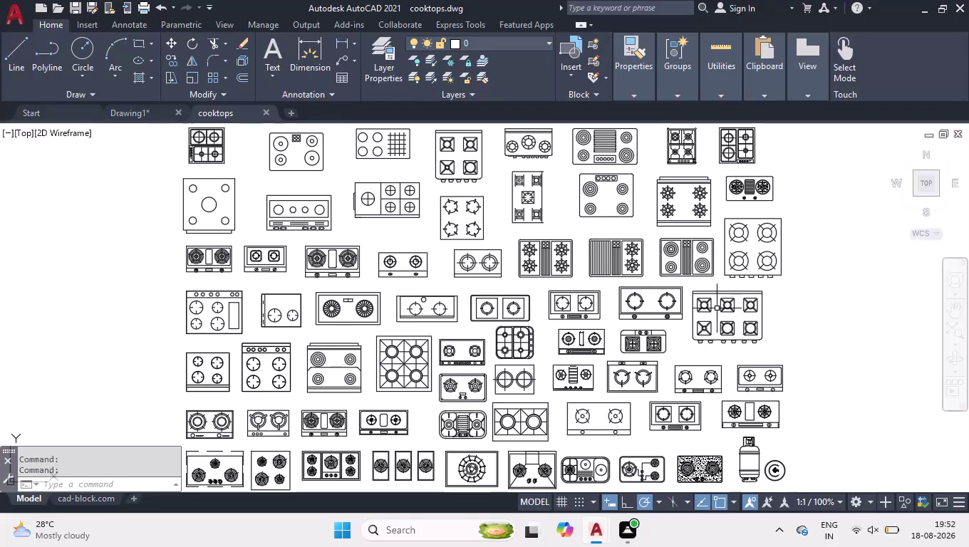
Copy the central-grill cooktop from cooktops.dwg and paste it into the Drawing1 kitchen plan.
scroll(down, 3)
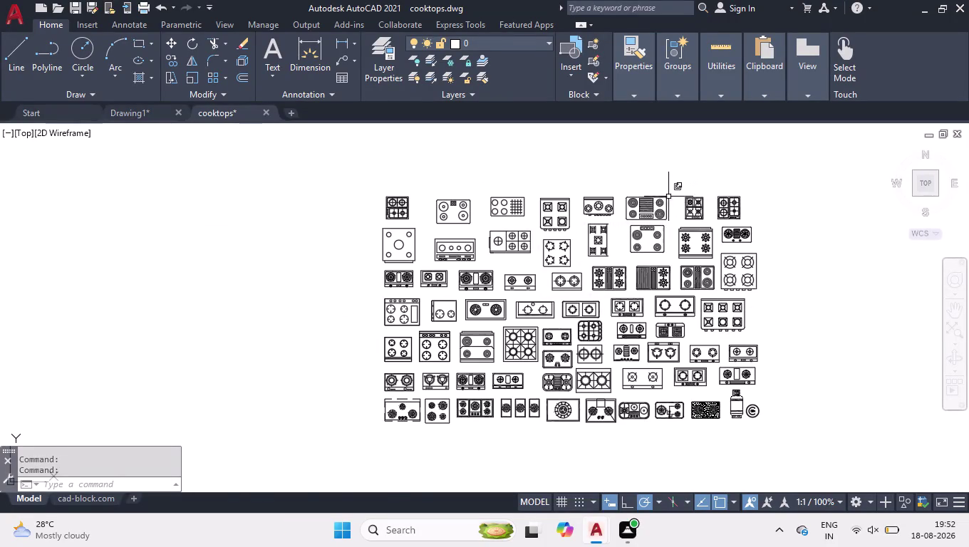
scroll(up, 3)
scroll(up, 3)
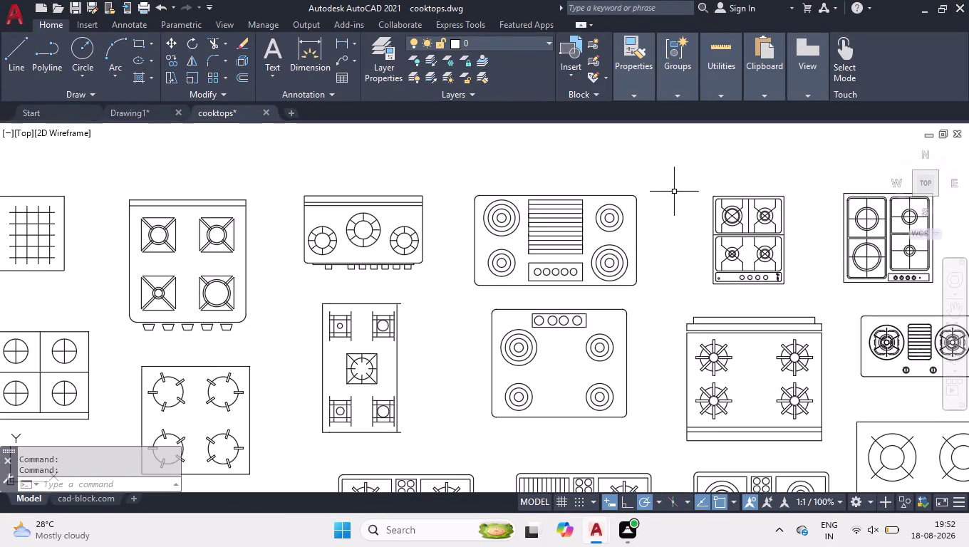
click(671, 179)
click(462, 290)
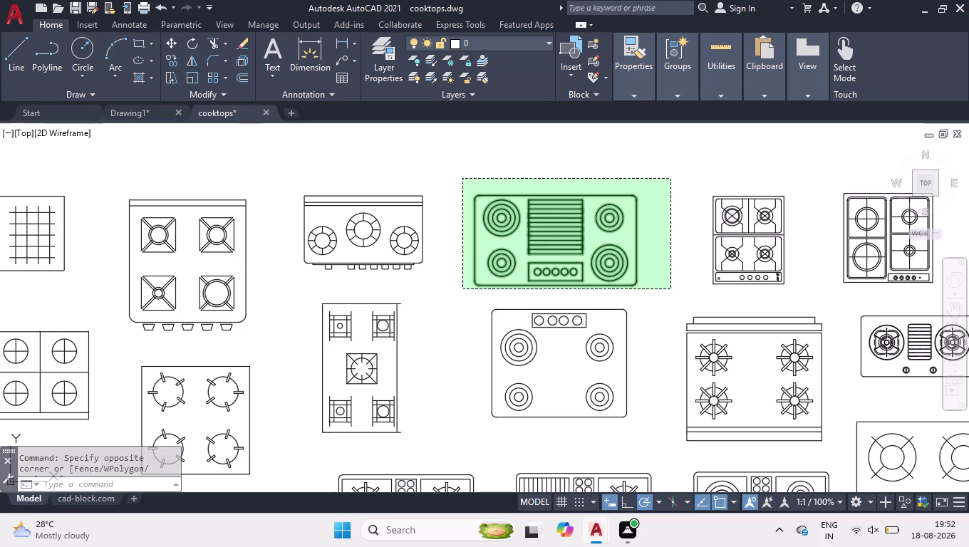
key(ctrl+c)
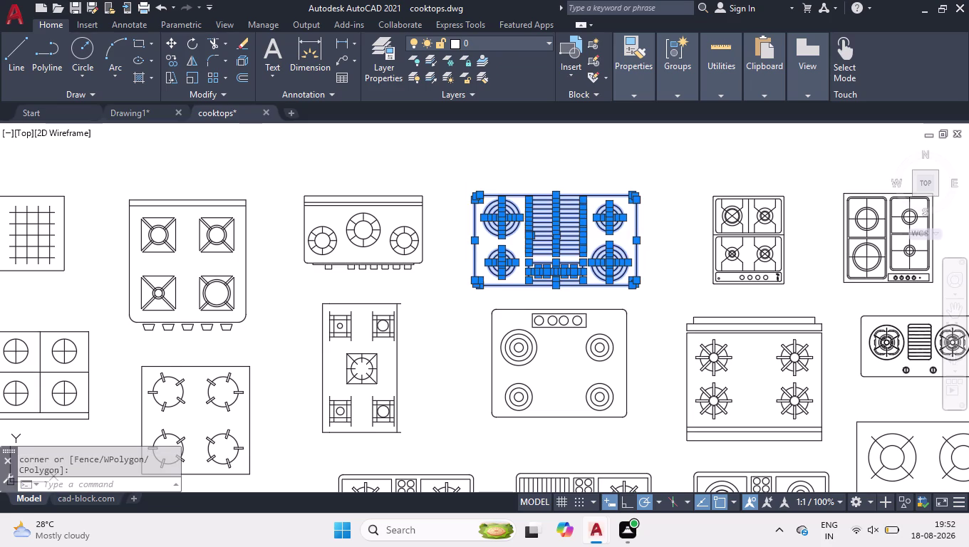
click(144, 114)
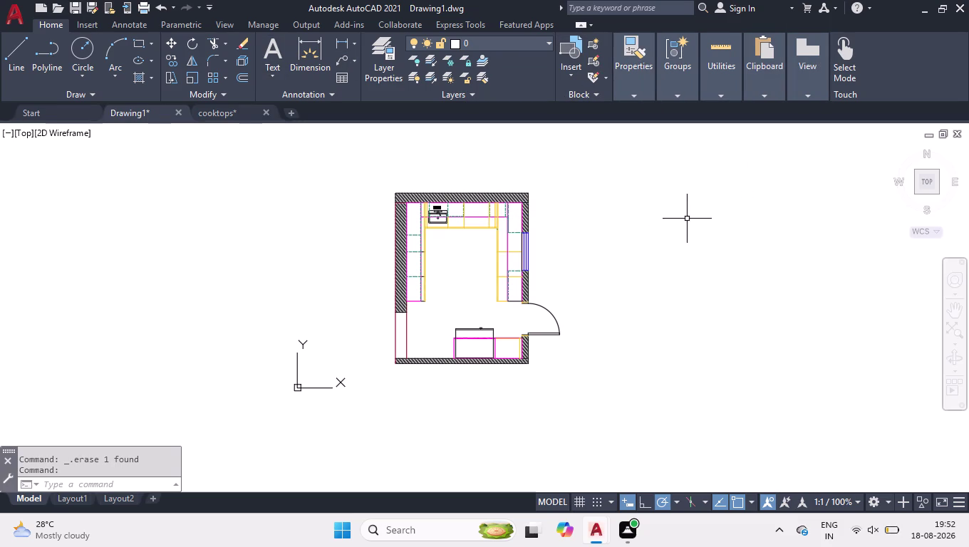
key(ctrl+v)
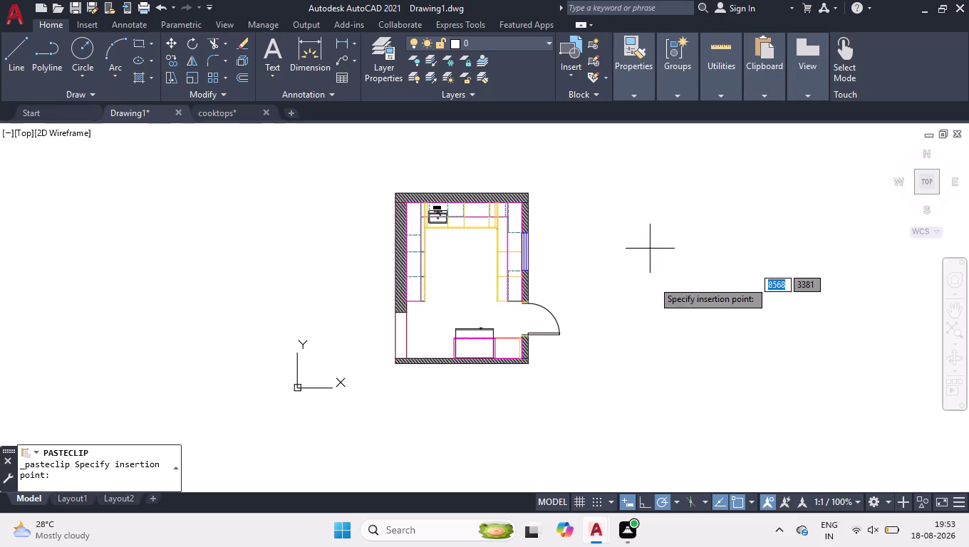
Place the pasted grill cooktop beside the plan and combine its lines into a group.
click(653, 290)
scroll(up, 3)
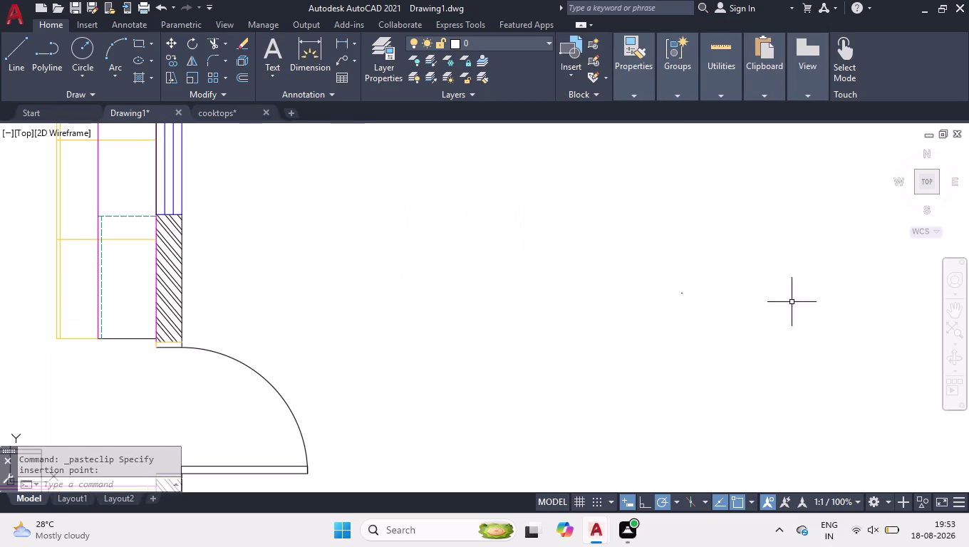
scroll(up, 3)
scroll(up, 3)
scroll(up, 3)
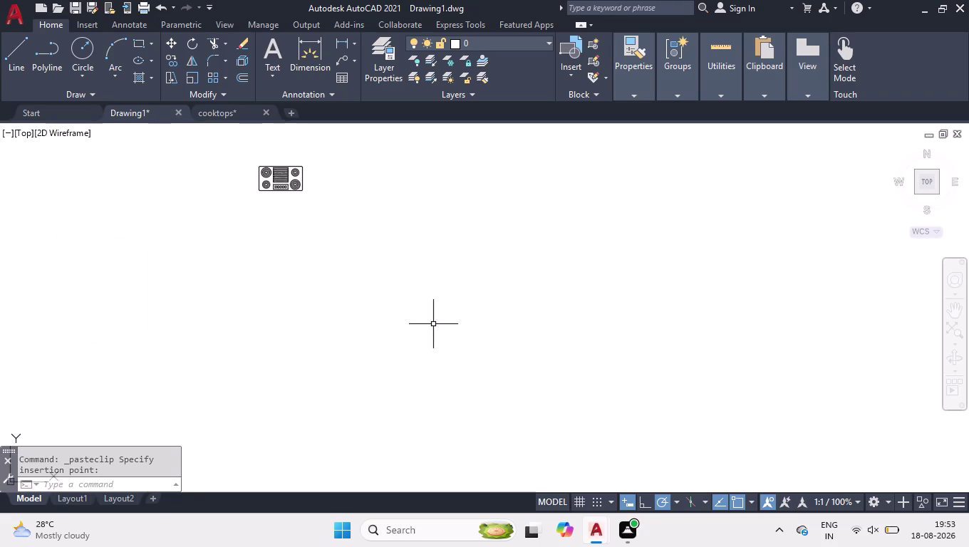
scroll(up, 3)
click(643, 174)
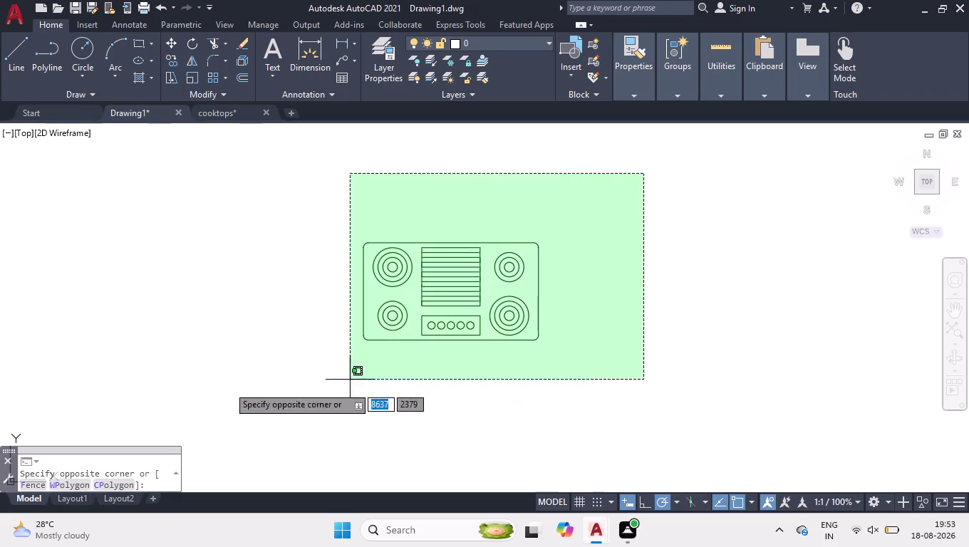
click(202, 386)
text(gr)
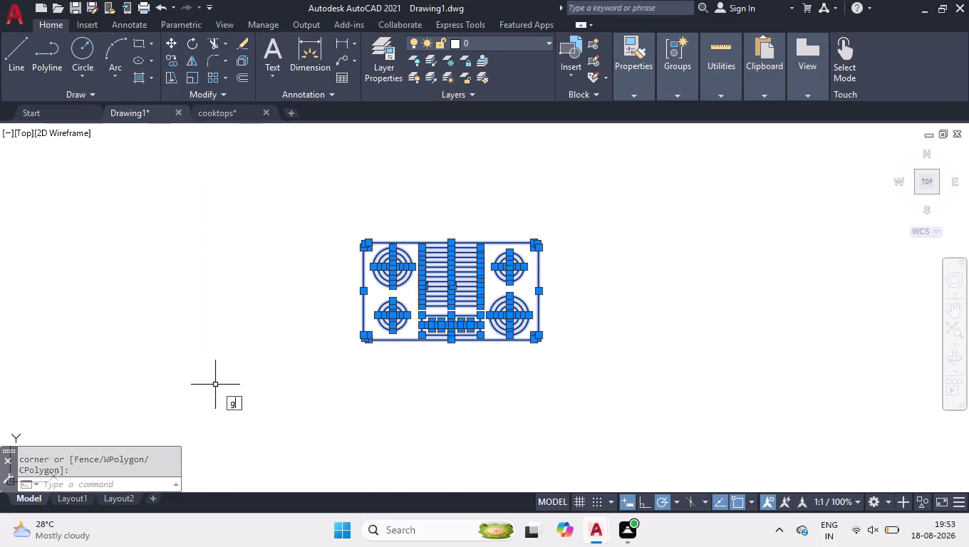
text(oup)
key(Return)
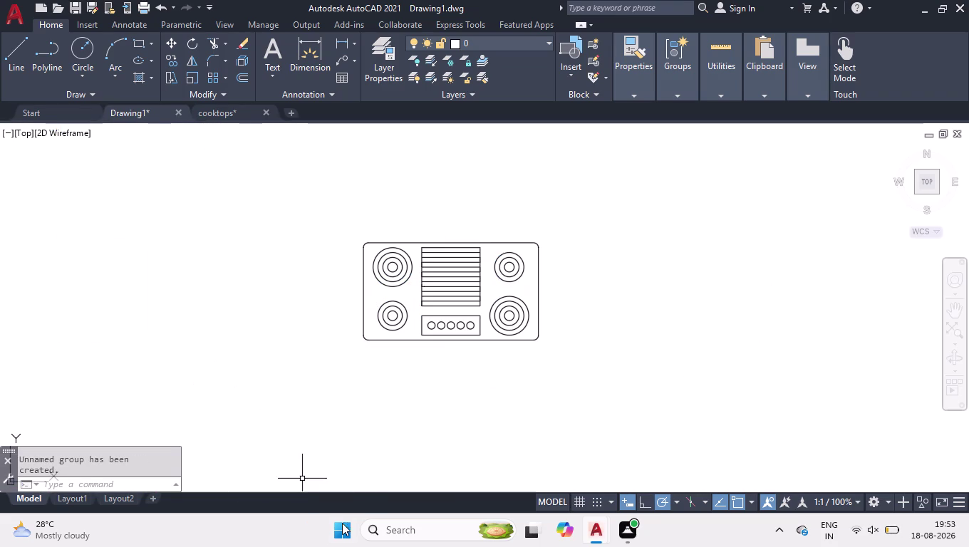
Scale the grouped cooktop up from a picked base point.
click(769, 261)
click(74, 421)
text(s)
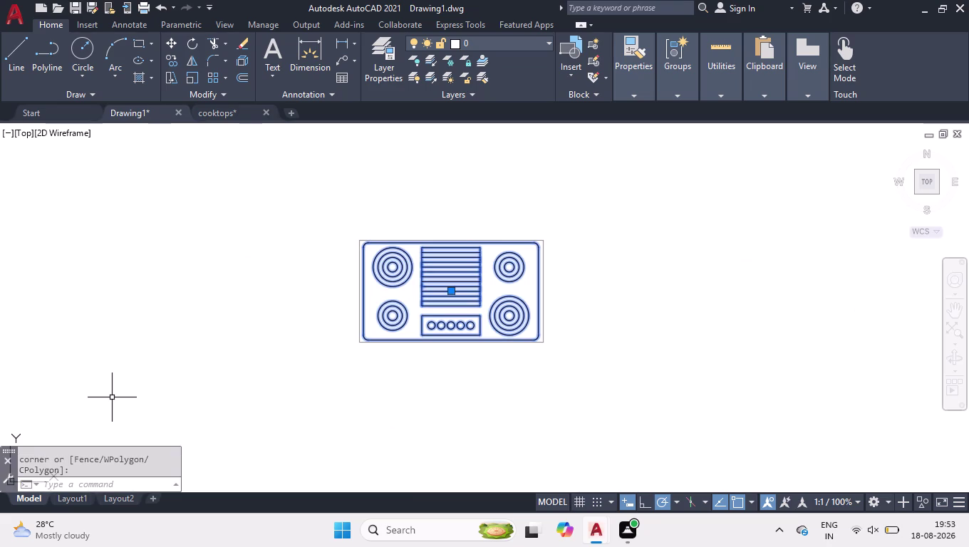
text(cal)
key(Return)
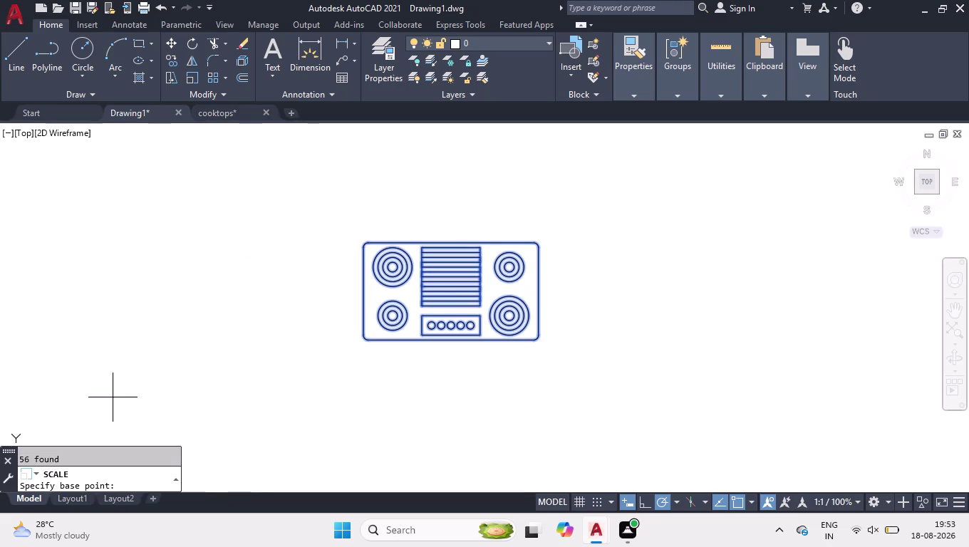
click(452, 281)
scroll(down, 3)
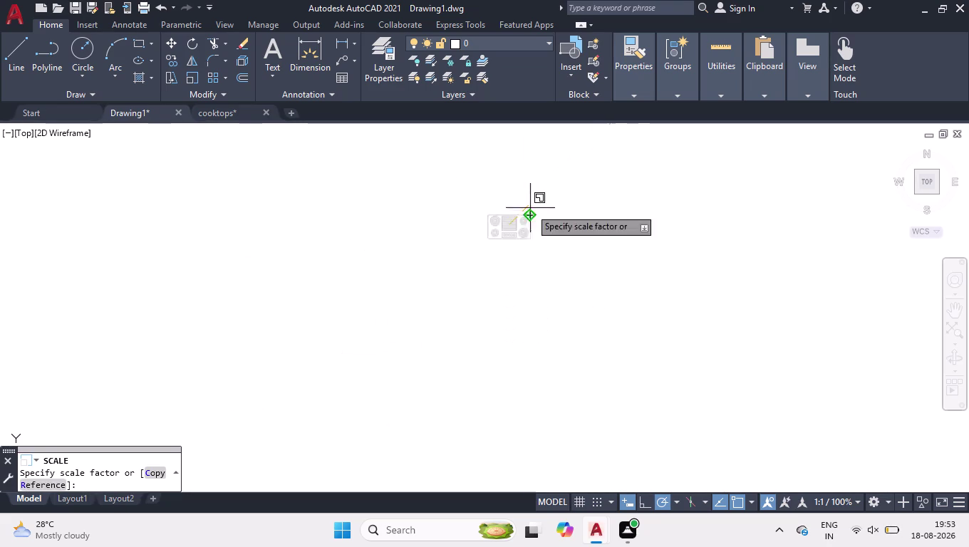
scroll(down, 3)
scroll(down, 3)
scroll(down, 3)
scroll(down, 3)
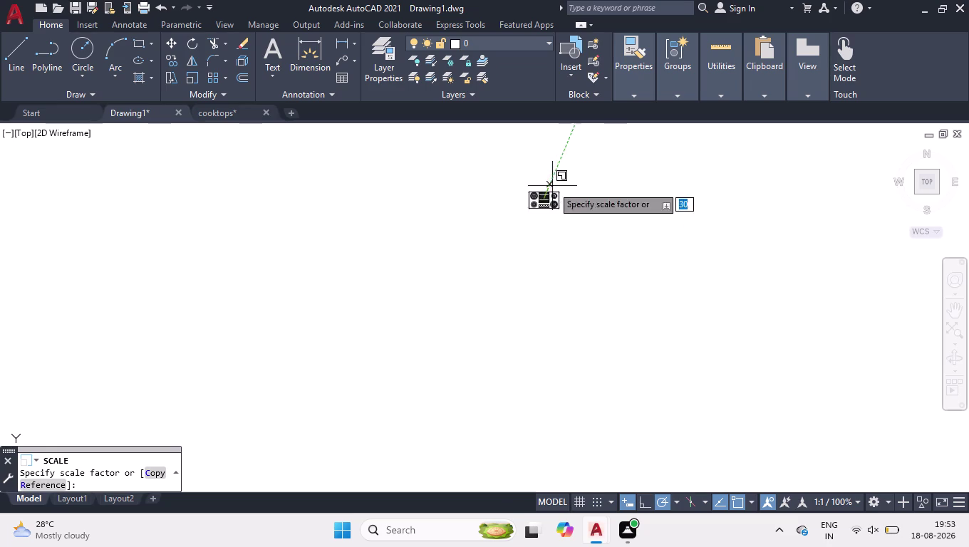
scroll(down, 3)
scroll(down, 3)
scroll(down, 3)
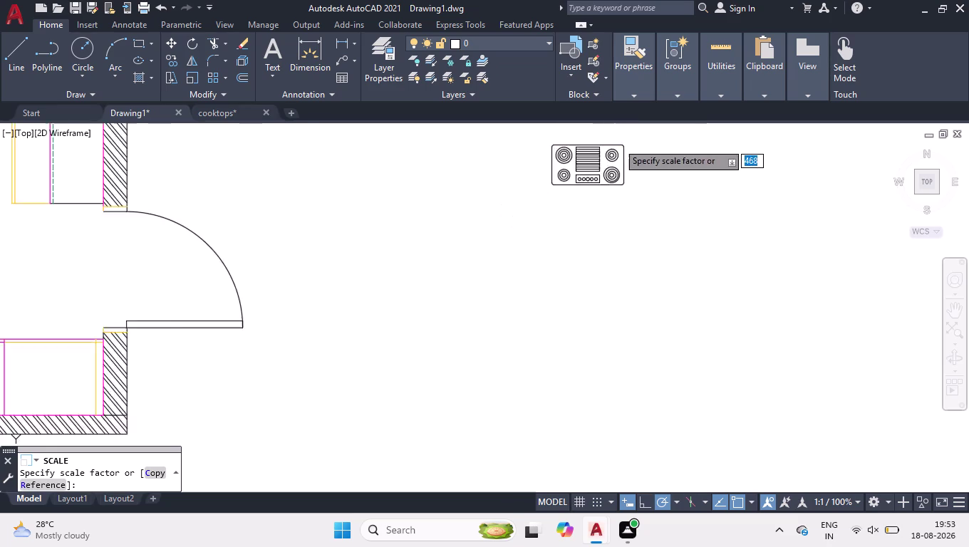
scroll(down, 3)
scroll(down, 3)
scroll(down, 3)
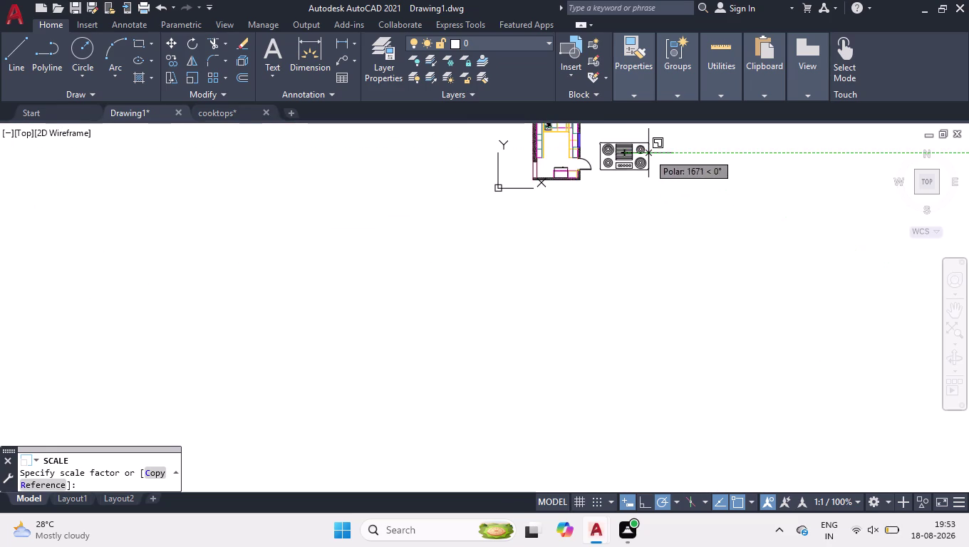
scroll(up, 3)
scroll(up, 3)
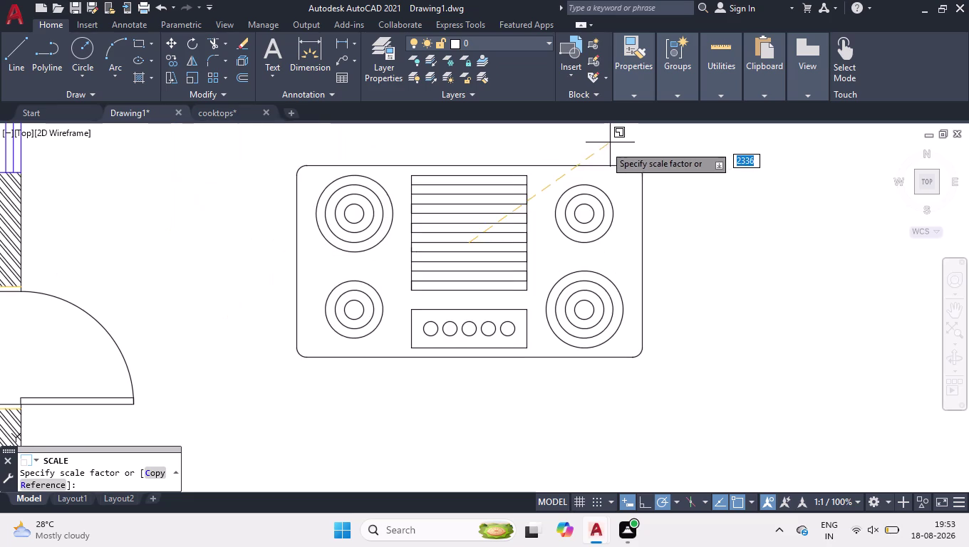
click(553, 177)
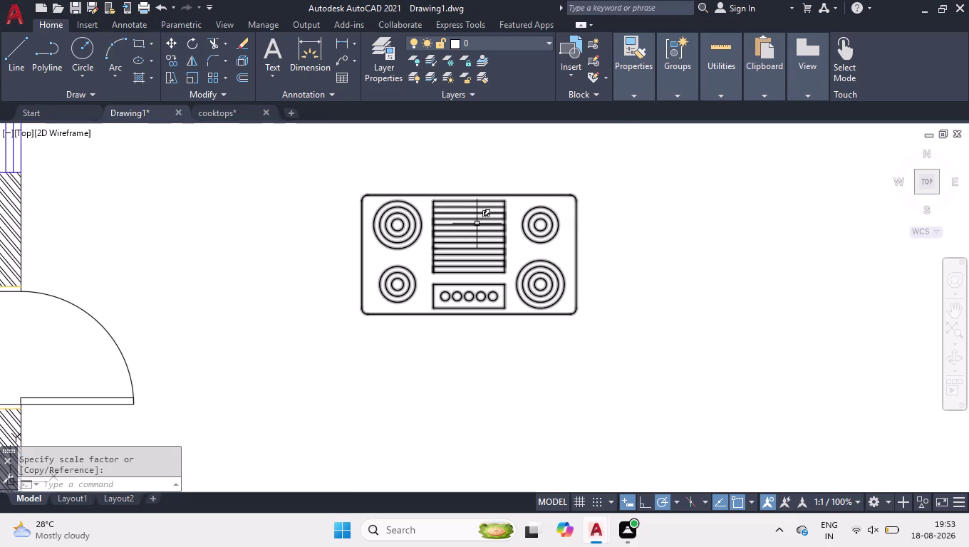
Pick up the enlarged cooktop by its centre grip to move it toward the plan.
click(475, 225)
click(470, 258)
click(468, 253)
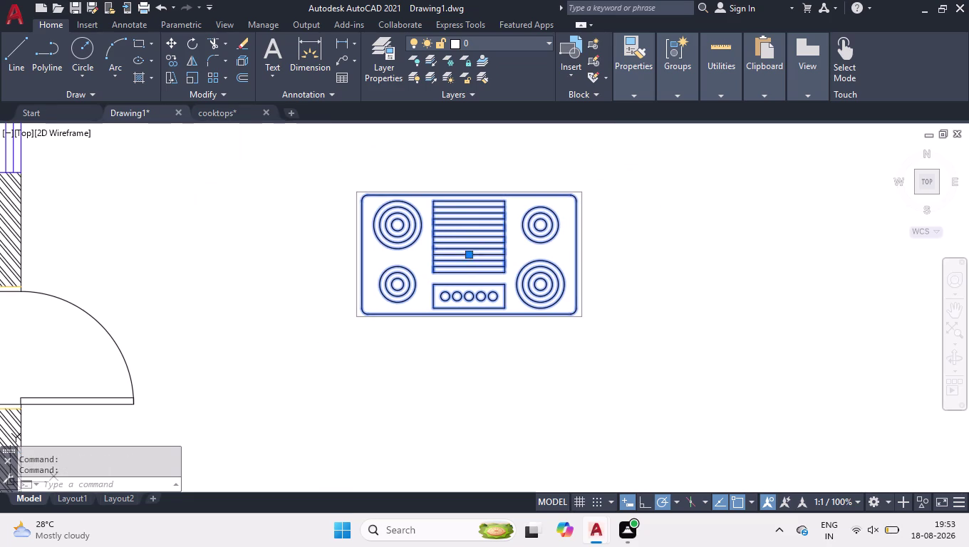
scroll(down, 3)
Move the cooktop next to the plan and scale it down to fit the counter.
scroll(down, 3)
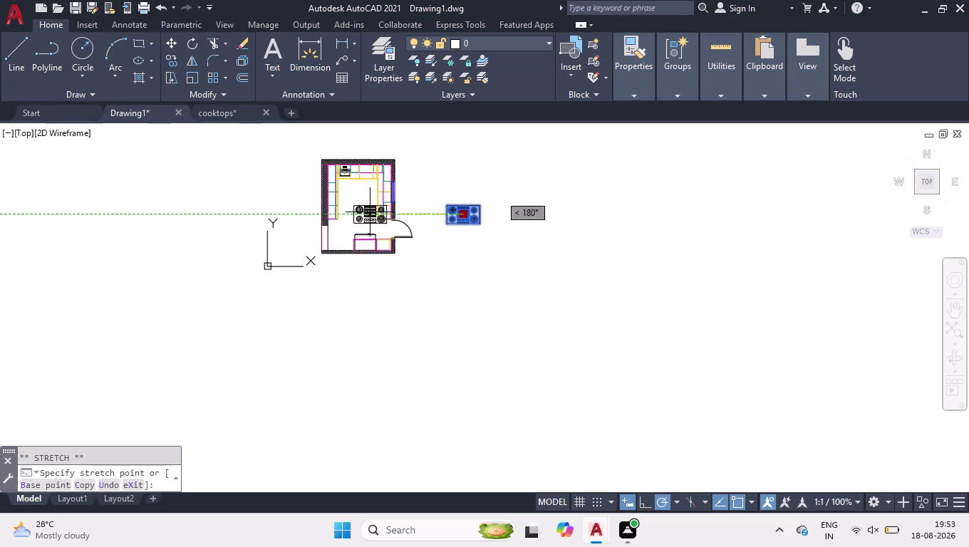
scroll(up, 3)
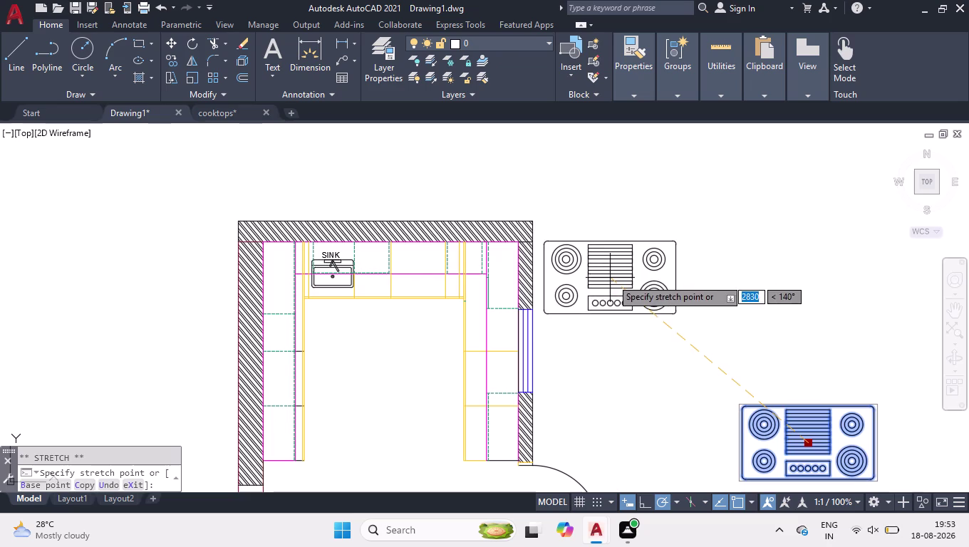
drag(616, 277, 623, 279)
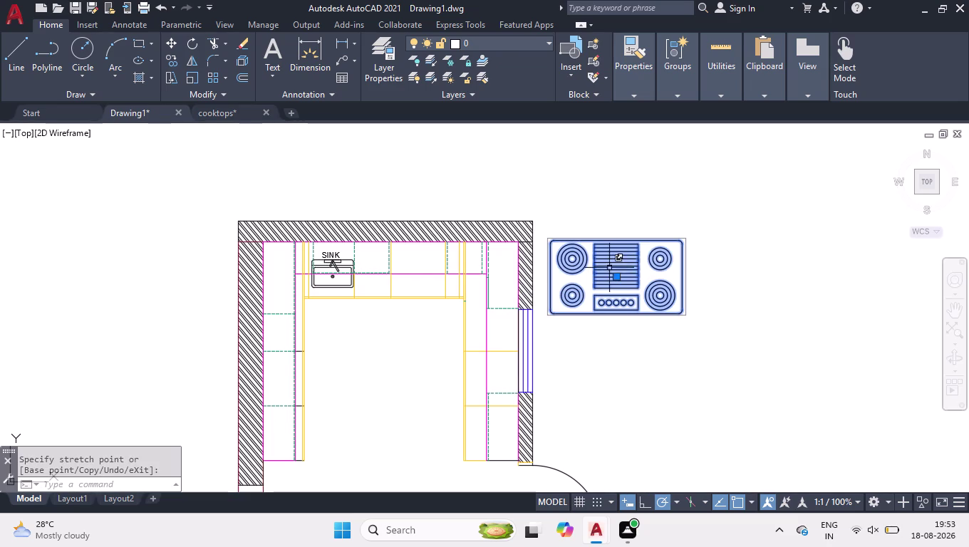
key(s)
text(cal)
key(Return)
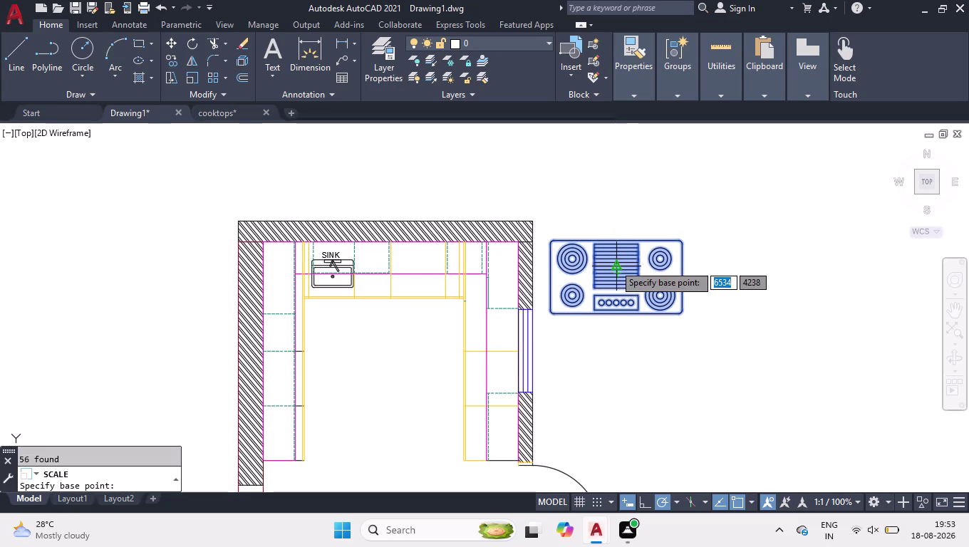
click(614, 264)
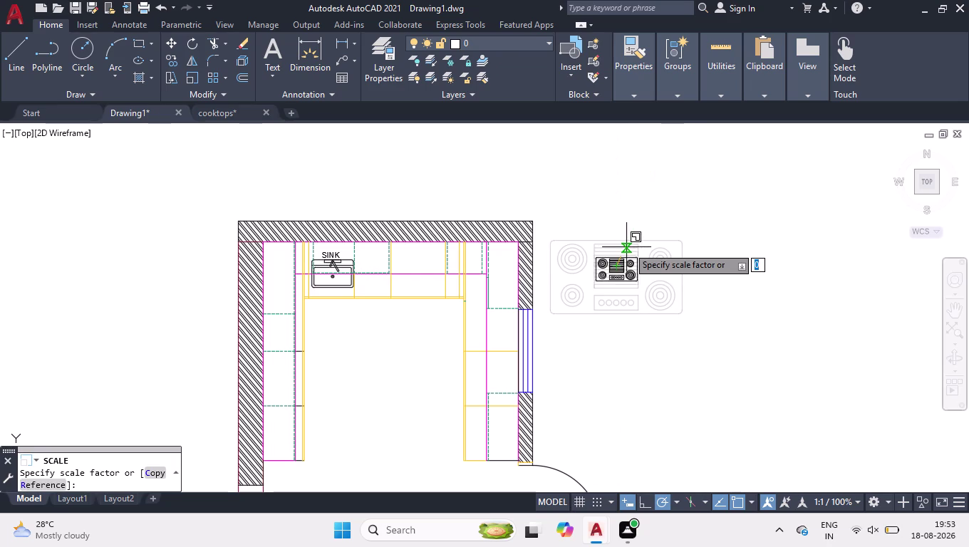
click(627, 247)
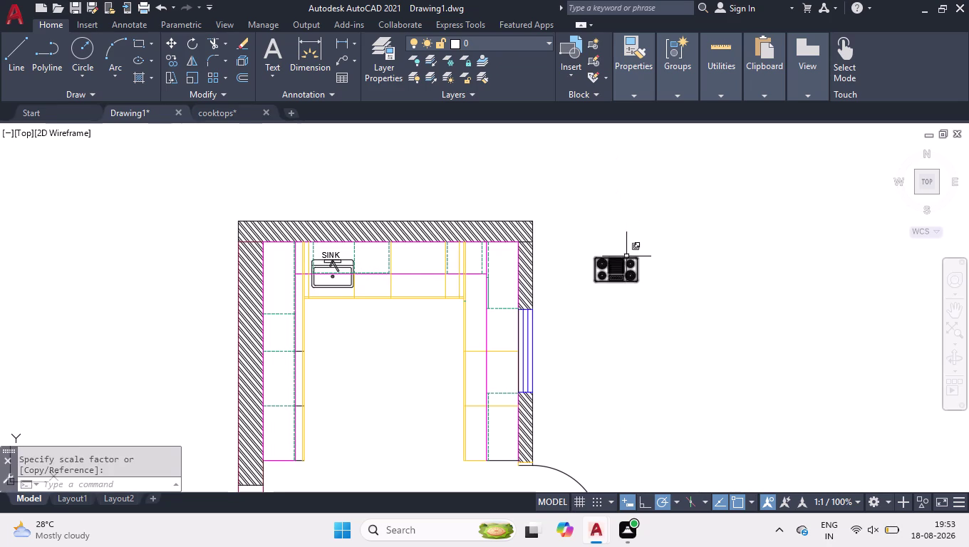
Set the cooktop on the top counter right of the sink and ungroup it.
click(623, 263)
click(618, 270)
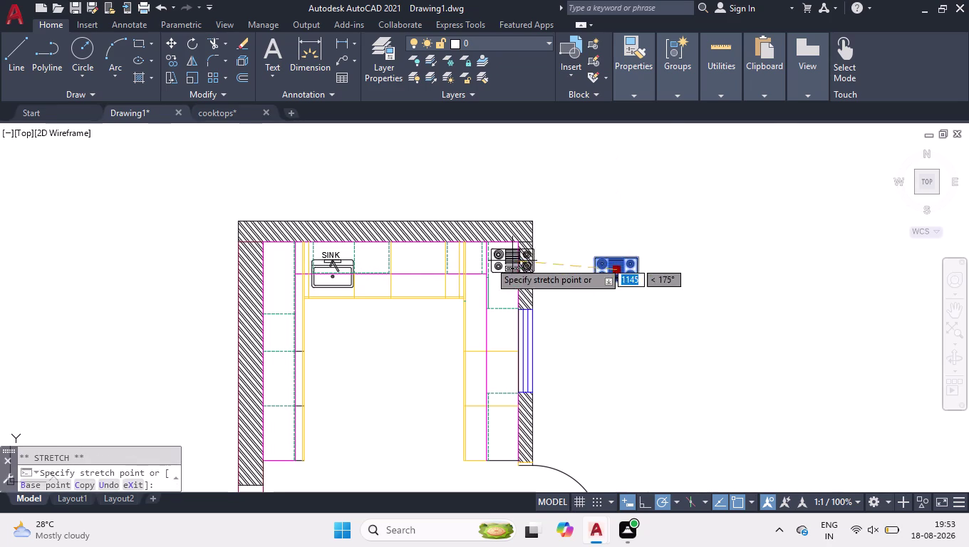
scroll(up, 3)
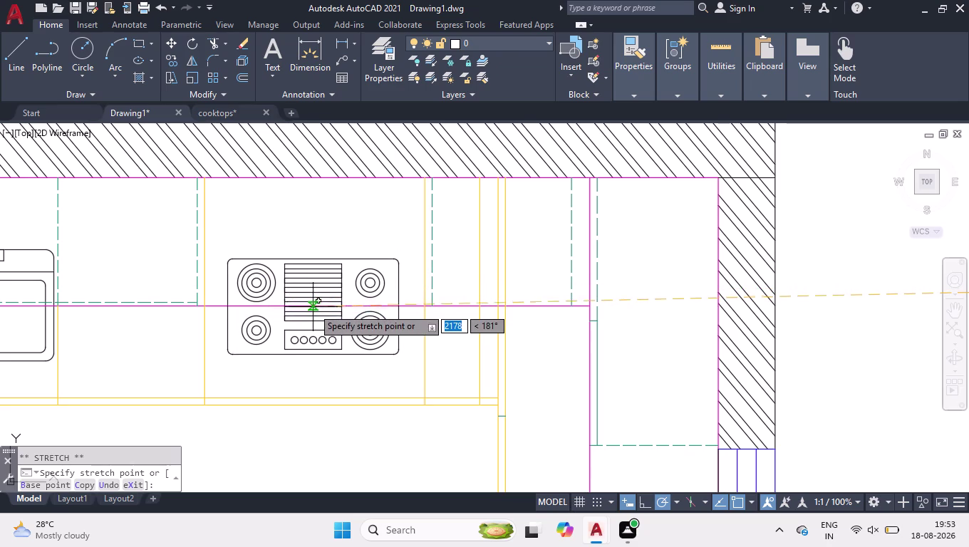
click(318, 311)
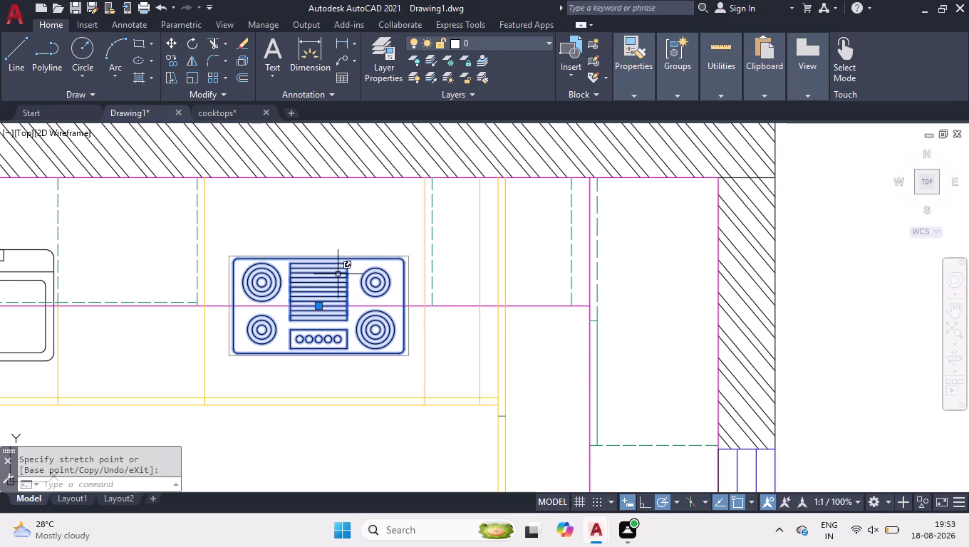
text(ungr)
key(Return)
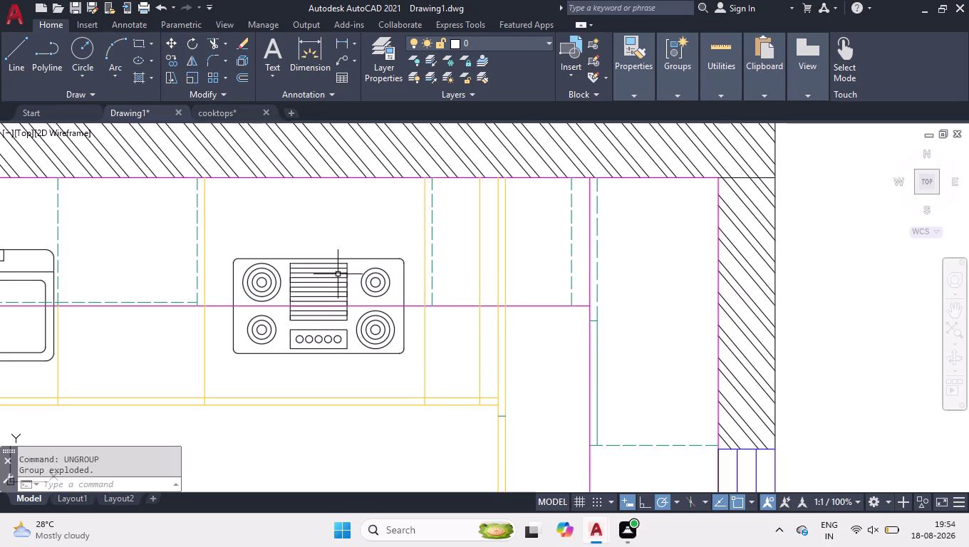
Window-select every piece of the cooktop and combine them with GROUP.
click(413, 230)
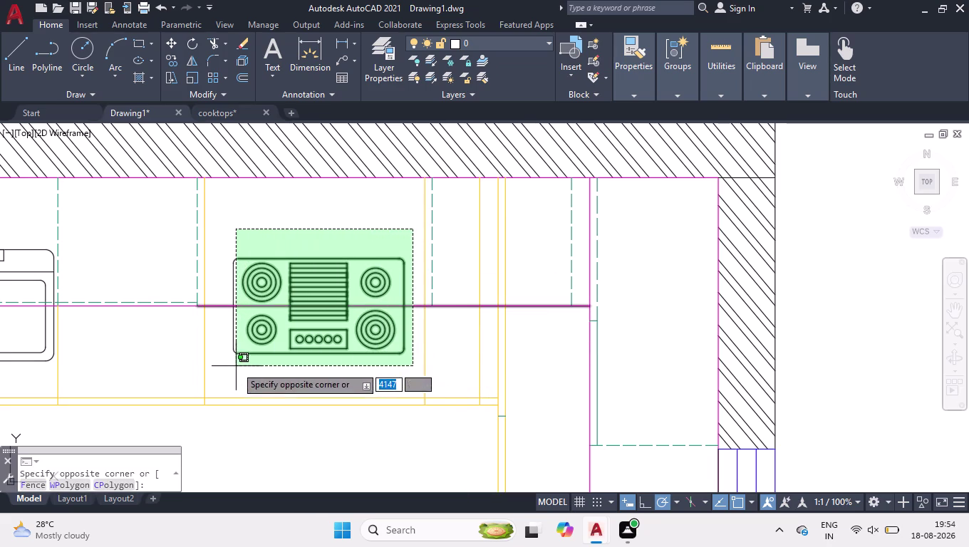
click(226, 364)
click(530, 297)
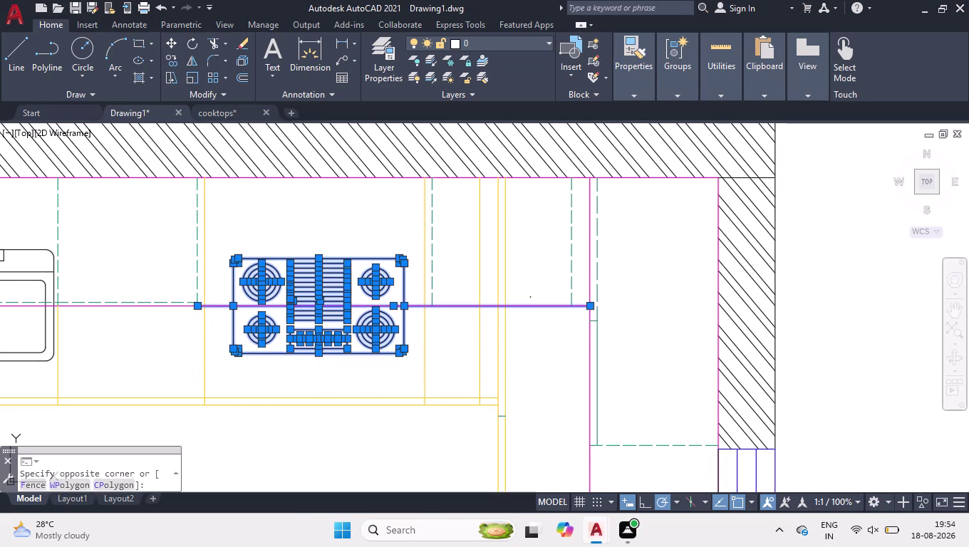
click(517, 323)
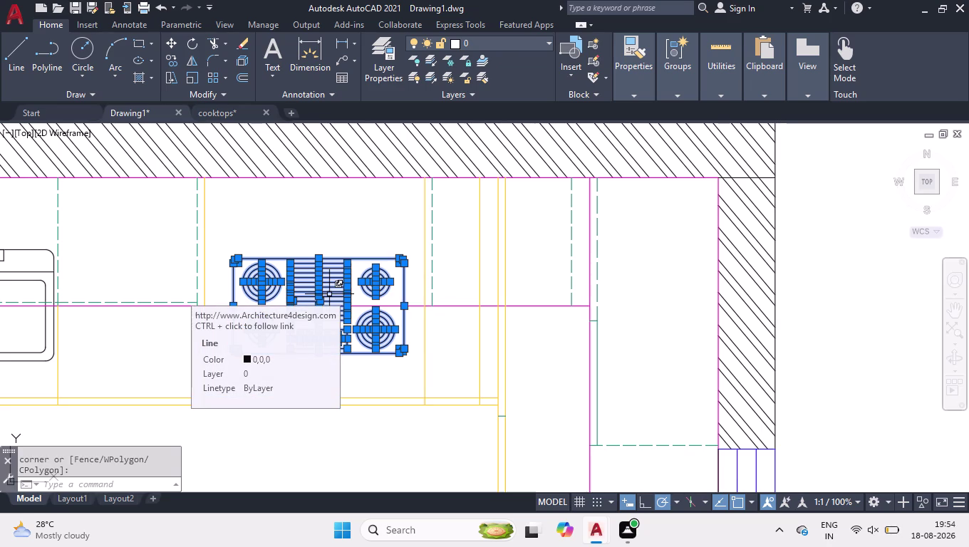
text(group)
key(Return)
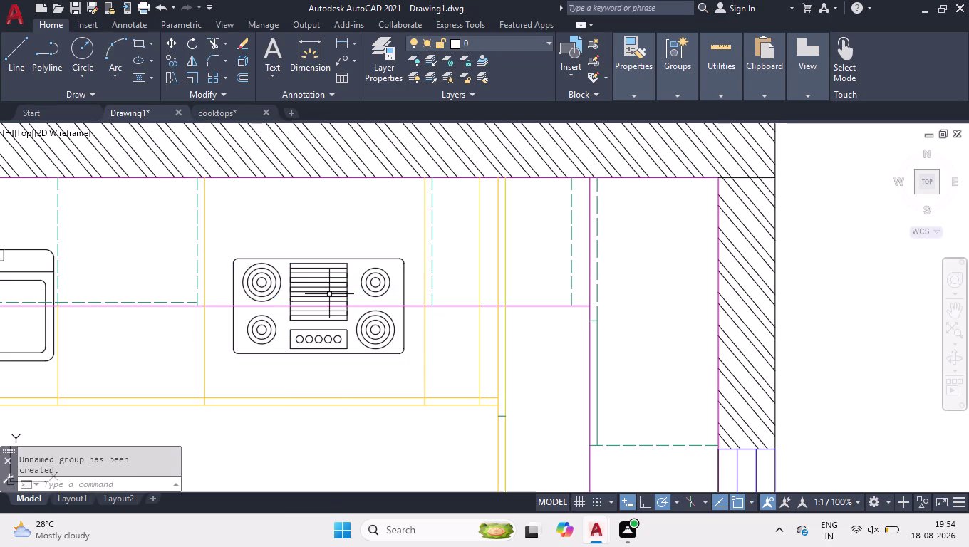
Grip the grouped cooktop by its centre and drop it back in its spot.
click(307, 269)
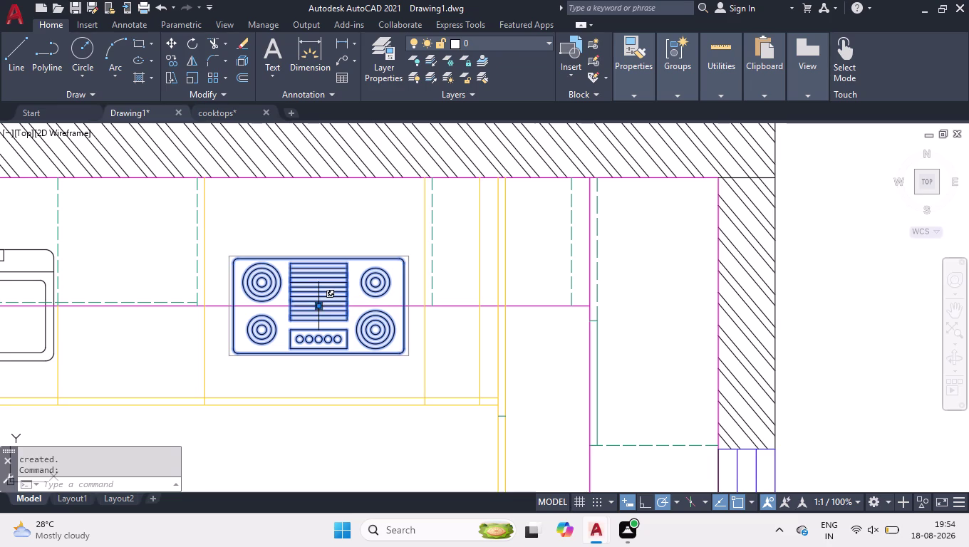
click(320, 308)
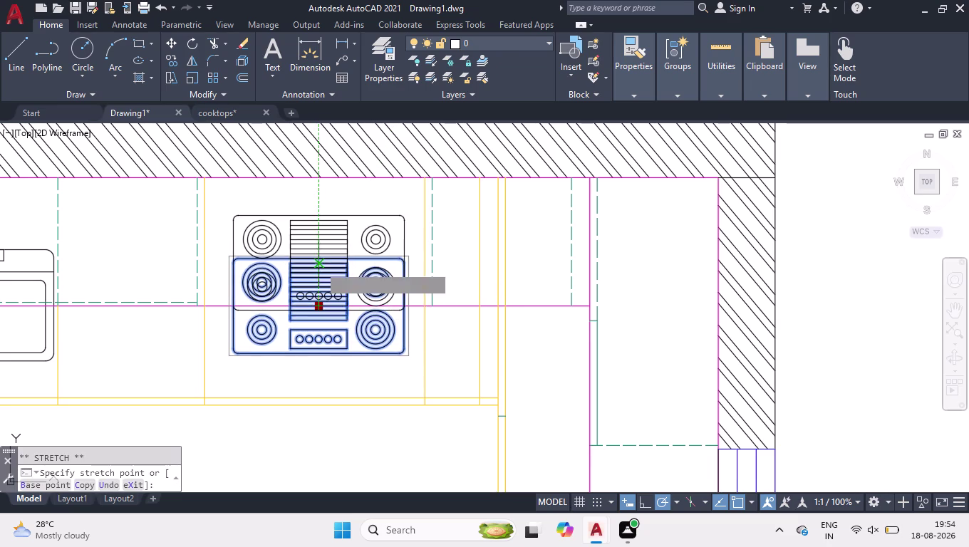
click(323, 303)
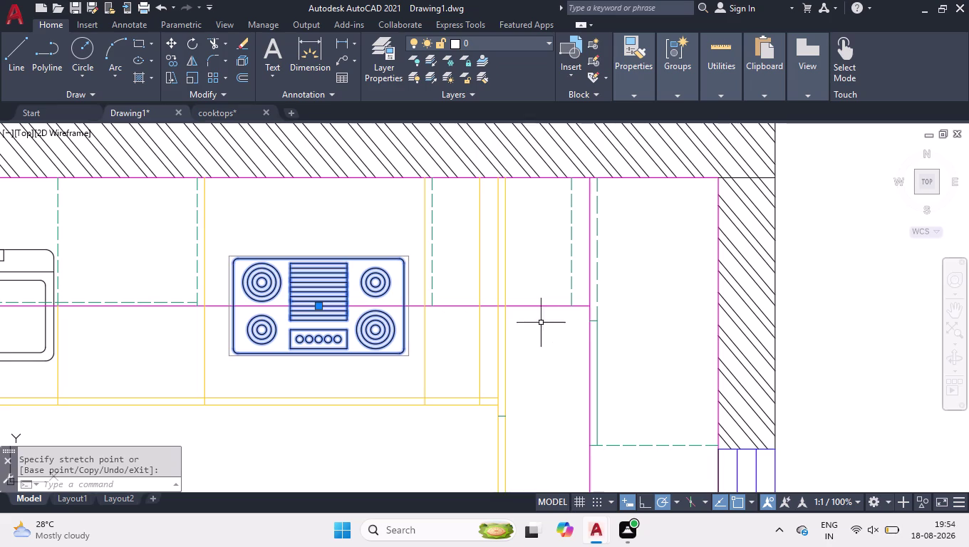
scroll(down, 3)
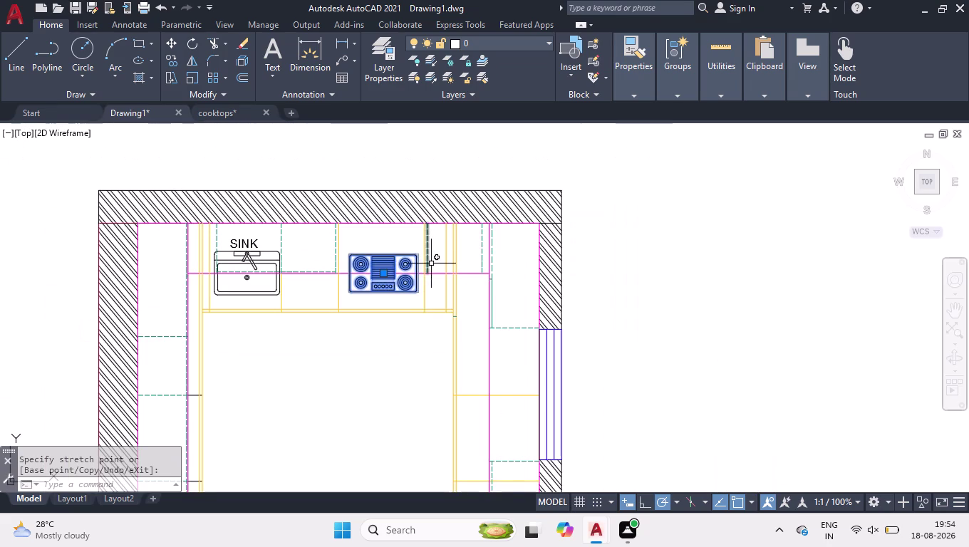
Start EXTEND, cancel it, and pan down to the kitchen floor area.
key(e)
key(x)
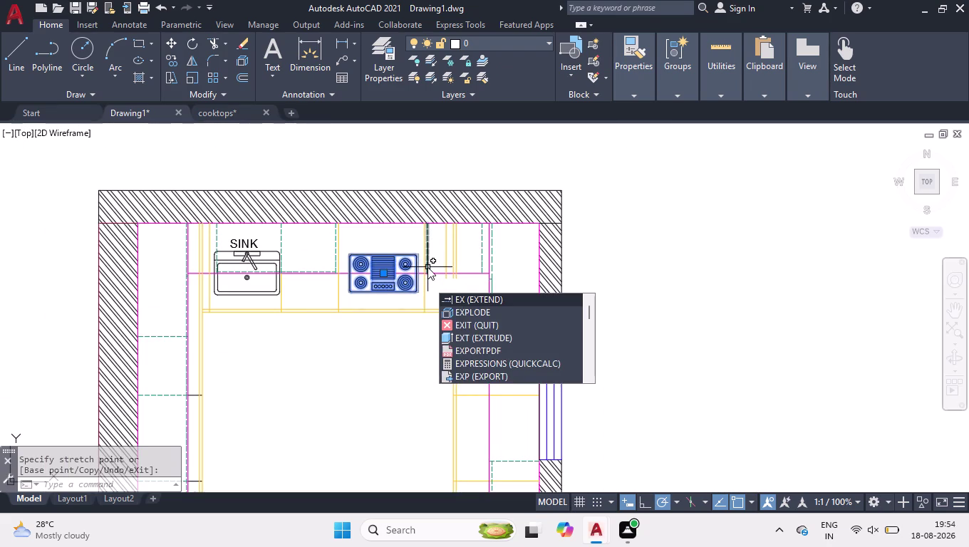
key(Return)
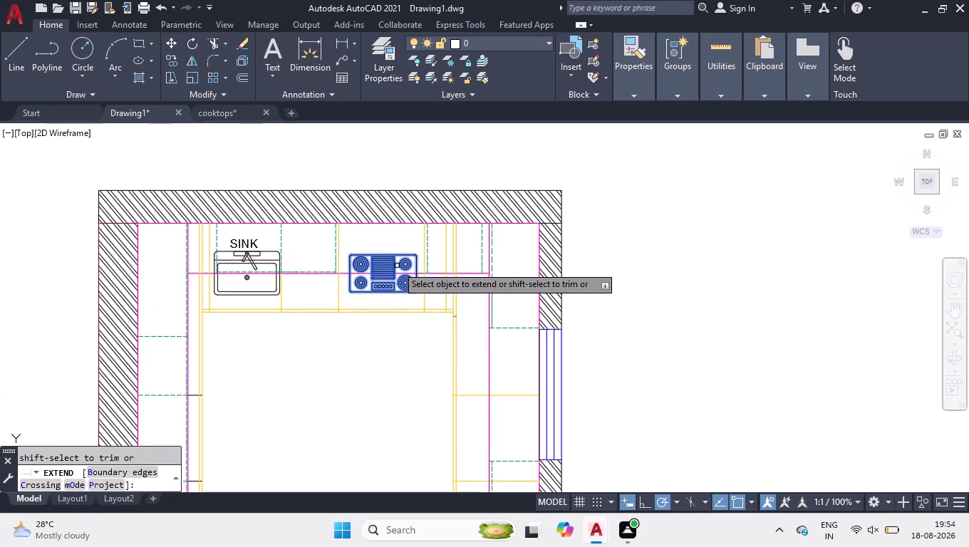
key(space)
key(space)
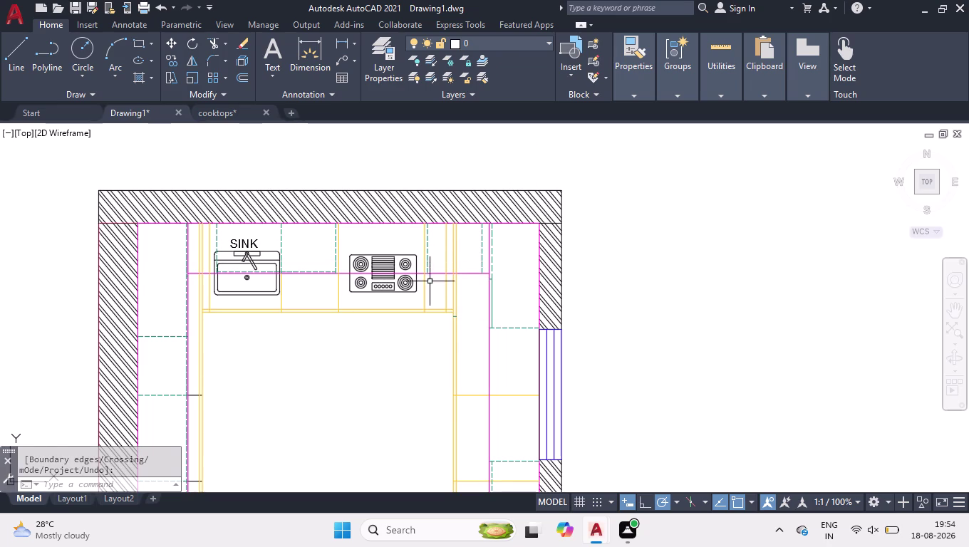
scroll(down, 3)
scroll(down, 3)
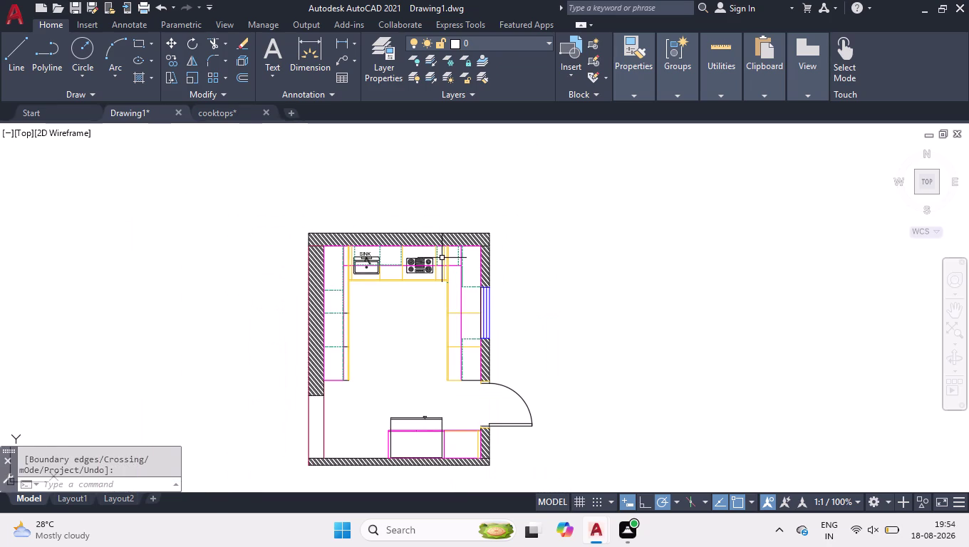
scroll(up, 3)
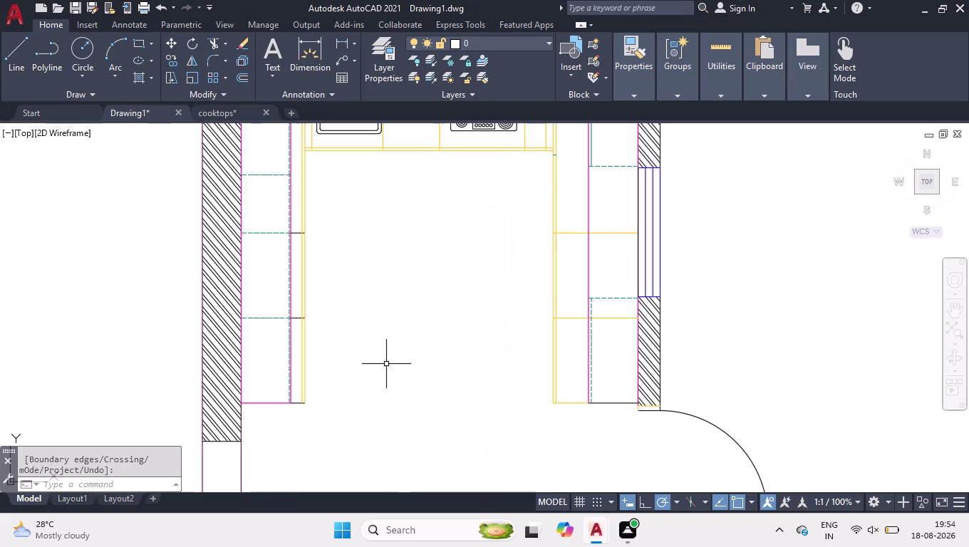
Draw a small circle in the open floor area between the counters.
key(c)
key(Return)
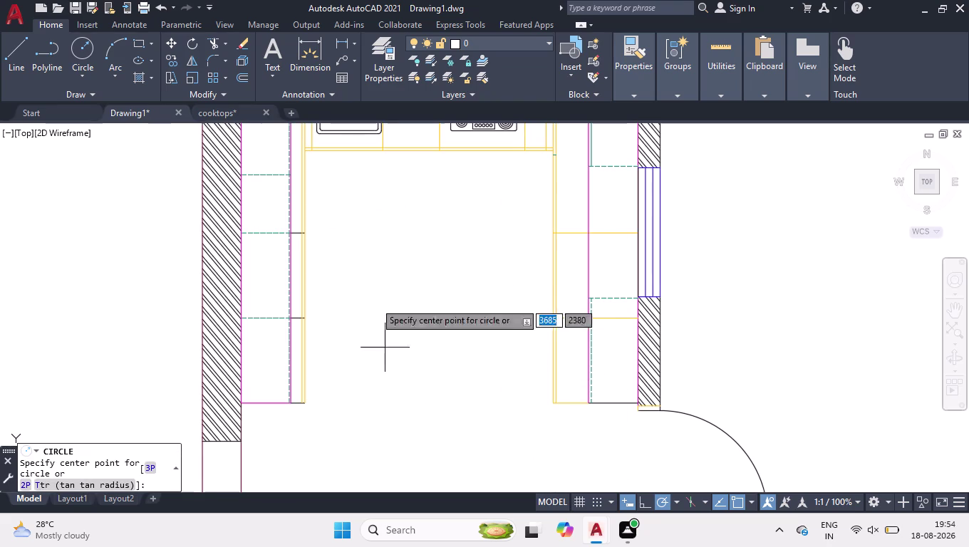
click(423, 256)
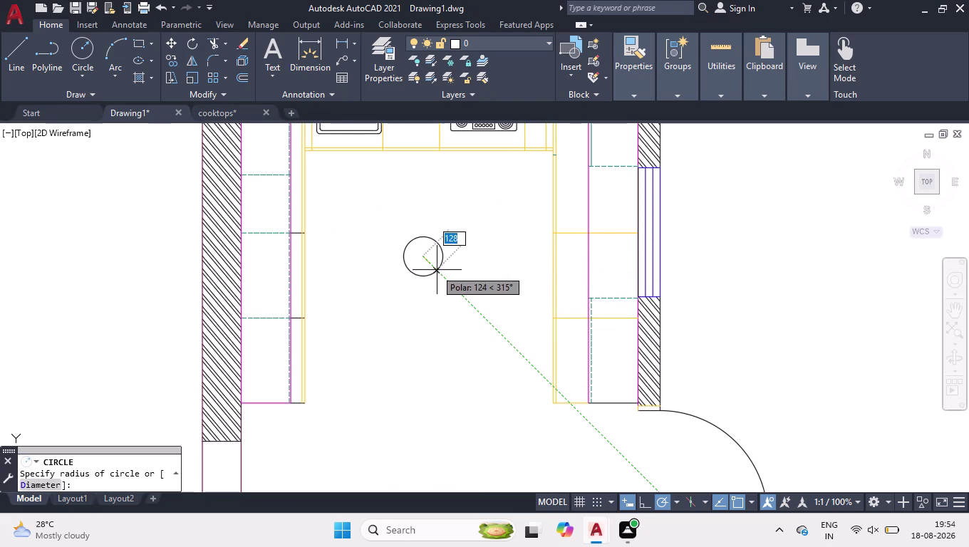
click(436, 268)
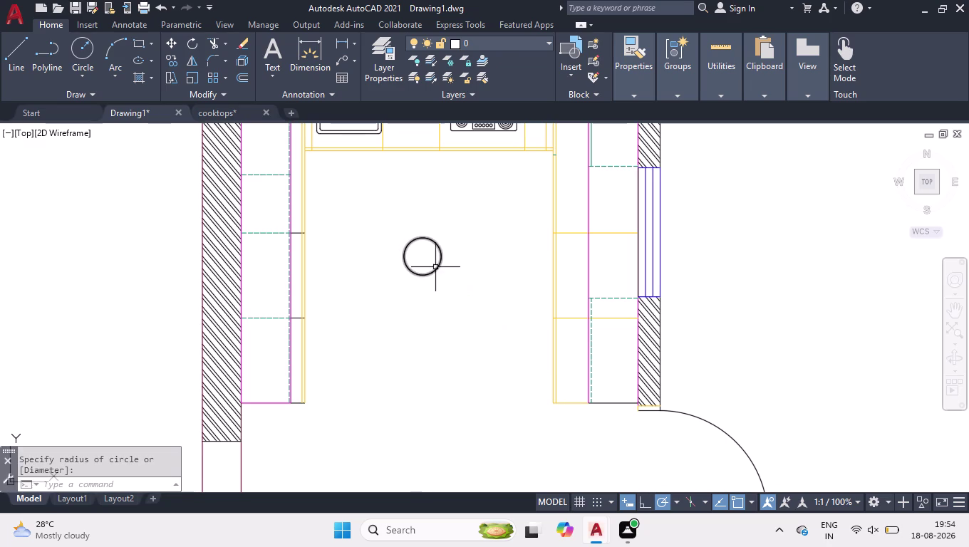
text(pl)
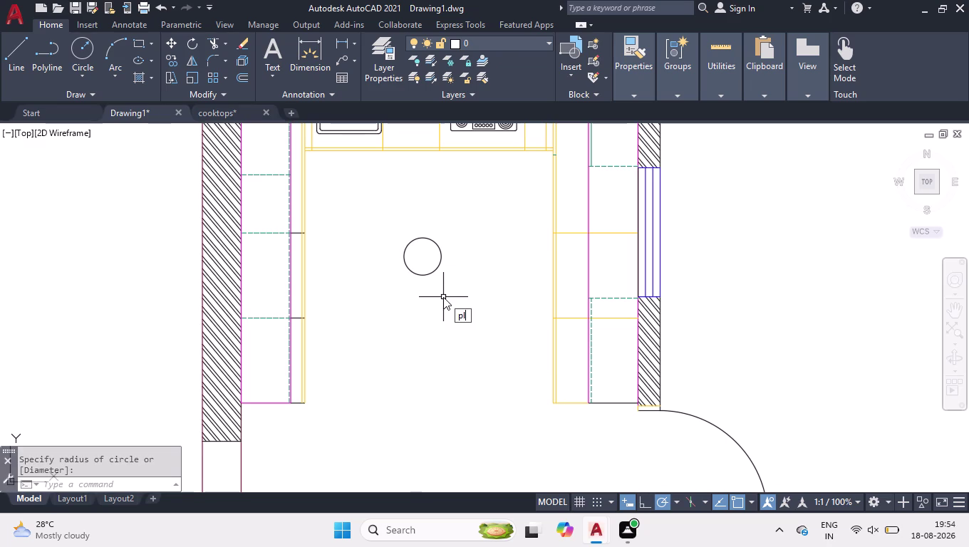
key(BackSpace)
Draw a 4-sided polygon centred on the floor circle and circumscribed about it.
key(o)
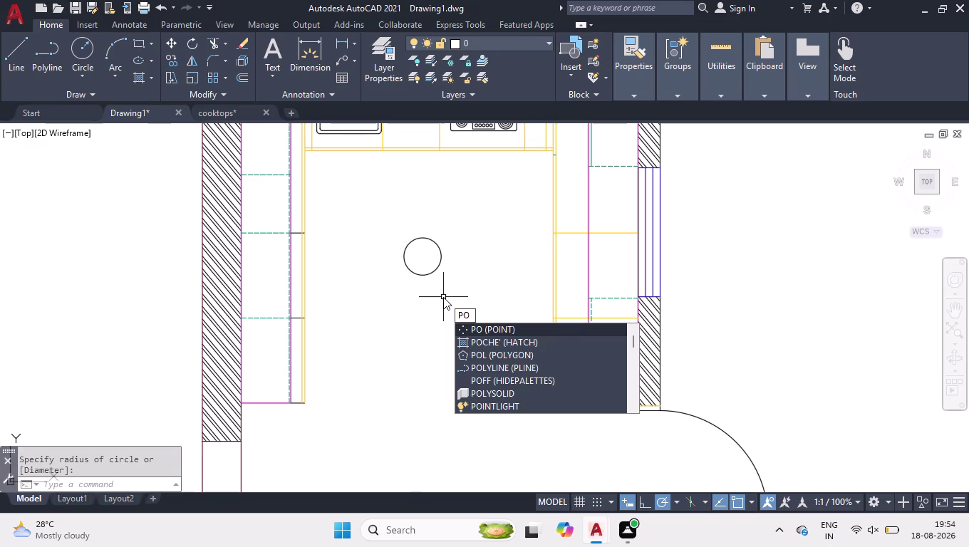
key(semicolon)
key(BackSpace)
key(l)
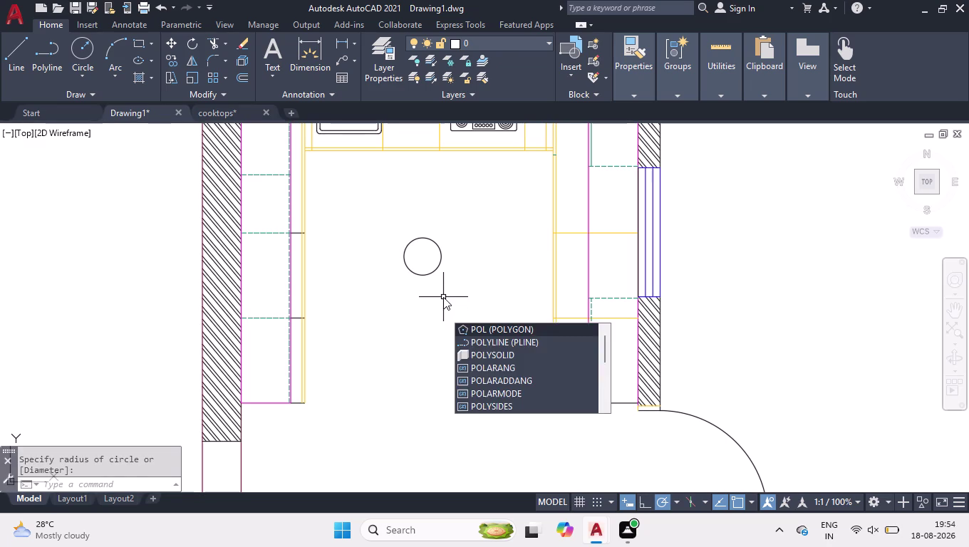
key(Return)
key(4)
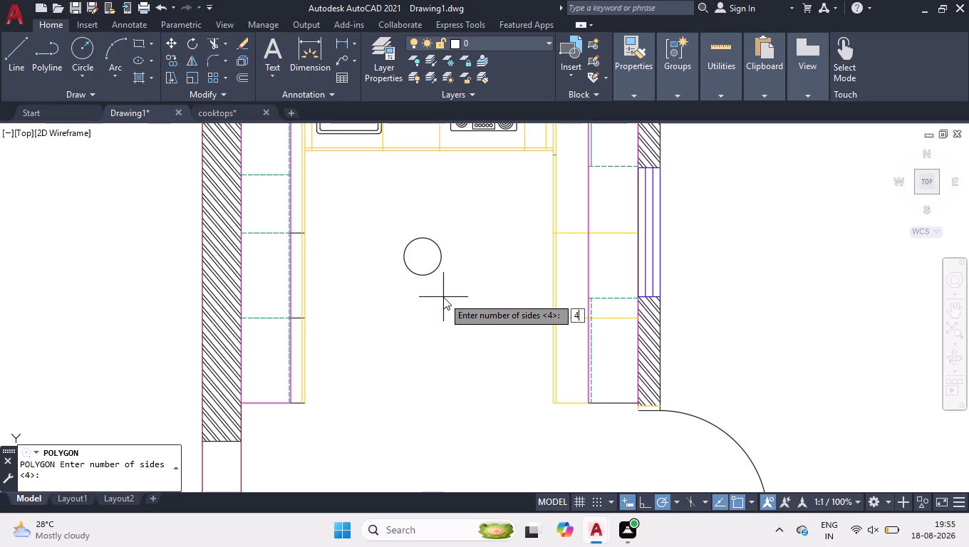
key(Return)
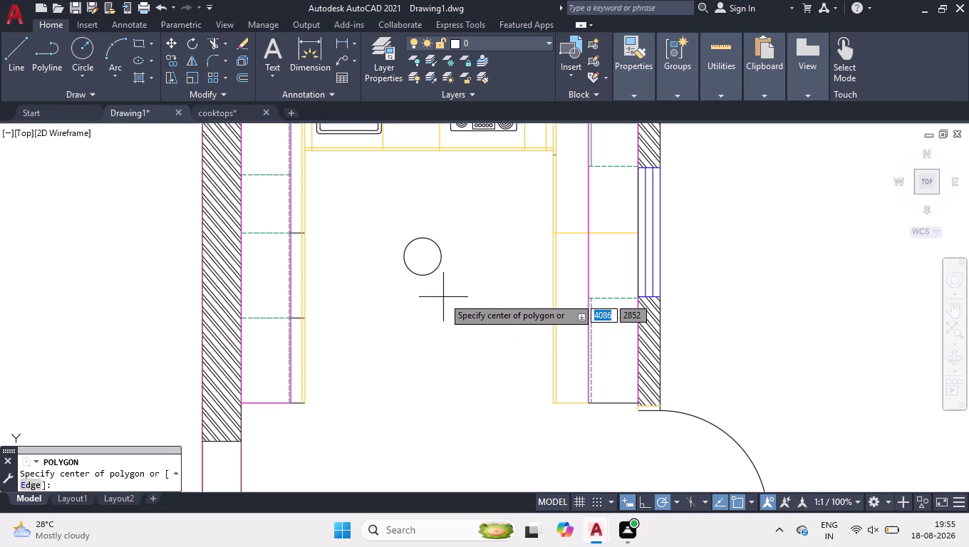
click(426, 259)
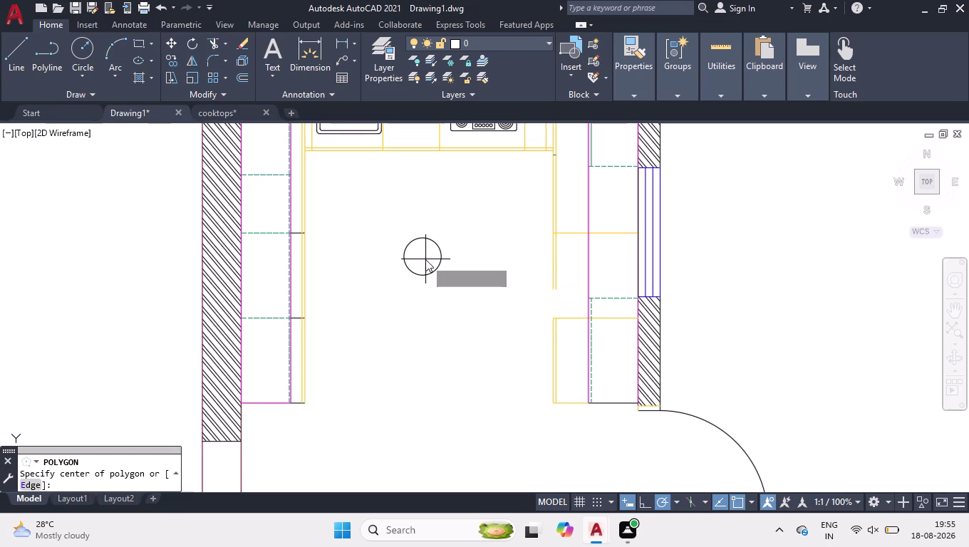
click(468, 310)
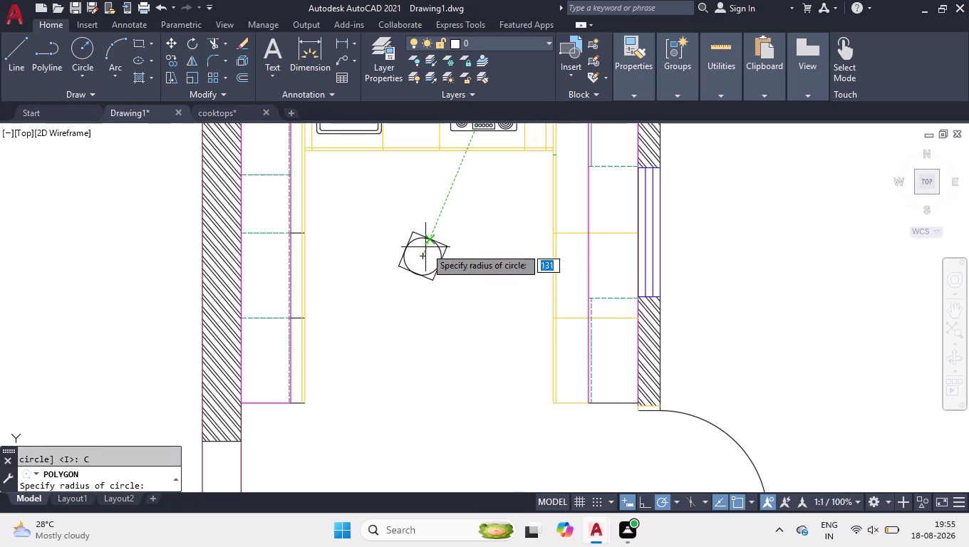
scroll(up, 3)
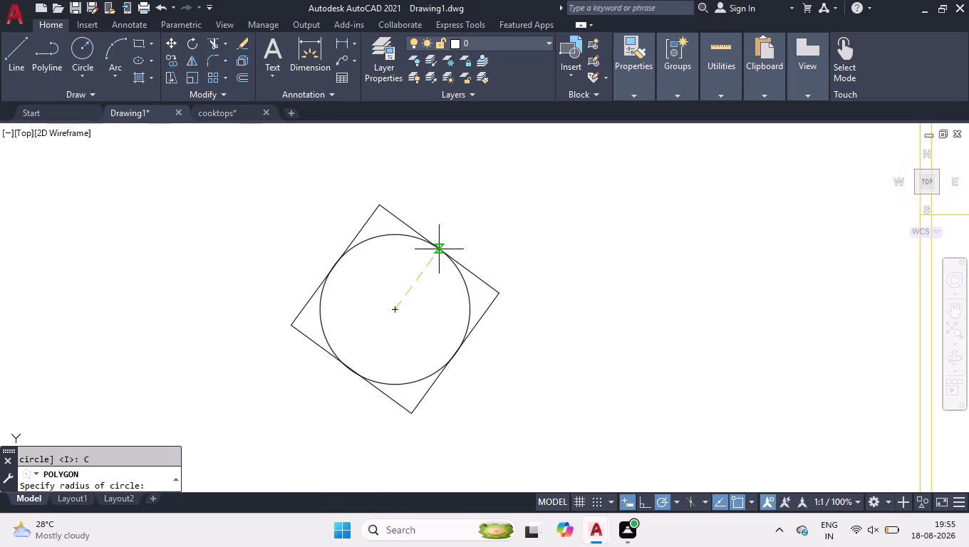
click(439, 249)
scroll(up, 3)
scroll(up, 3)
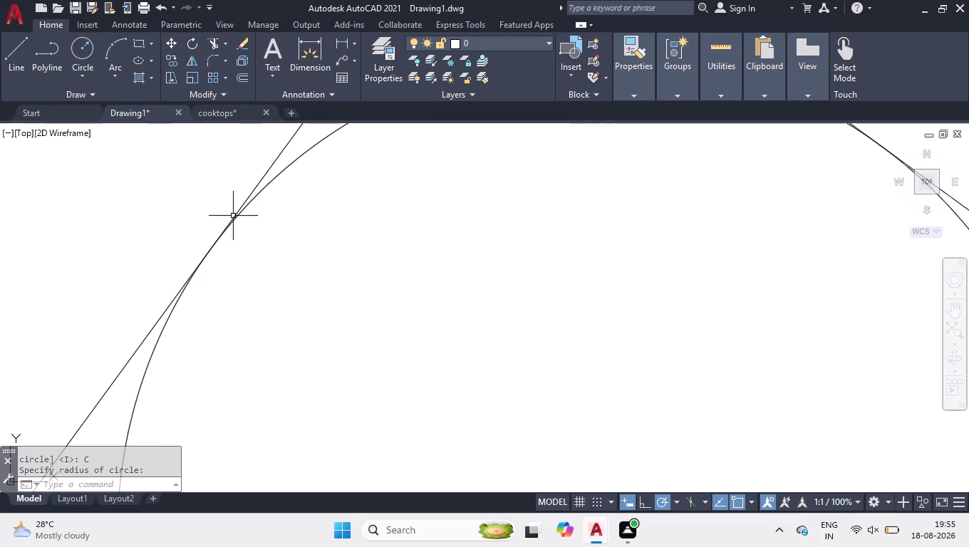
scroll(up, 3)
scroll(up, 3)
scroll(up, 3)
scroll(down, 3)
scroll(down, 3)
scroll(up, 3)
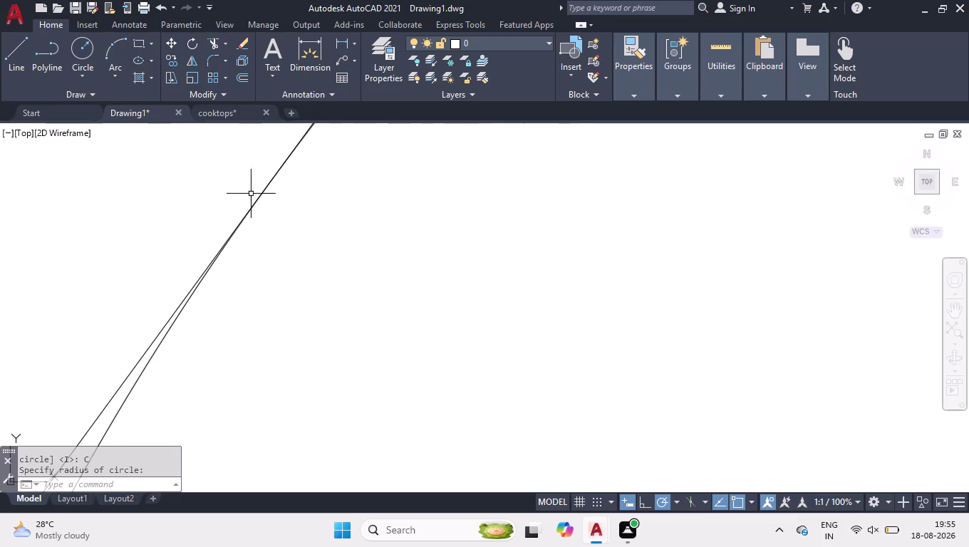
scroll(down, 3)
scroll(down, 3)
scroll(up, 3)
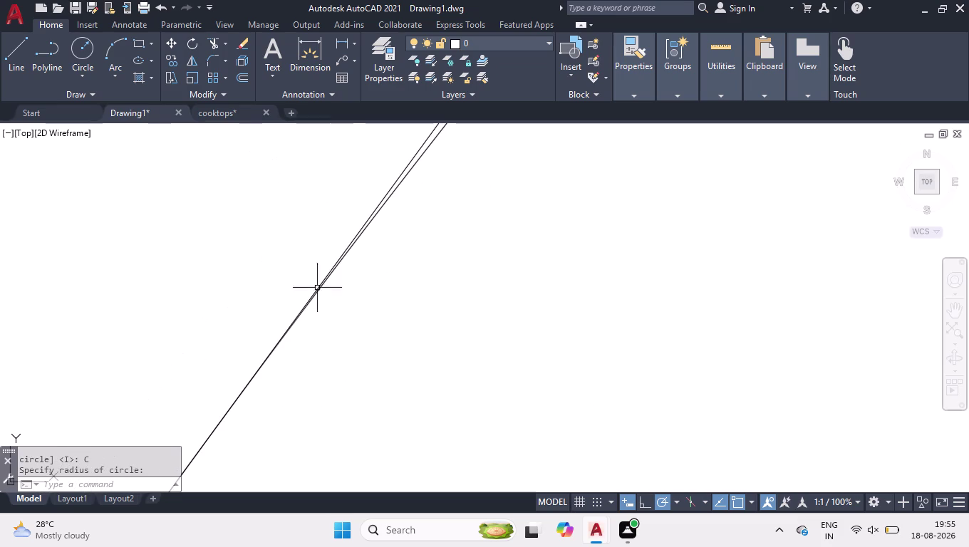
scroll(up, 3)
scroll(down, 3)
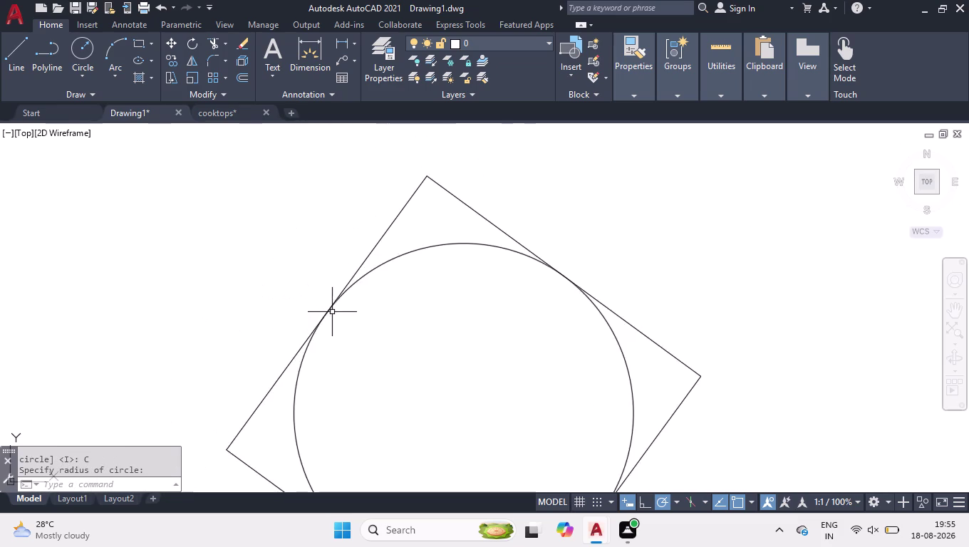
scroll(down, 3)
scroll(up, 3)
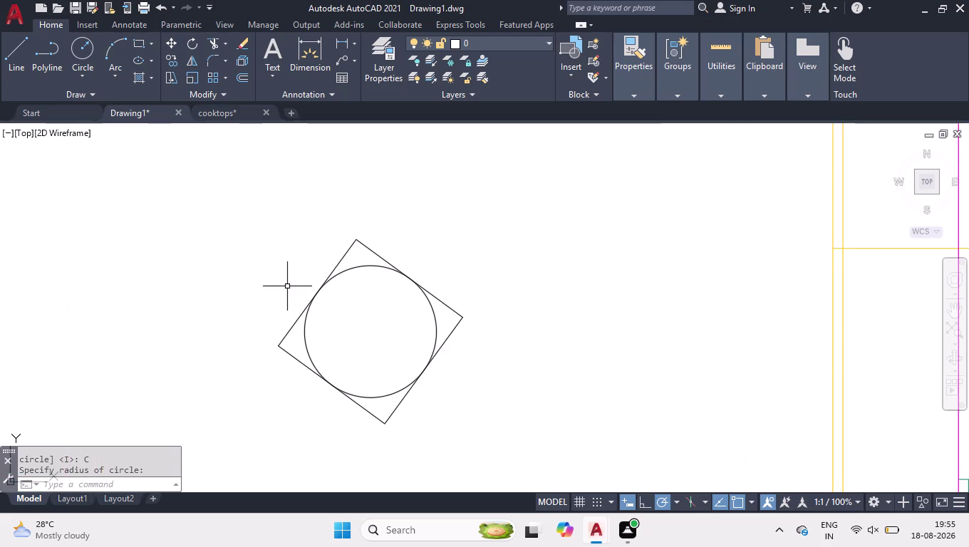
Add a radius dimension with DRA, then delete it.
text(dra)
key(Return)
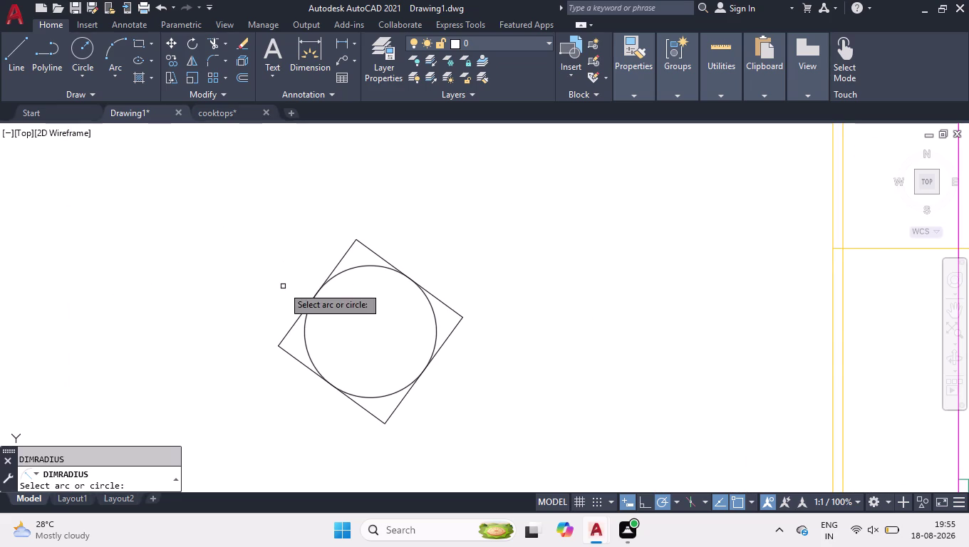
click(434, 310)
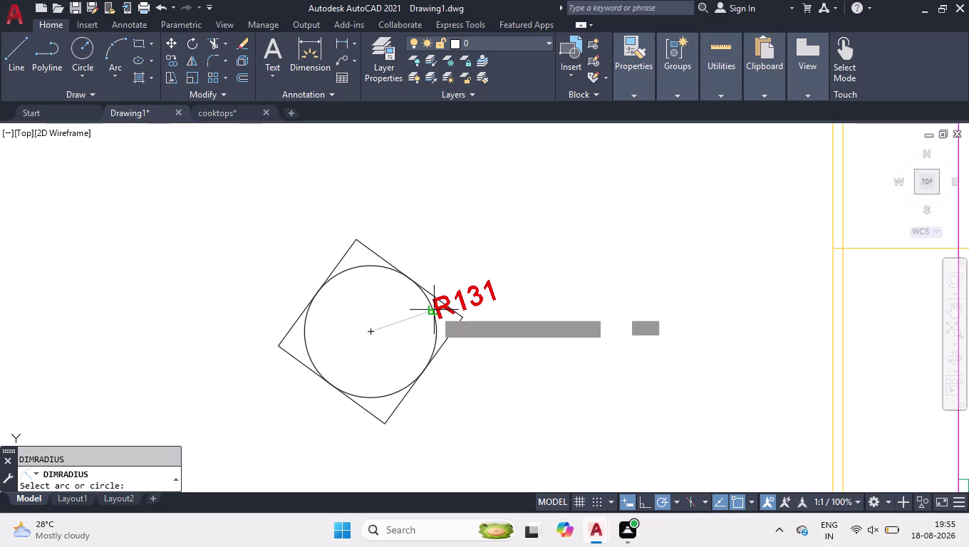
click(475, 379)
scroll(up, 3)
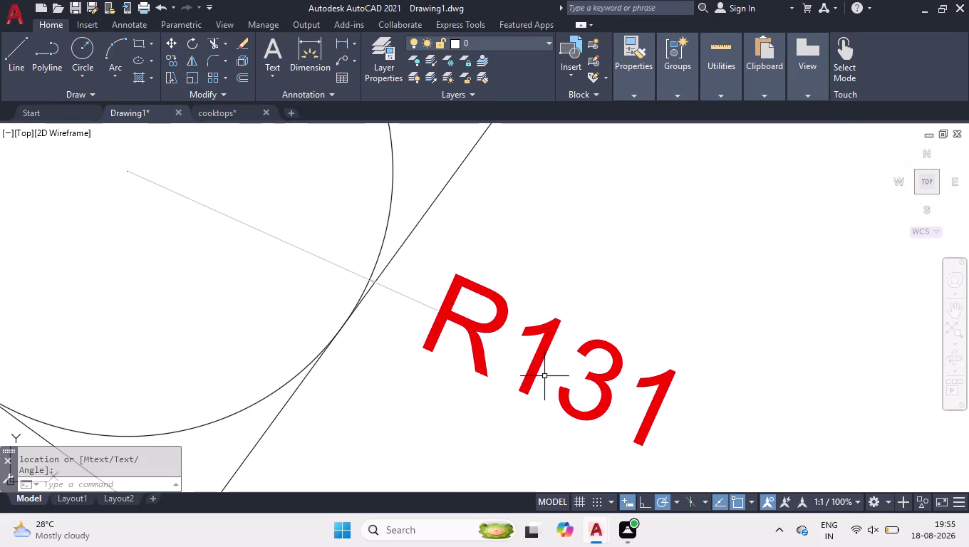
click(534, 354)
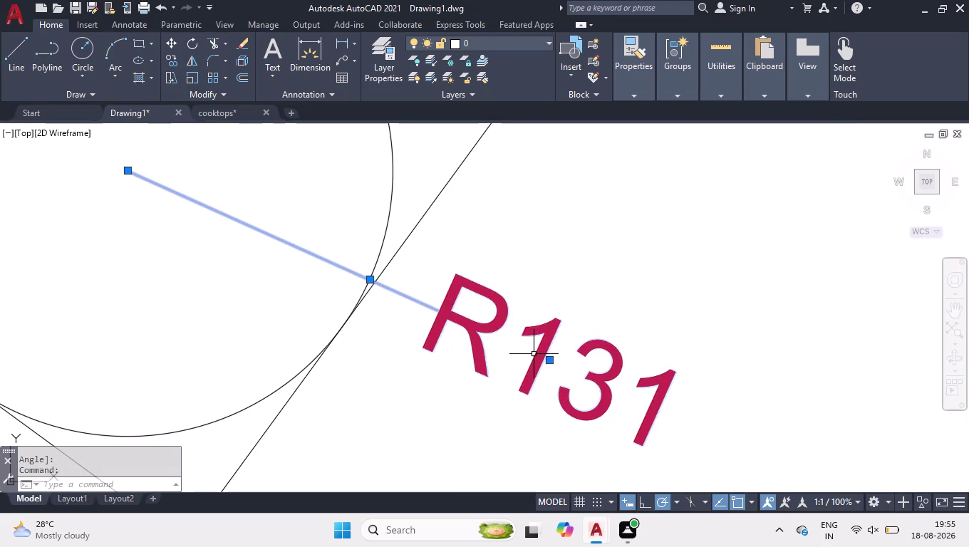
key(Delete)
scroll(down, 3)
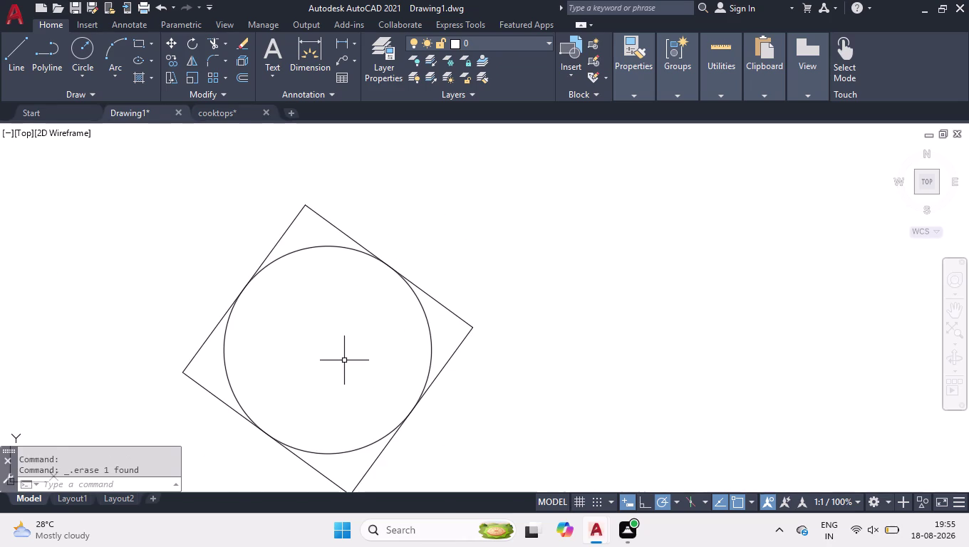
key(d)
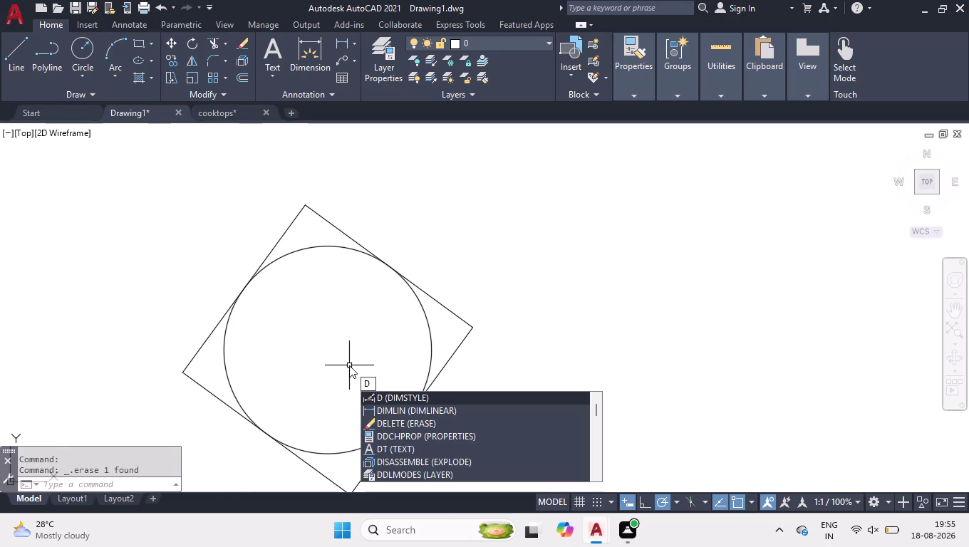
key(BackSpace)
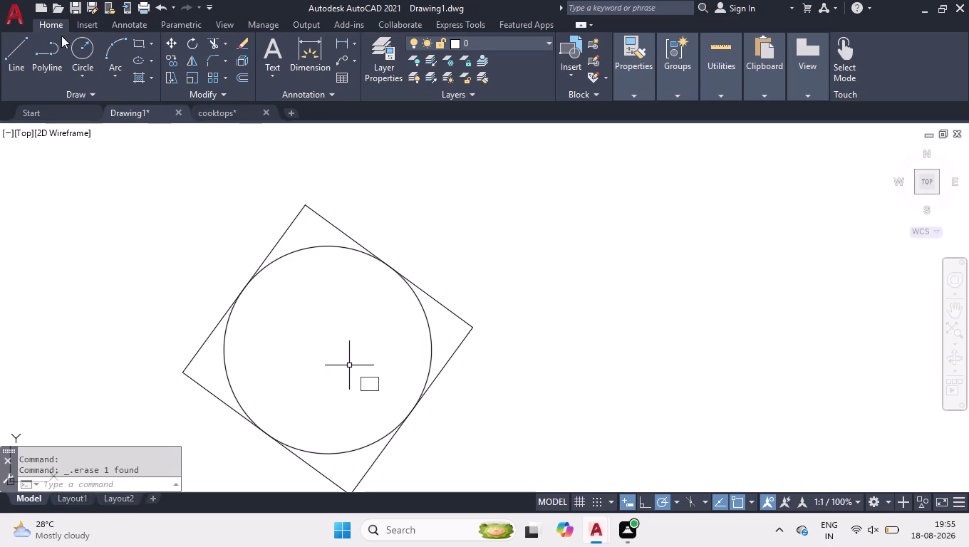
Dimension the circle's diameter as Ø263 using the Annotate dimension dropdown.
click(354, 41)
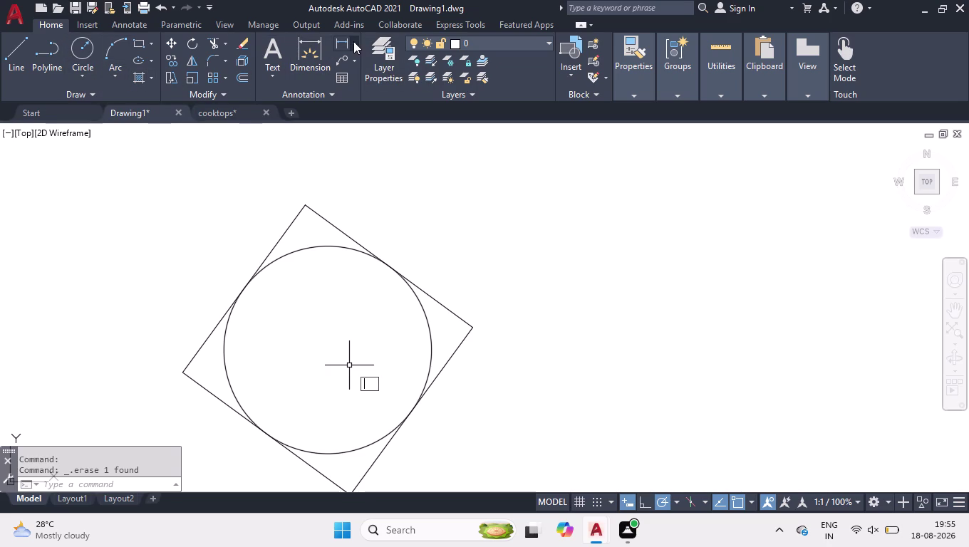
click(356, 45)
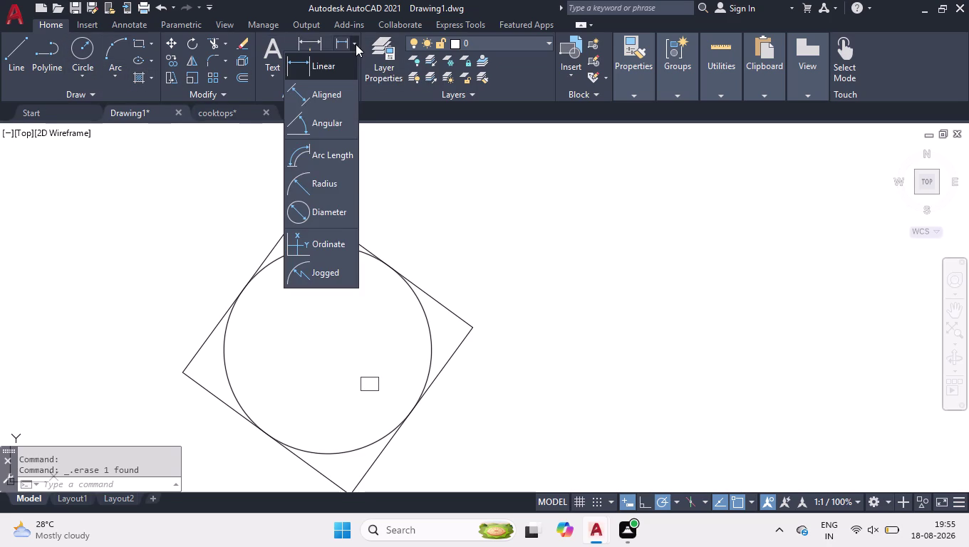
click(317, 206)
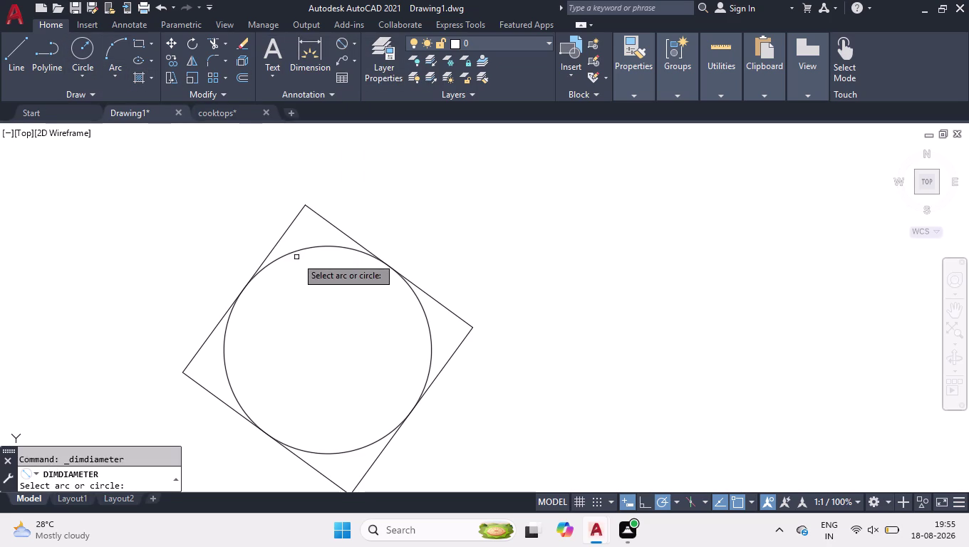
click(300, 250)
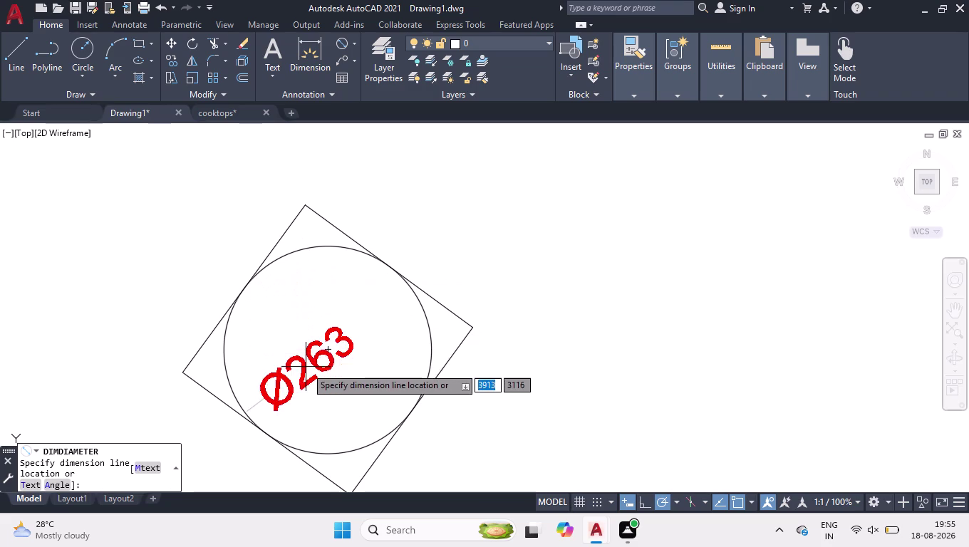
click(315, 353)
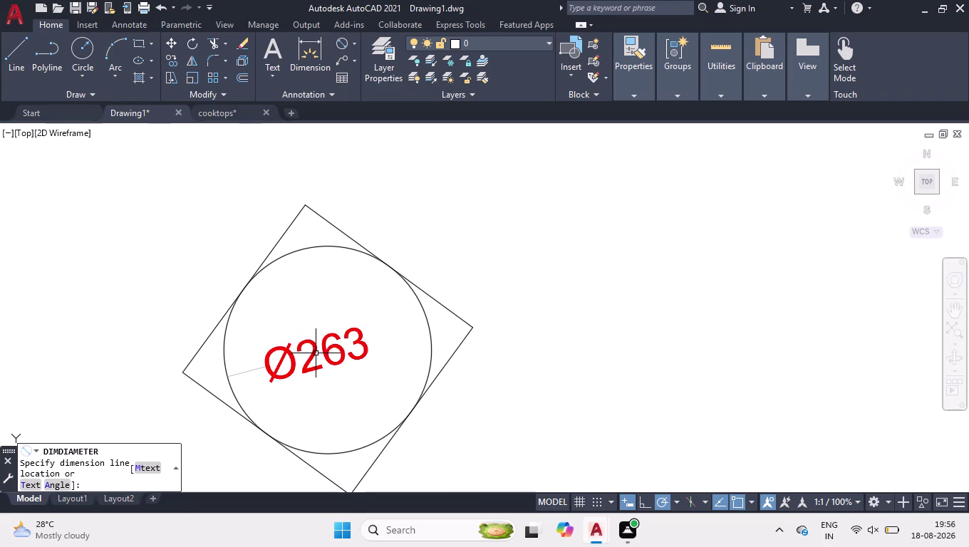
Add the R131 radius dimension outside the circle's upper-left edge.
click(354, 48)
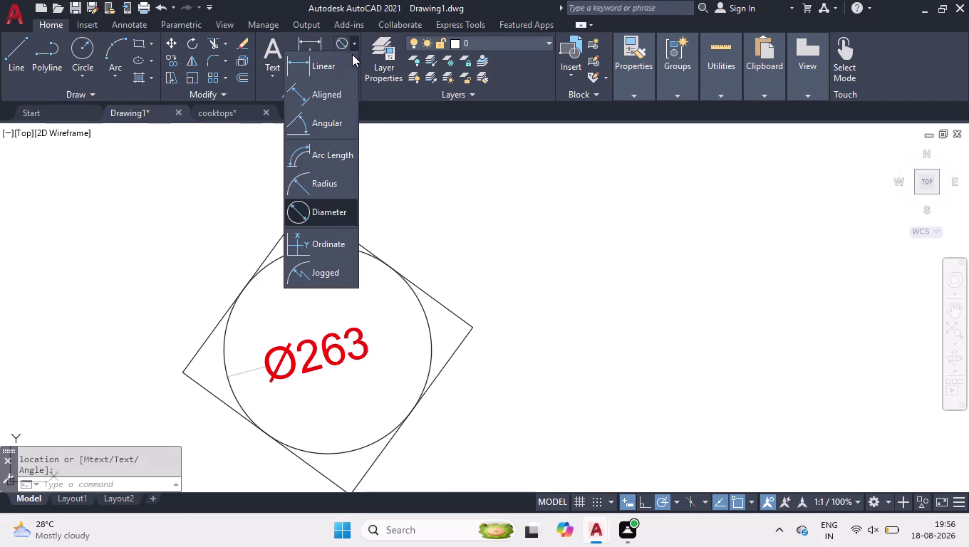
click(336, 180)
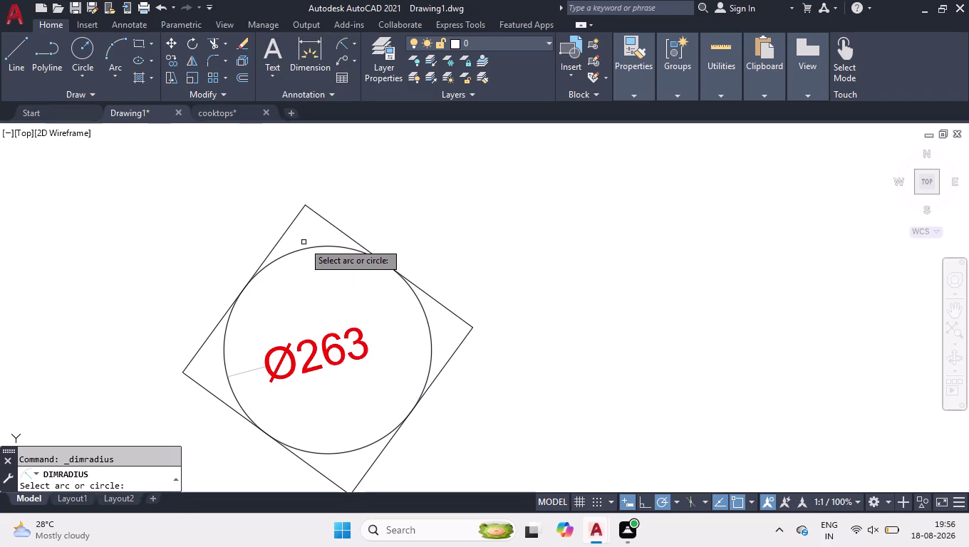
click(300, 250)
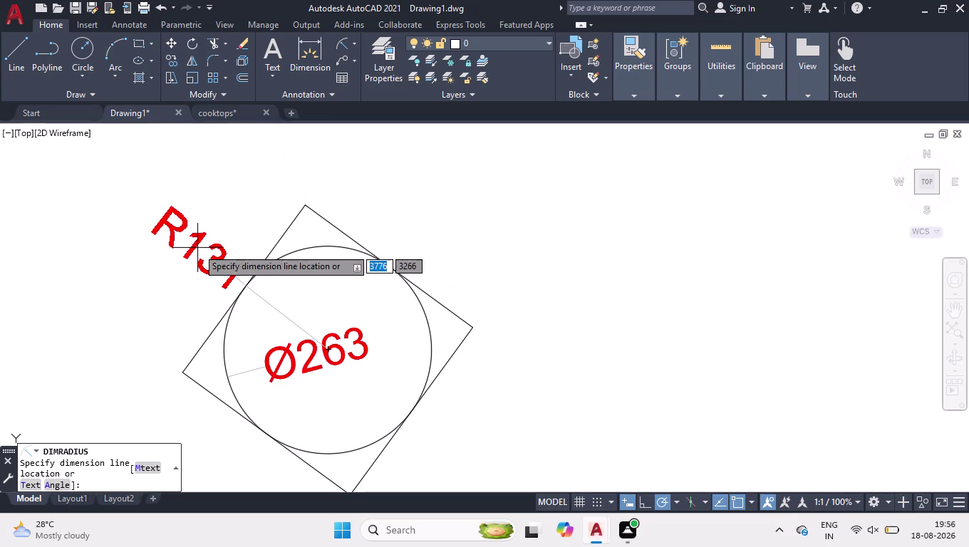
click(179, 243)
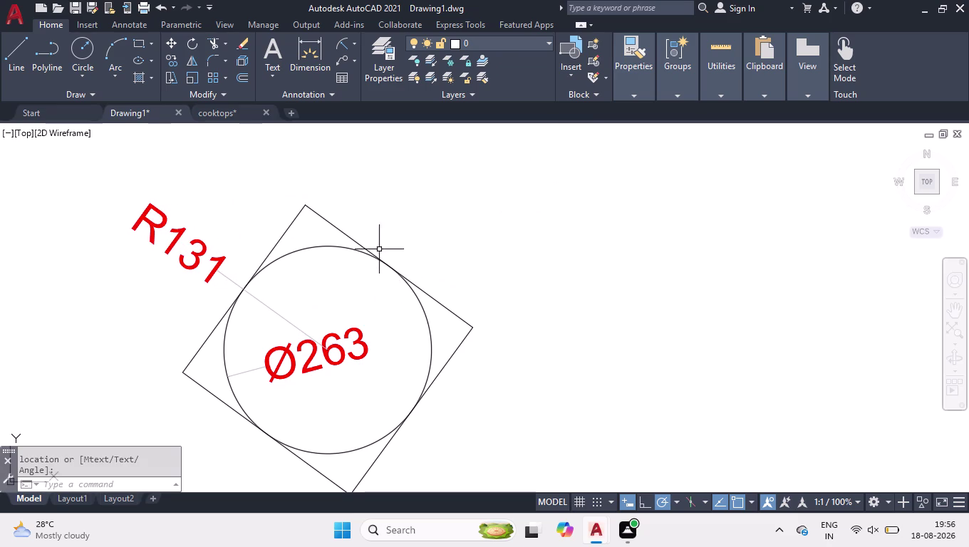
scroll(down, 3)
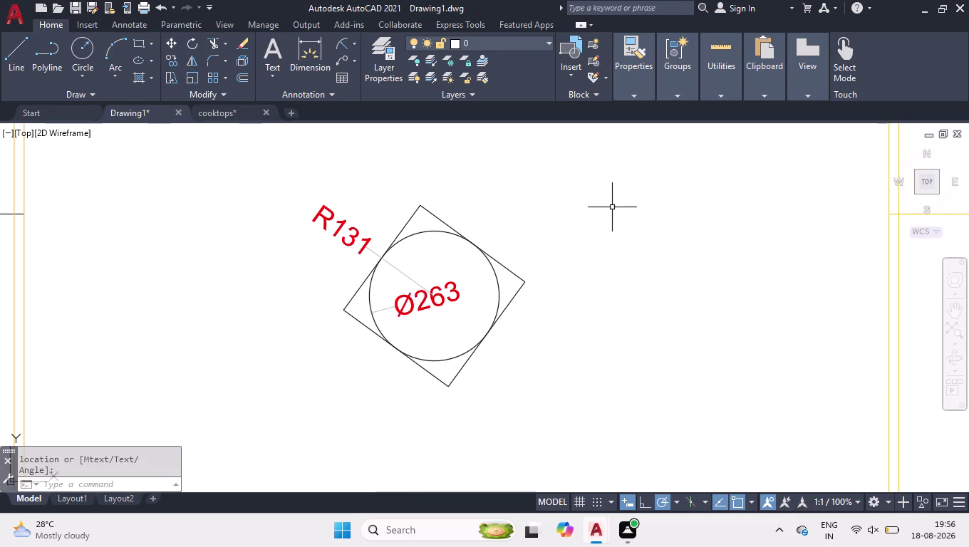
Draw a trial circle of radius 131 to the right of the tilted square.
key(c)
key(Return)
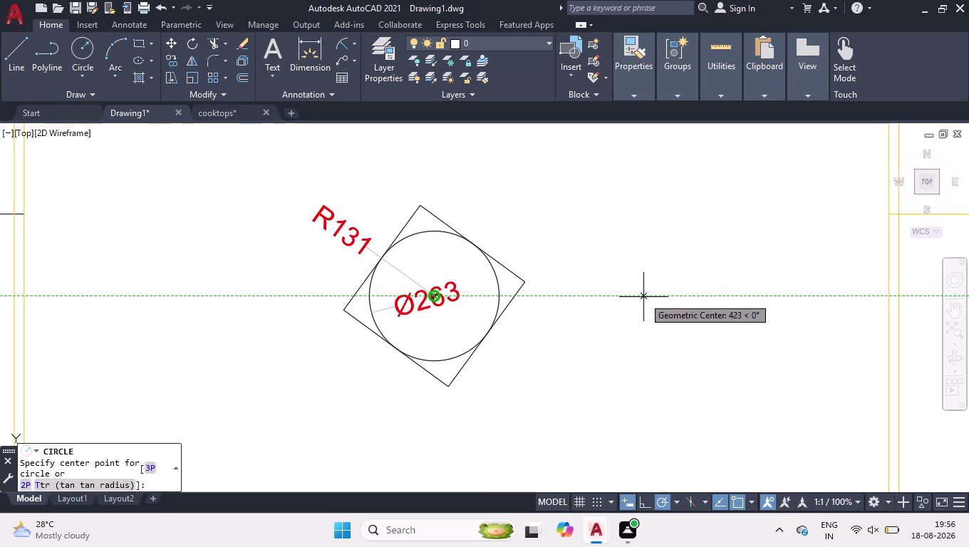
click(646, 297)
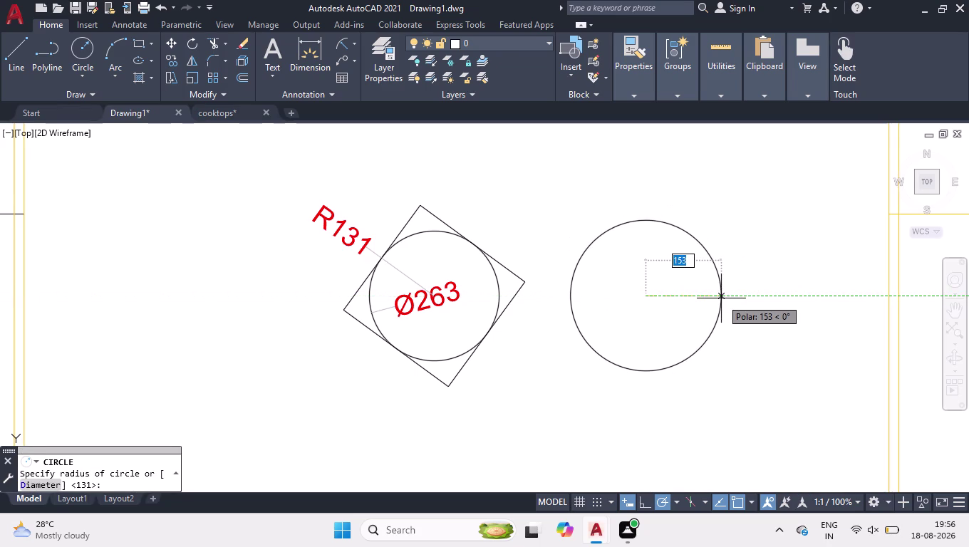
key(1)
text(31)
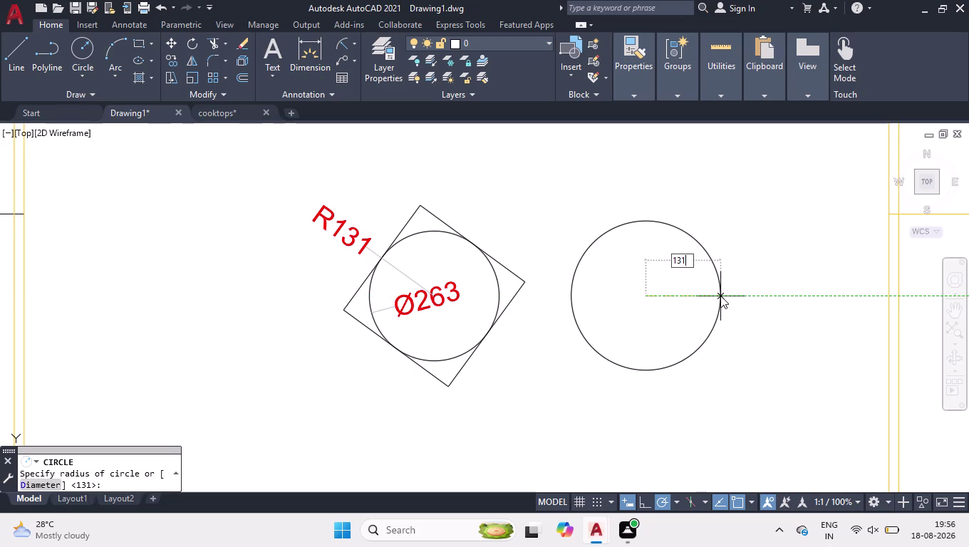
key(Return)
click(723, 256)
Crossing-select the trial circle plus the Ø263 and R131 dimensions and delete them.
click(627, 362)
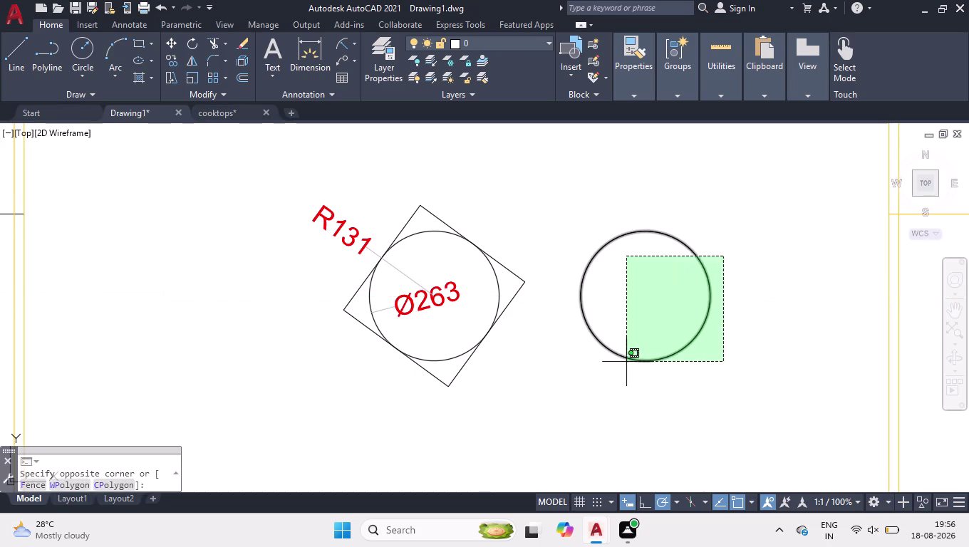
click(432, 300)
click(364, 231)
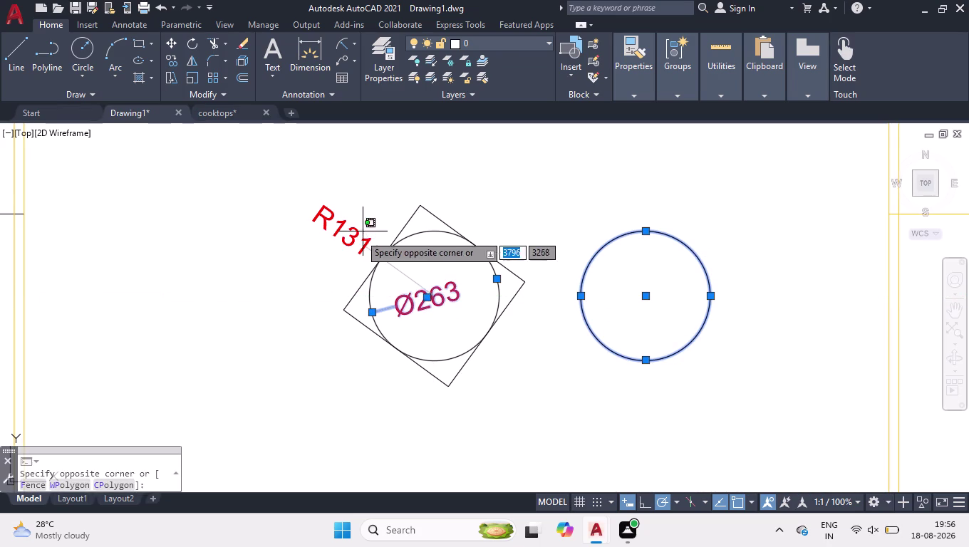
click(353, 241)
key(Delete)
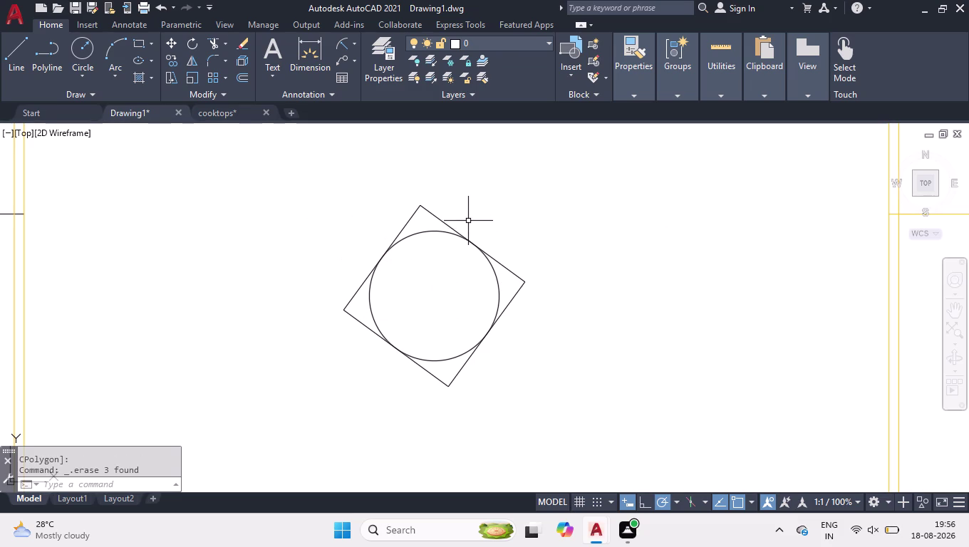
text(pol)
key(Return)
key(Return)
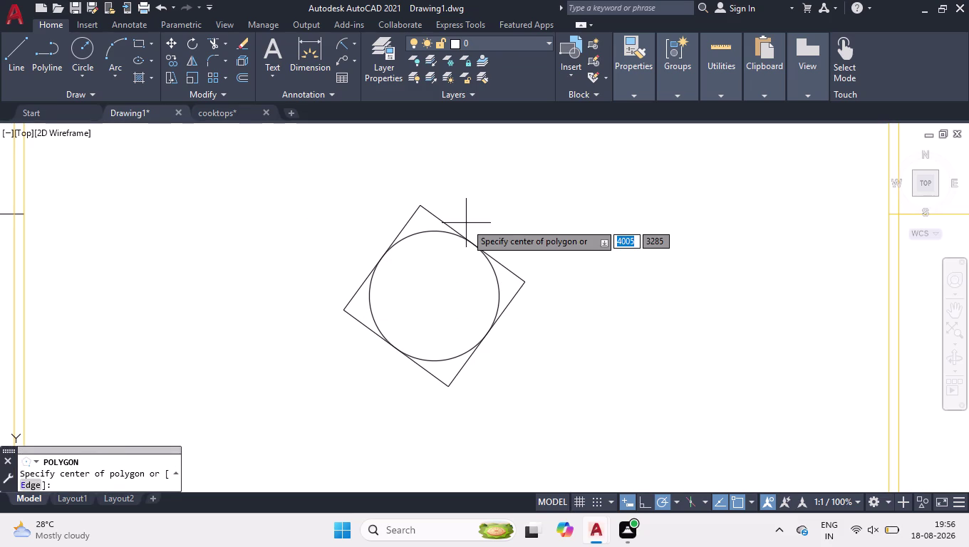
Draw a four-sided circumscribed polygon of radius 132 centred on the circle's centre.
click(430, 298)
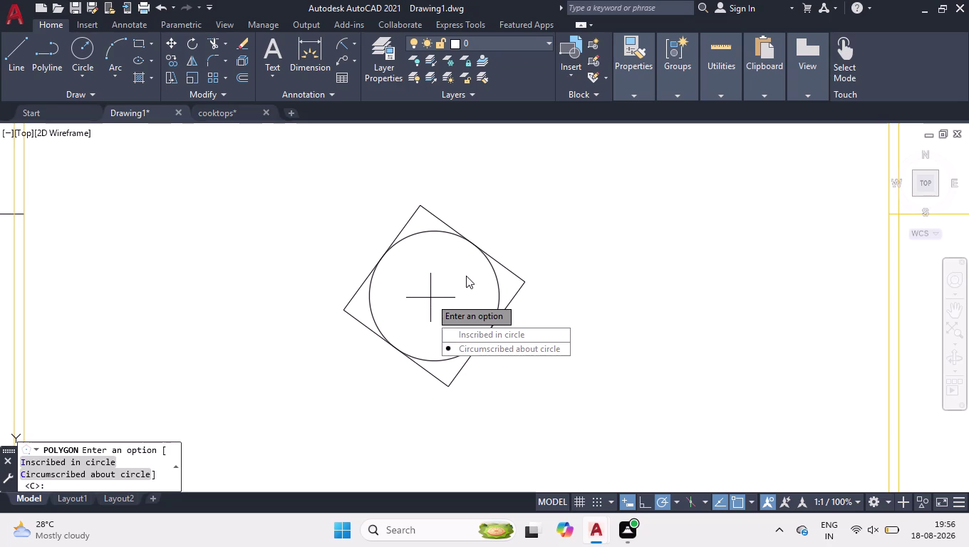
key(Return)
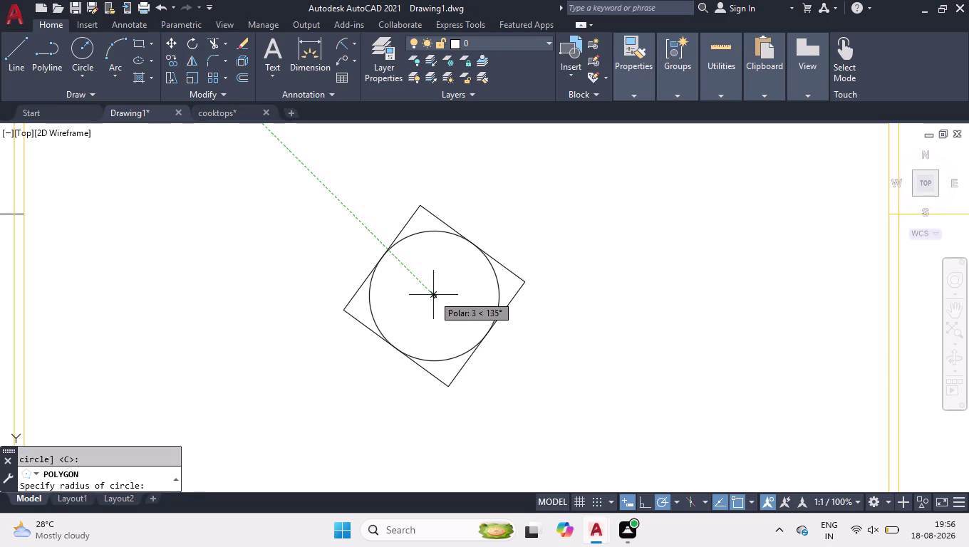
text(132)
key(Return)
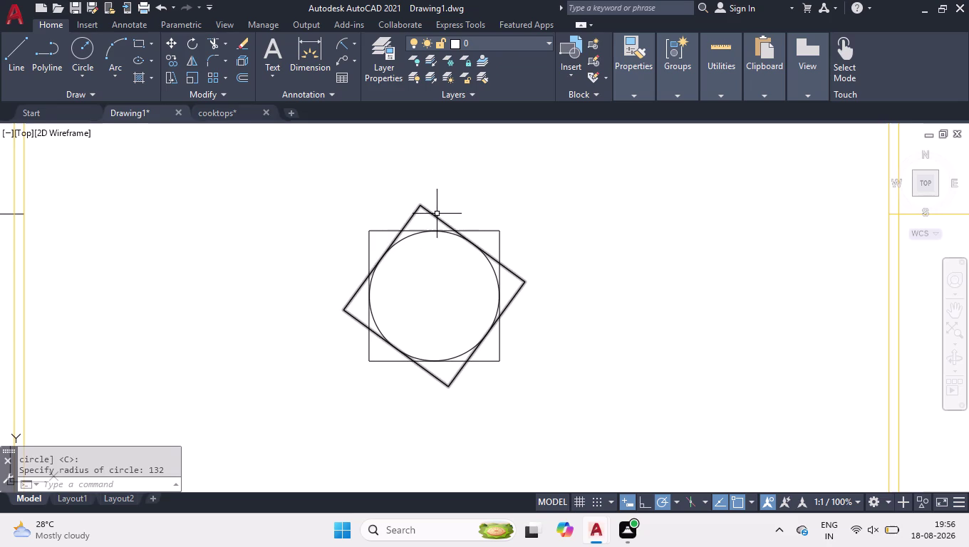
text(dli)
key(Return)
click(368, 230)
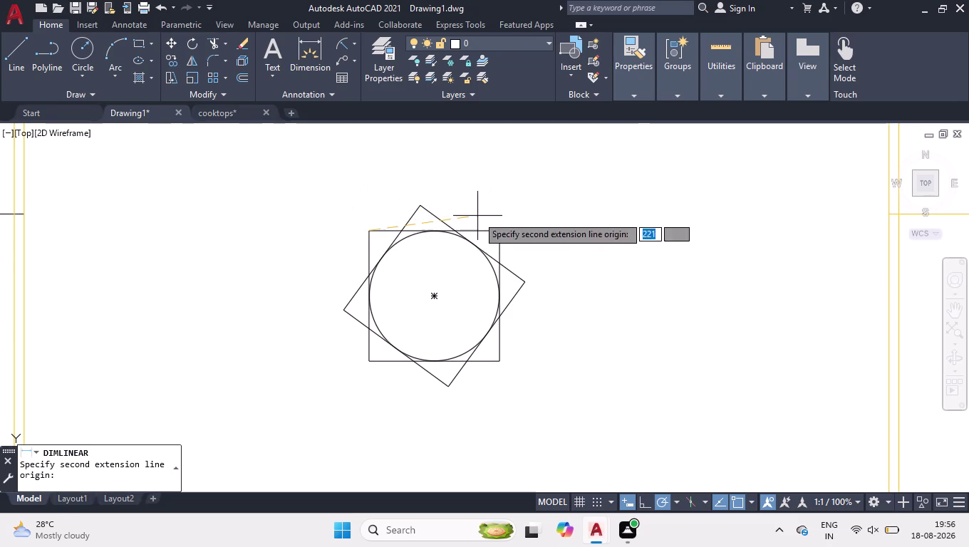
click(497, 233)
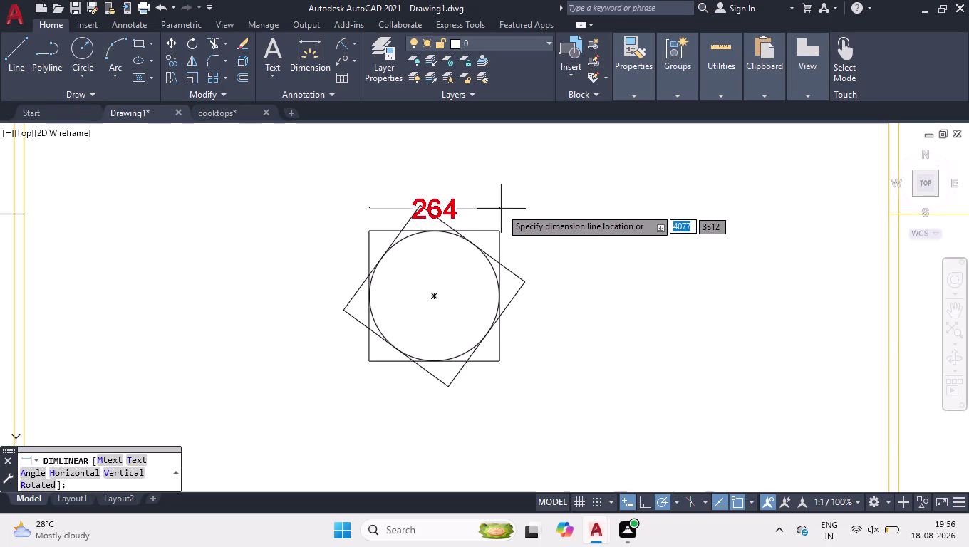
click(504, 174)
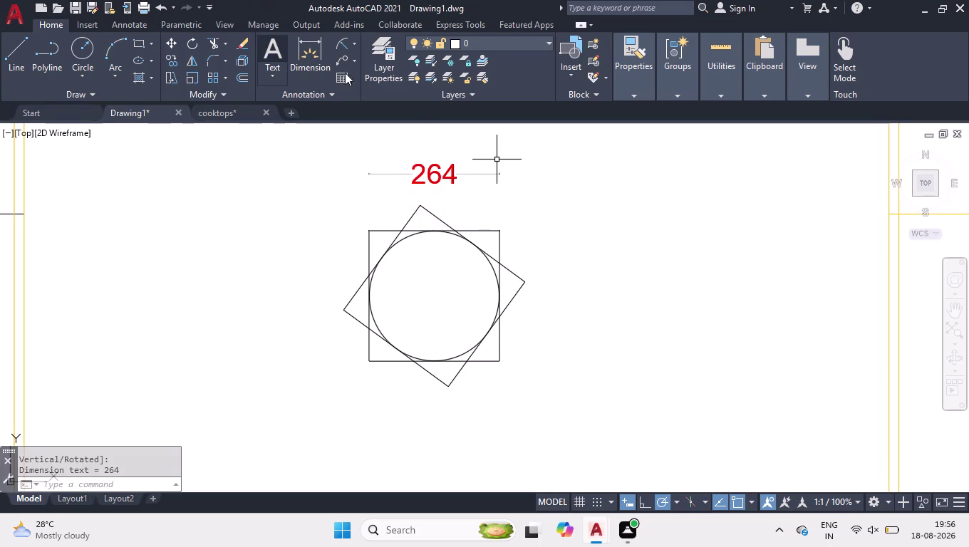
key(space)
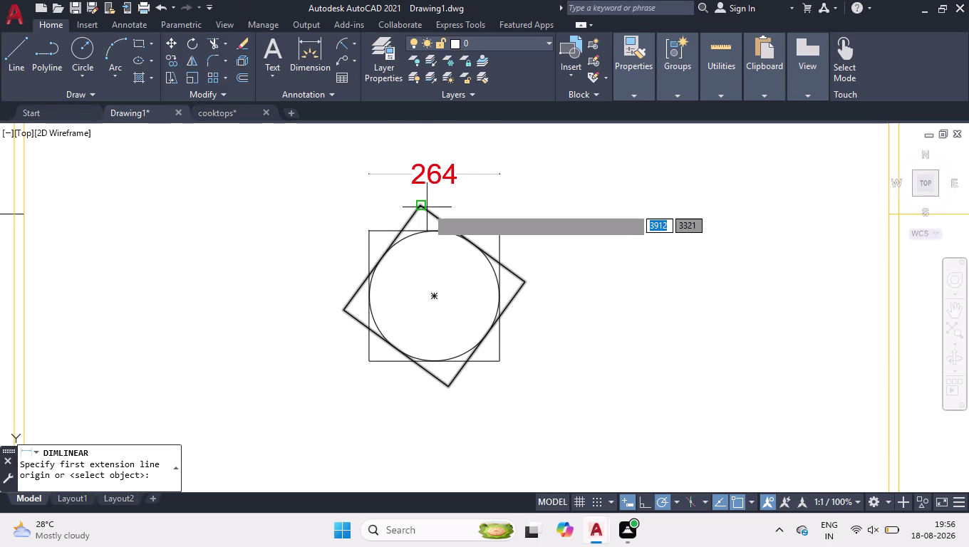
click(353, 44)
click(334, 92)
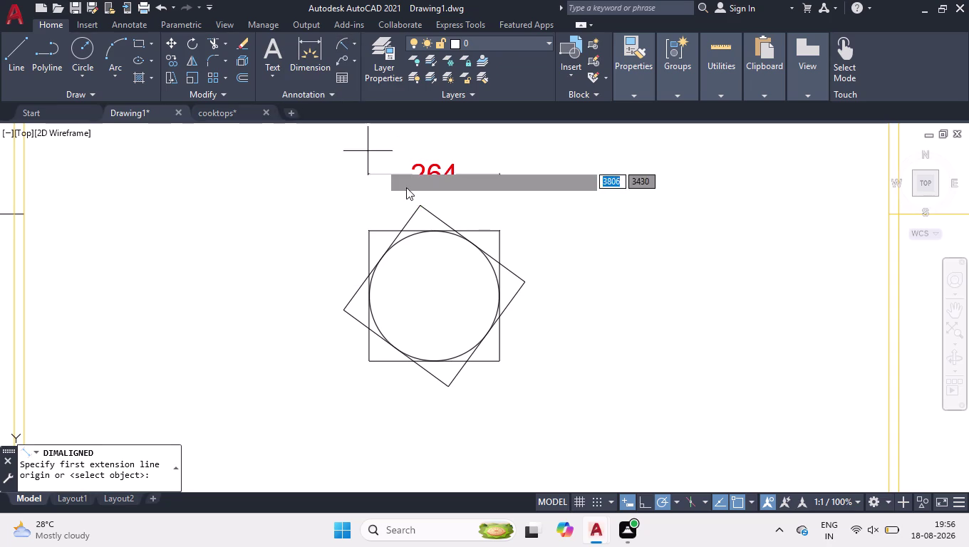
click(419, 202)
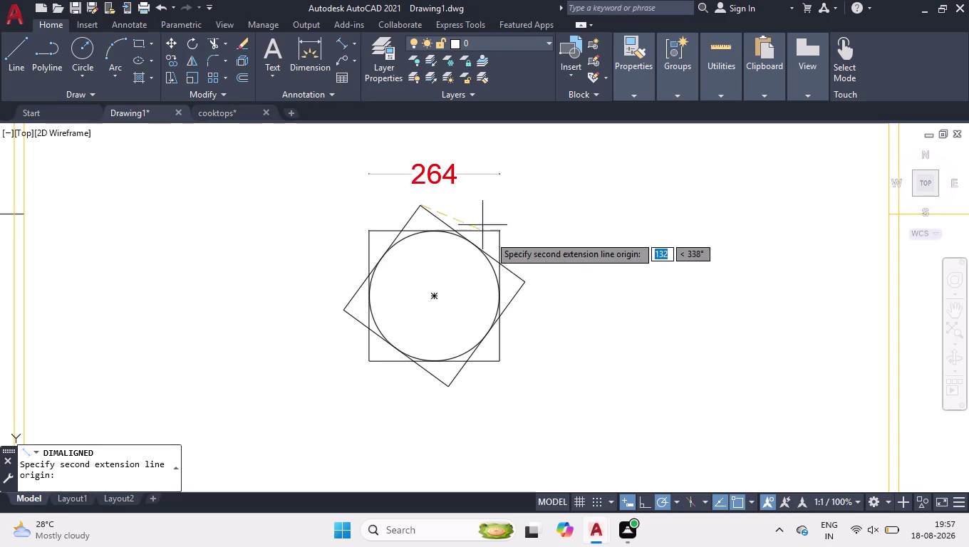
click(523, 284)
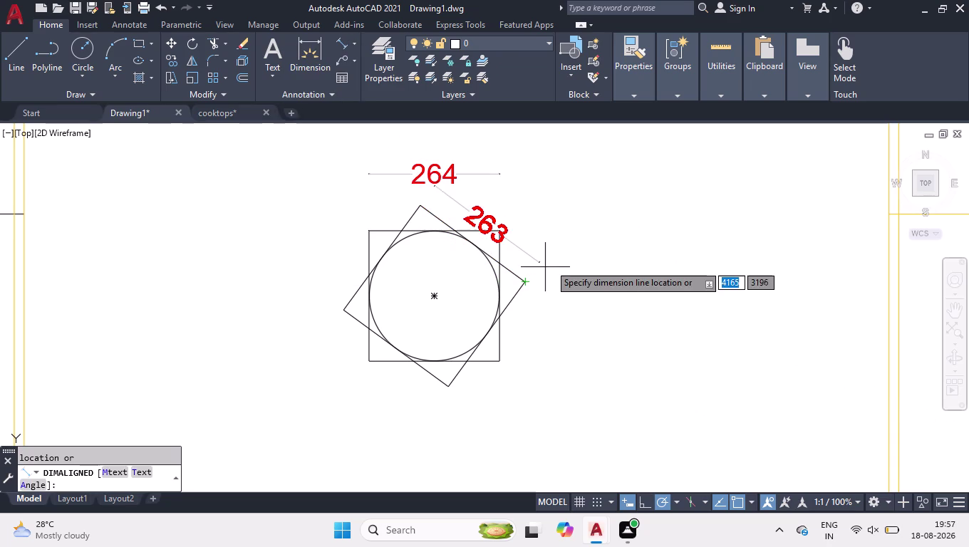
click(549, 264)
click(528, 165)
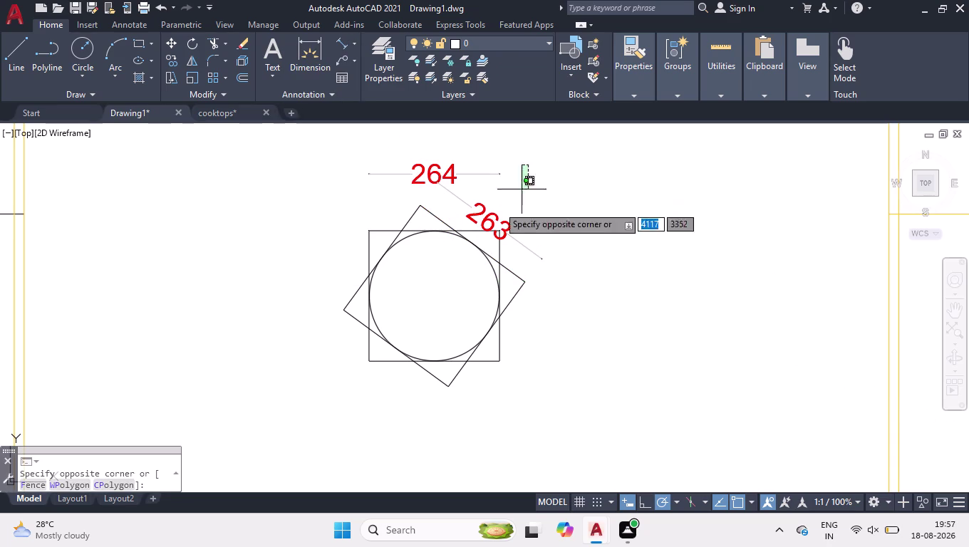
click(440, 202)
key(Delete)
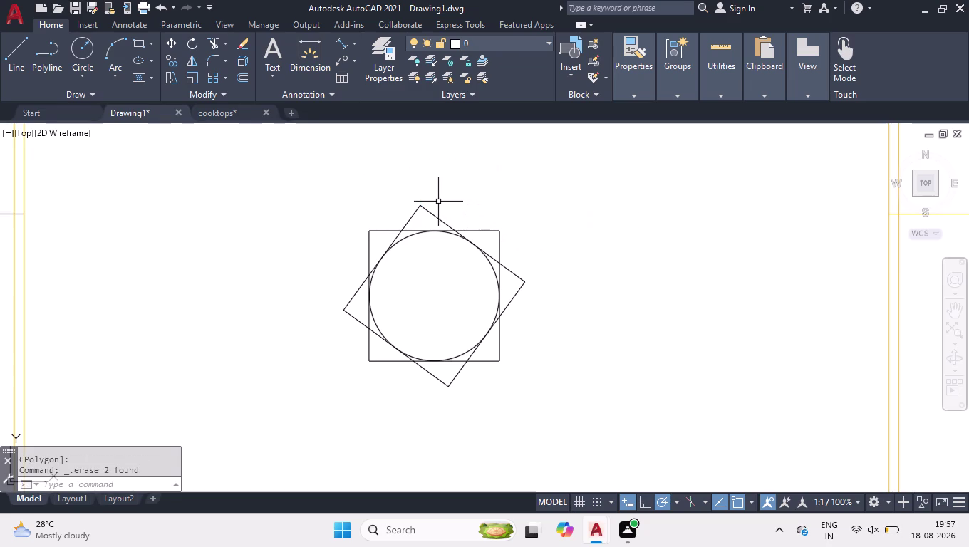
click(483, 231)
key(Delete)
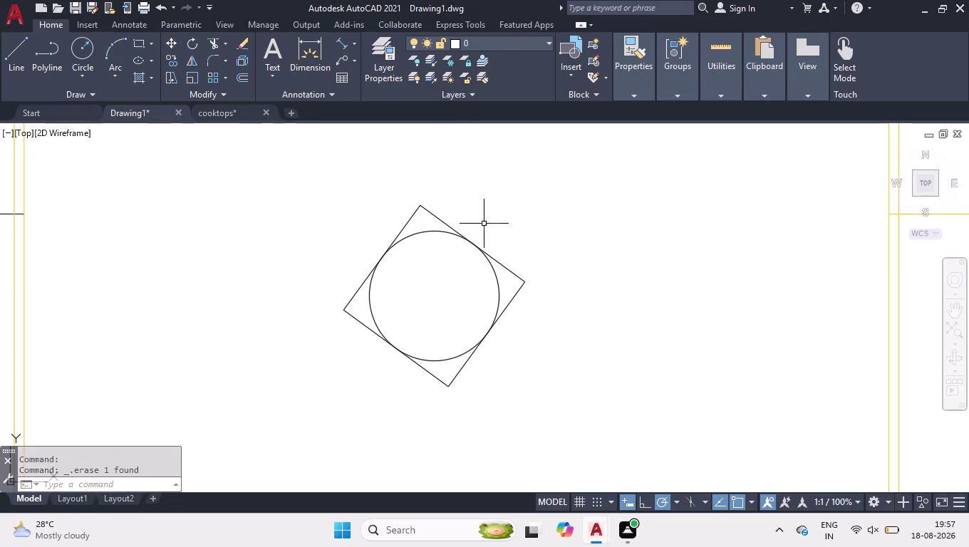
Solid-hatch the top, right, bottom and left gaps between circle and tilted square.
click(132, 77)
click(141, 62)
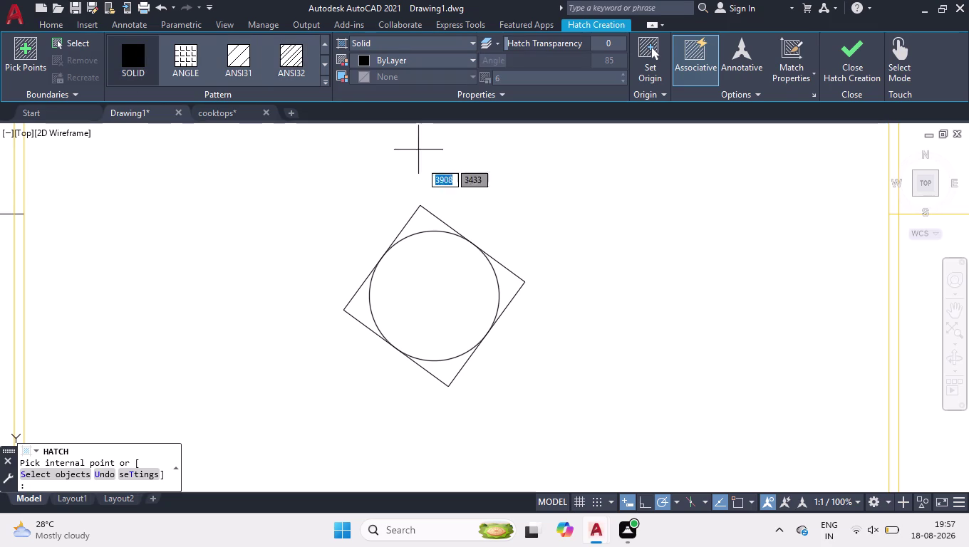
click(422, 223)
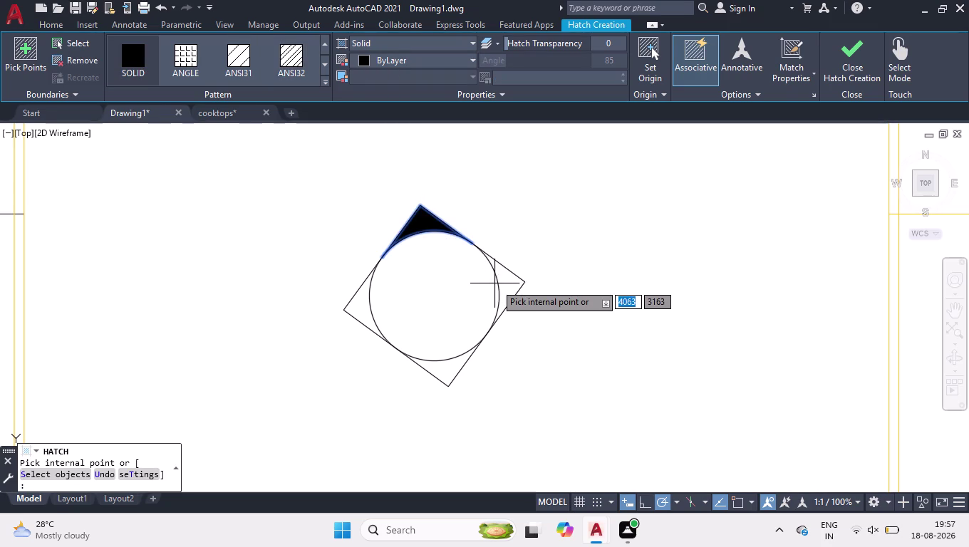
click(503, 283)
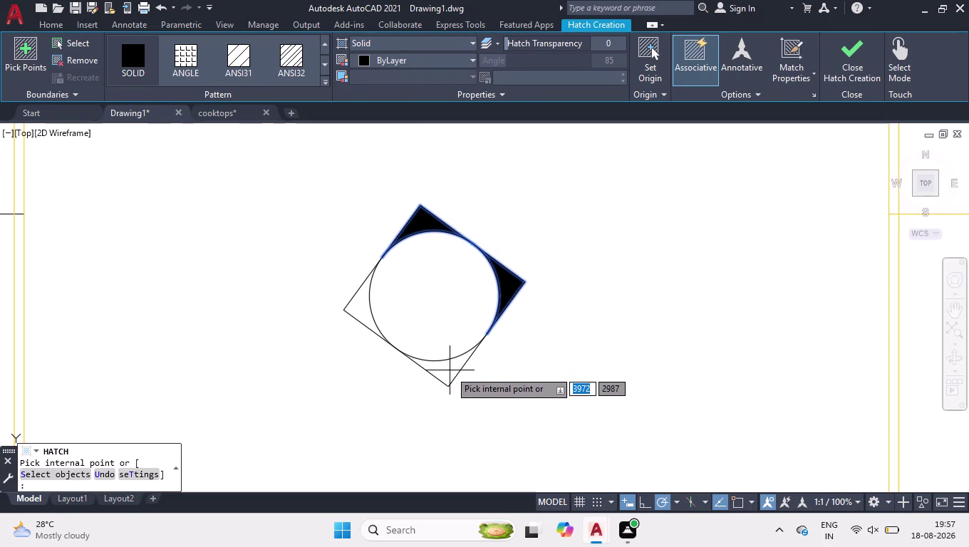
click(449, 371)
click(360, 309)
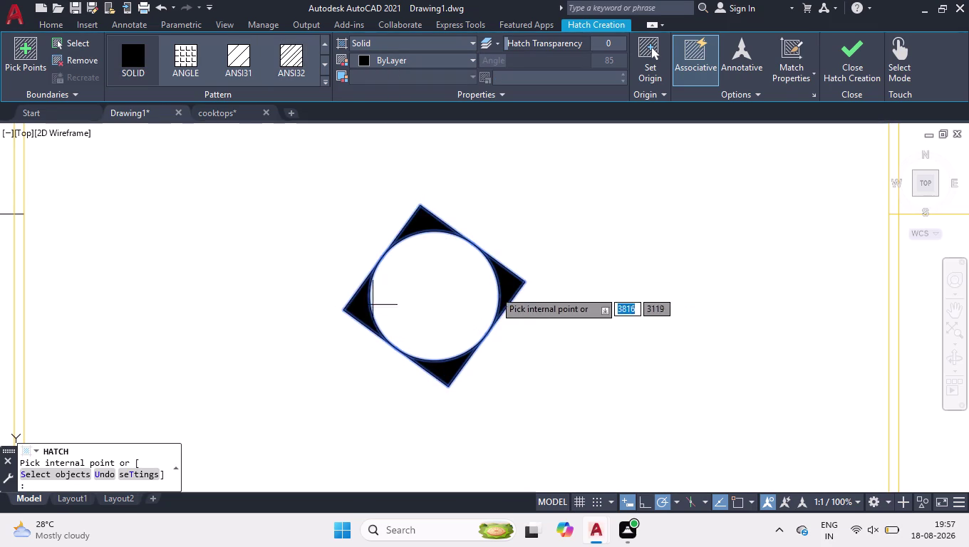
key(Return)
Select a black corner fill and start rotating it about the top corner, then abandon.
scroll(down, 3)
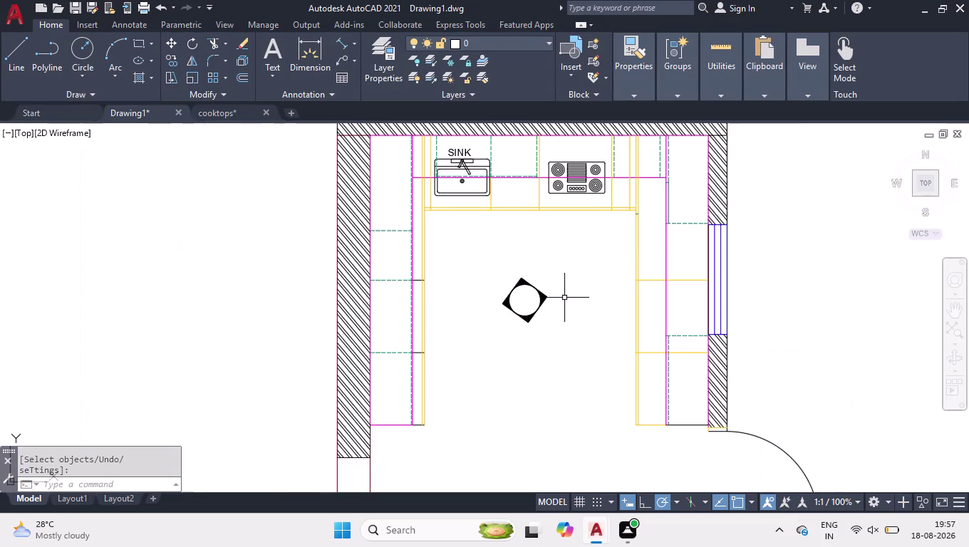
scroll(down, 3)
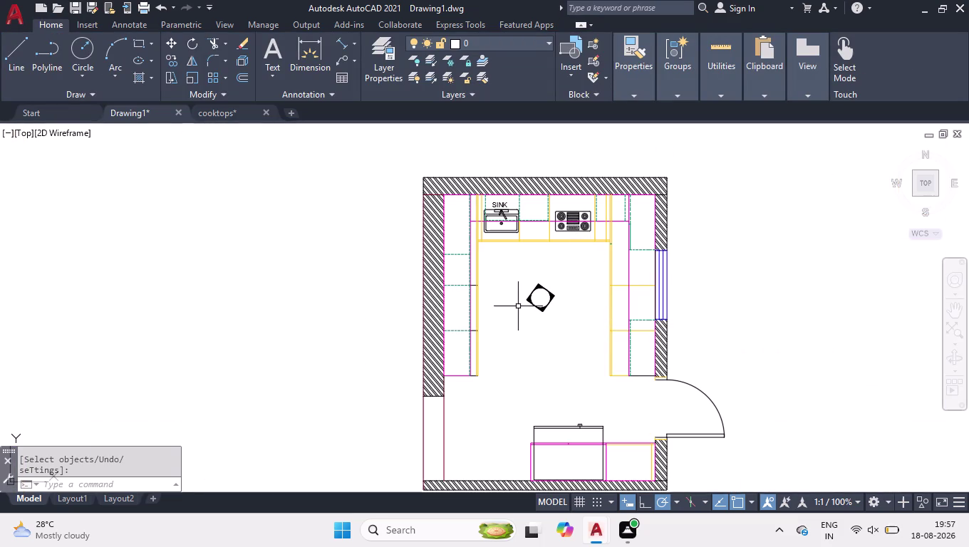
scroll(up, 3)
scroll(up, 3)
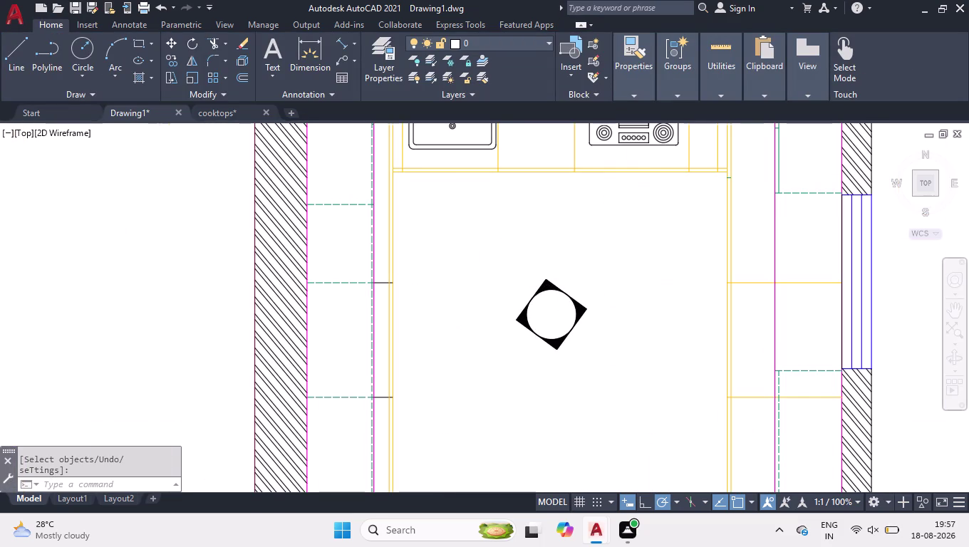
scroll(up, 3)
click(576, 279)
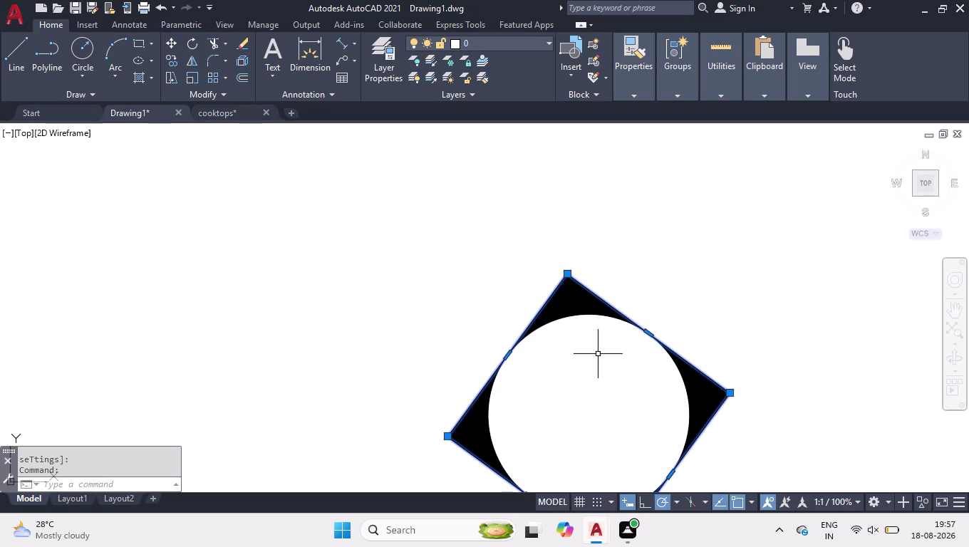
text(ro)
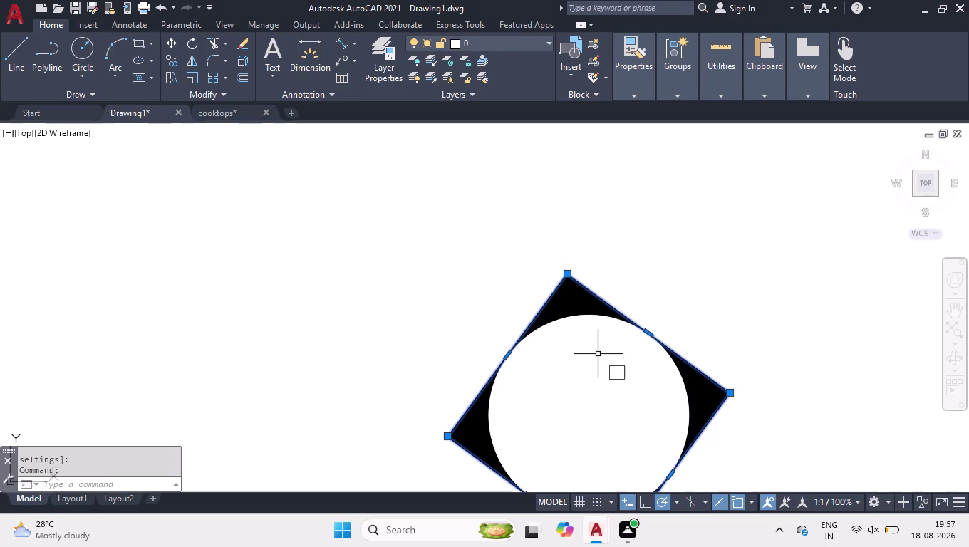
key(Return)
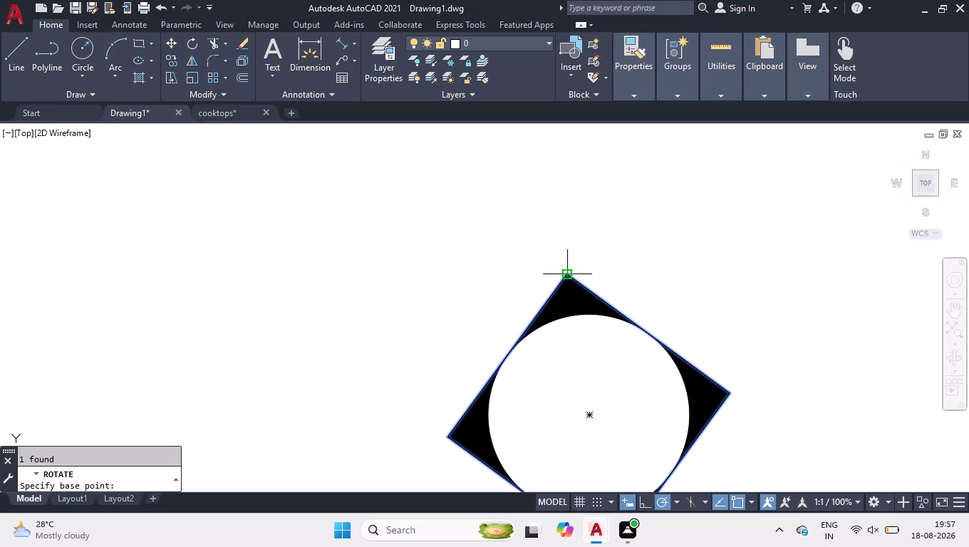
click(569, 270)
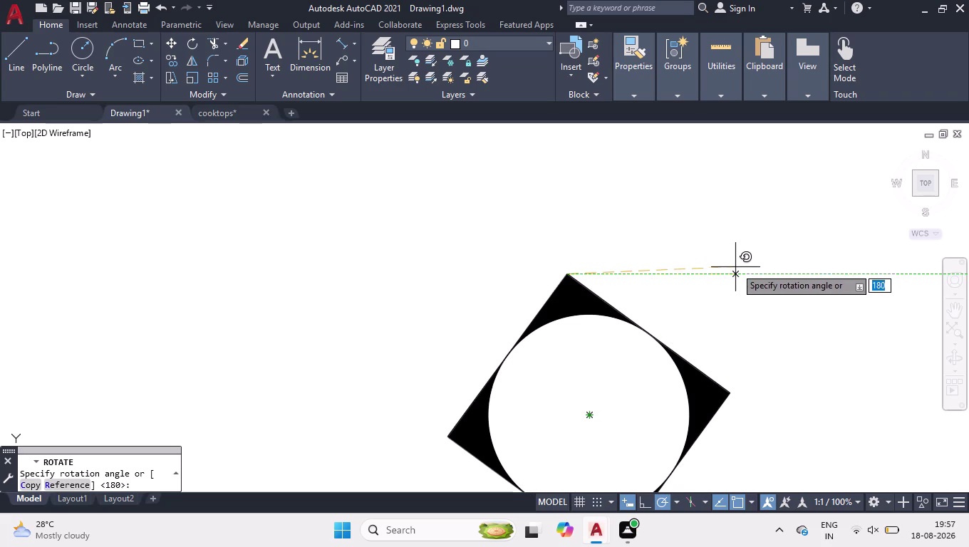
click(732, 273)
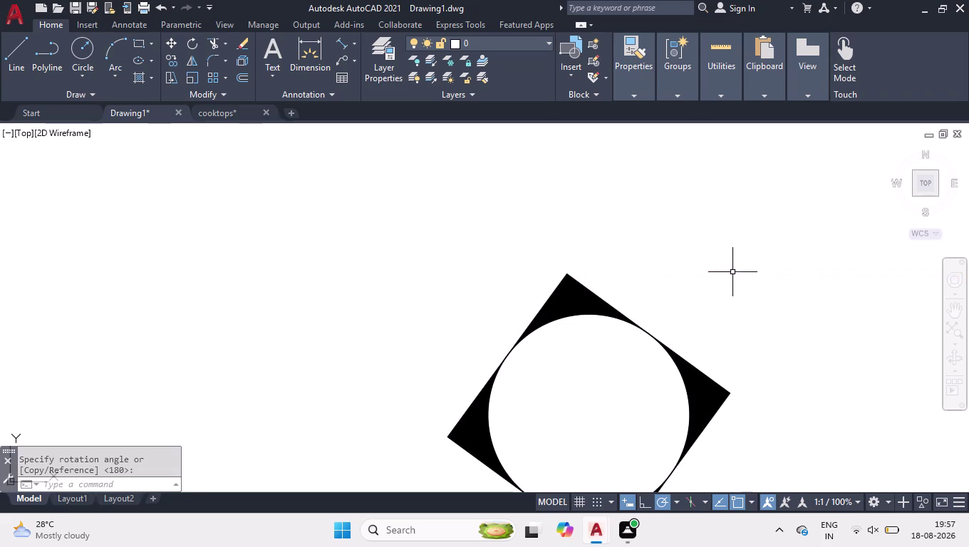
Window-select the circle, tilted square and black fills, and delete them.
scroll(down, 3)
scroll(down, 3)
click(771, 268)
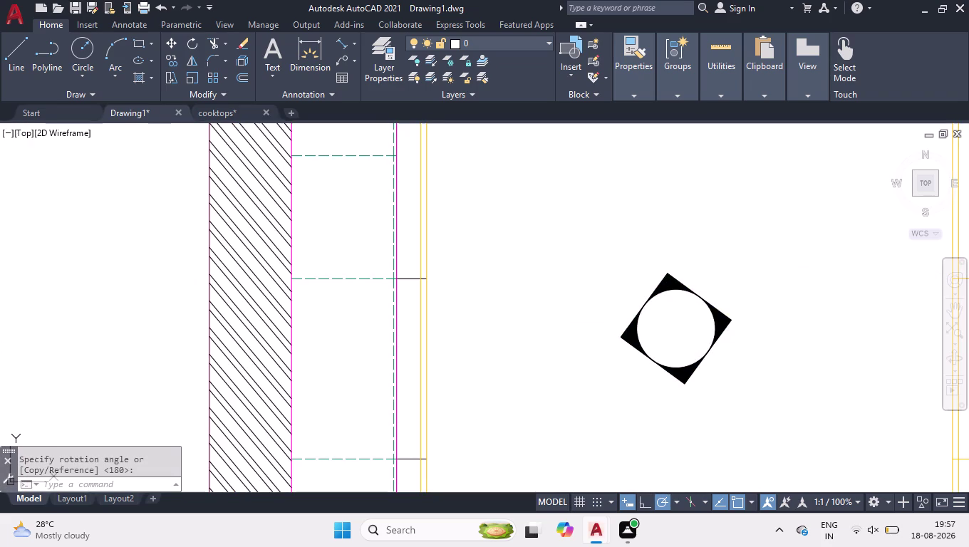
click(610, 371)
key(BackSpace)
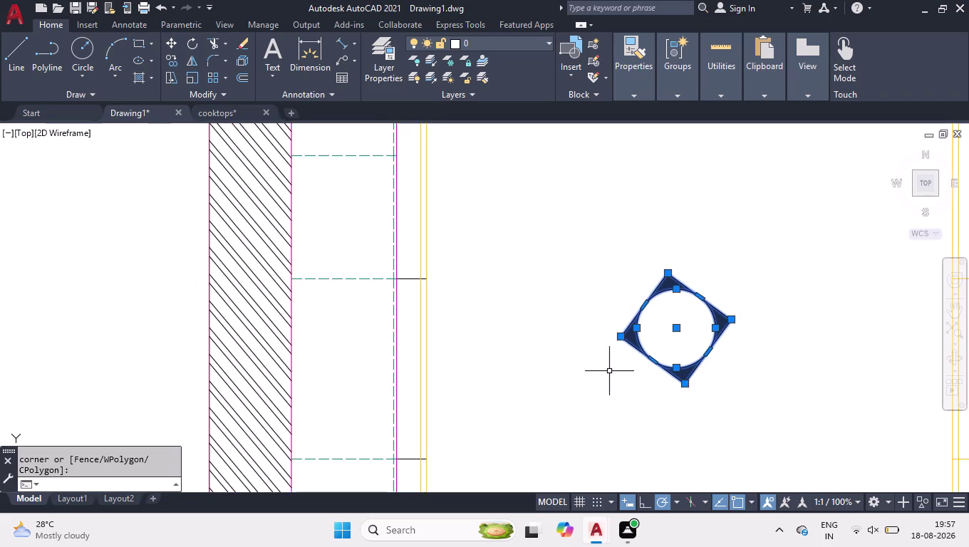
key(Delete)
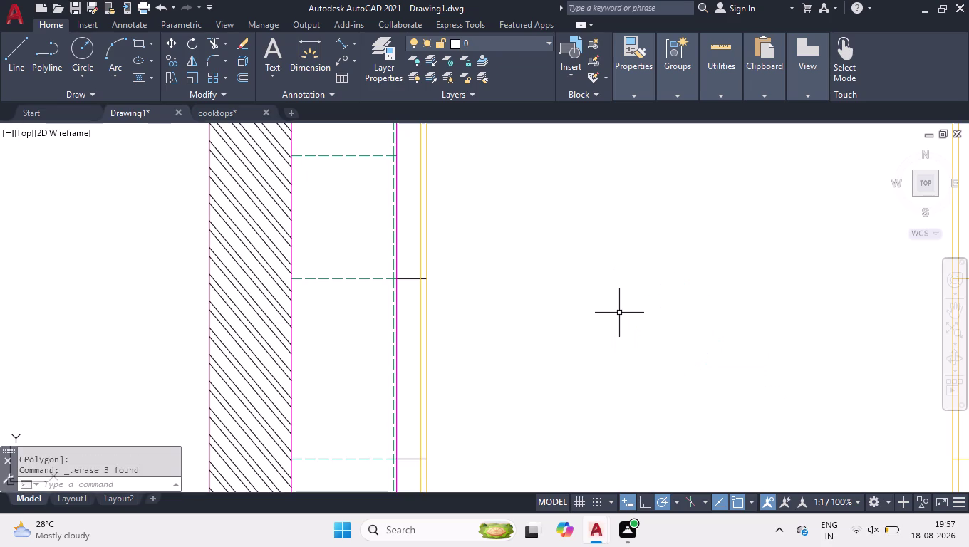
Draw a radius-131 circle centred in the open kitchen floor area.
key(c)
key(Return)
scroll(down, 3)
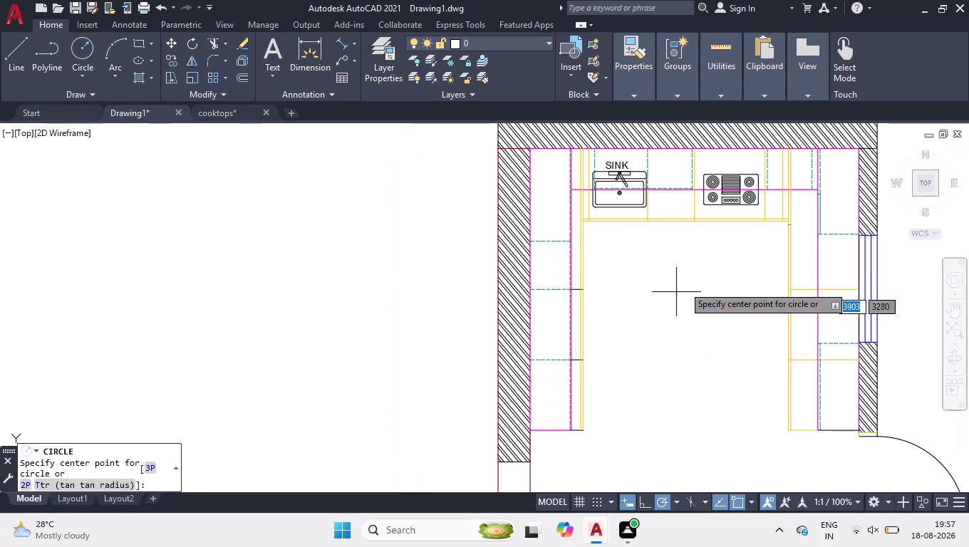
click(683, 305)
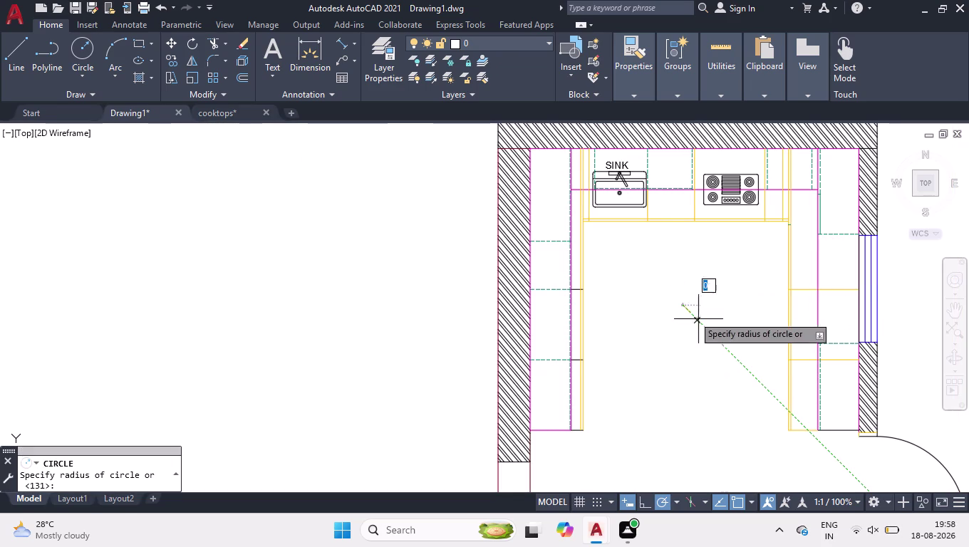
text(131)
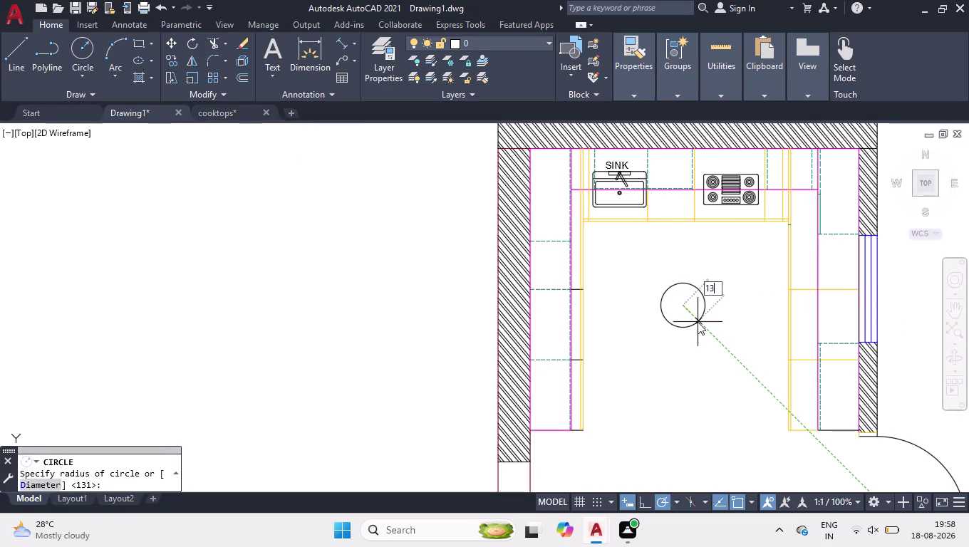
key(Return)
scroll(up, 3)
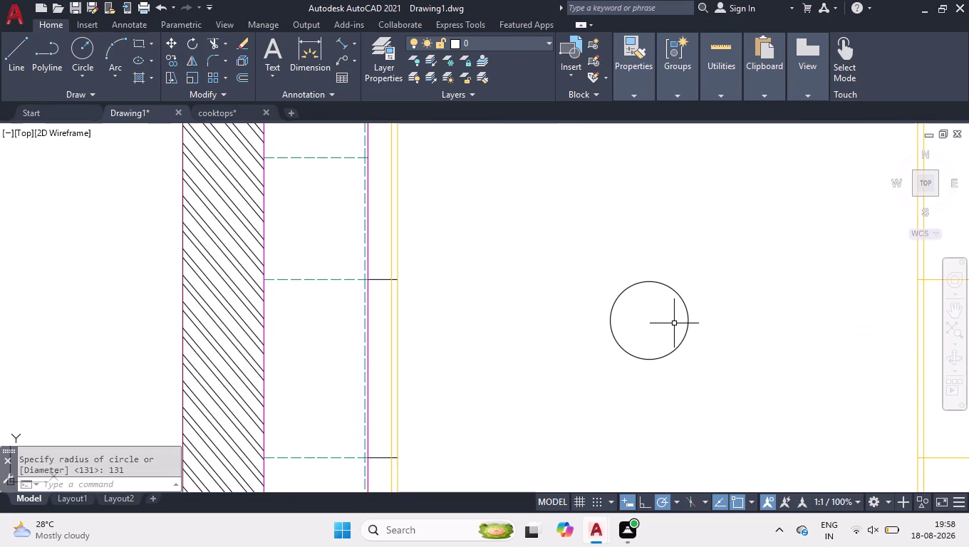
Start a line and cancel it without drawing anything.
key(l)
key(Return)
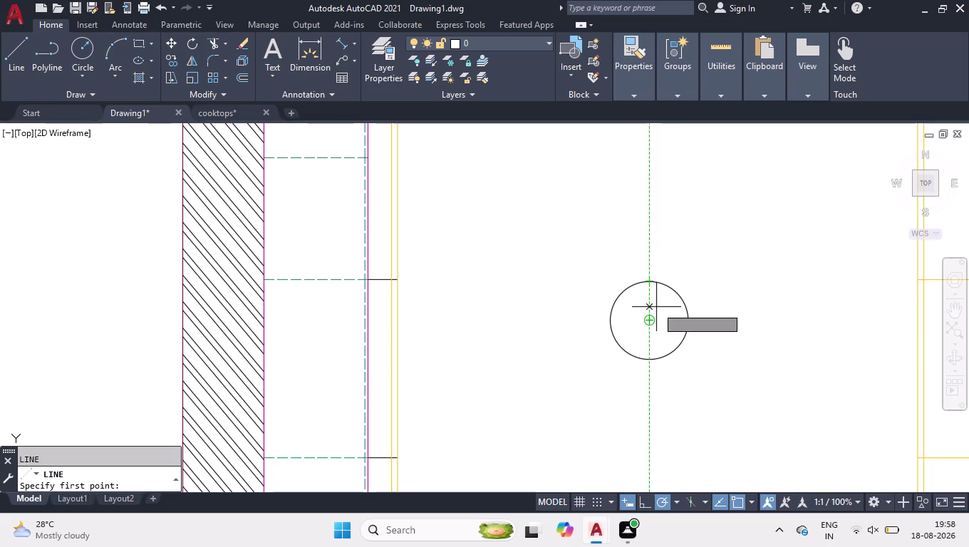
key(space)
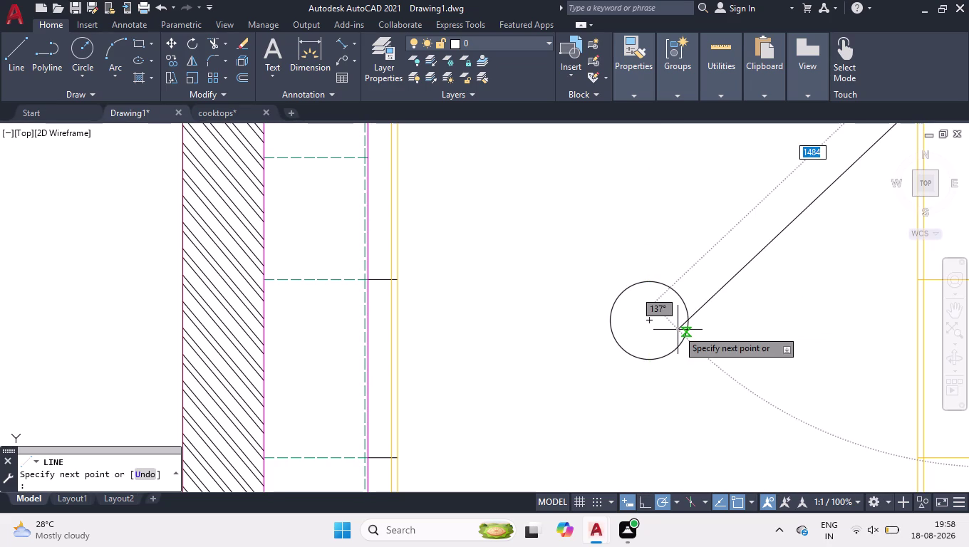
key(space)
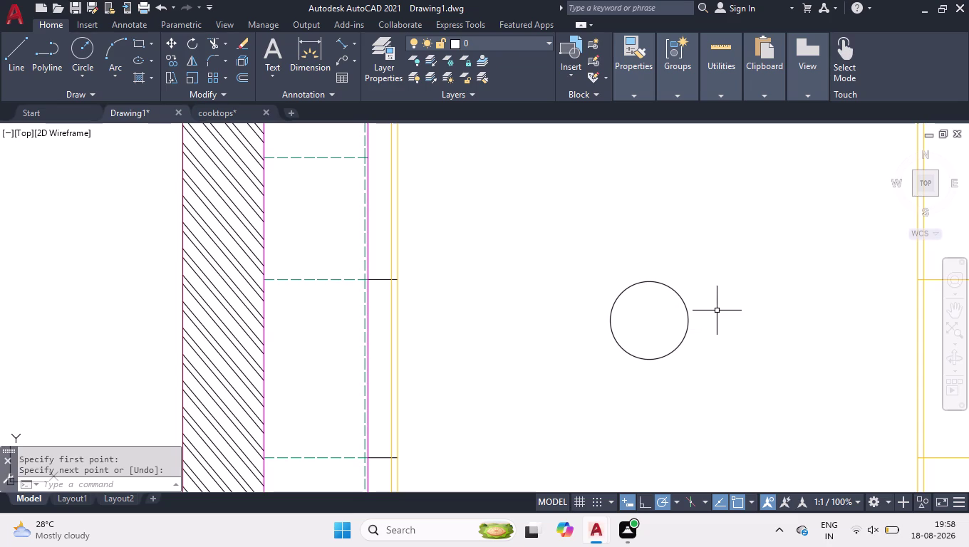
Draw a four-sided circumscribed polygon from typed values, which comes out oversized.
text(pol)
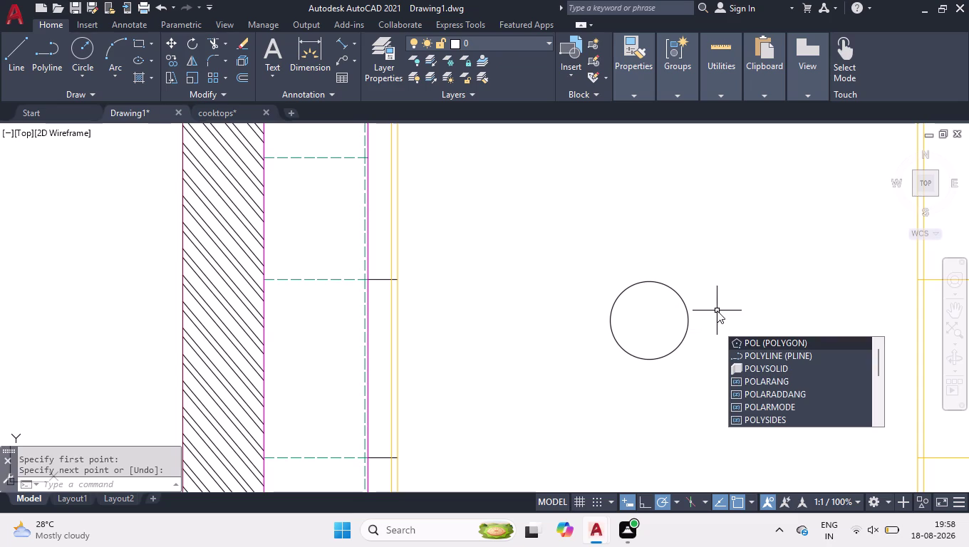
key(Return)
key(Return)
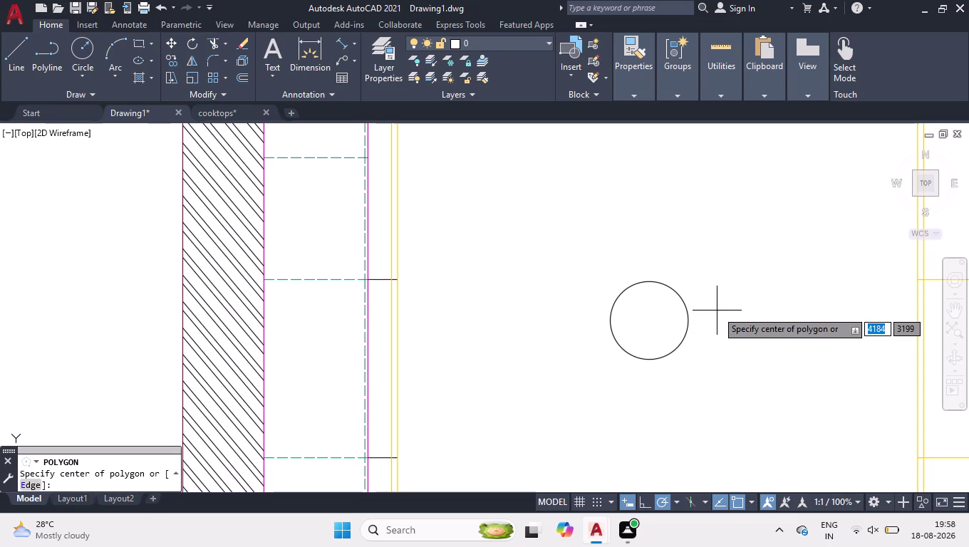
key(1)
key(BackSpace)
key(2)
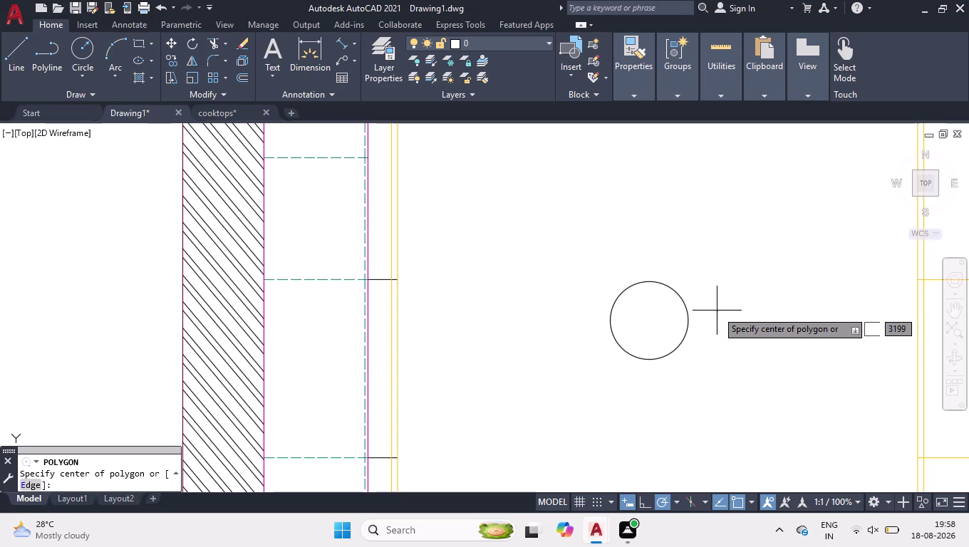
text(63)
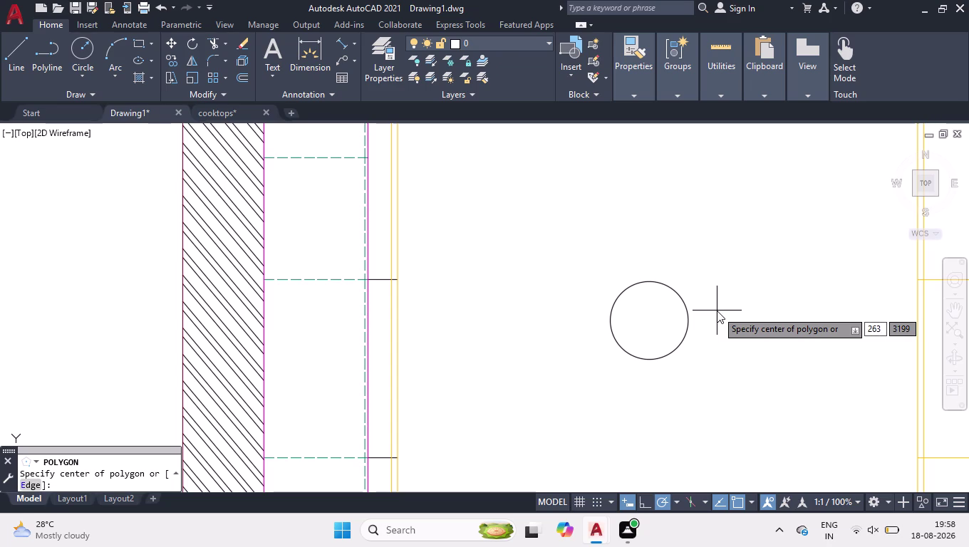
key(BackSpace)
key(4)
key(Return)
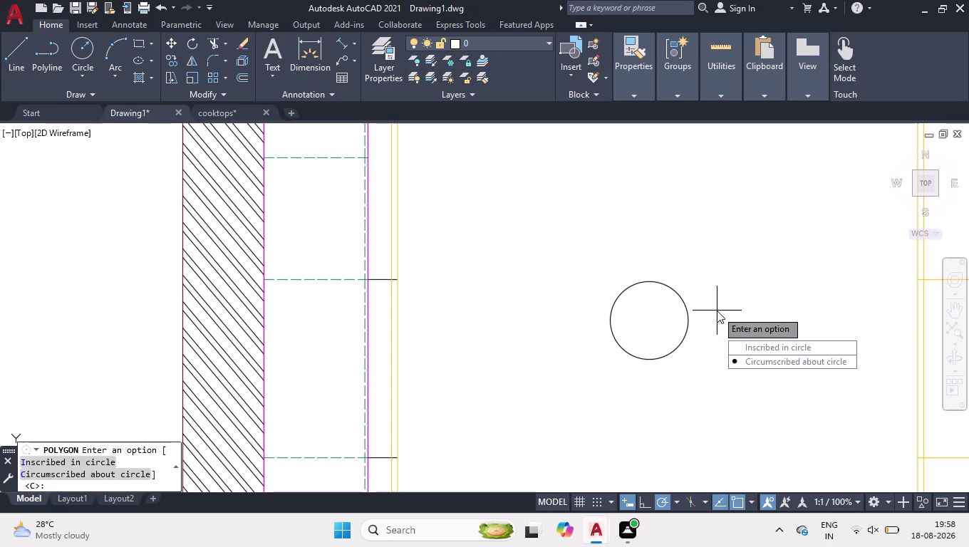
key(Return)
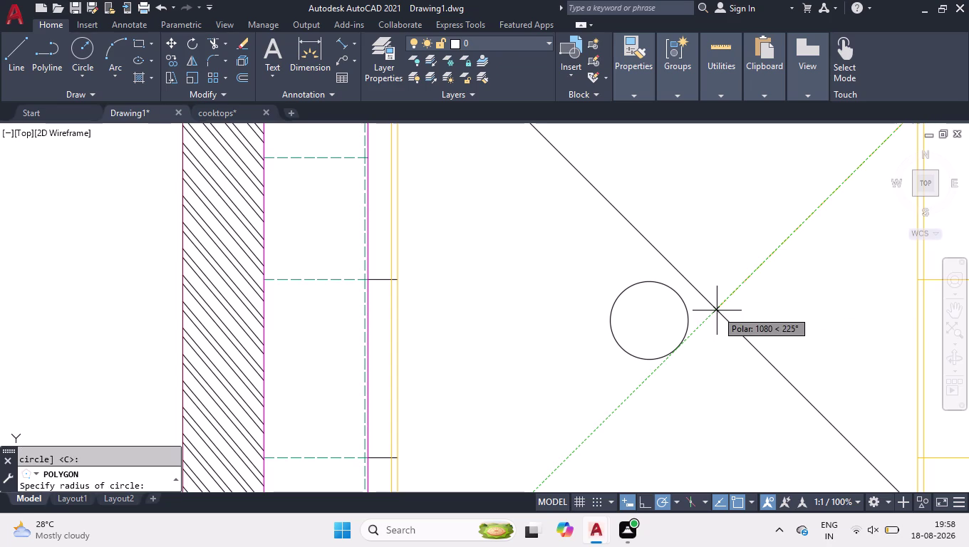
scroll(down, 3)
scroll(down, 3)
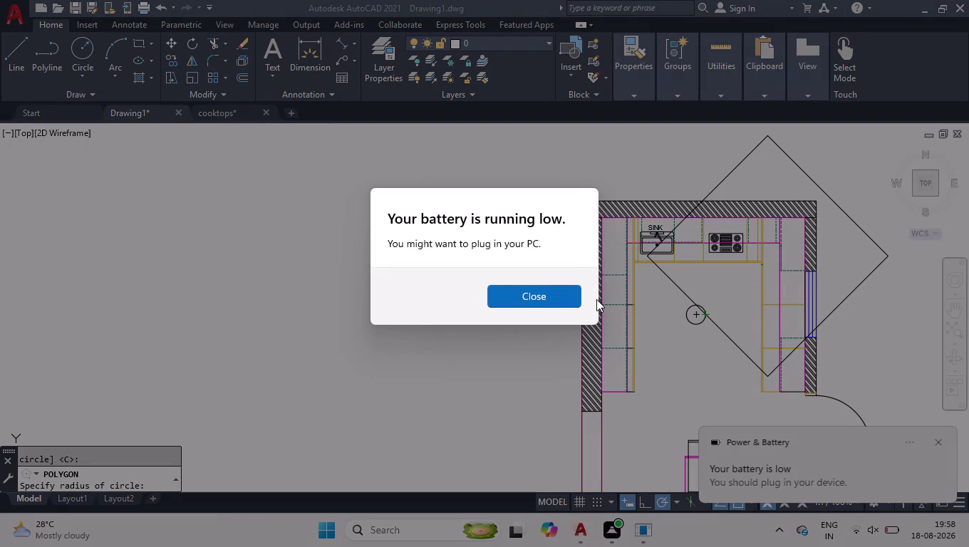
right_click(597, 299)
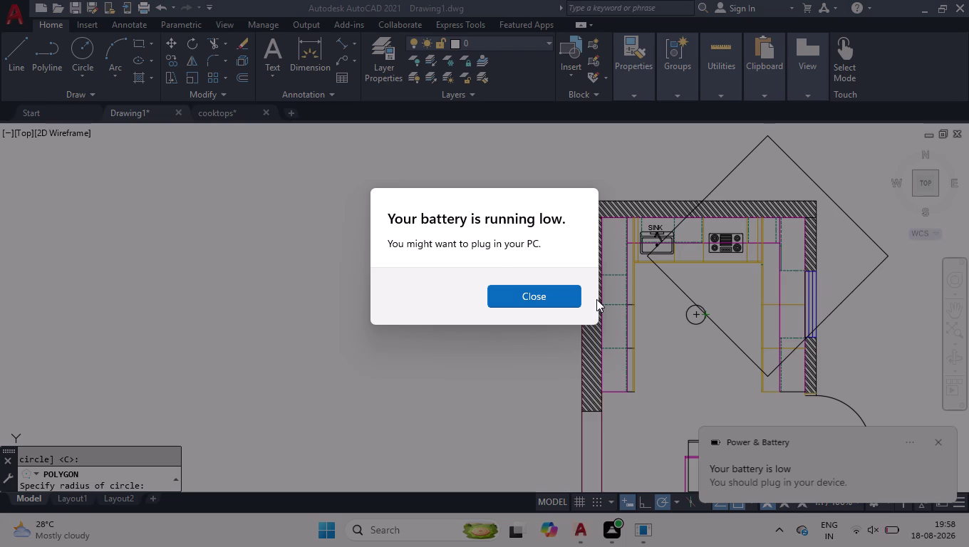
drag(596, 299, 603, 319)
drag(603, 319, 608, 335)
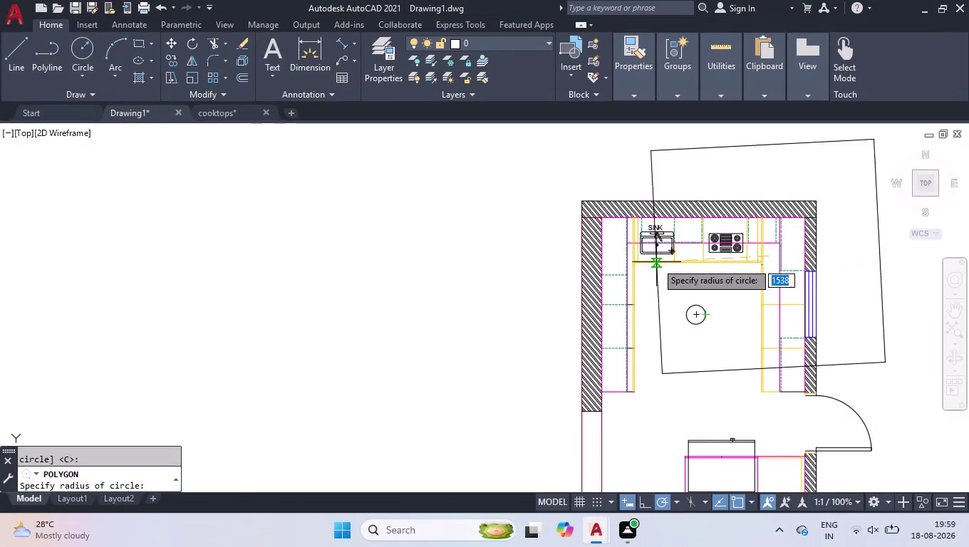
key(space)
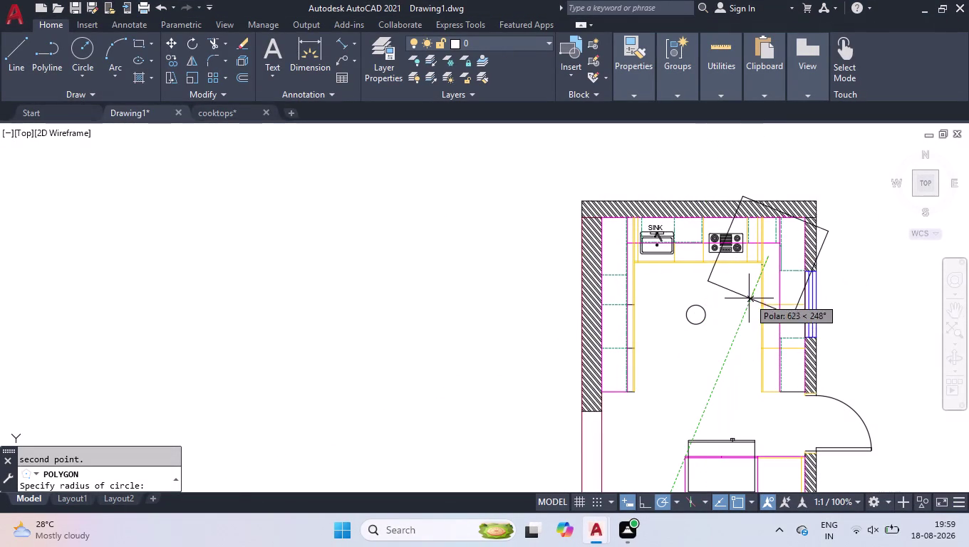
key(space)
key(space)
click(873, 269)
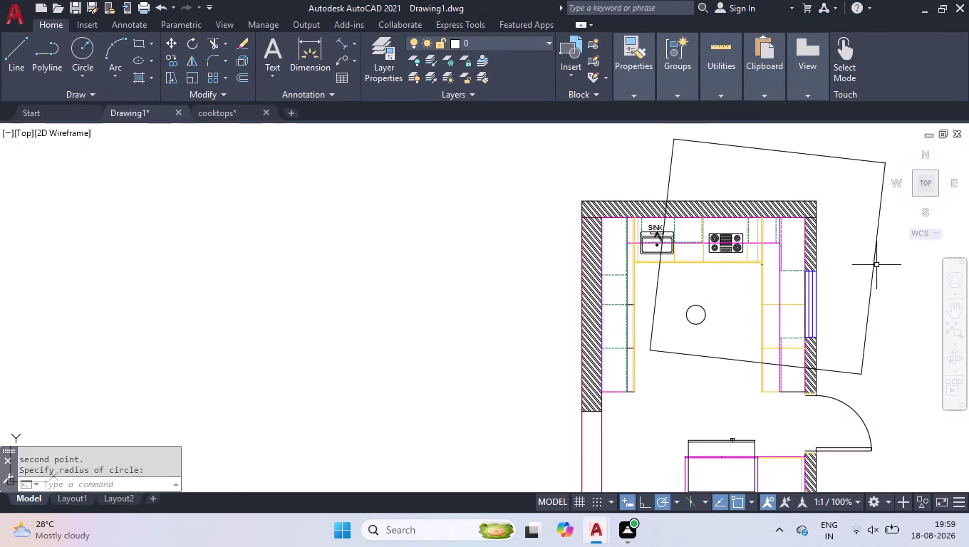
Delete the oversized tilted square and zoom back in on the circle.
click(876, 264)
key(Delete)
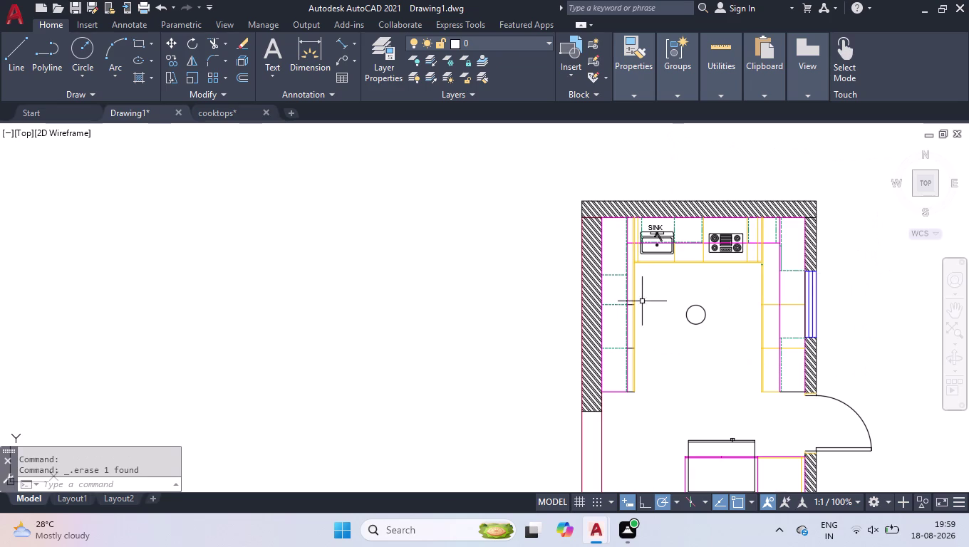
scroll(up, 3)
scroll(up, 3)
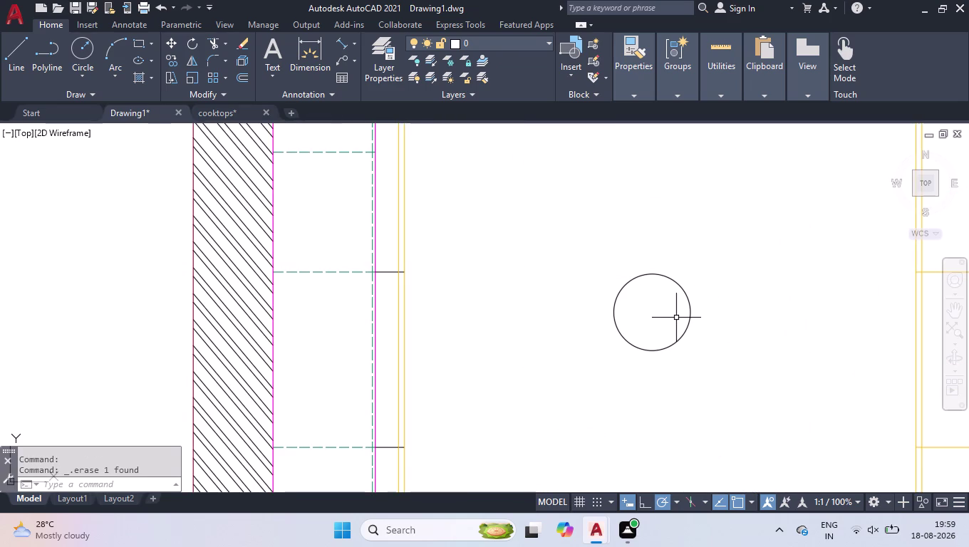
Draw a four-sided circumscribed square of radius 131 centred on the circle.
text(pol)
key(Return)
key(Return)
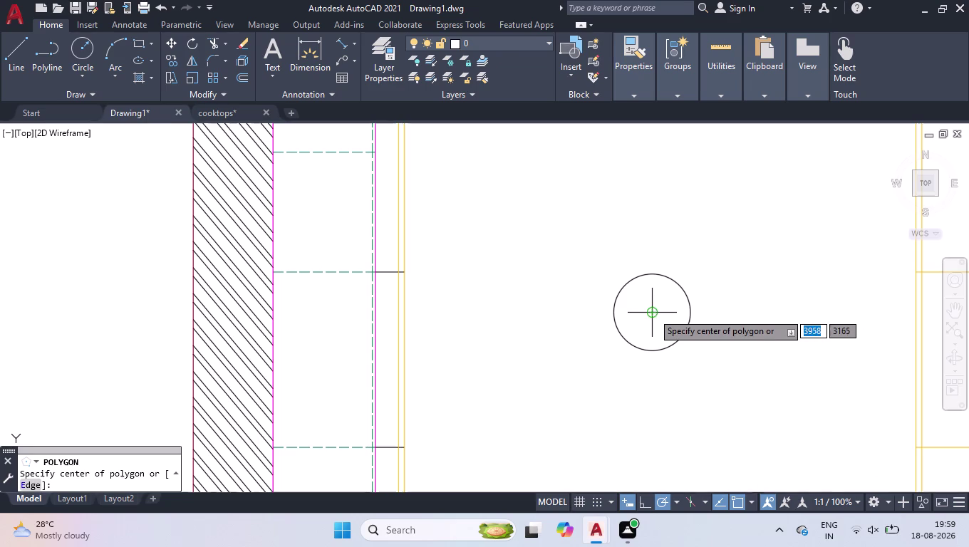
click(654, 312)
drag(701, 367, 653, 312)
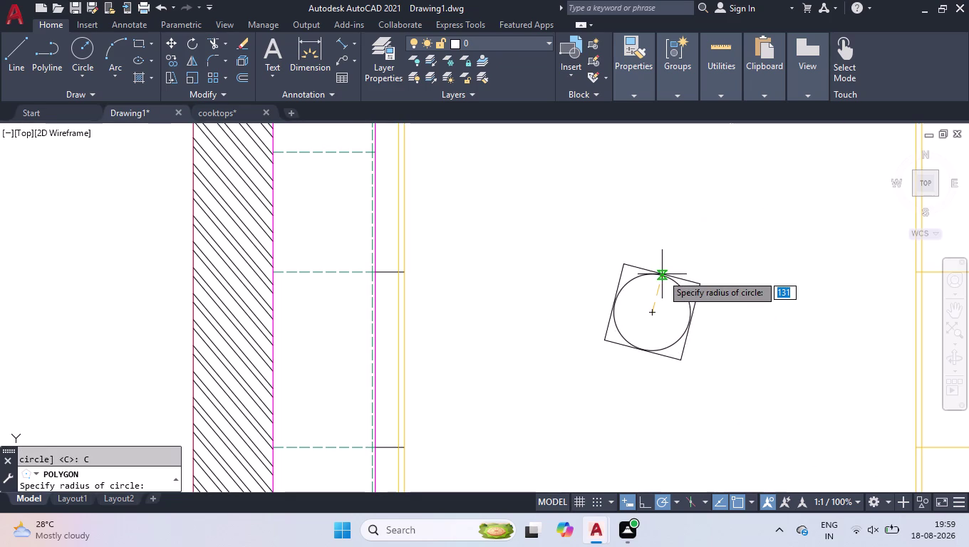
text(13)
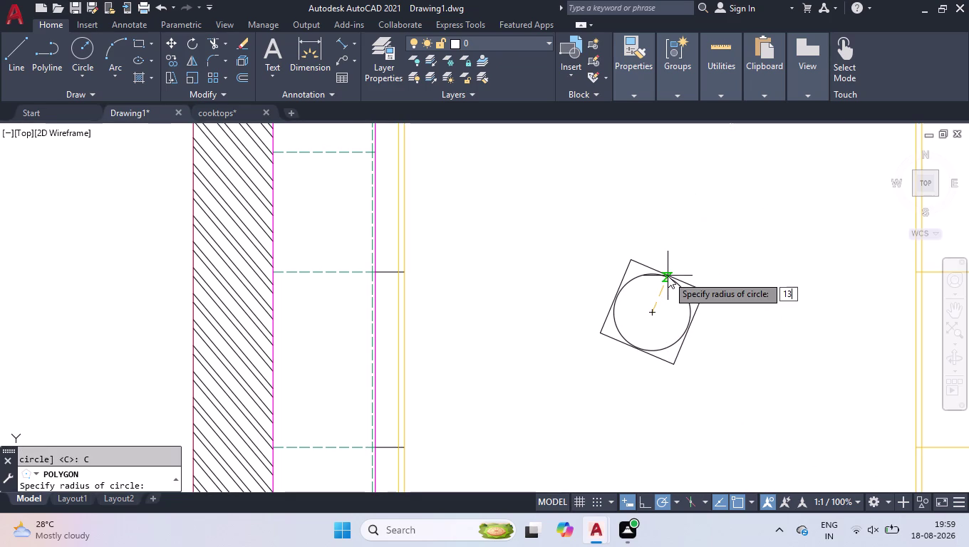
text(1)
key(Return)
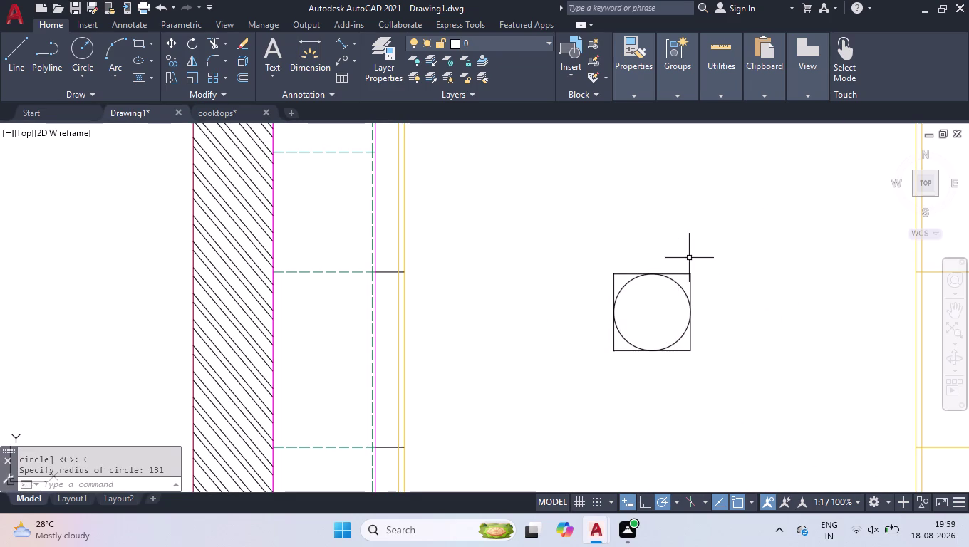
Rotate the square 45° about the circle's centre to form a diamond.
click(692, 257)
click(687, 283)
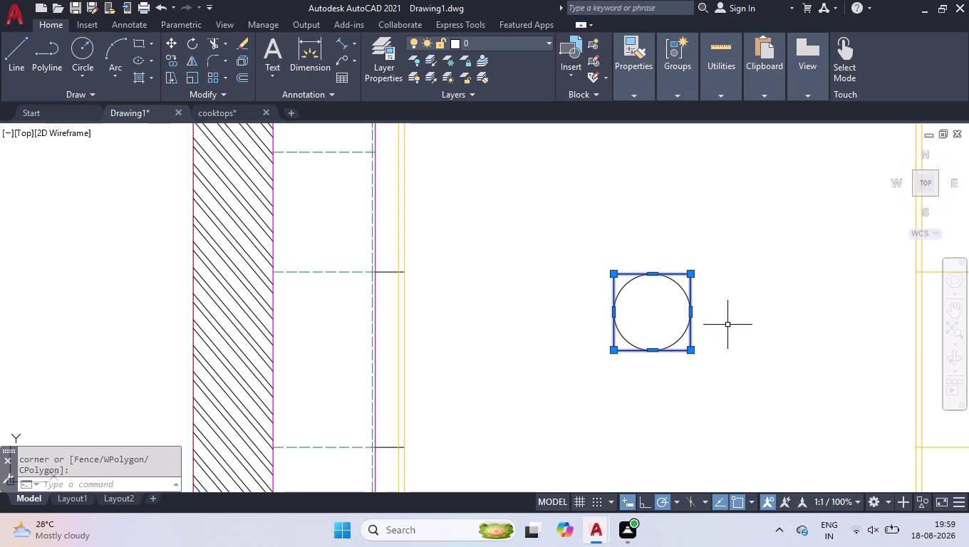
text(ro)
key(Return)
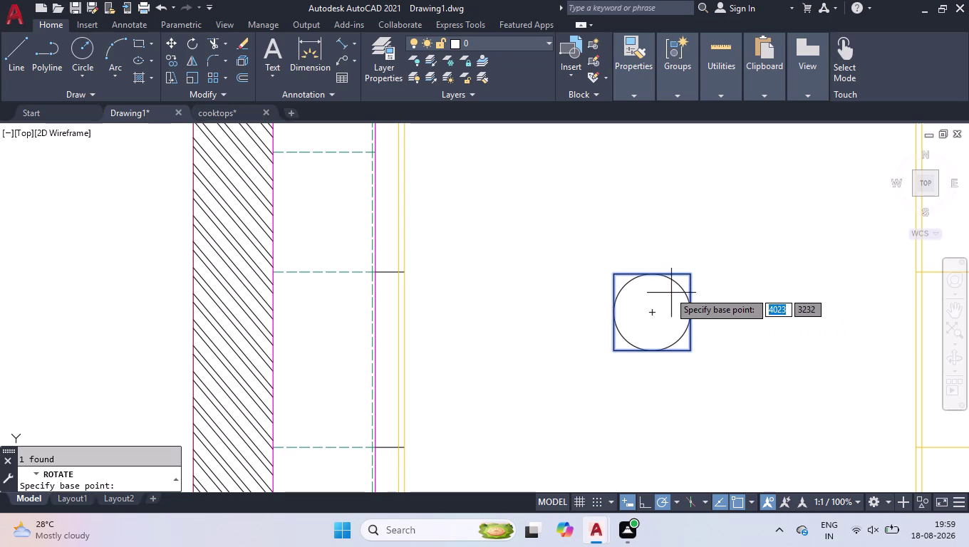
click(612, 273)
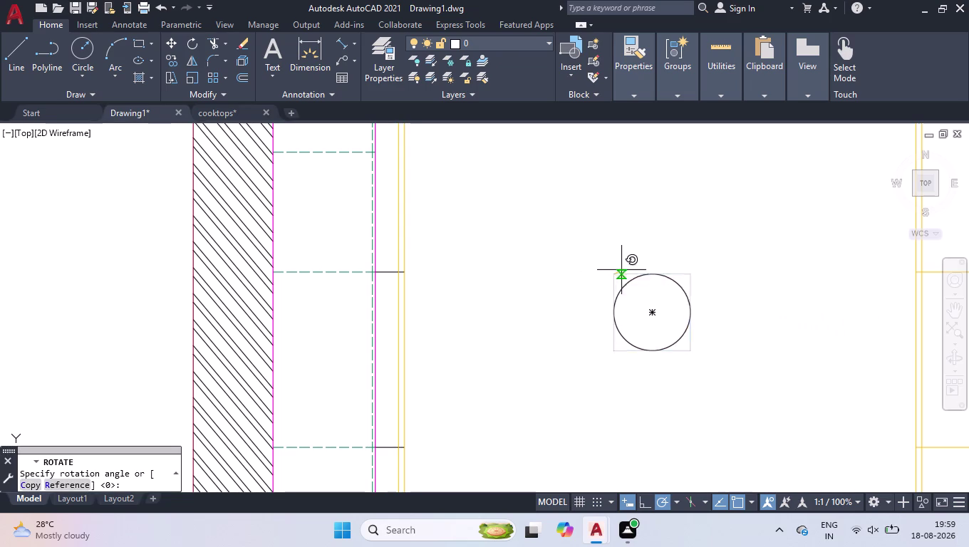
key(space)
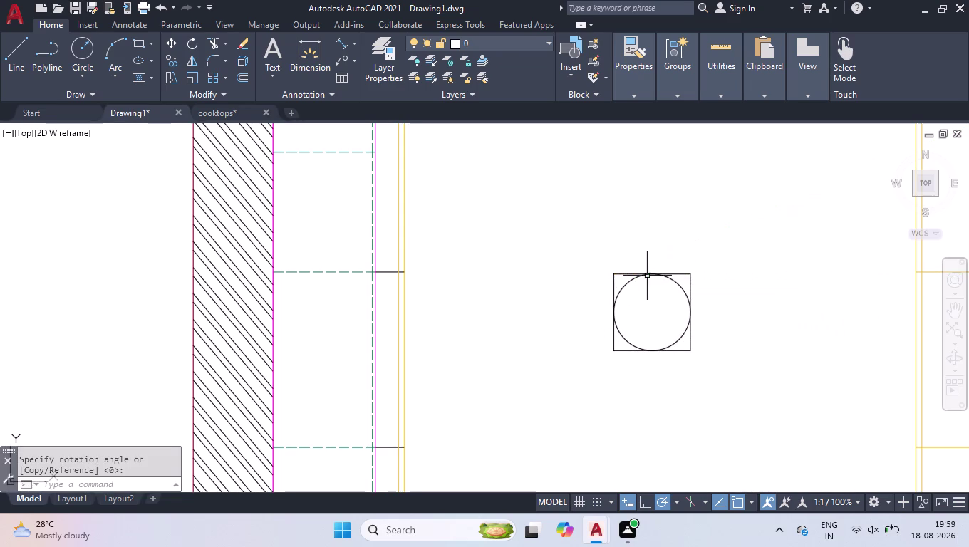
key(space)
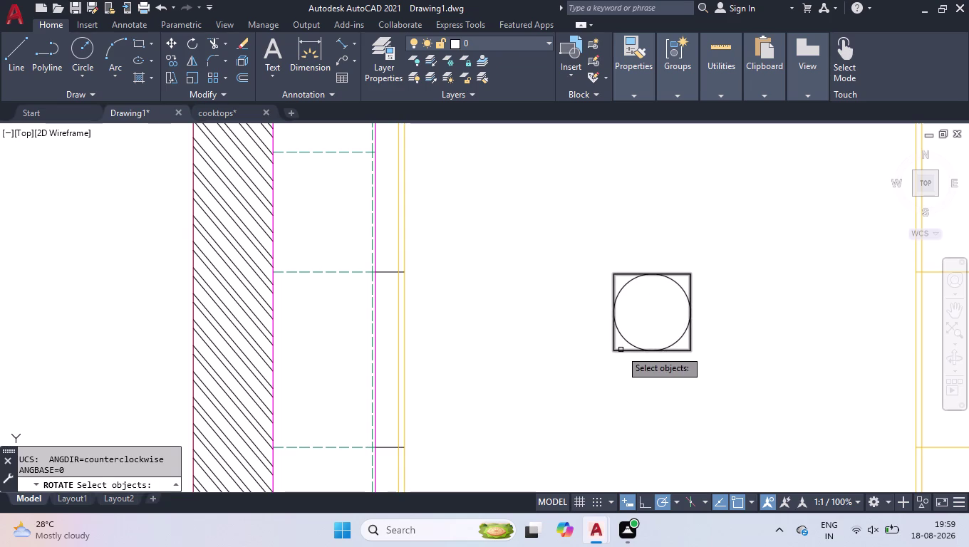
click(621, 350)
key(space)
click(651, 312)
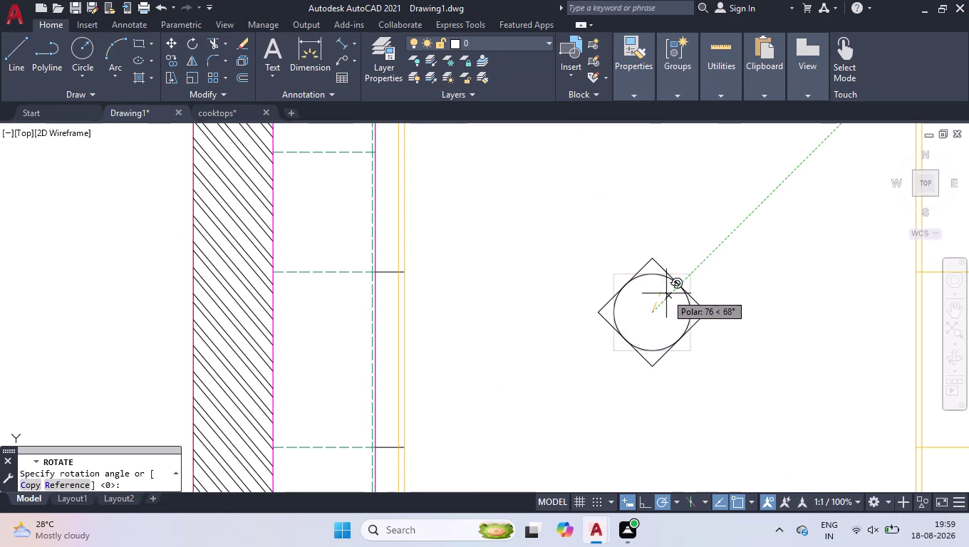
click(704, 254)
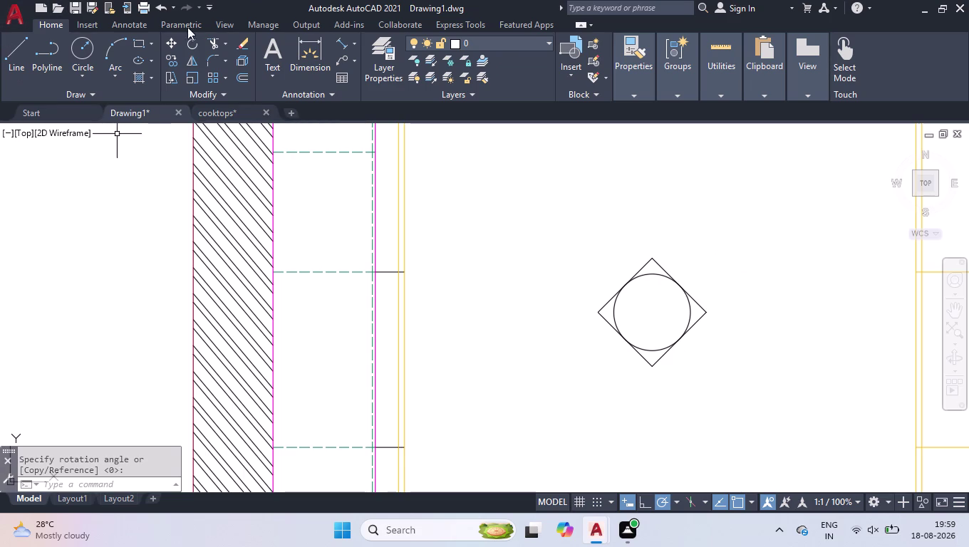
click(132, 76)
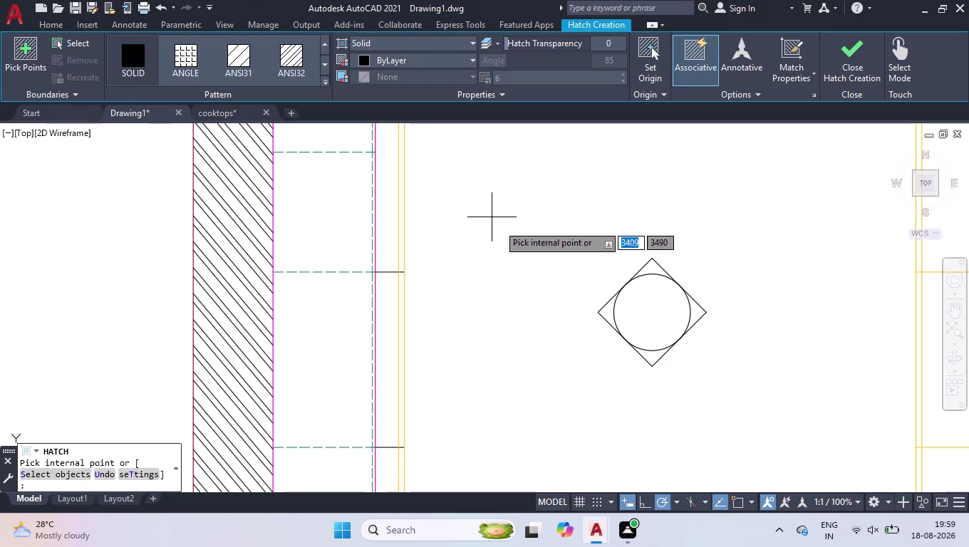
Solid-fill the top, left, bottom and right gaps between the diamond and circle.
click(651, 268)
click(608, 309)
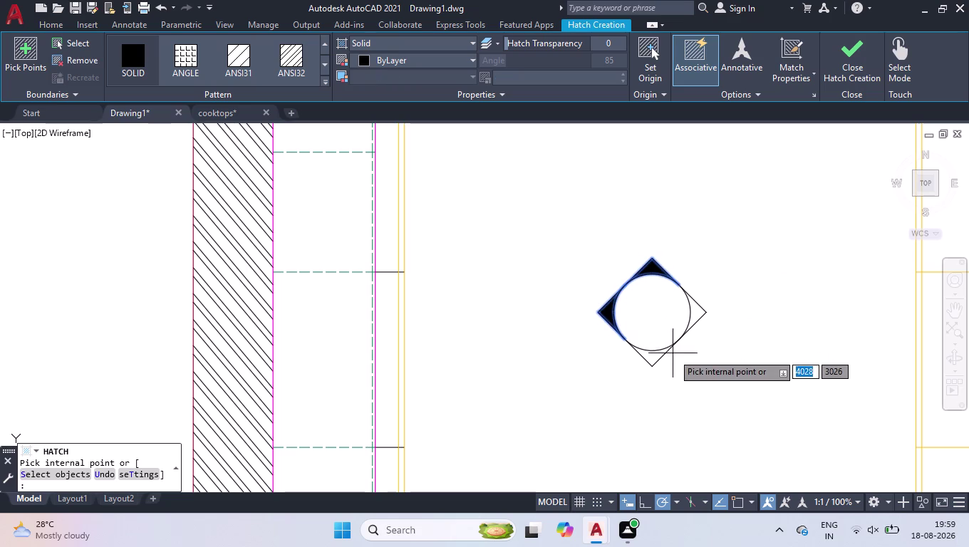
click(651, 355)
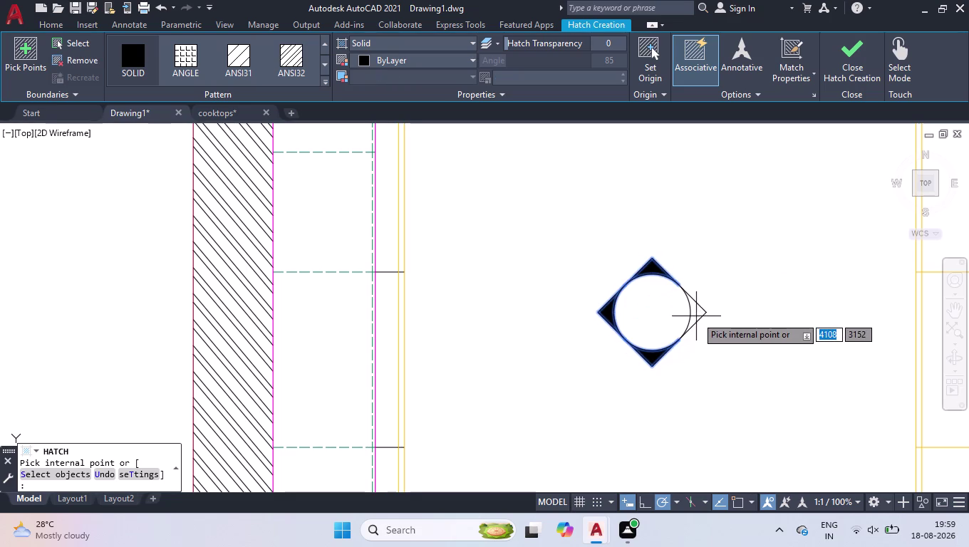
click(696, 316)
key(Return)
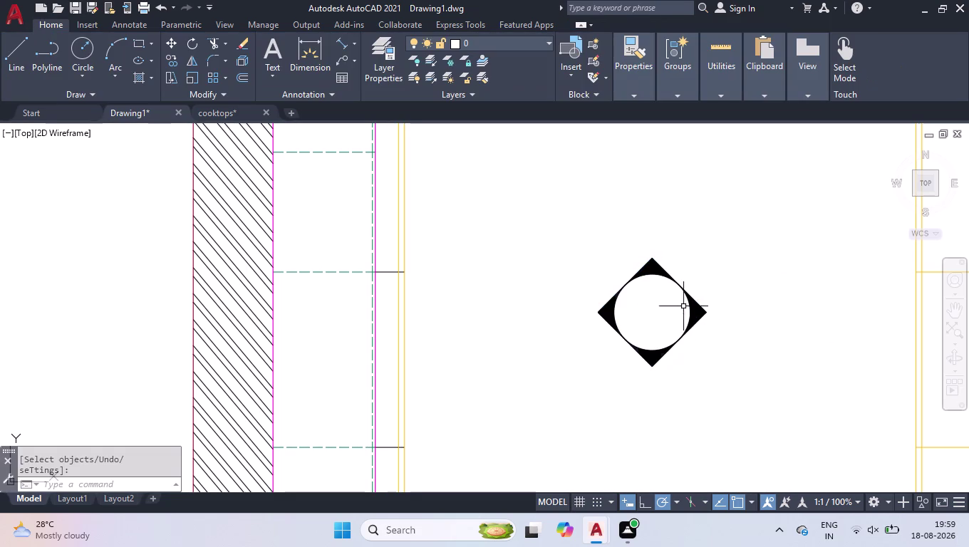
Zoom out to the kitchen and show Properties for the SINK label (Standard, height 60).
scroll(down, 3)
scroll(up, 3)
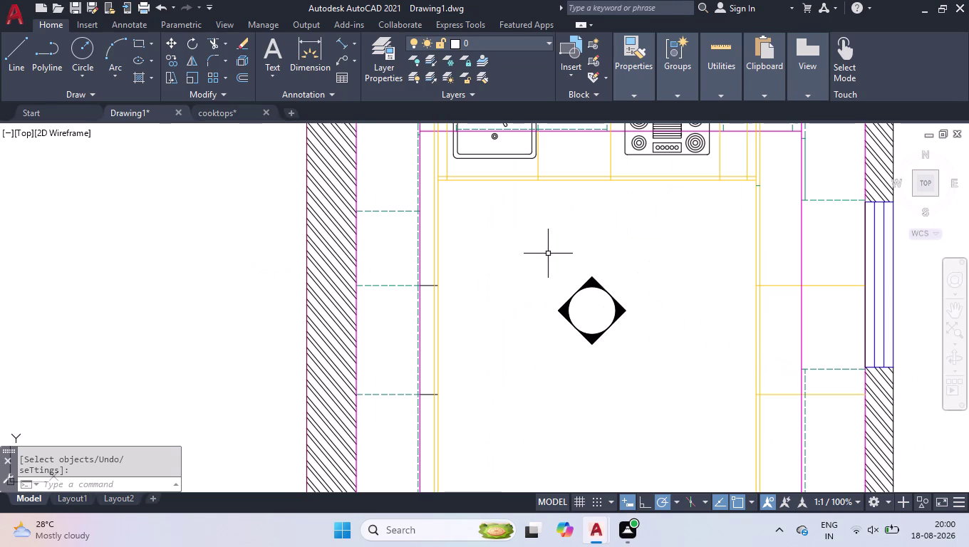
scroll(up, 3)
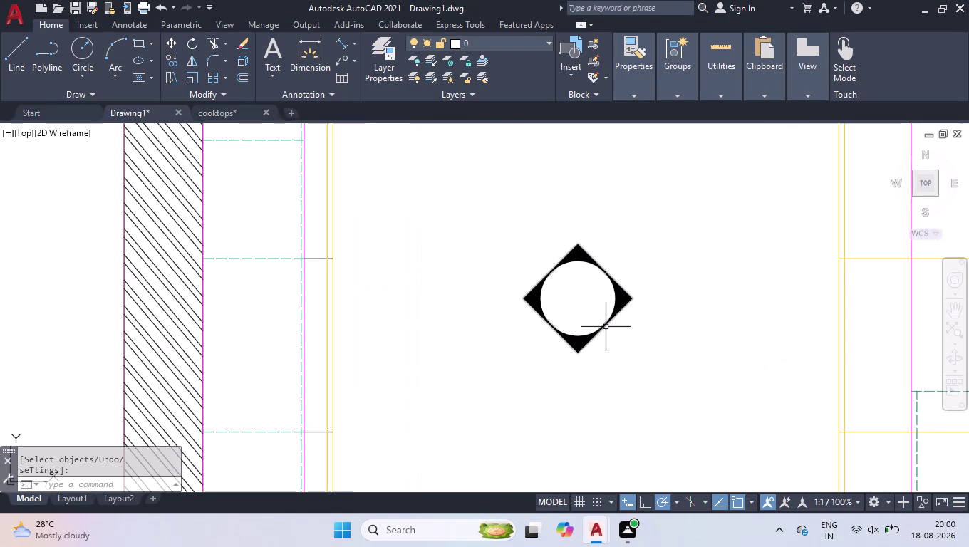
scroll(down, 3)
scroll(down, 3)
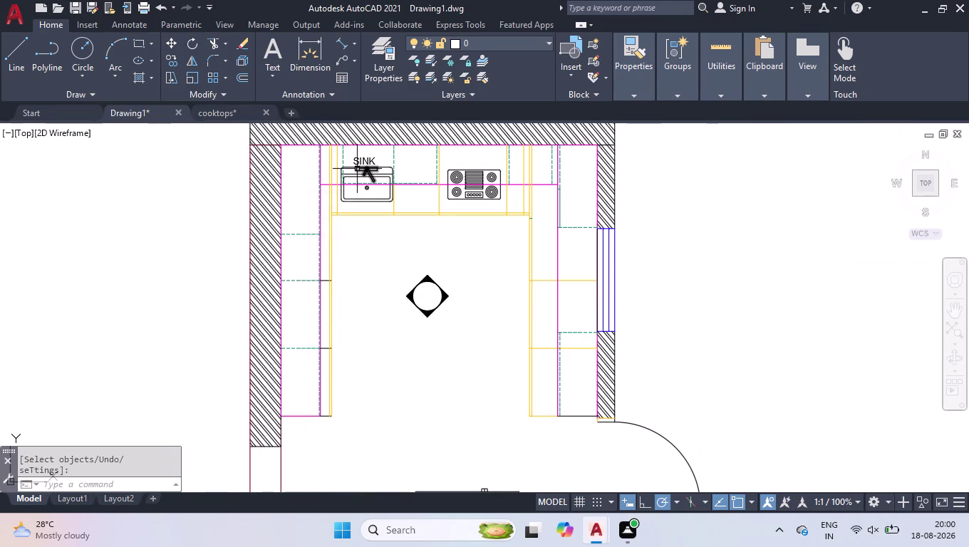
scroll(down, 3)
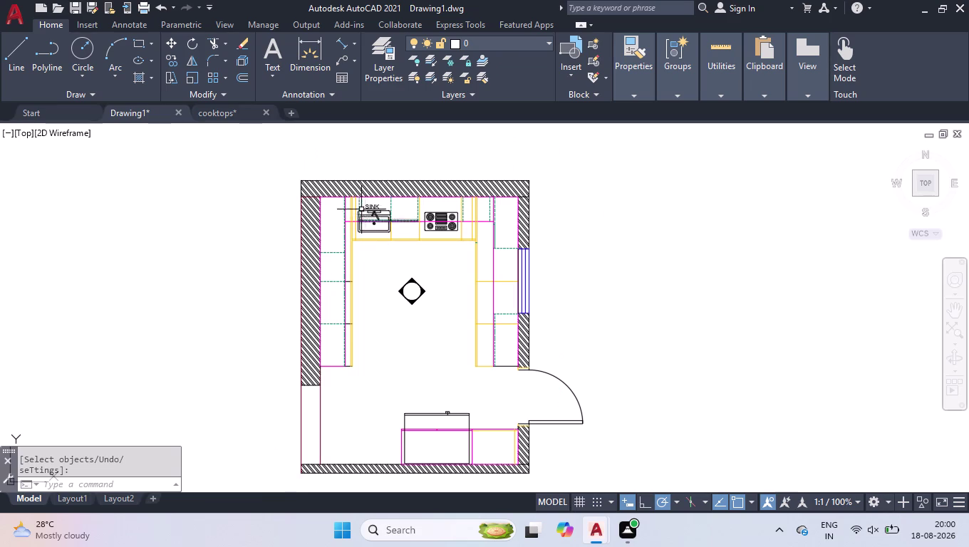
scroll(up, 3)
click(372, 205)
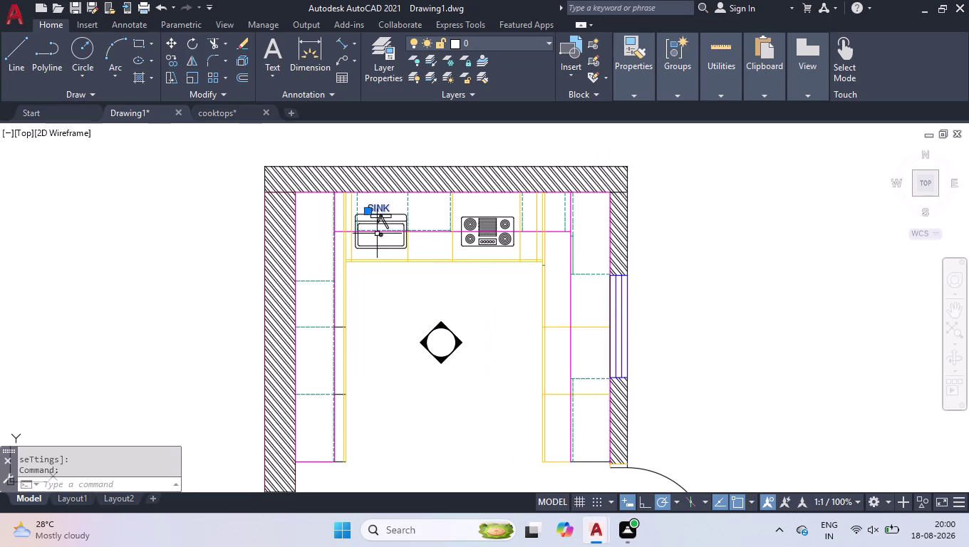
key(ctrl+1)
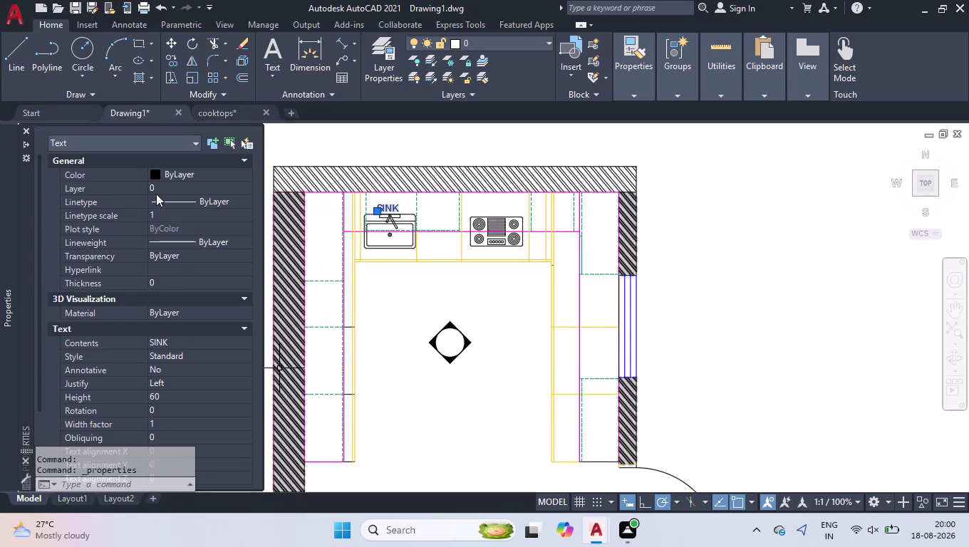
Change the SINK label's text height to 50 and close the Properties palette.
click(187, 393)
text(5)
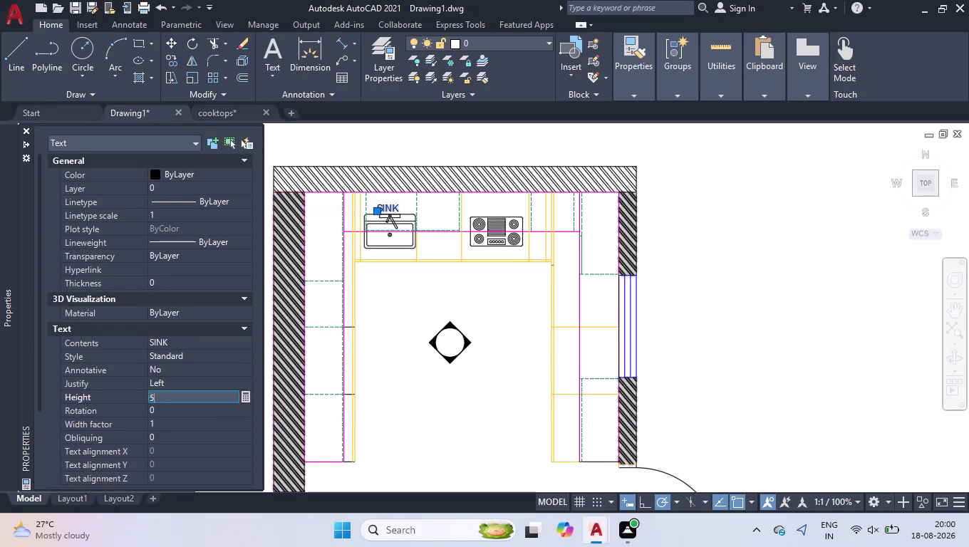
text(0)
key(Return)
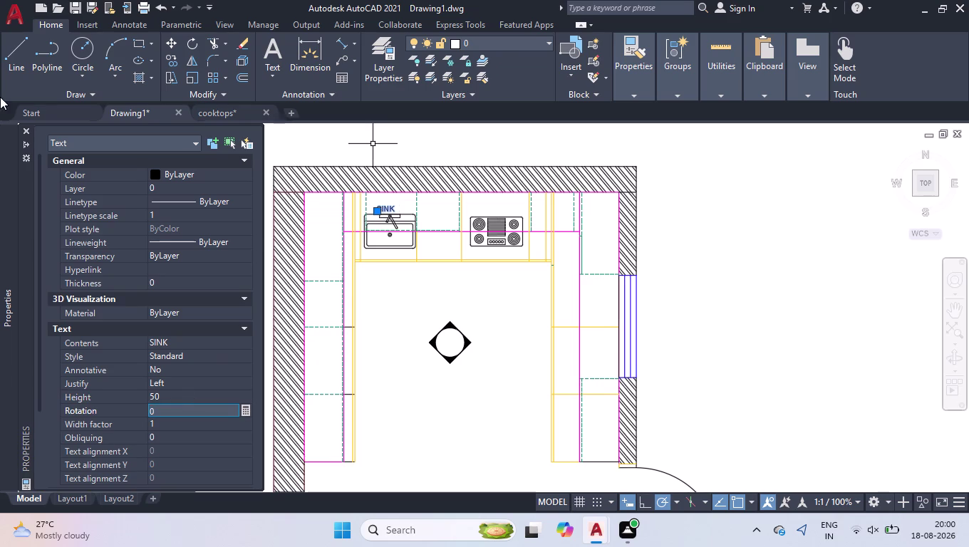
click(29, 133)
text(co)
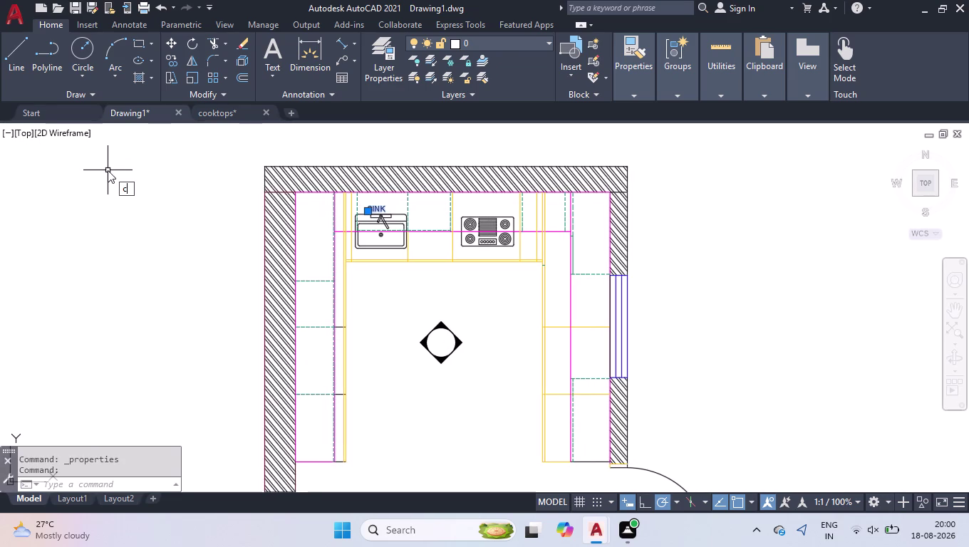
key(Return)
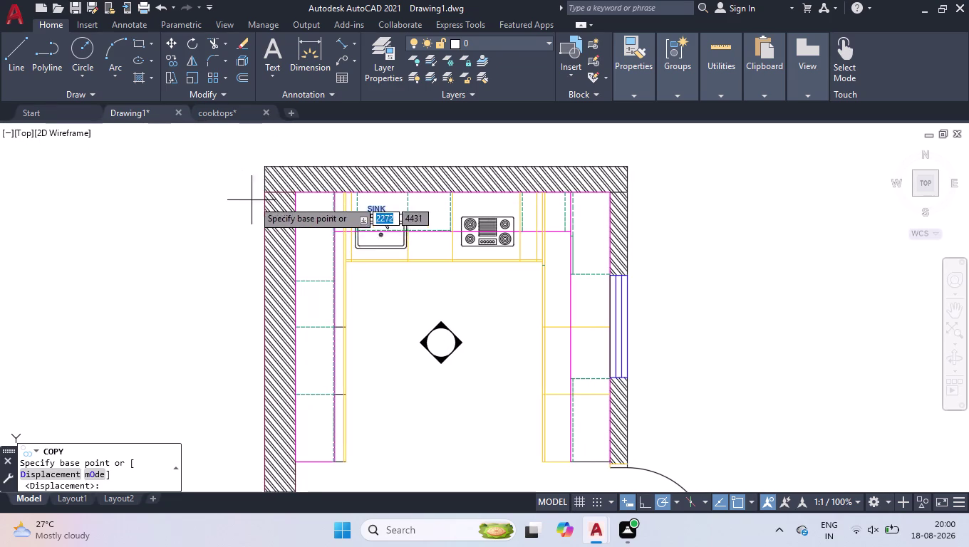
Copy the SINK label to three spots below the counter and one above the cooktop.
click(369, 209)
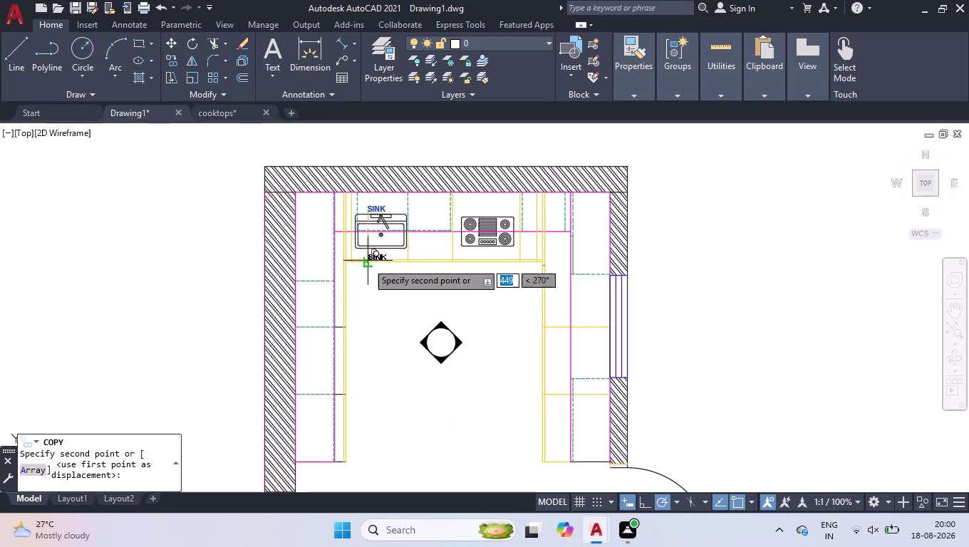
click(365, 278)
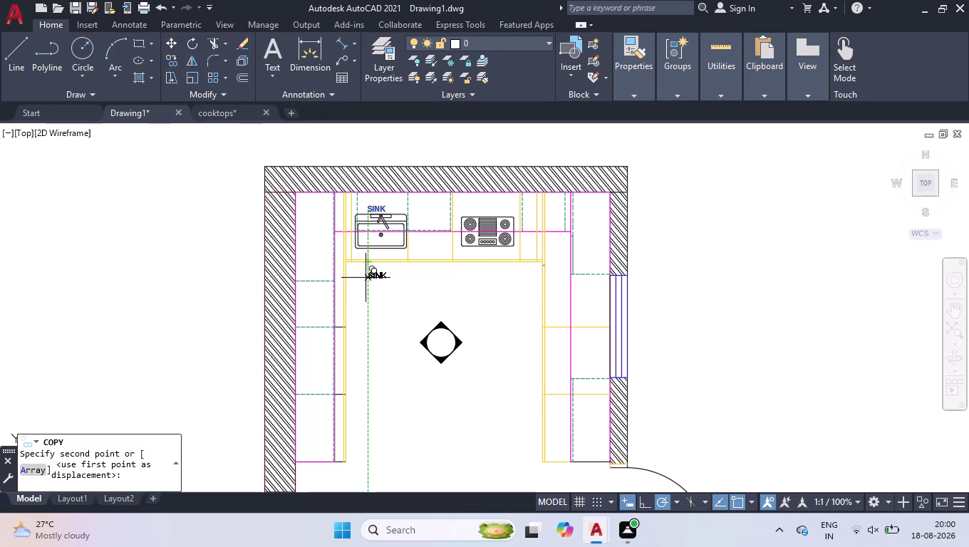
click(419, 278)
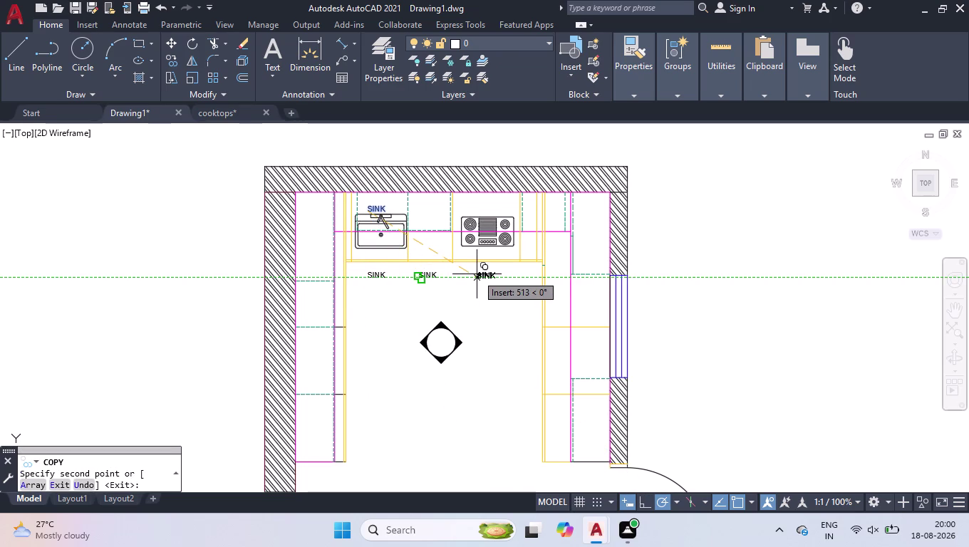
click(476, 275)
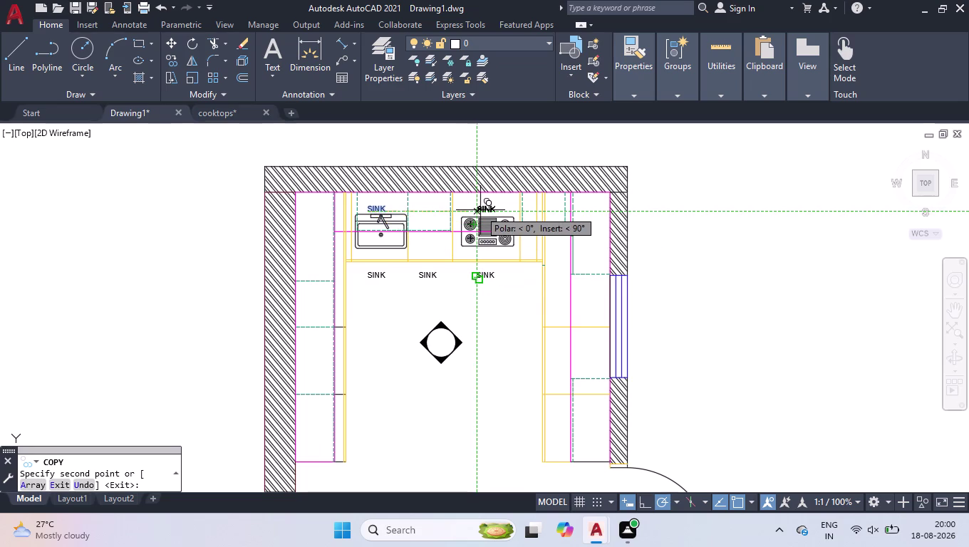
click(481, 210)
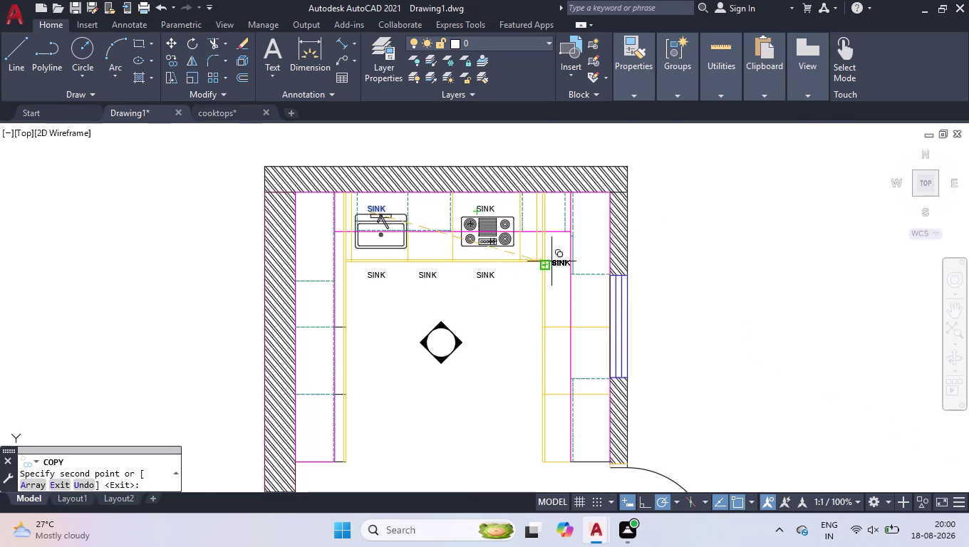
scroll(up, 3)
scroll(up, 3)
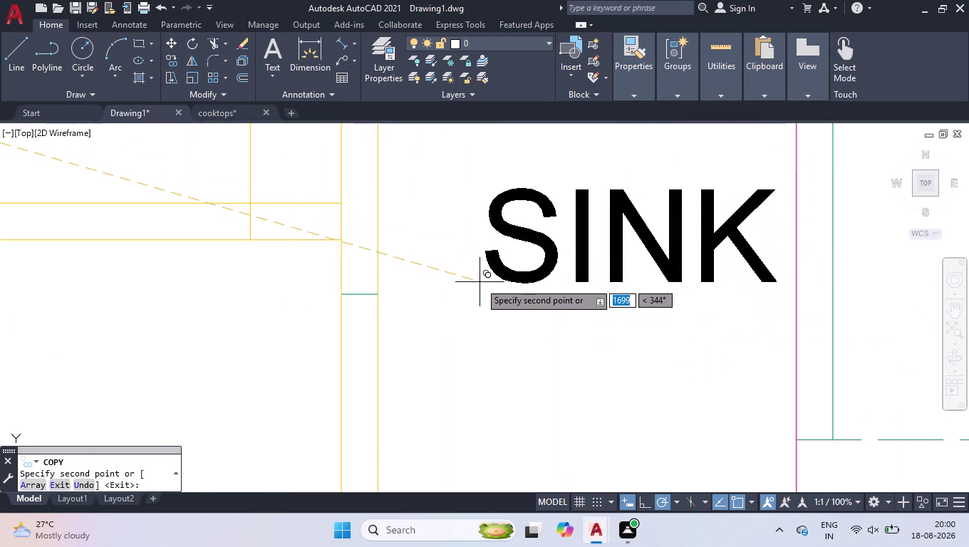
Place more SINK label copies along the right-hand cabinets and end the copy.
click(480, 282)
scroll(down, 3)
scroll(down, 3)
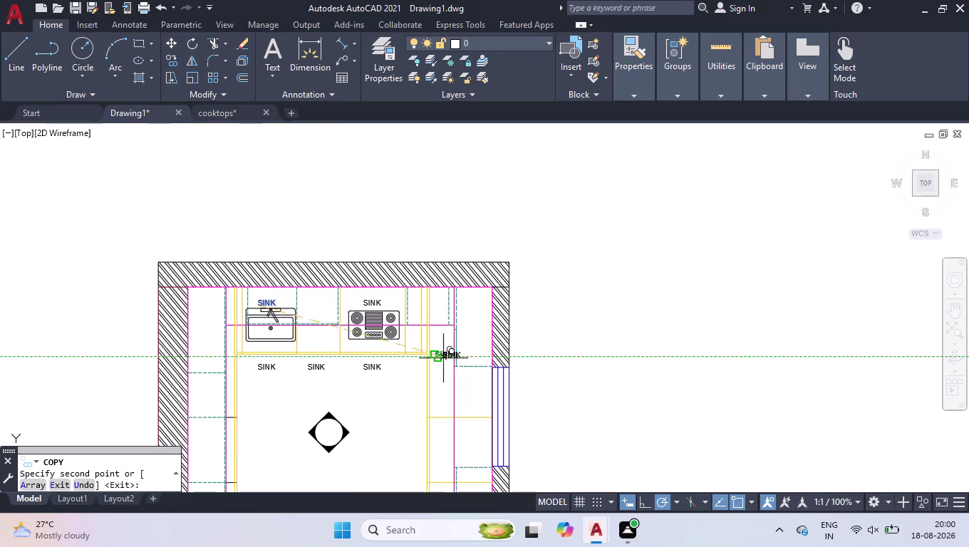
scroll(up, 3)
click(417, 343)
scroll(down, 3)
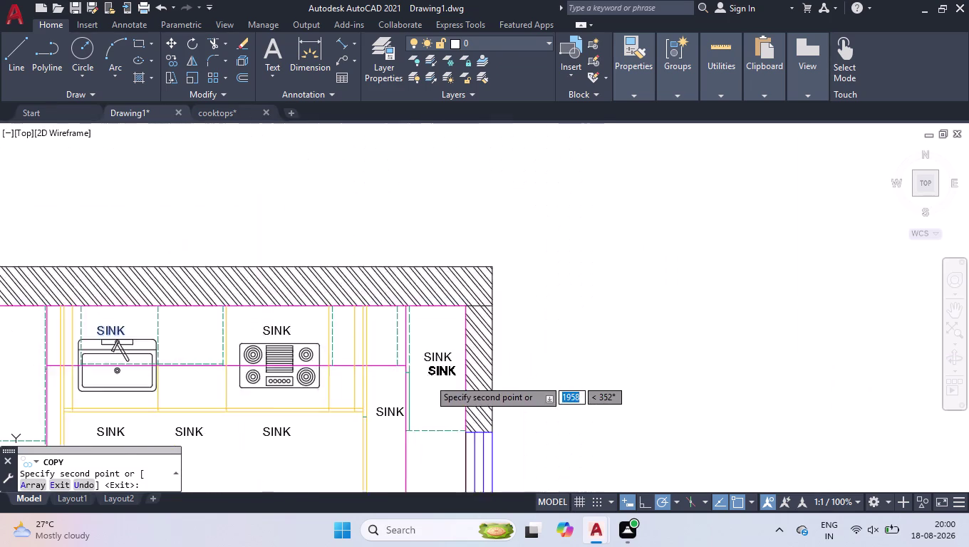
scroll(down, 3)
scroll(up, 3)
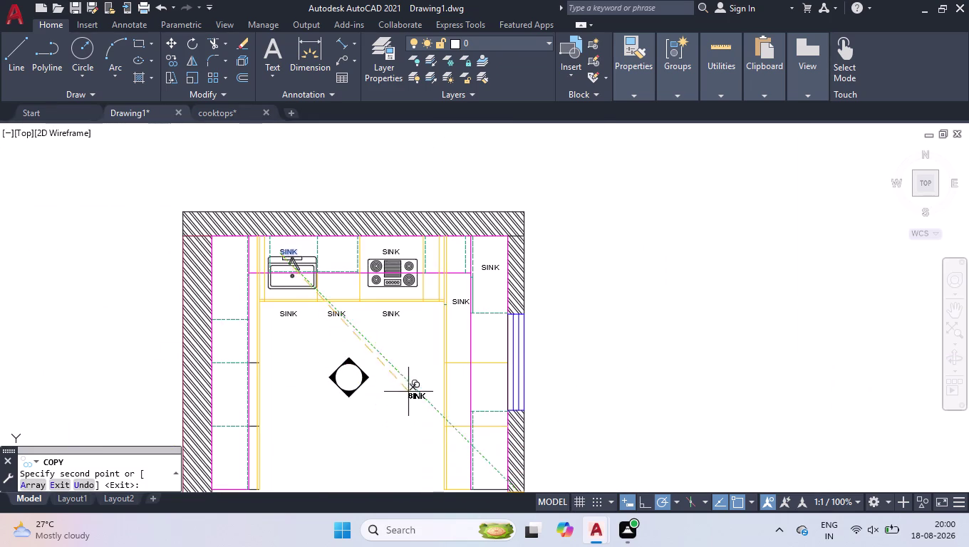
scroll(up, 3)
click(443, 354)
scroll(down, 3)
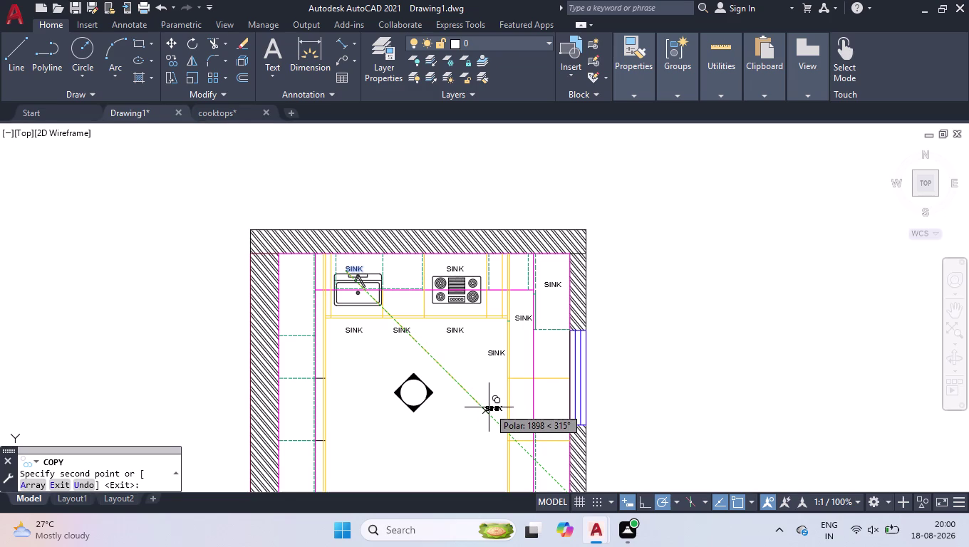
click(489, 408)
scroll(down, 3)
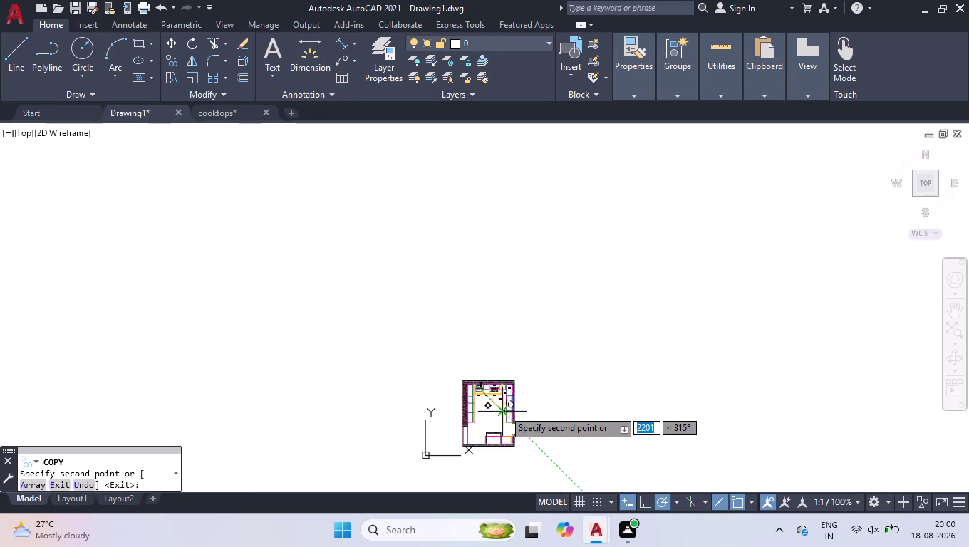
key(Return)
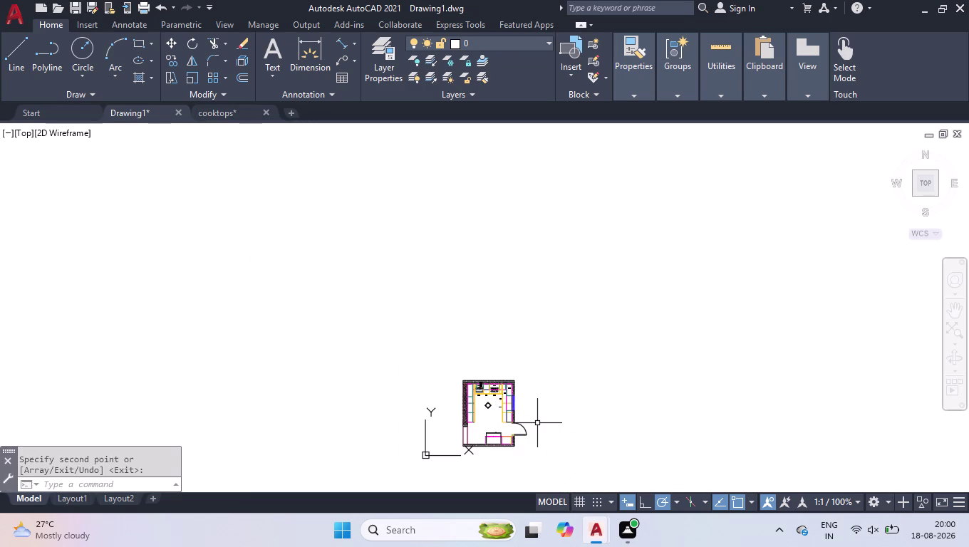
scroll(up, 3)
scroll(up, 3)
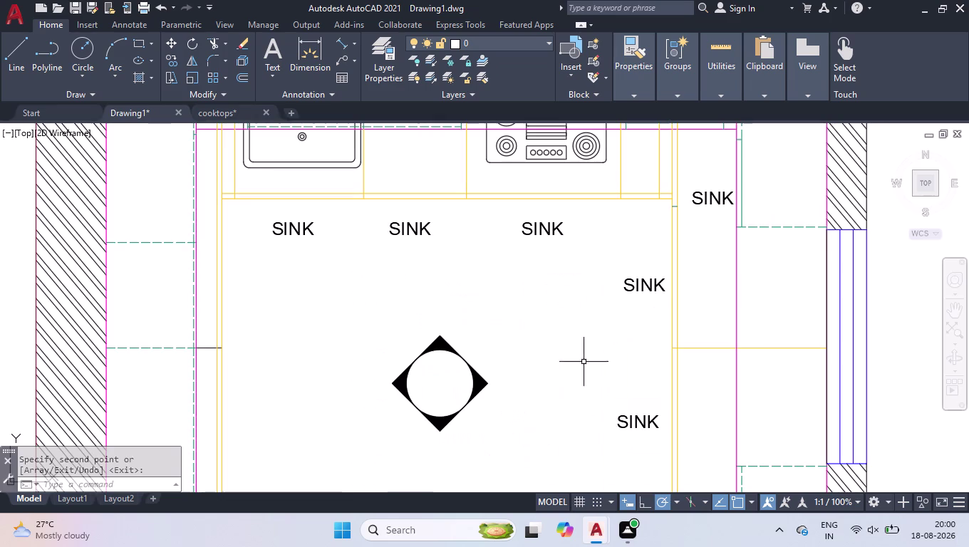
scroll(down, 3)
Copy another SINK label with CO and place a copy below the diamond symbol.
text(co)
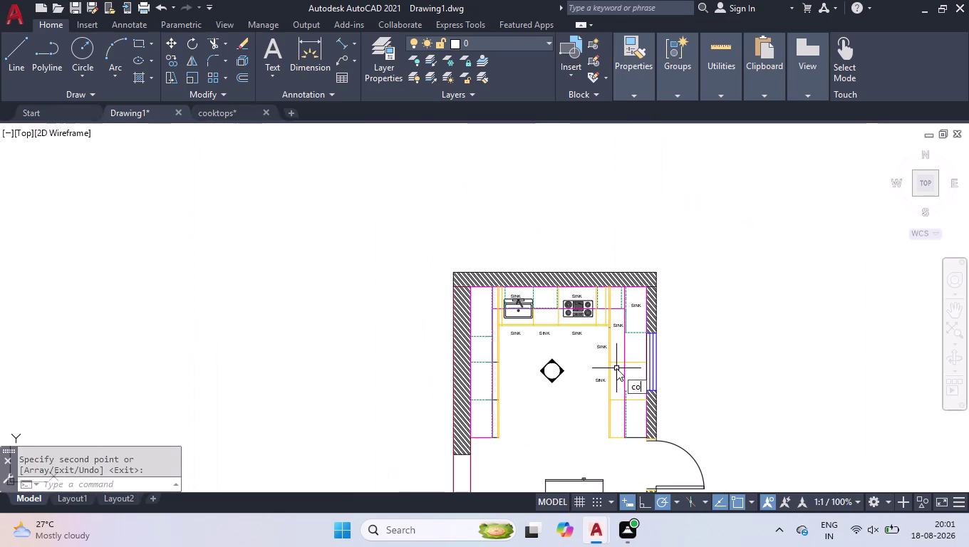
key(Return)
click(598, 378)
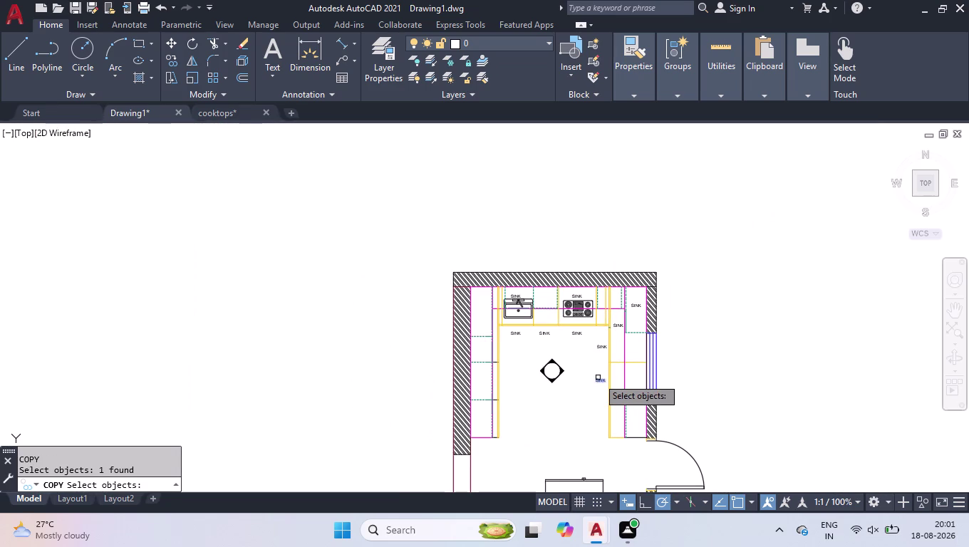
key(Return)
click(599, 383)
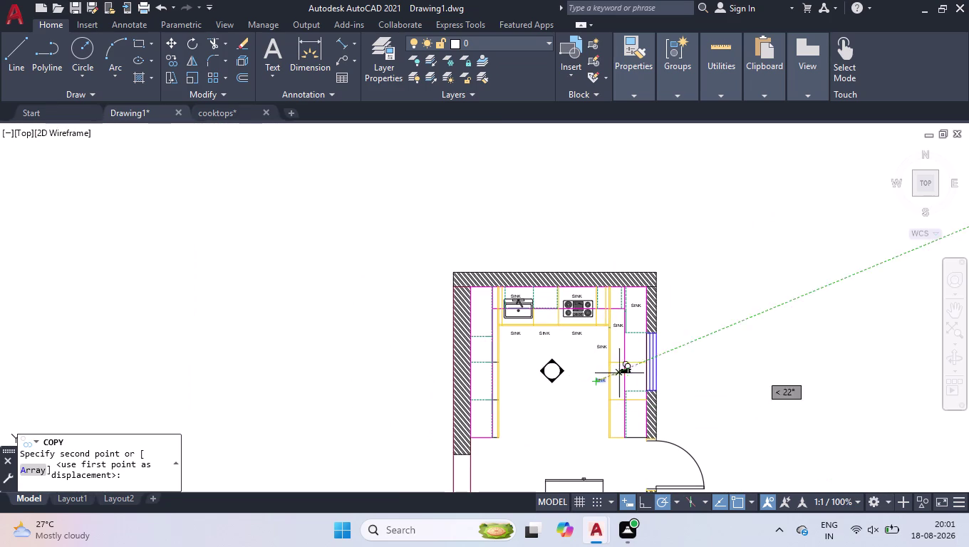
scroll(up, 3)
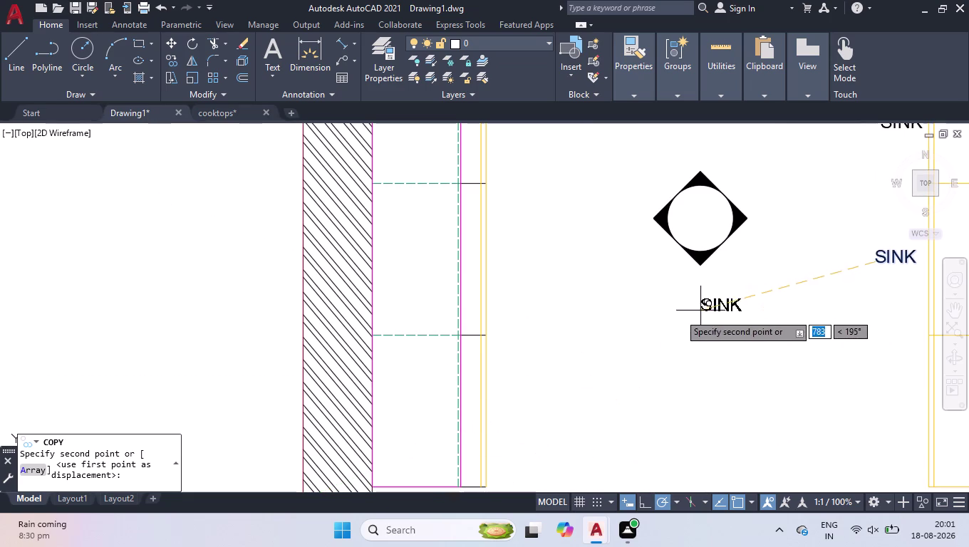
click(674, 313)
scroll(down, 3)
scroll(down, 3)
scroll(up, 3)
scroll(up, 3)
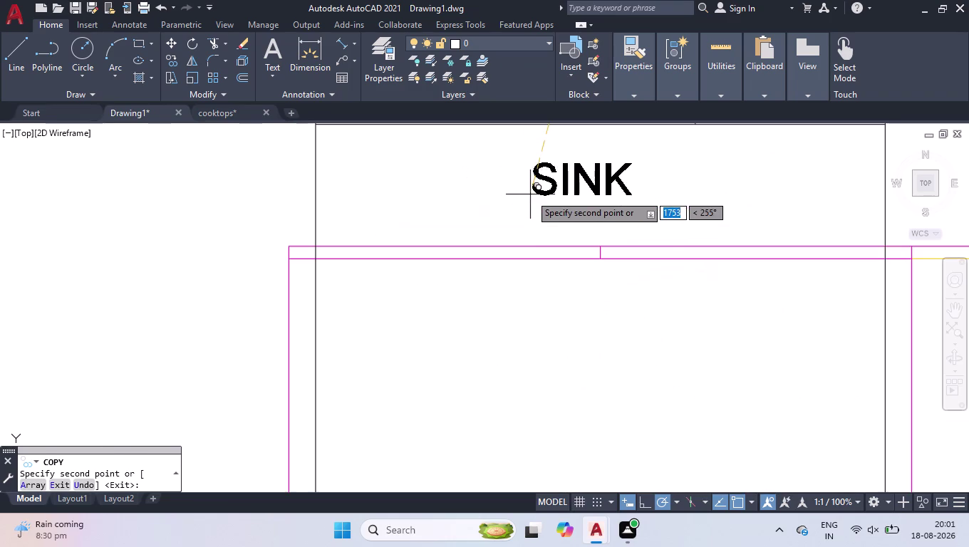
Drop SINK copies in the lower, bottom and lower-right cabinets, then finish copying.
click(528, 199)
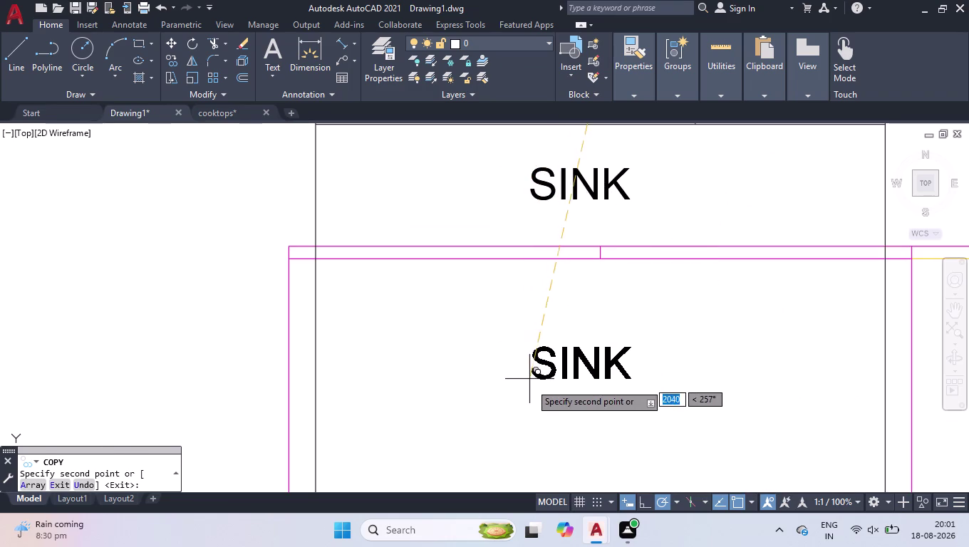
click(541, 452)
scroll(down, 3)
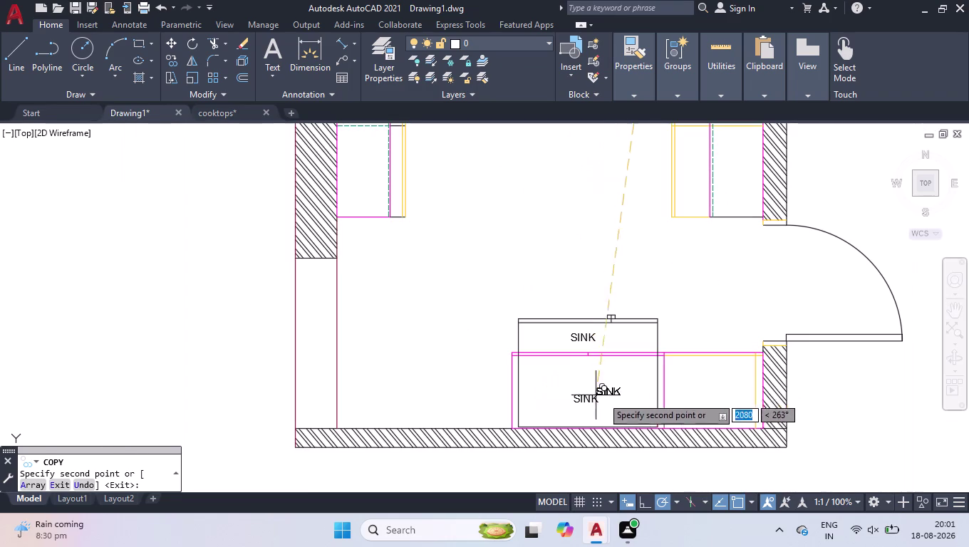
scroll(up, 3)
click(667, 348)
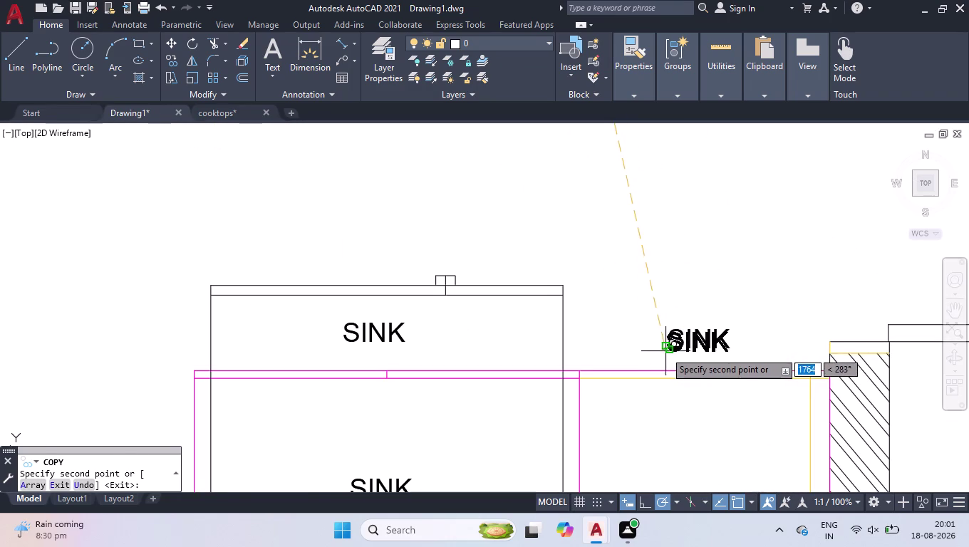
scroll(down, 3)
key(Return)
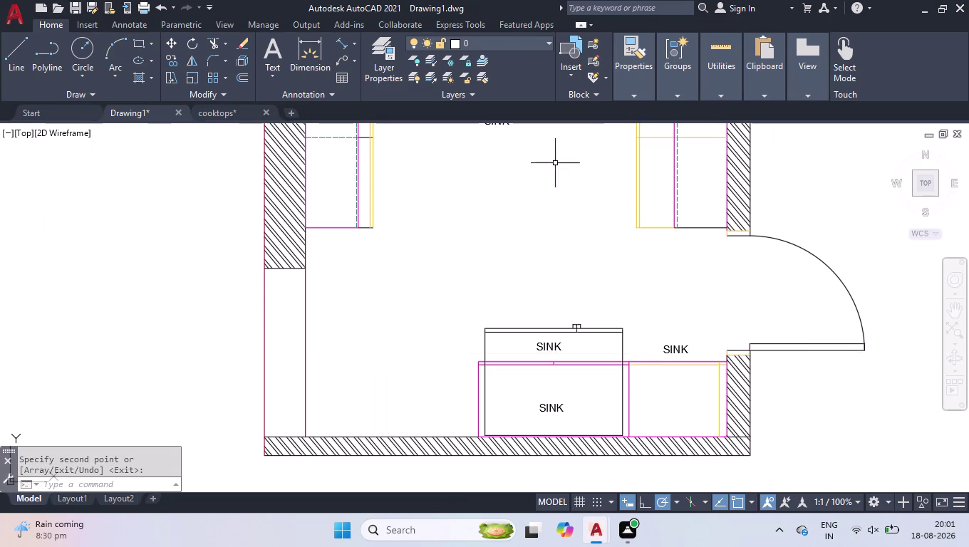
scroll(down, 3)
scroll(up, 3)
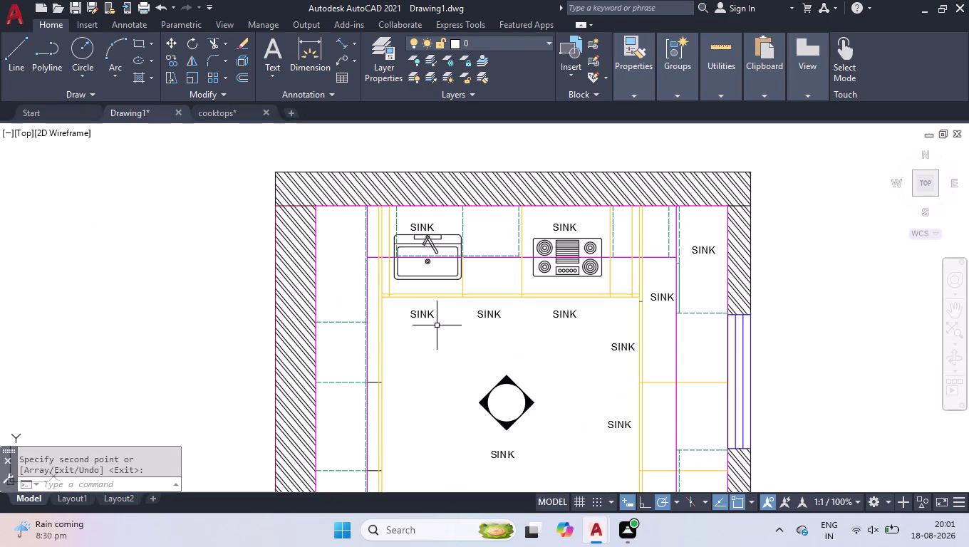
scroll(up, 3)
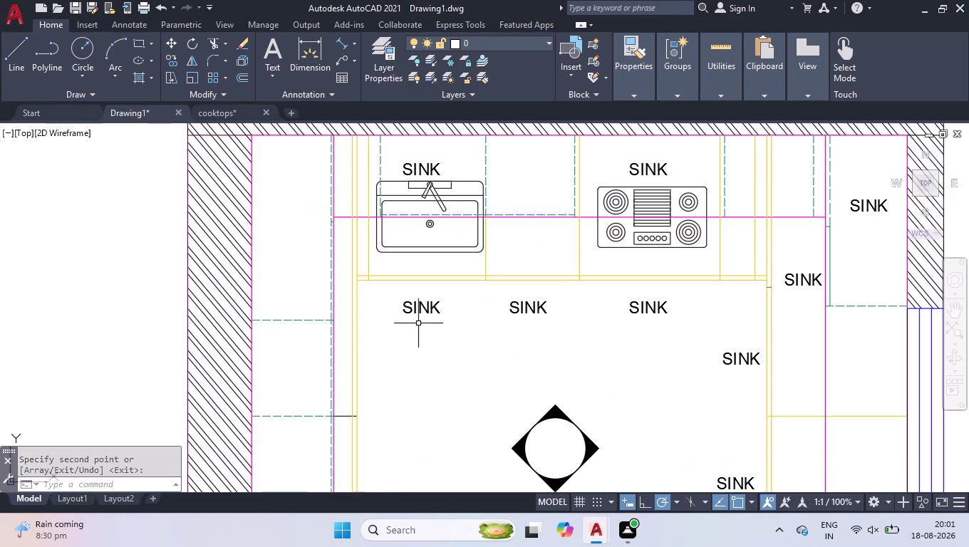
double_click(419, 311)
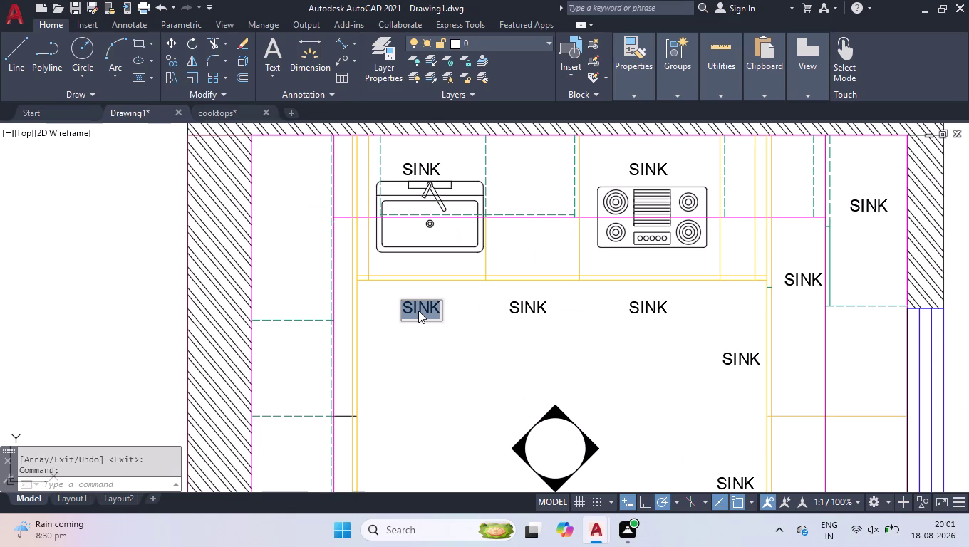
Replace the left SINK label's text, typing '1-o' as the new start.
key(ctrl+a)
key(1)
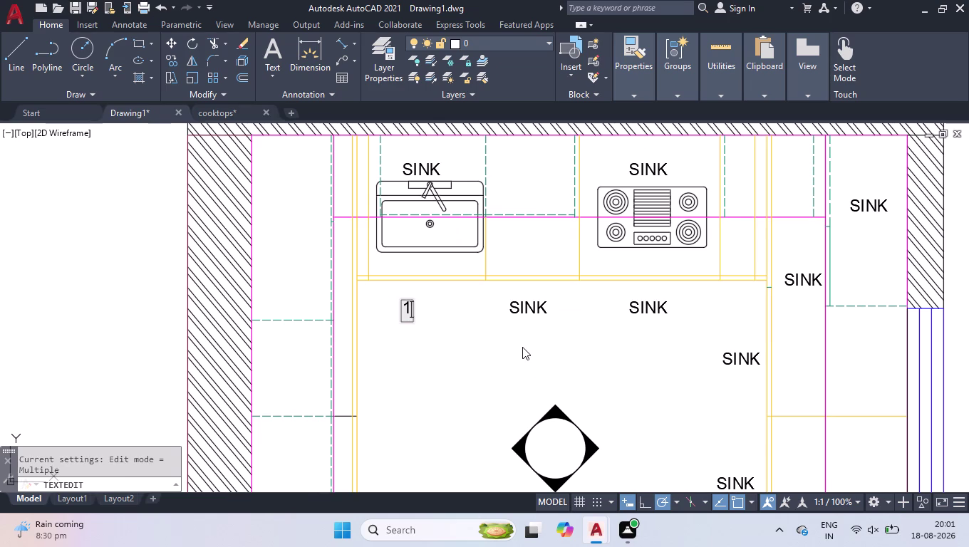
key(minus)
key(o)
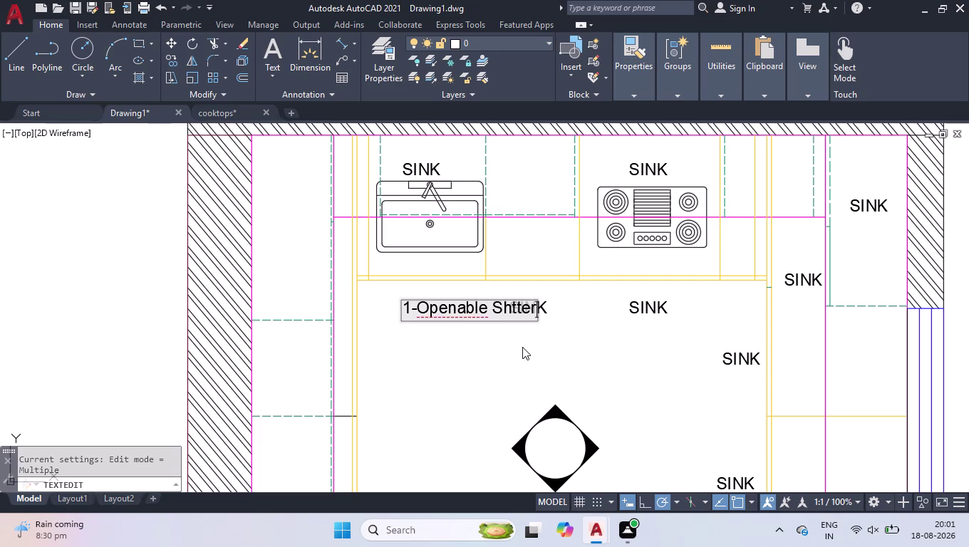
click(509, 371)
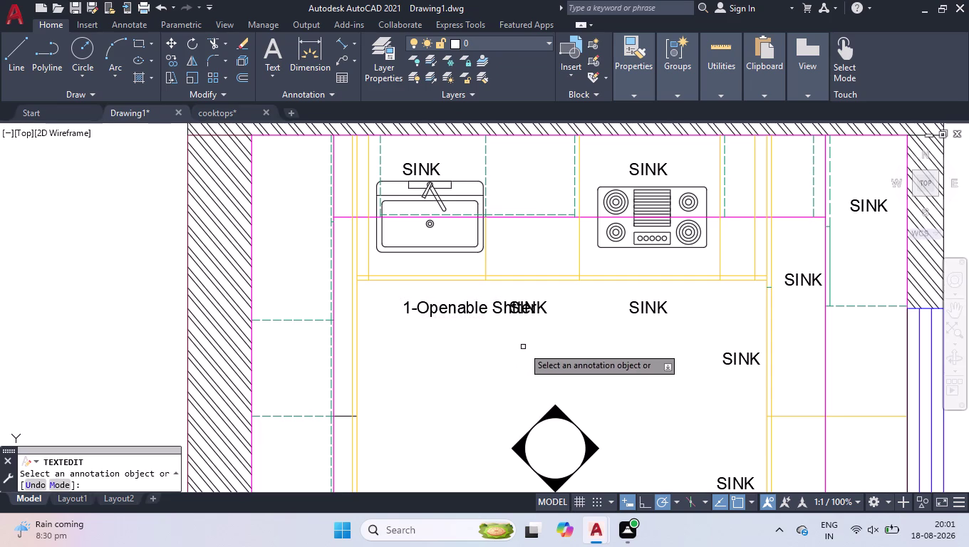
key(space)
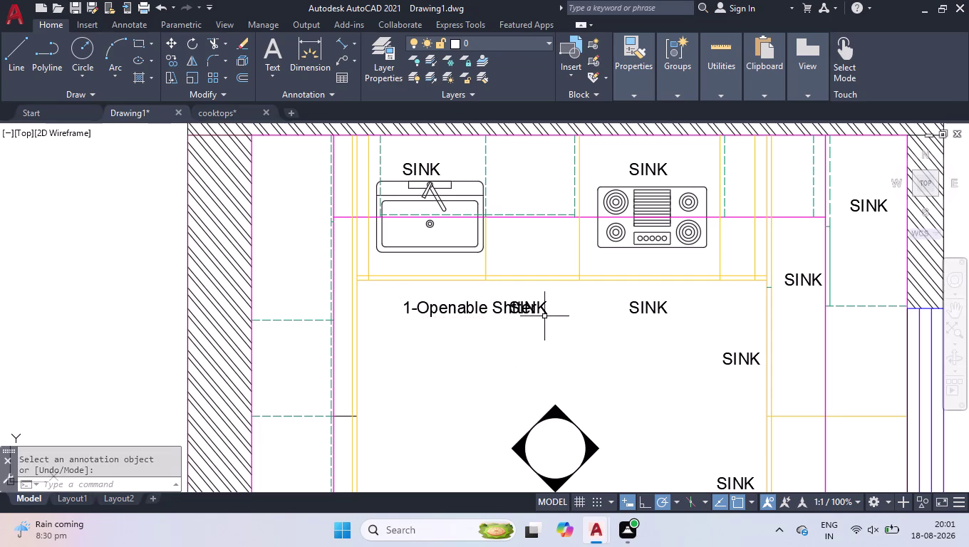
Delete the overlapping SINK label and the '1-Openable Shtter' label.
click(544, 314)
key(Delete)
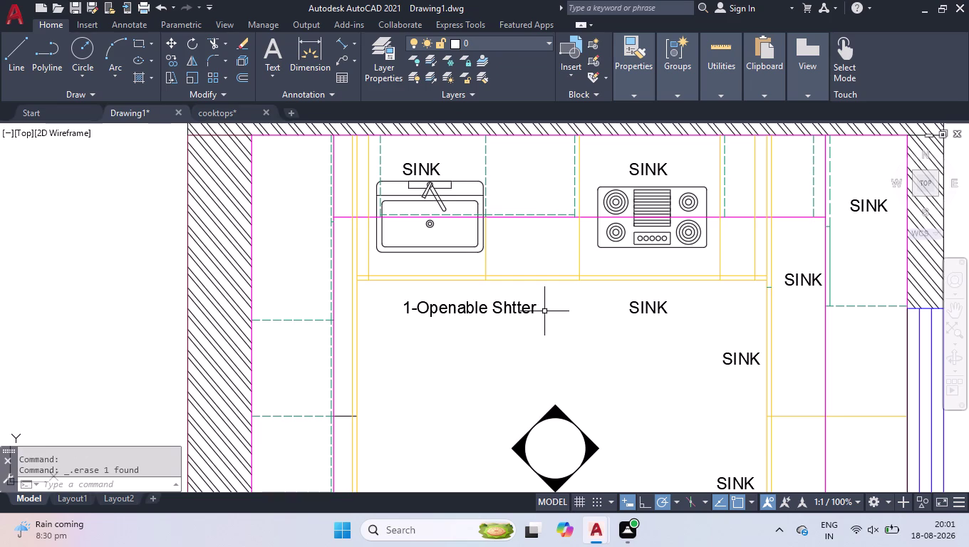
click(512, 311)
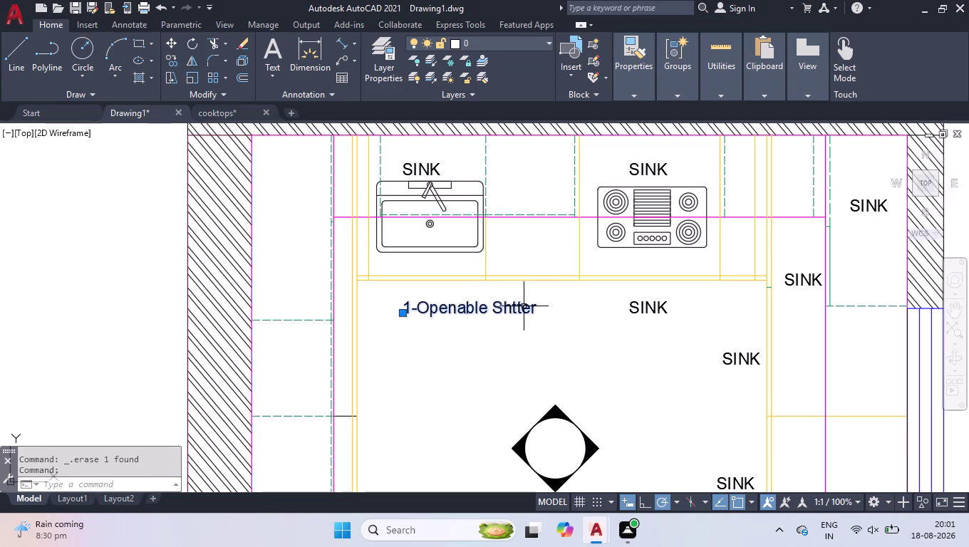
click(476, 343)
click(480, 339)
double_click(485, 313)
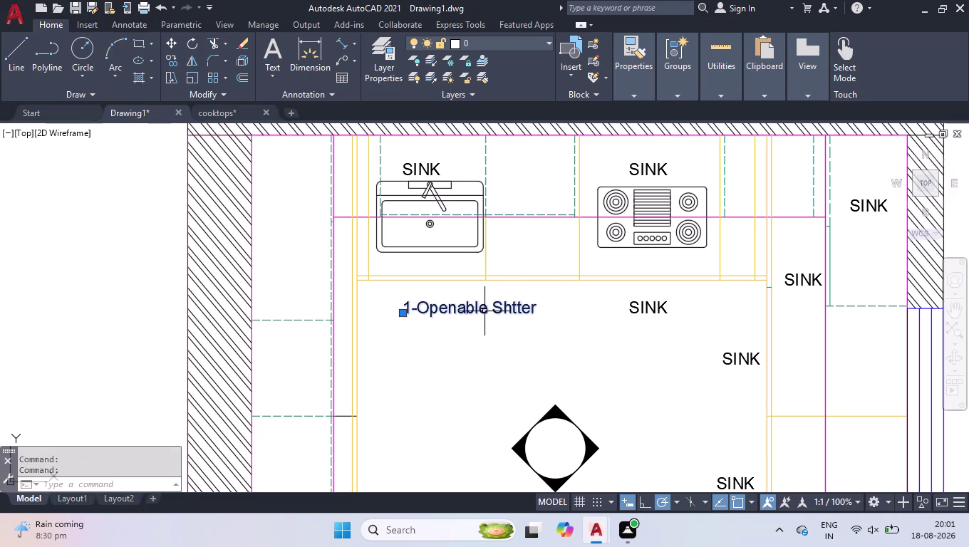
key(Delete)
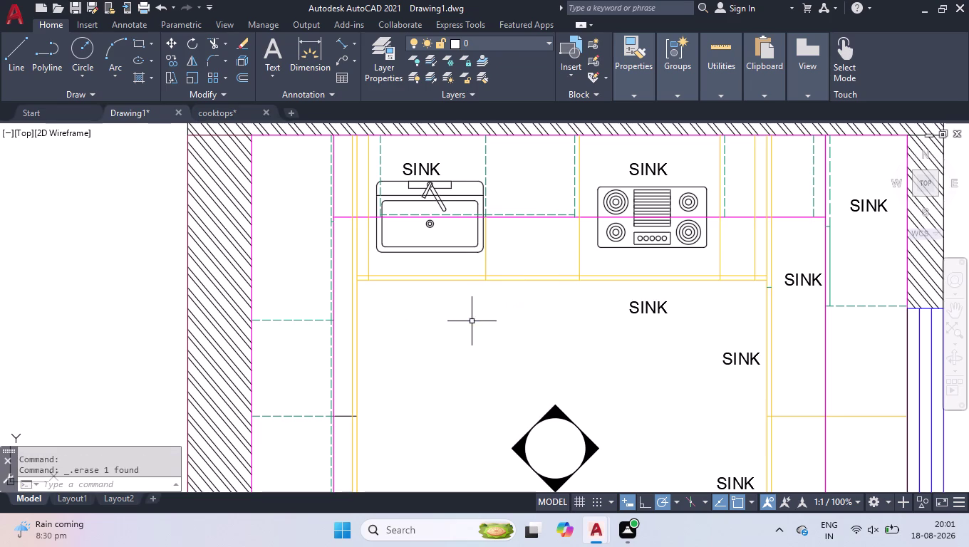
Select all labels similar to the SINK above the cooktop and delete them.
click(631, 170)
right_click(631, 173)
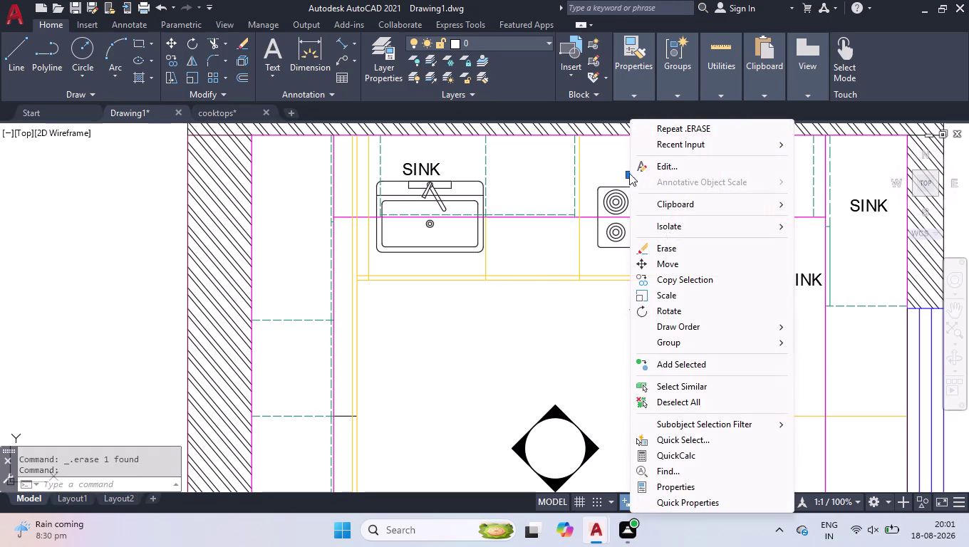
click(691, 385)
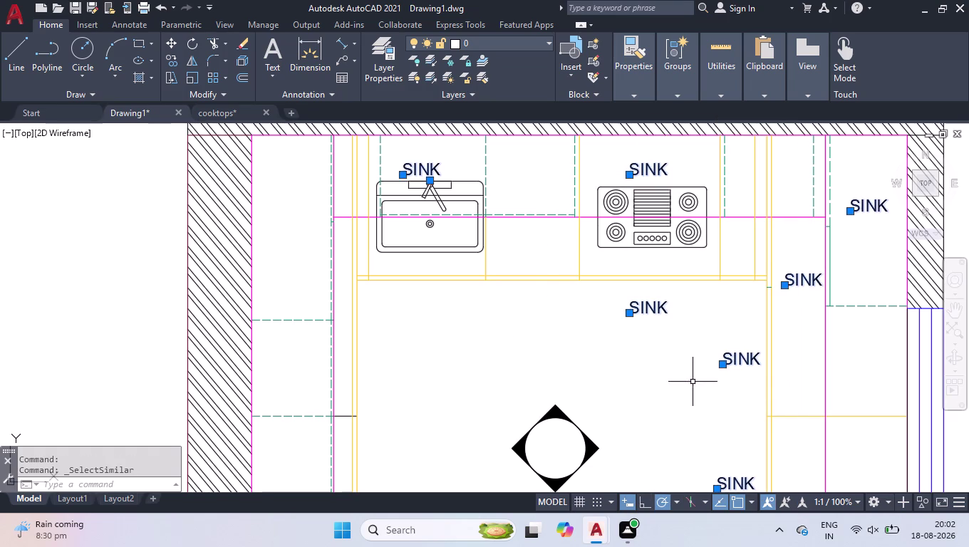
key(Delete)
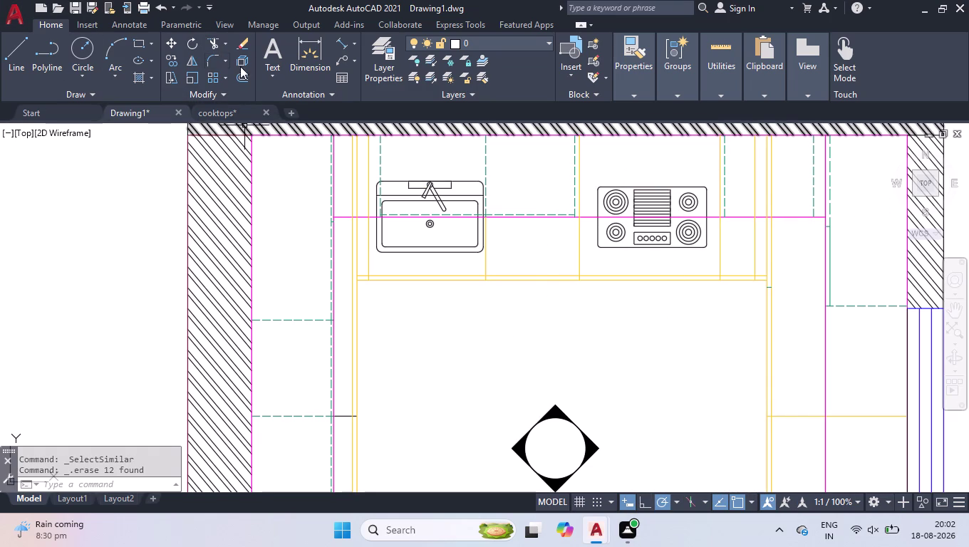
Start a multiline text box above the sink, then cancel the empty box.
click(267, 50)
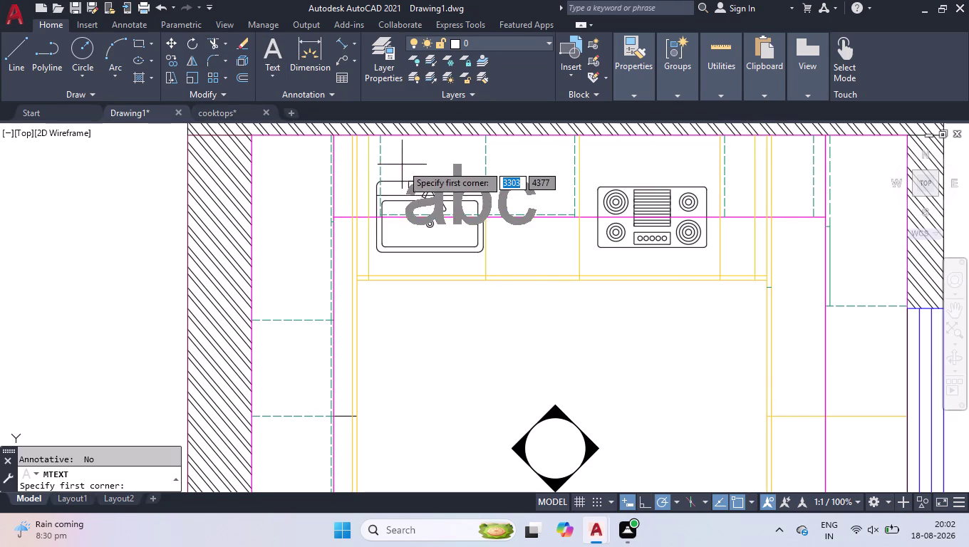
click(387, 149)
click(451, 165)
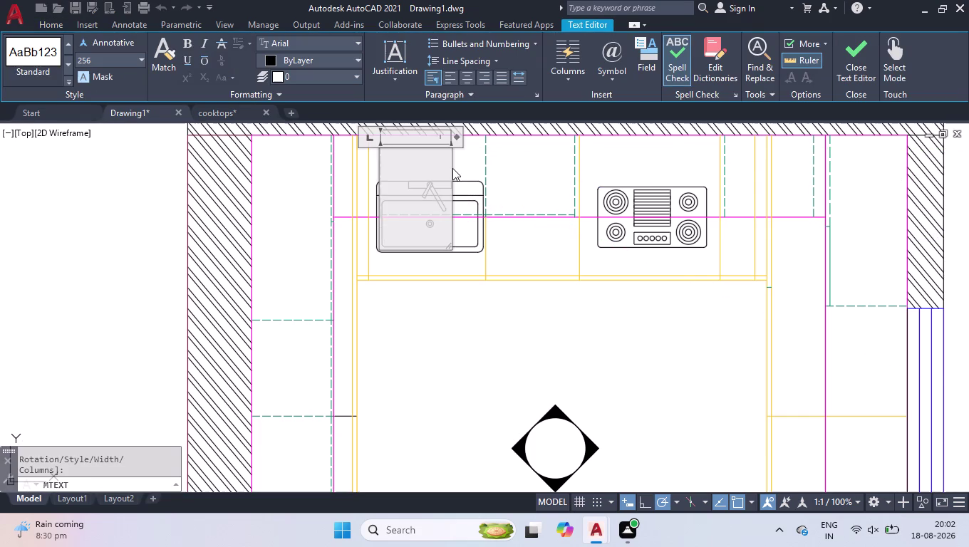
click(52, 22)
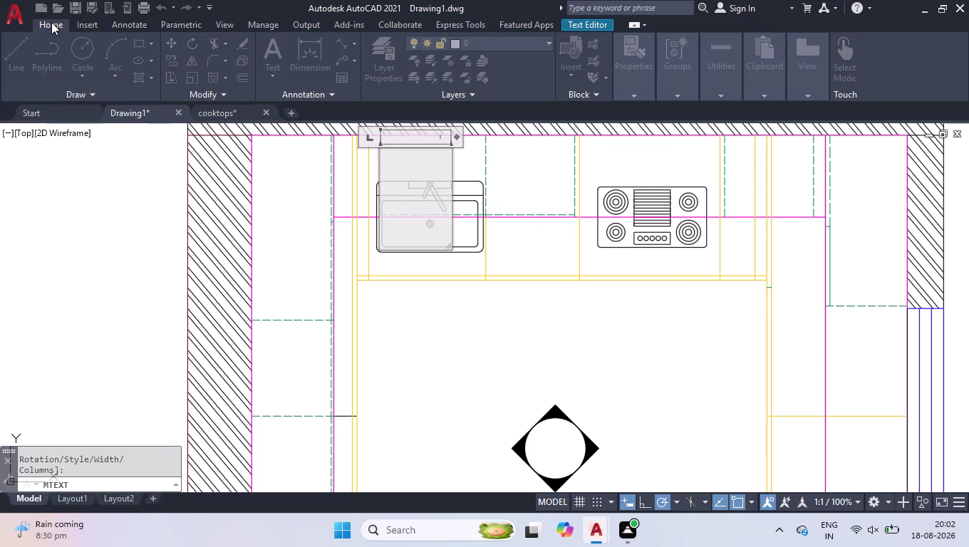
key(space)
key(space)
click(399, 315)
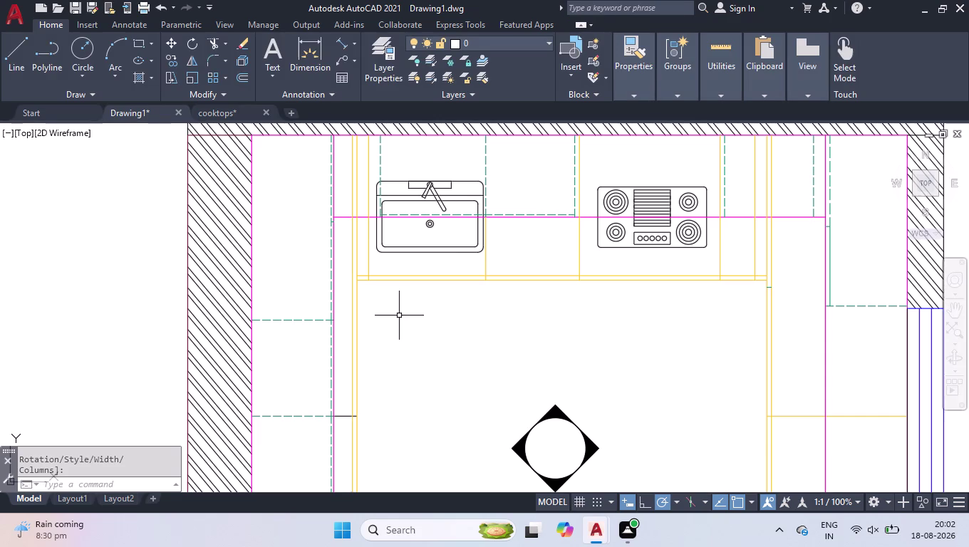
Create a multiline 'Sink' label above the sink with text height 40.
click(271, 72)
click(266, 99)
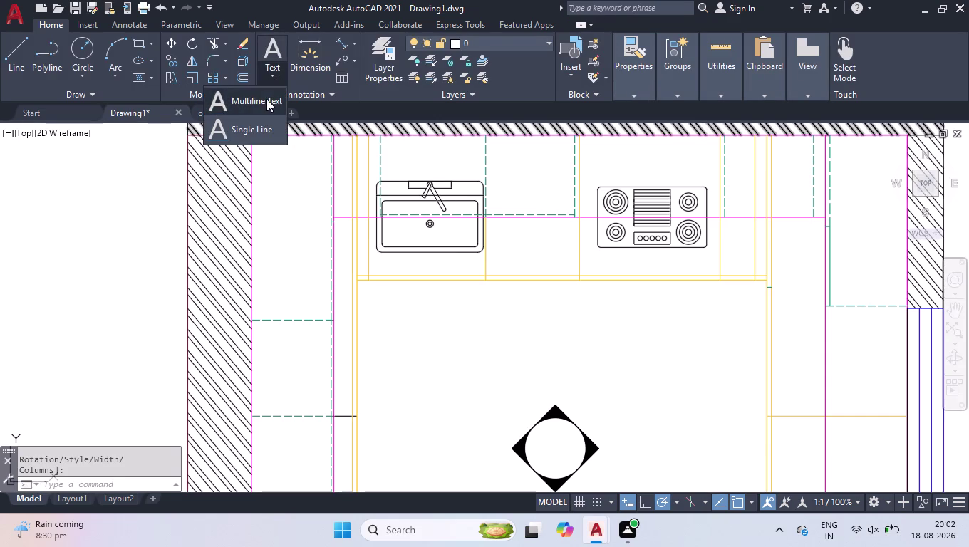
click(388, 147)
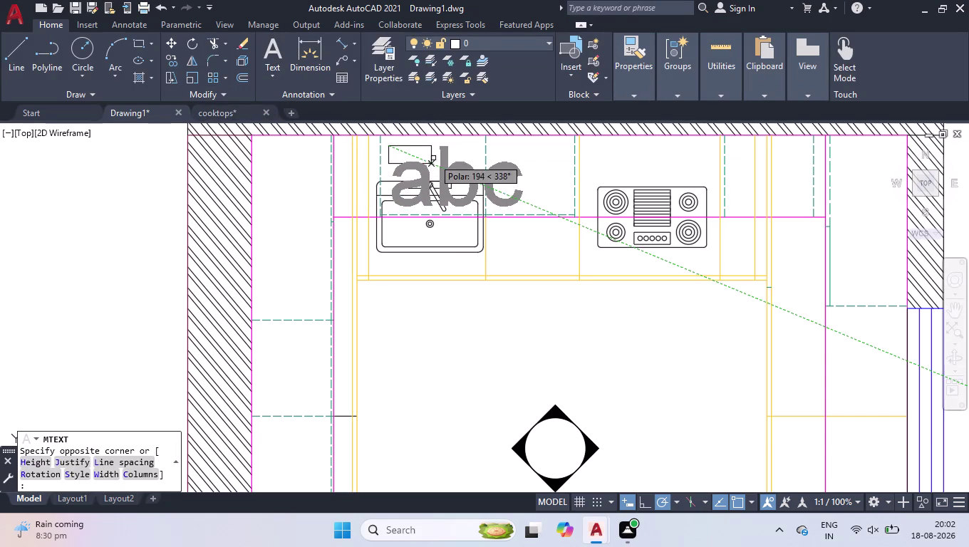
click(435, 158)
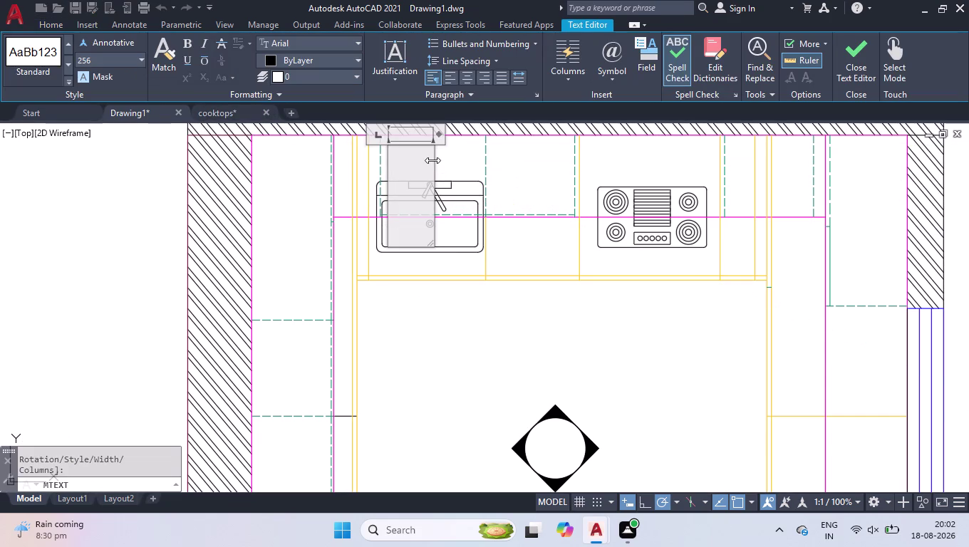
key(s)
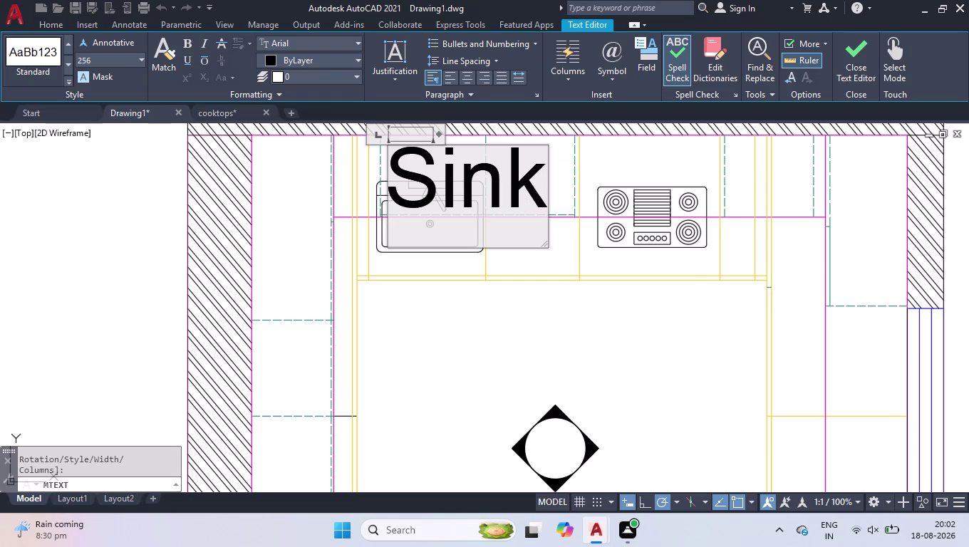
drag(106, 61, 42, 61)
drag(42, 60, 21, 60)
key(4)
key(0)
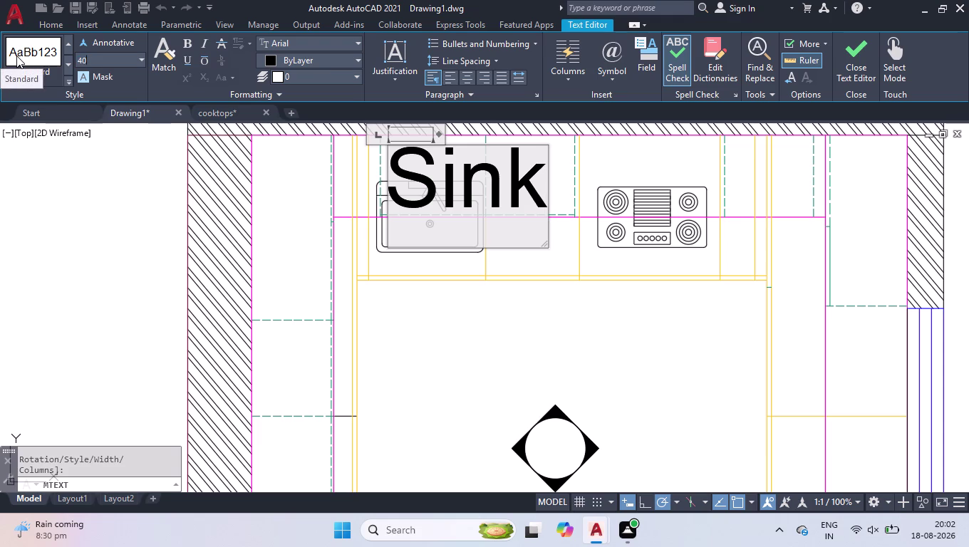
key(Return)
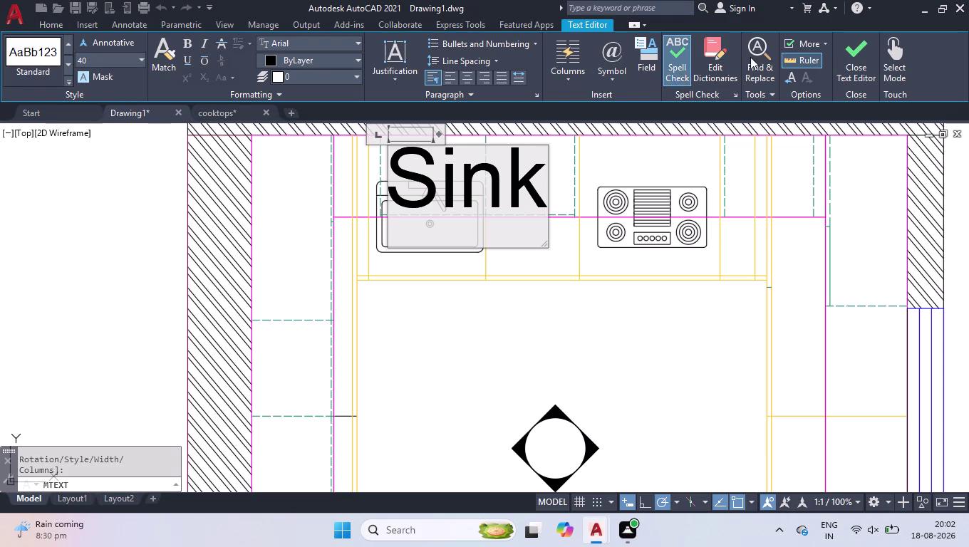
click(847, 52)
click(533, 176)
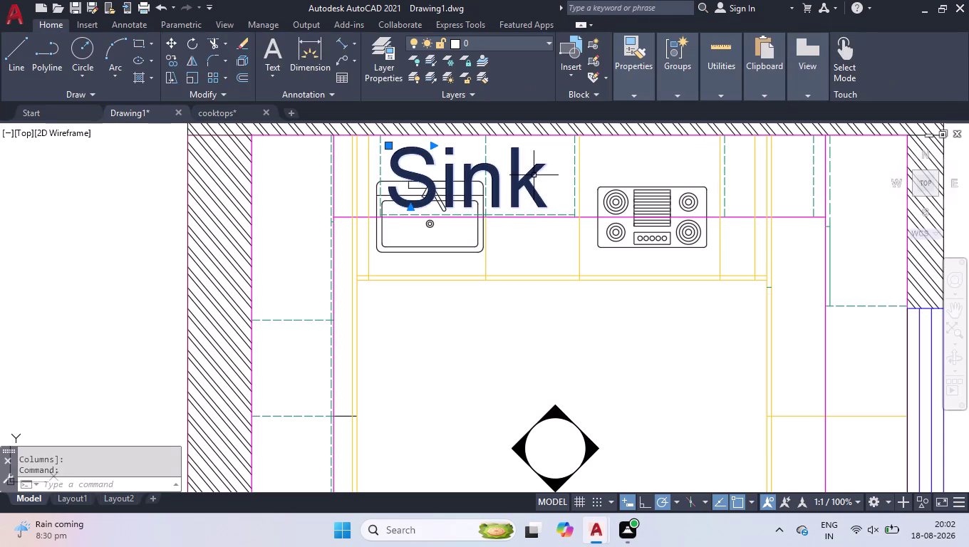
Set the Sink label's text height to 50 in Properties.
key(ctrl+1)
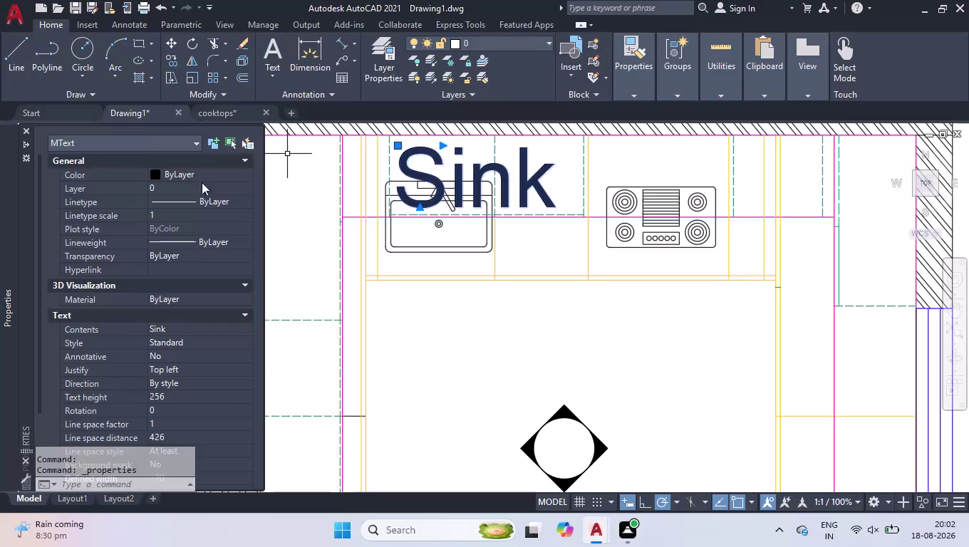
click(167, 397)
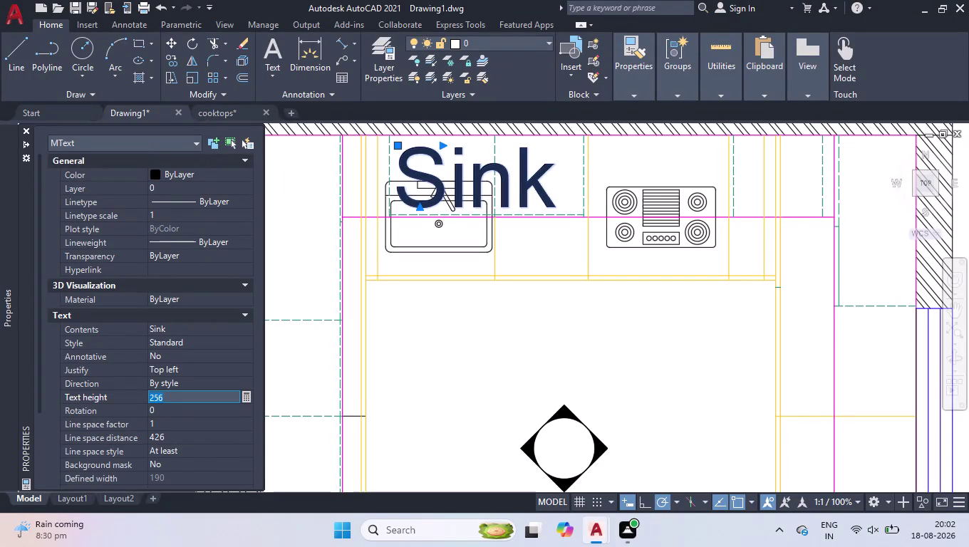
text(40)
key(Return)
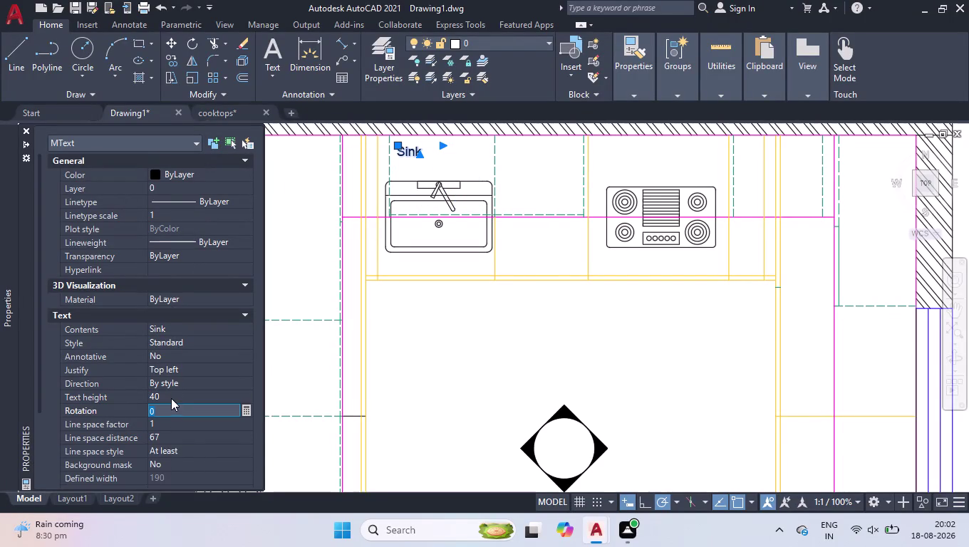
click(173, 394)
key(5)
key(0)
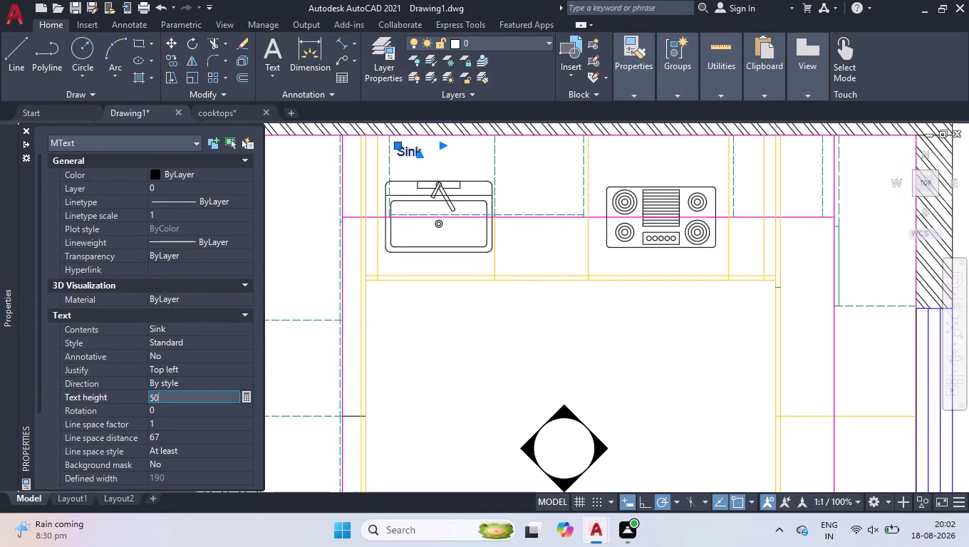
key(Return)
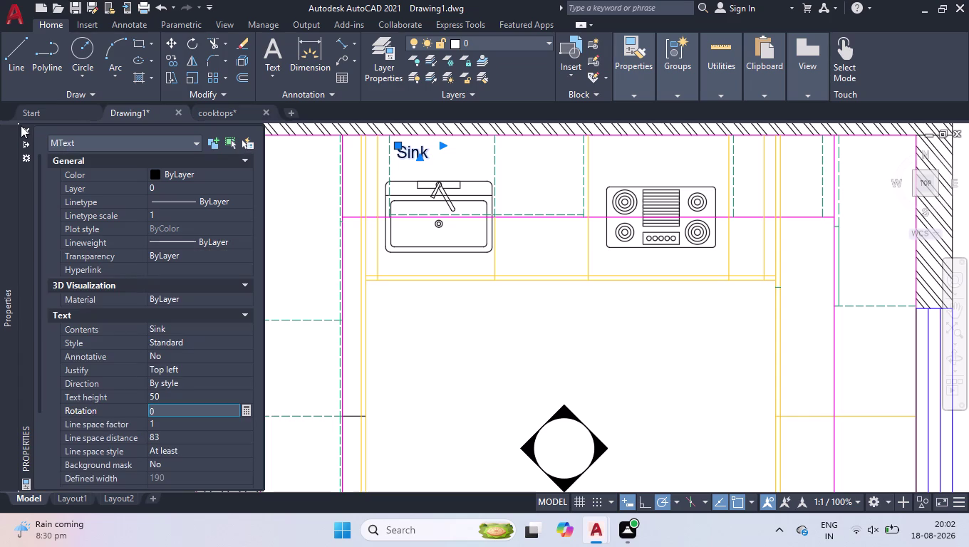
click(21, 125)
Move the Sink label via its grip to sit just above the sink.
scroll(down, 3)
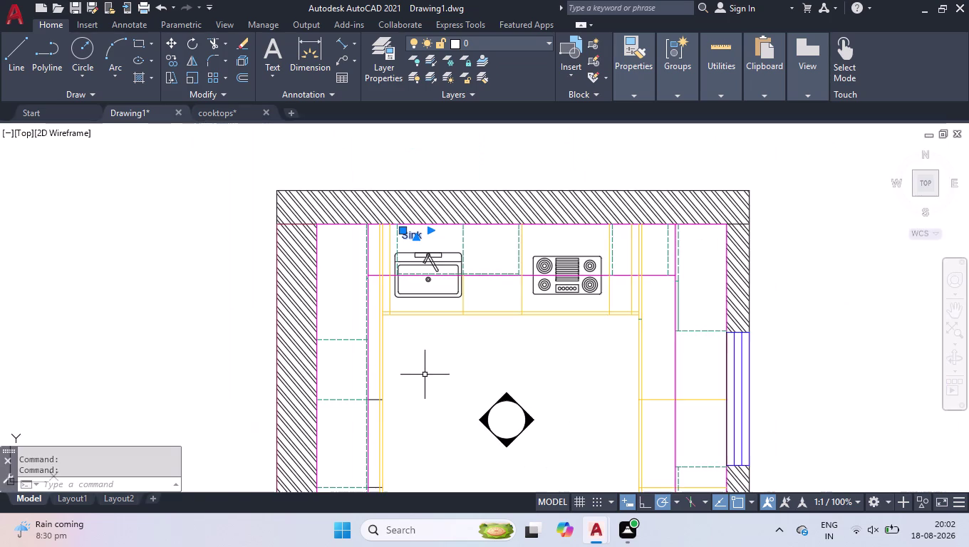
scroll(up, 3)
scroll(up, 3)
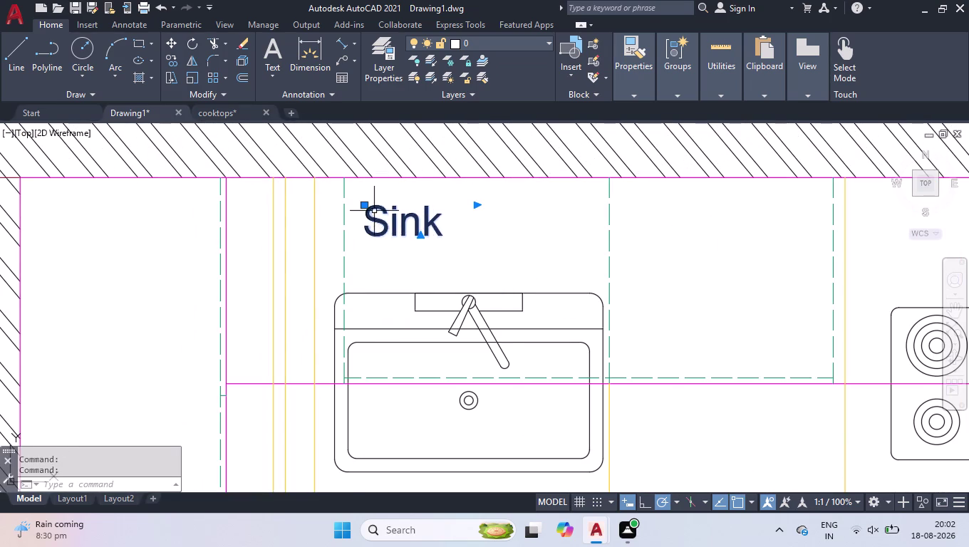
click(365, 204)
click(423, 248)
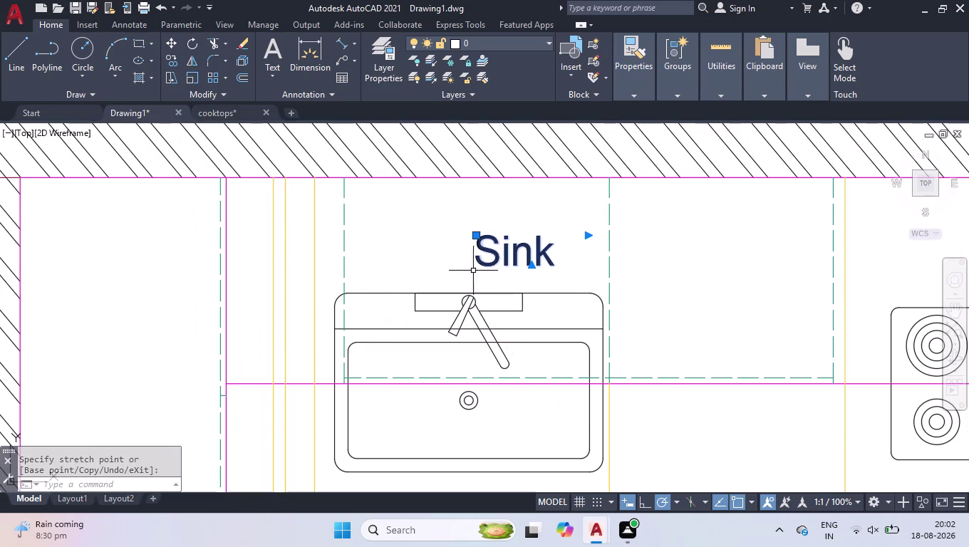
click(473, 235)
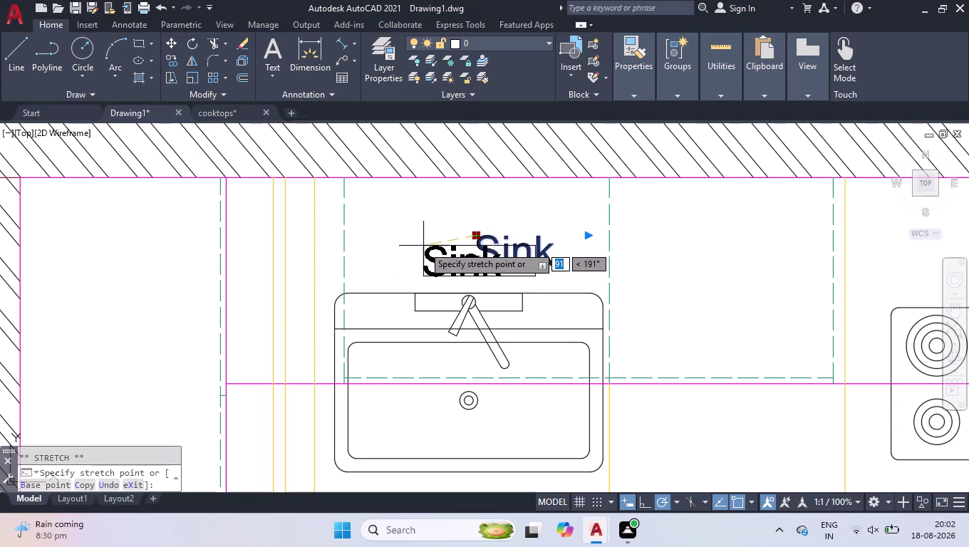
click(423, 246)
text(co)
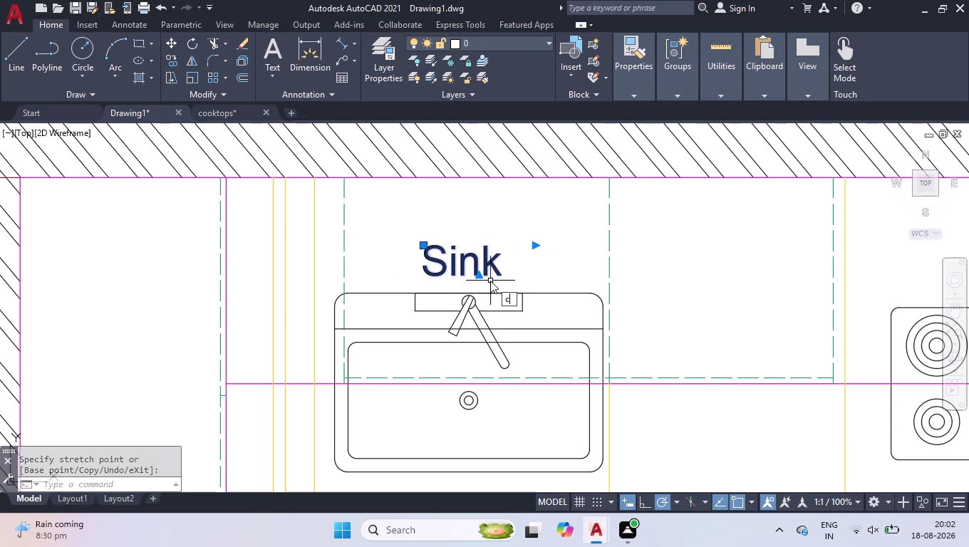
key(Return)
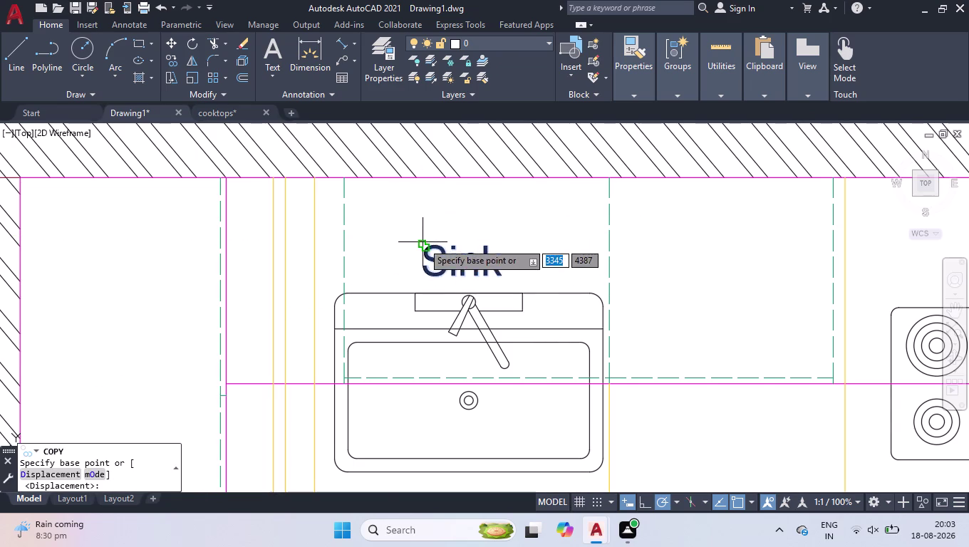
Copy the Sink label onto the lower counter, around the cooktop and the right counter.
click(423, 242)
scroll(down, 3)
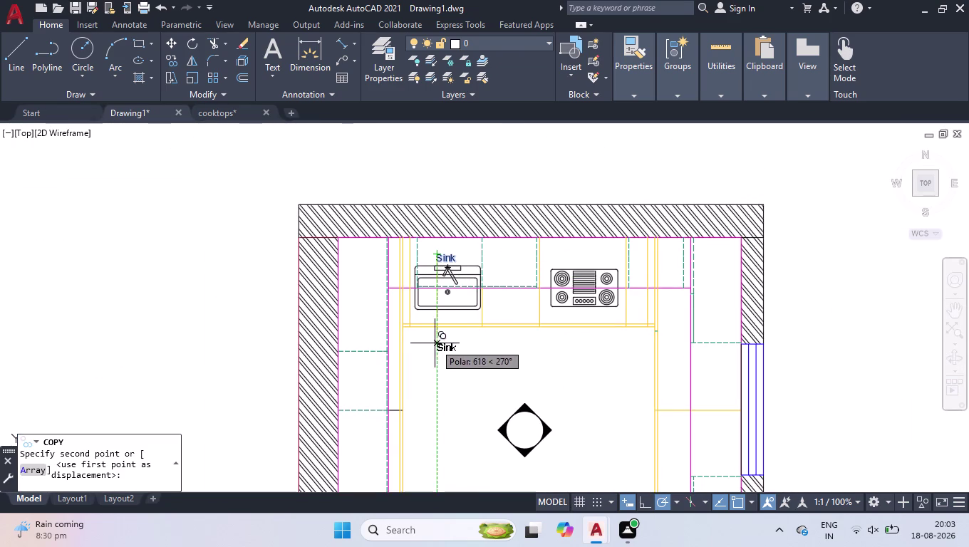
click(435, 344)
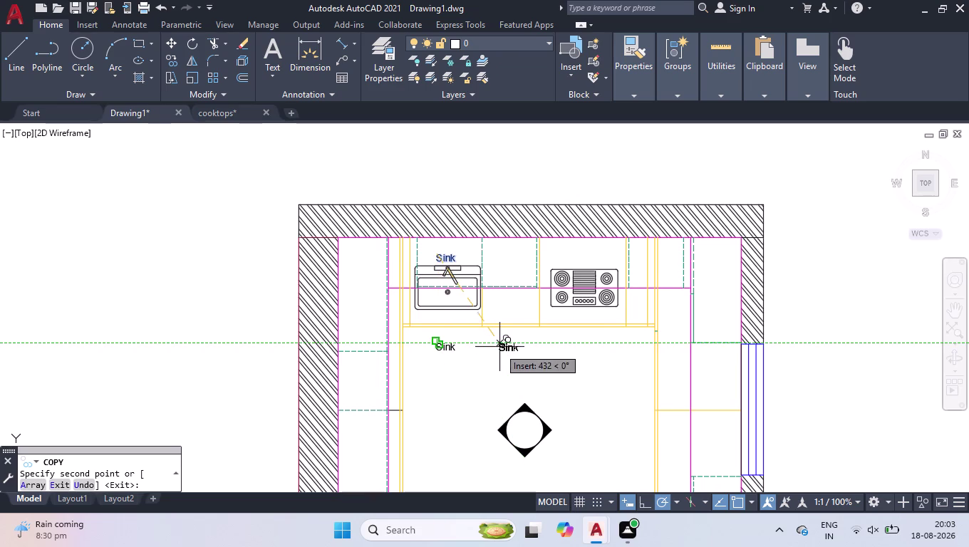
click(501, 347)
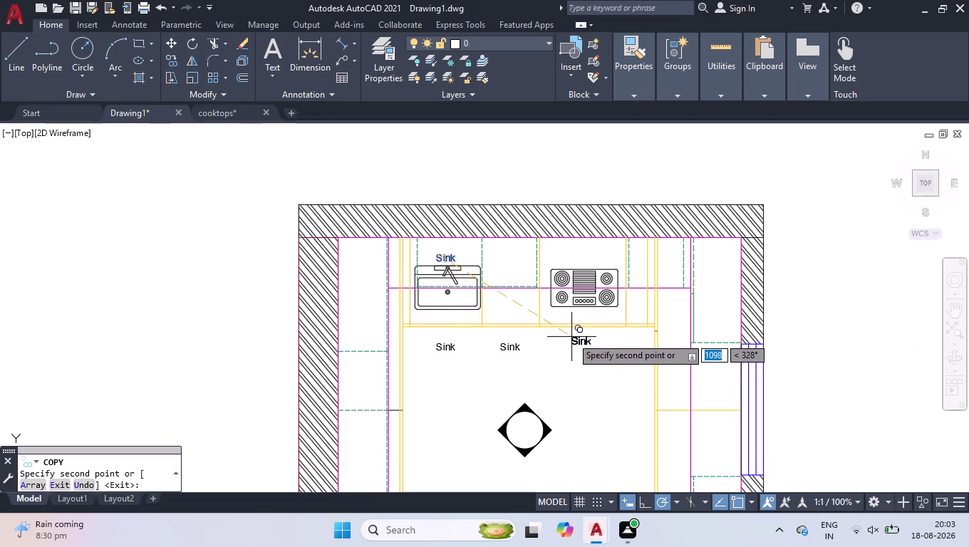
click(571, 337)
click(572, 255)
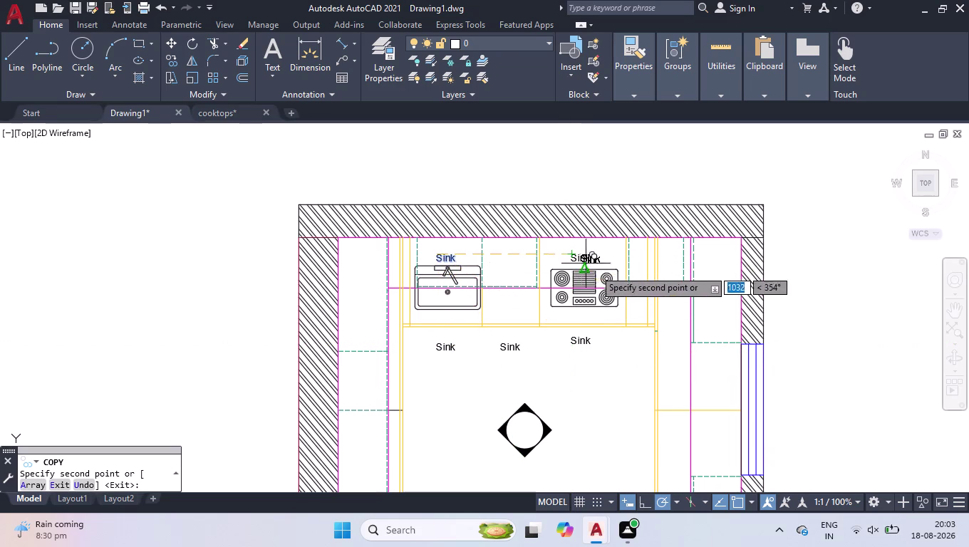
scroll(up, 3)
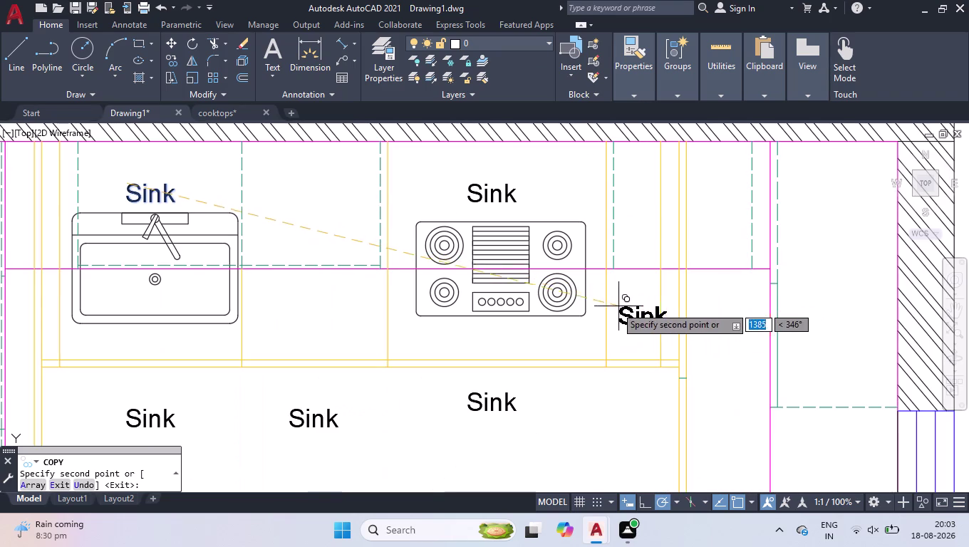
click(612, 307)
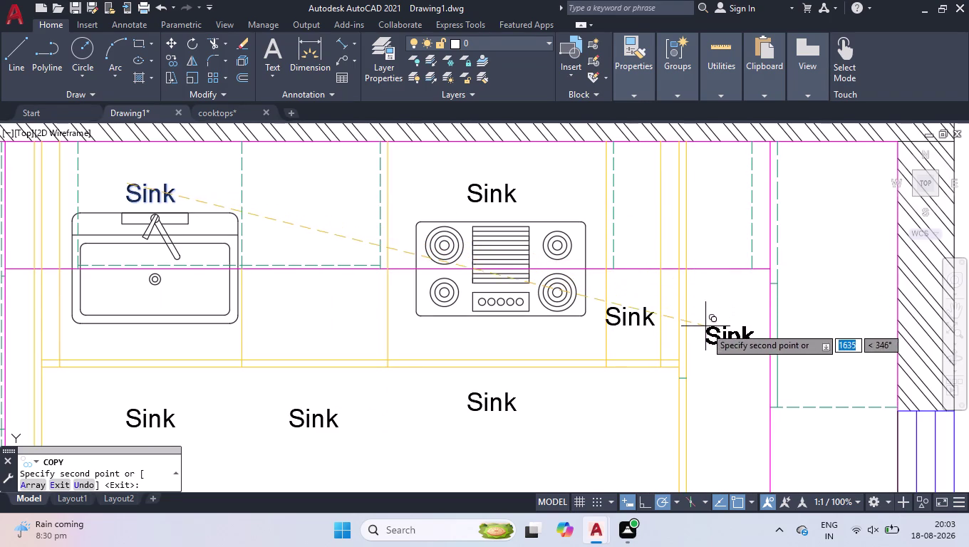
click(706, 328)
click(814, 254)
Add Sink copies near the cooktop, beside the door and below the central symbol, then finish.
scroll(down, 3)
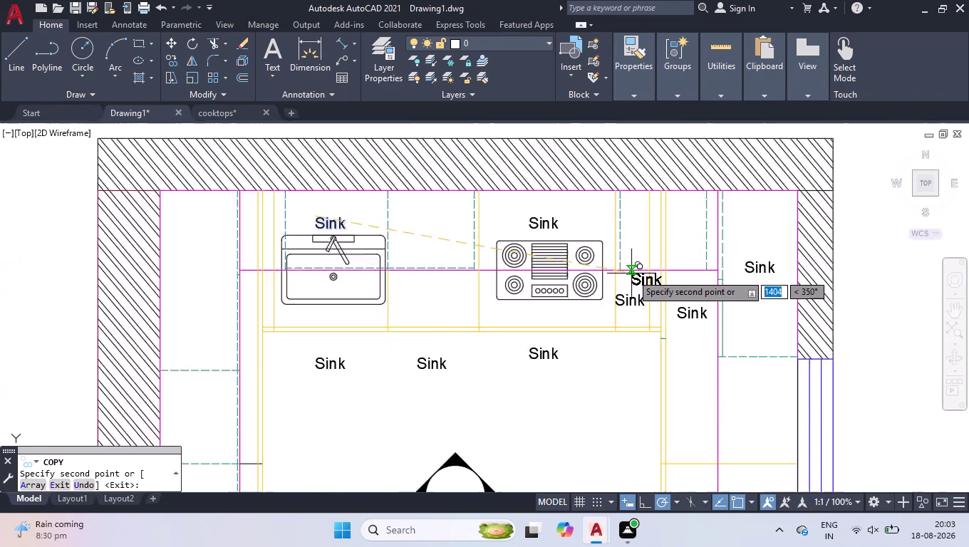
scroll(down, 3)
scroll(down, 3)
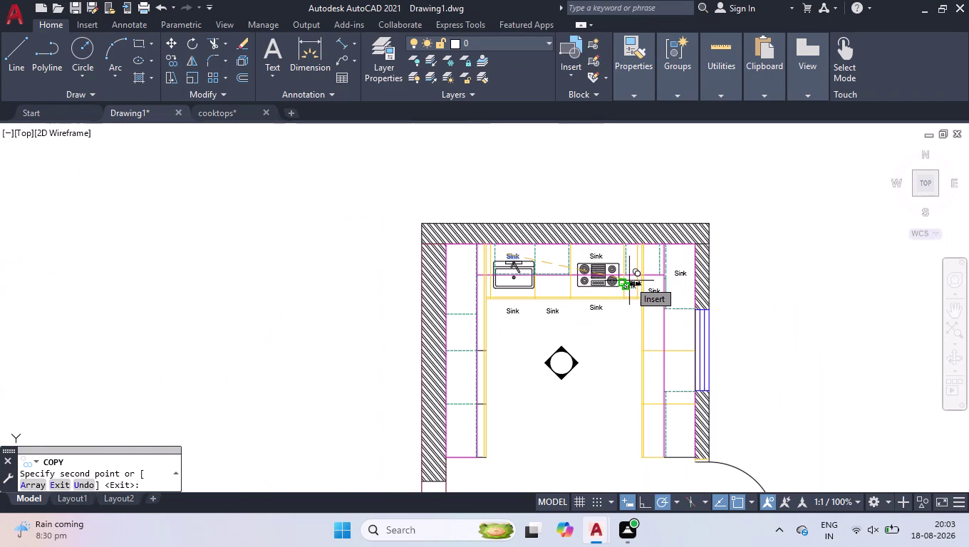
click(624, 334)
scroll(down, 3)
scroll(up, 3)
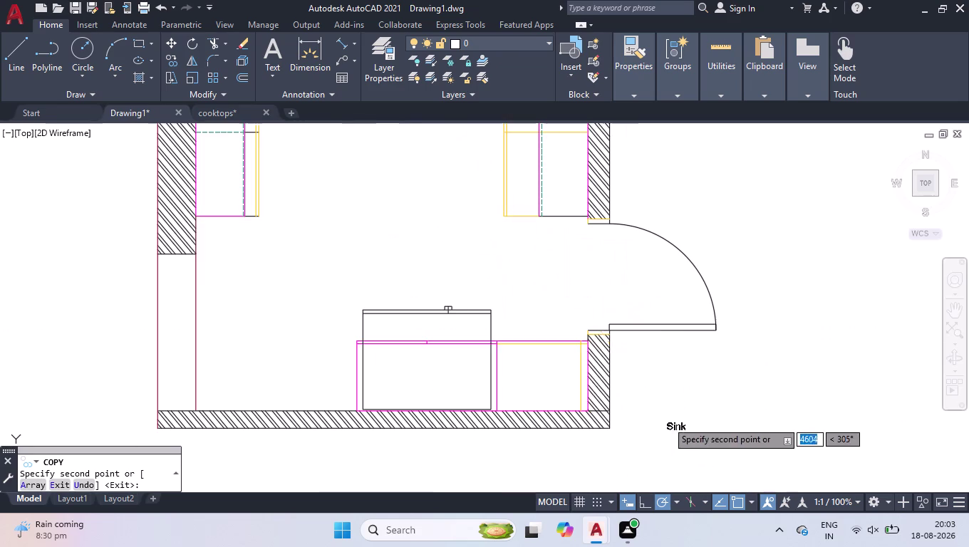
scroll(up, 3)
click(400, 324)
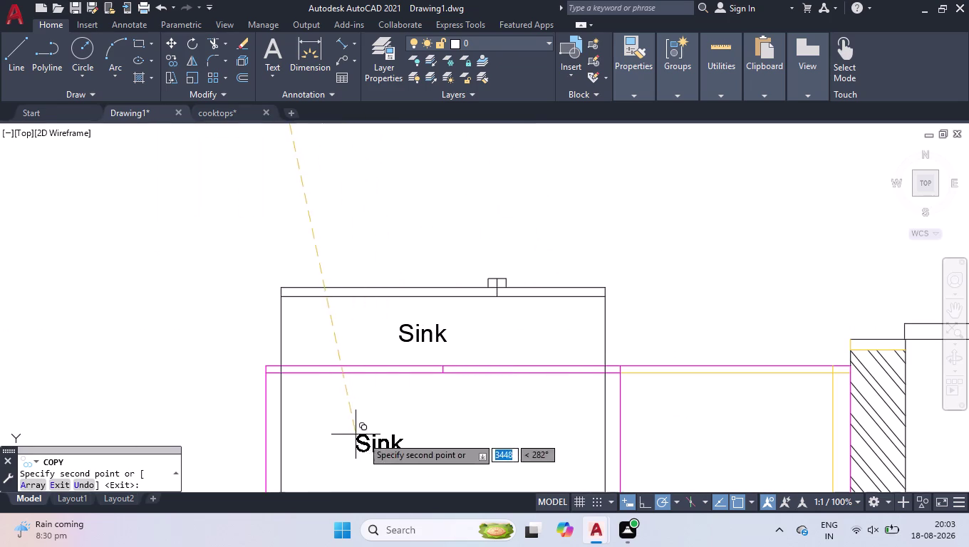
click(403, 443)
scroll(down, 3)
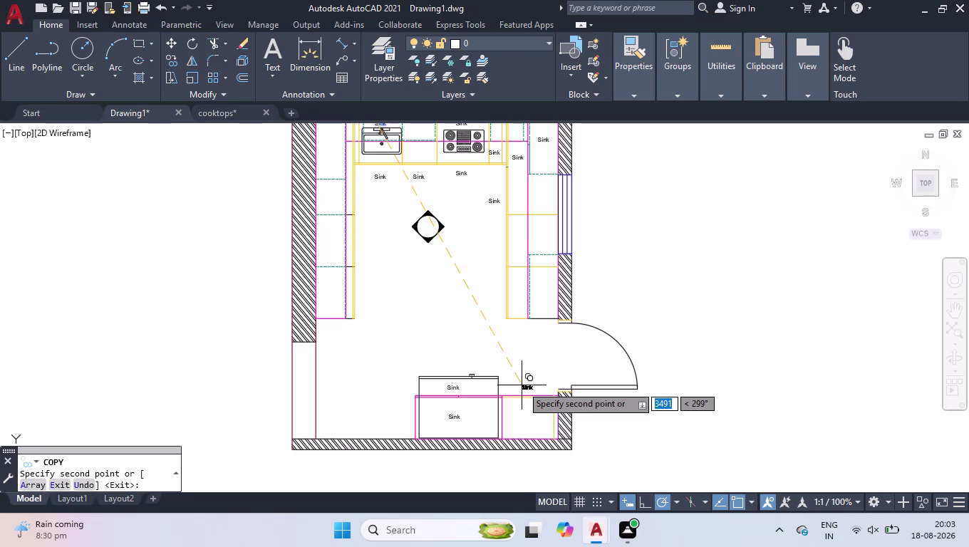
click(522, 385)
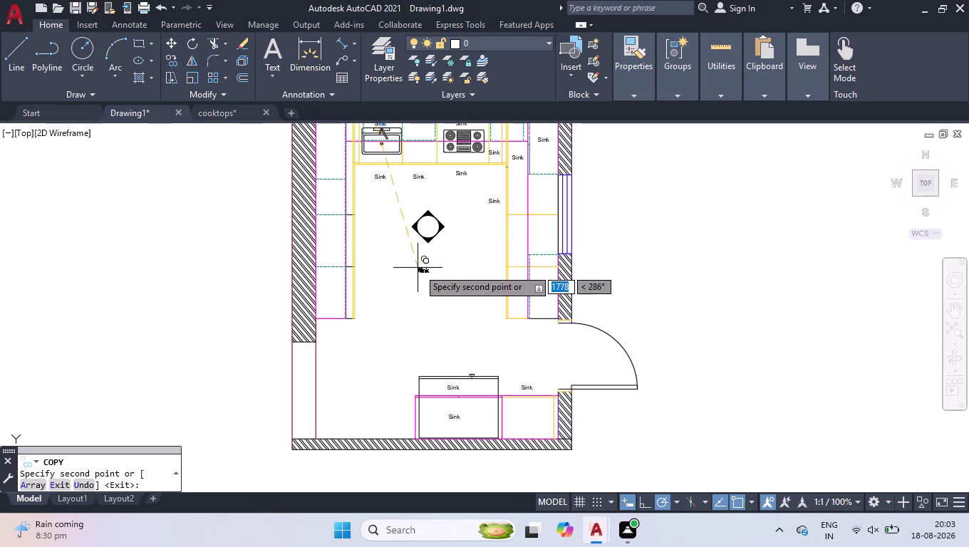
click(423, 264)
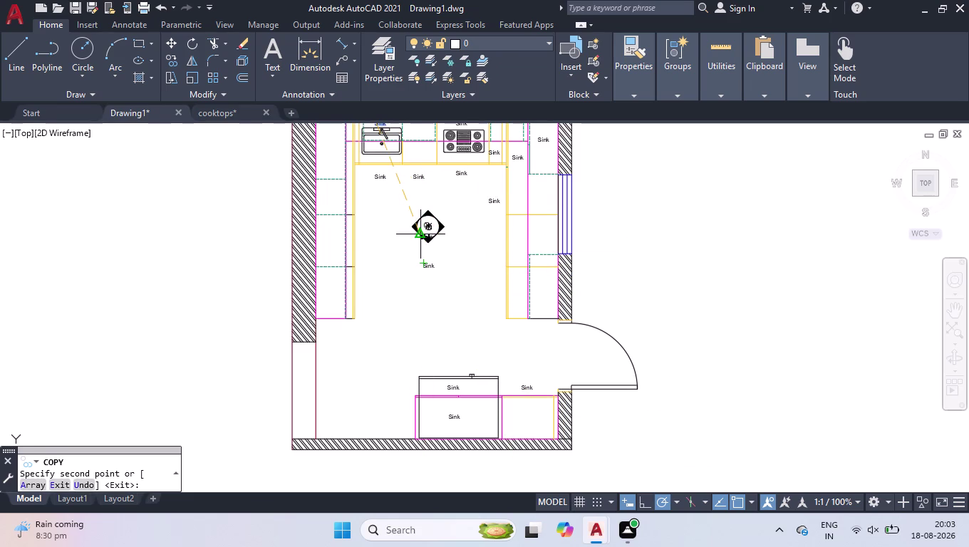
key(Return)
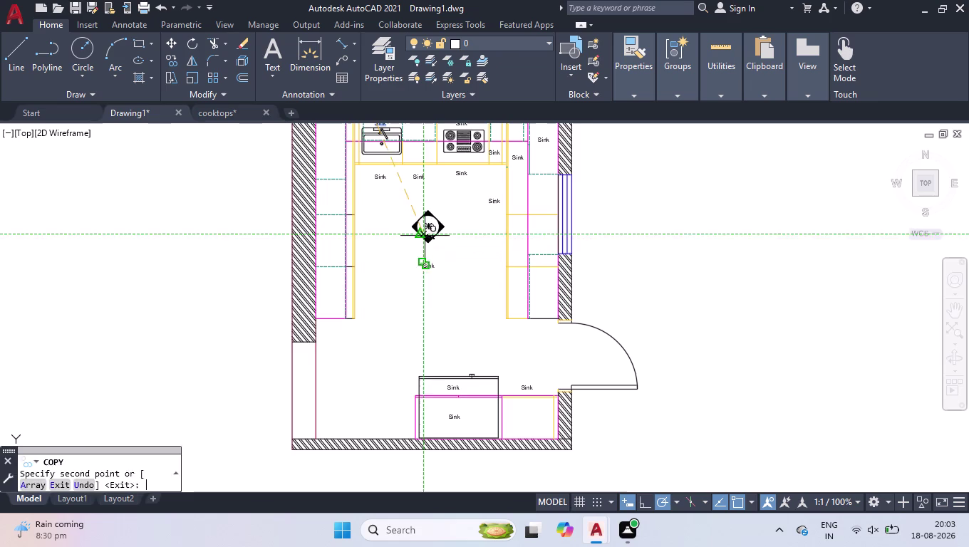
scroll(down, 3)
scroll(up, 3)
scroll(up, 3)
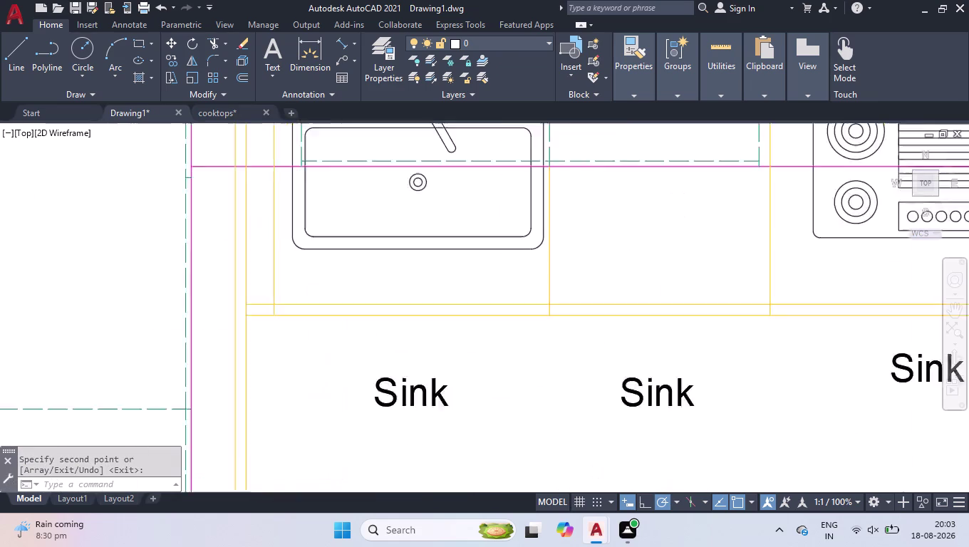
scroll(down, 3)
scroll(up, 3)
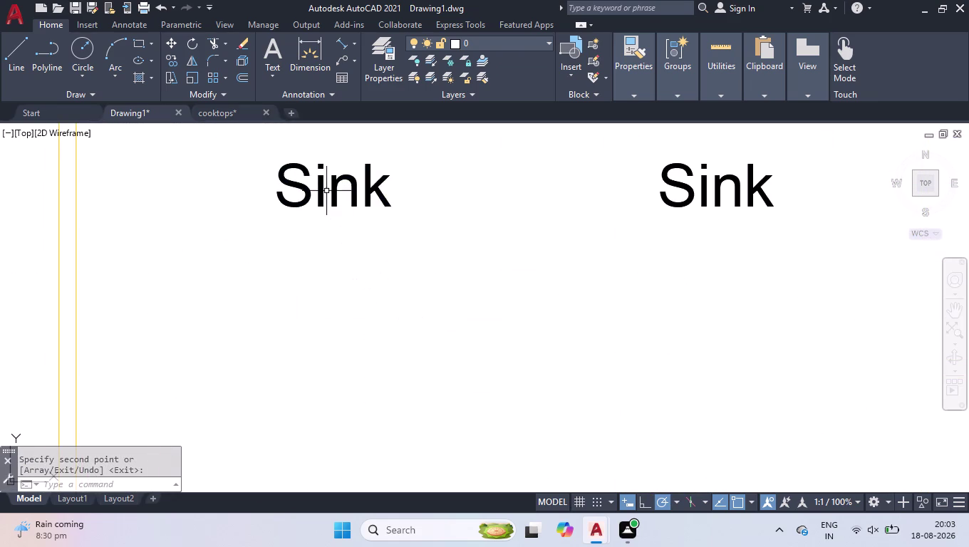
Retype the Sink label as '1-Openable Shutter' split over two lines.
double_click(332, 185)
key(ctrl+a)
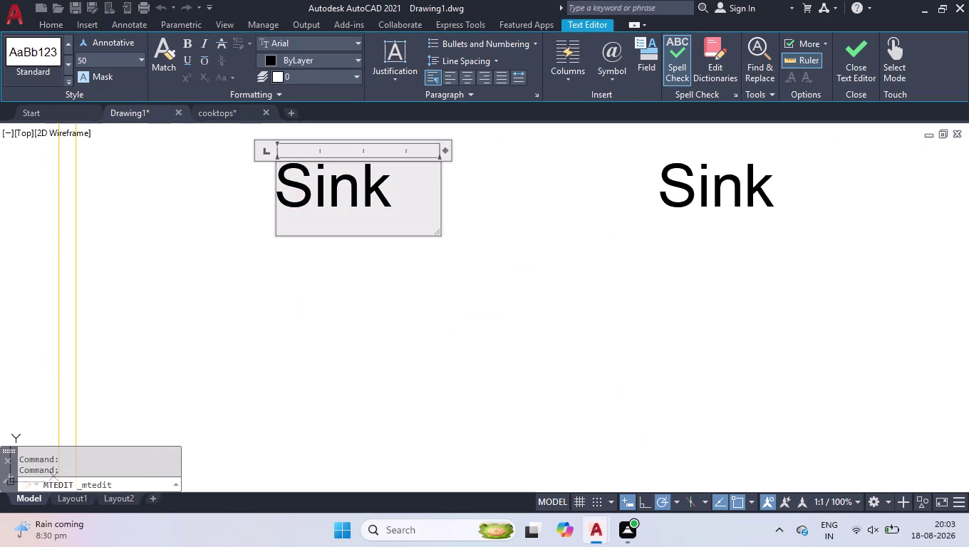
text(1-)
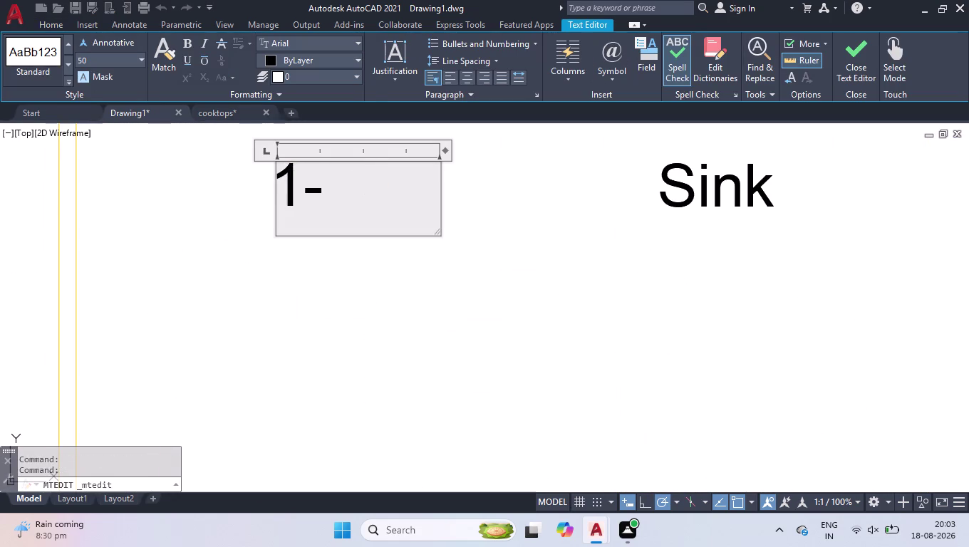
key(e)
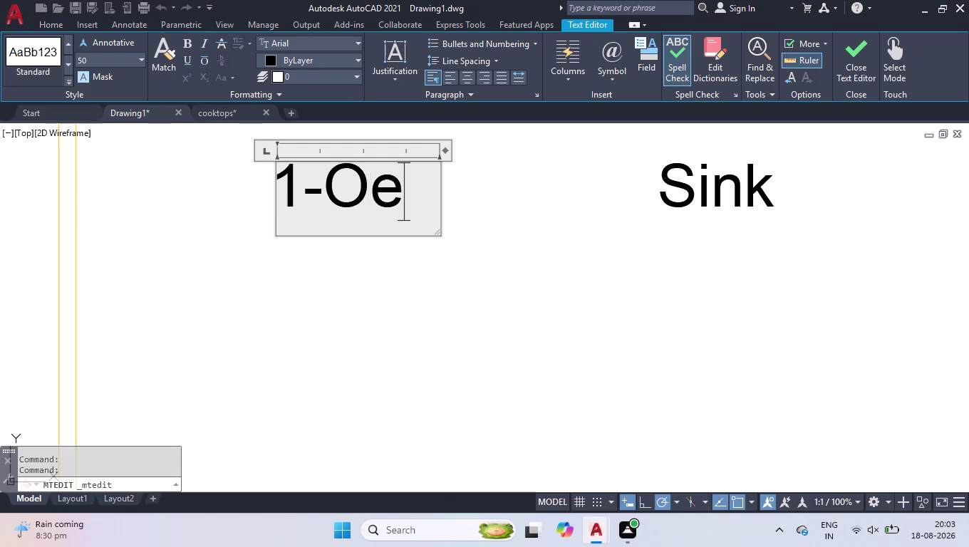
key(BackSpace)
text(penab)
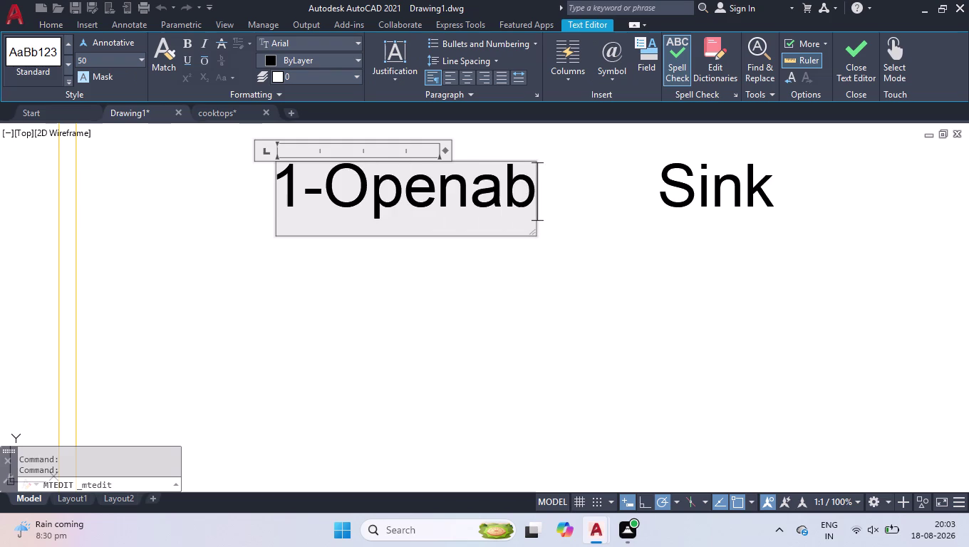
text(le)
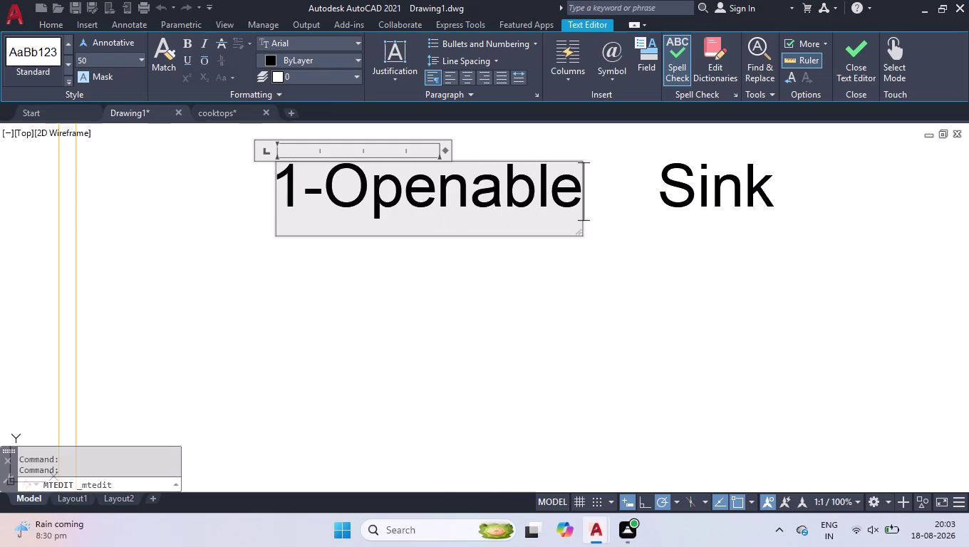
key(Return)
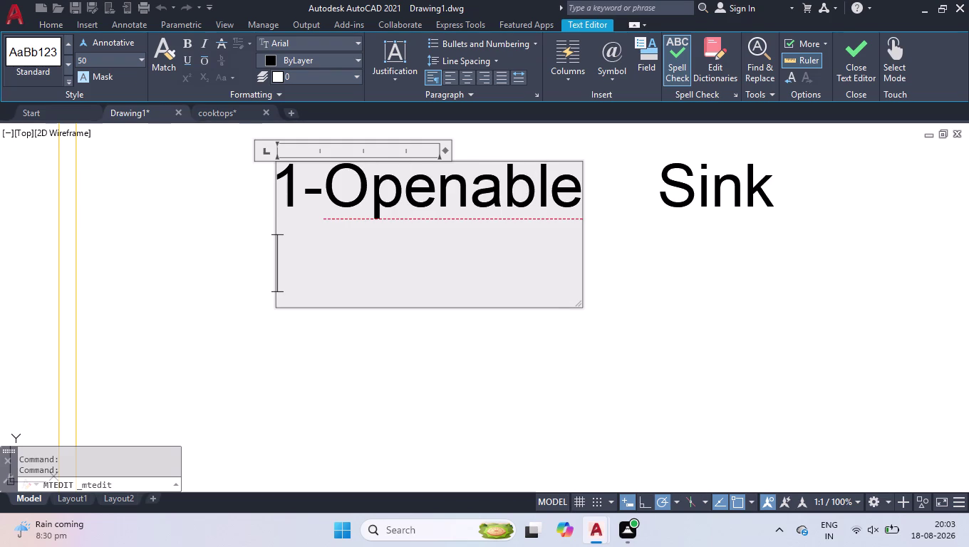
text(hutt)
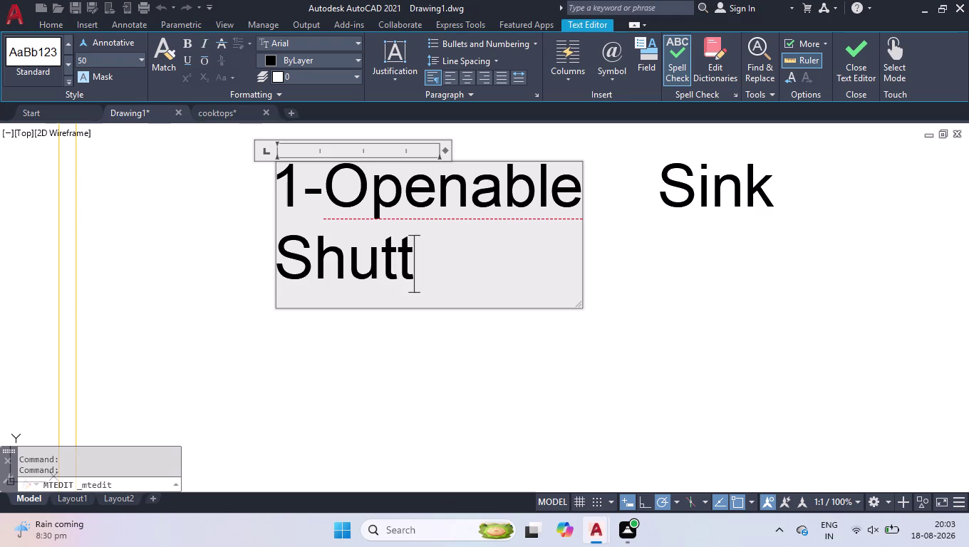
text(er)
click(301, 409)
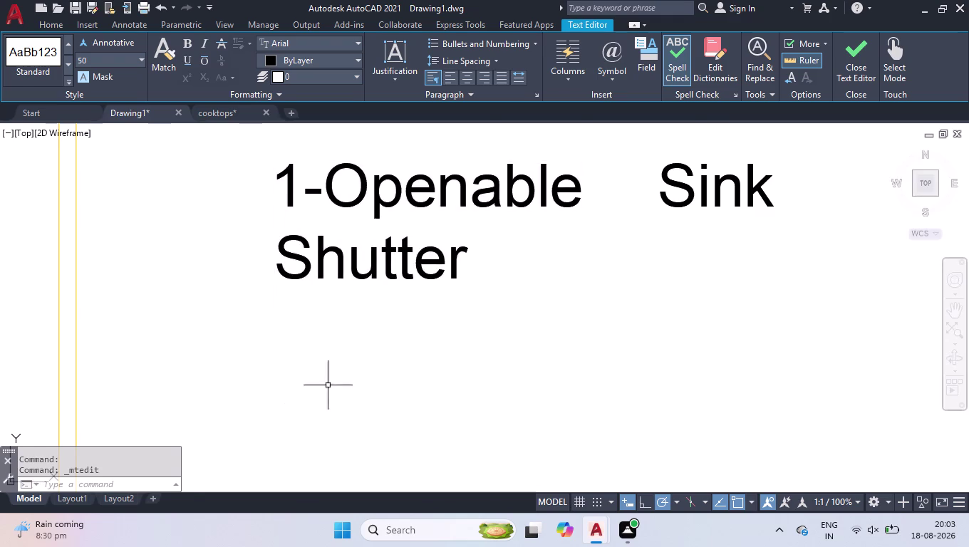
Grip-move the 1-Openable Shutter label slightly up and to the left.
scroll(down, 3)
click(401, 292)
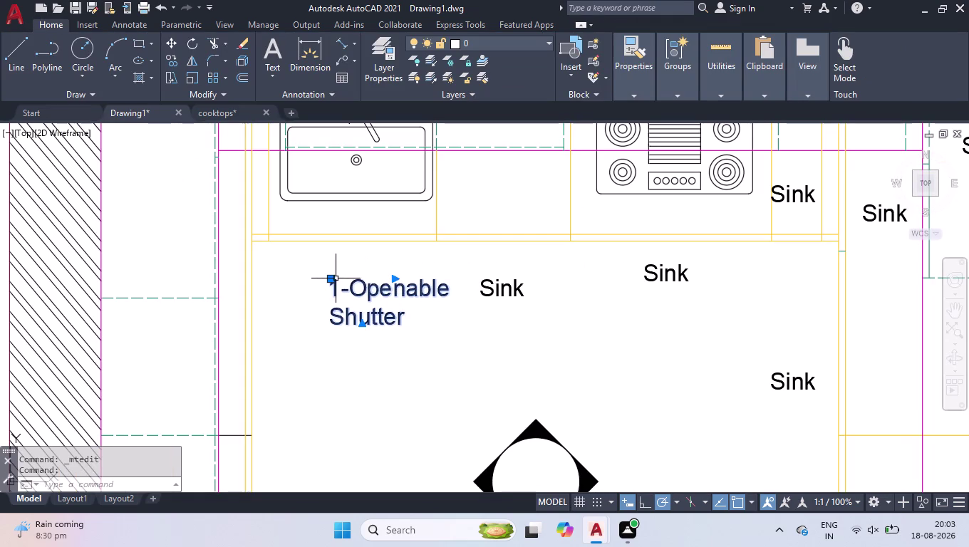
click(329, 279)
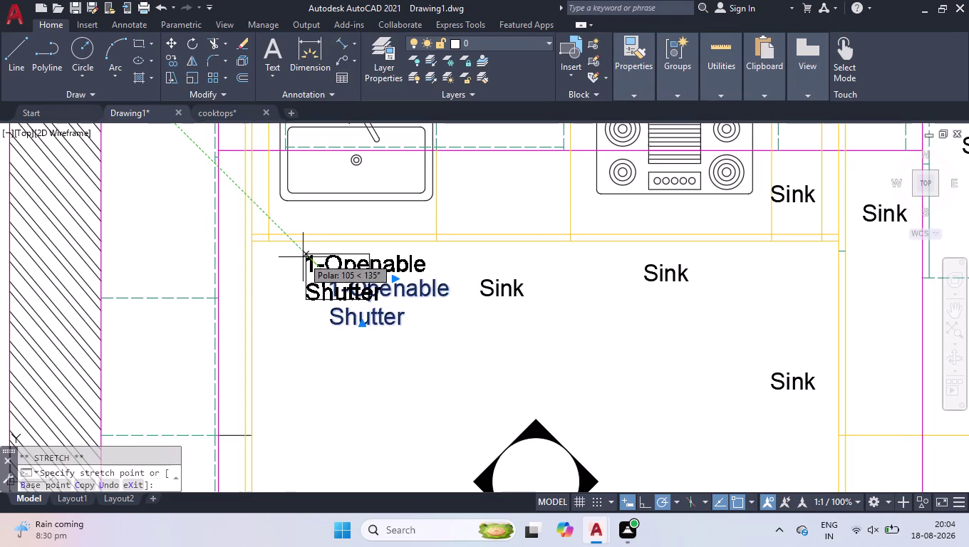
click(294, 253)
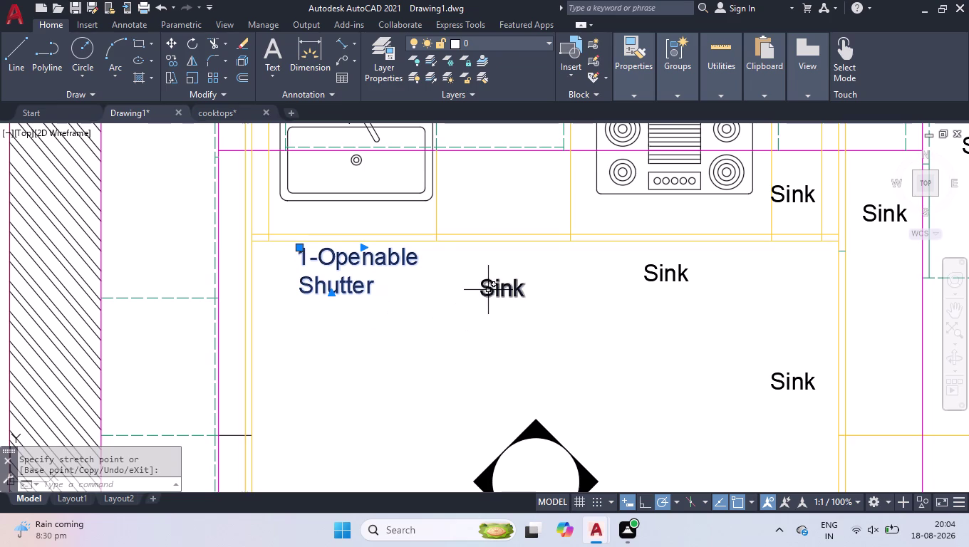
Delete the spare Sink label beside the shutter label.
double_click(488, 290)
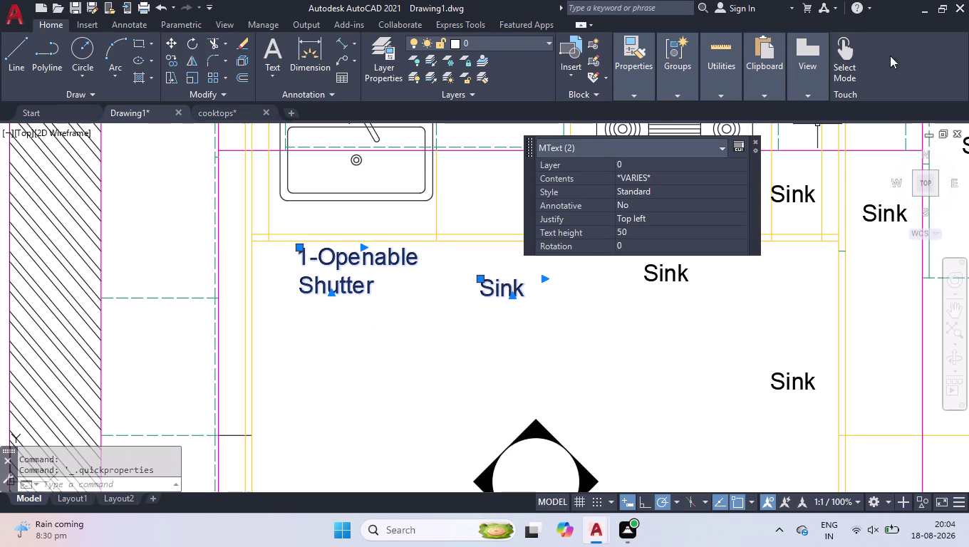
click(757, 139)
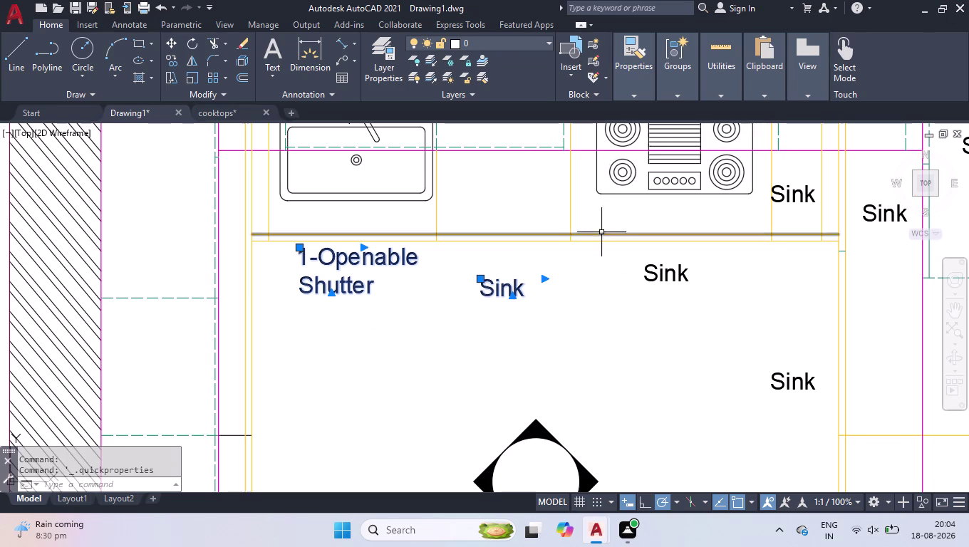
click(594, 251)
click(309, 350)
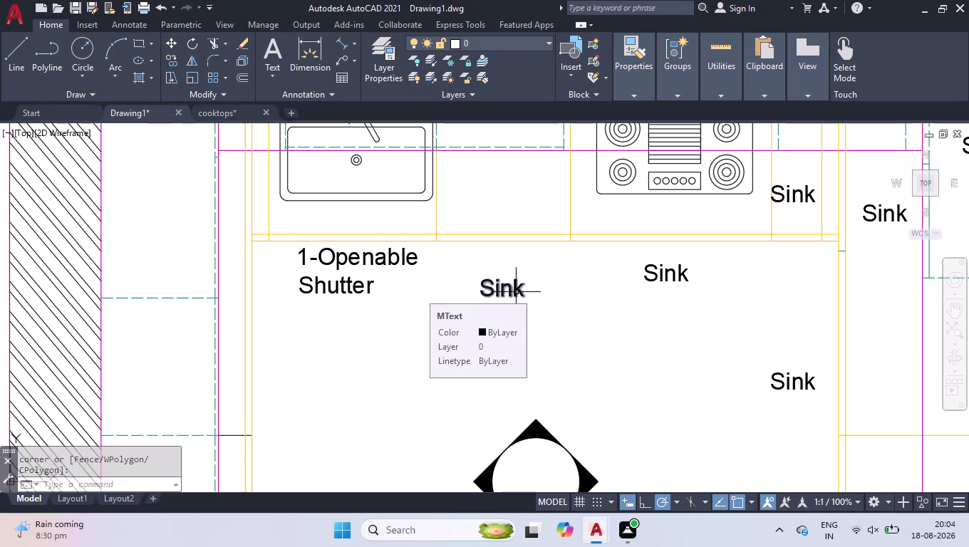
click(516, 292)
key(Delete)
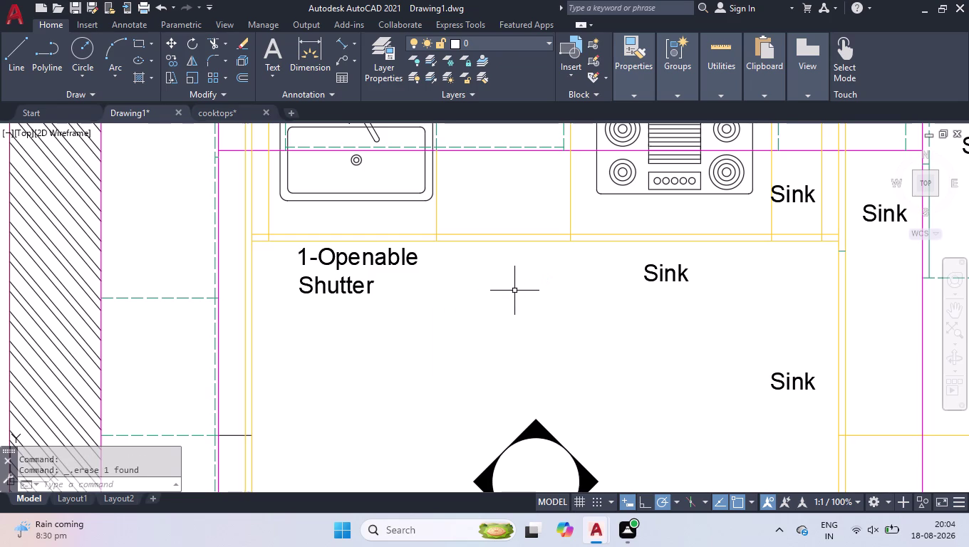
Copy the 1-Openable Shutter label to the right of the original.
text(co)
key(Return)
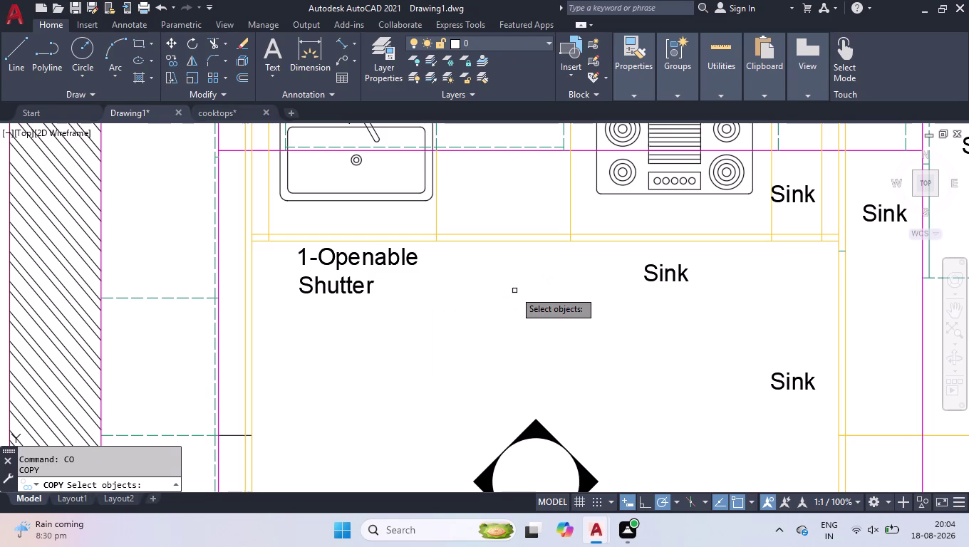
click(399, 256)
key(Return)
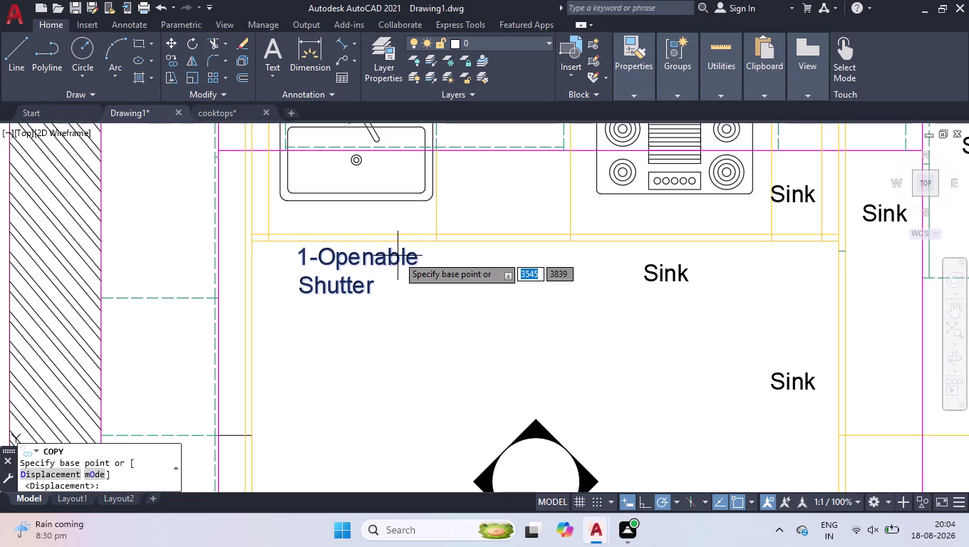
click(319, 260)
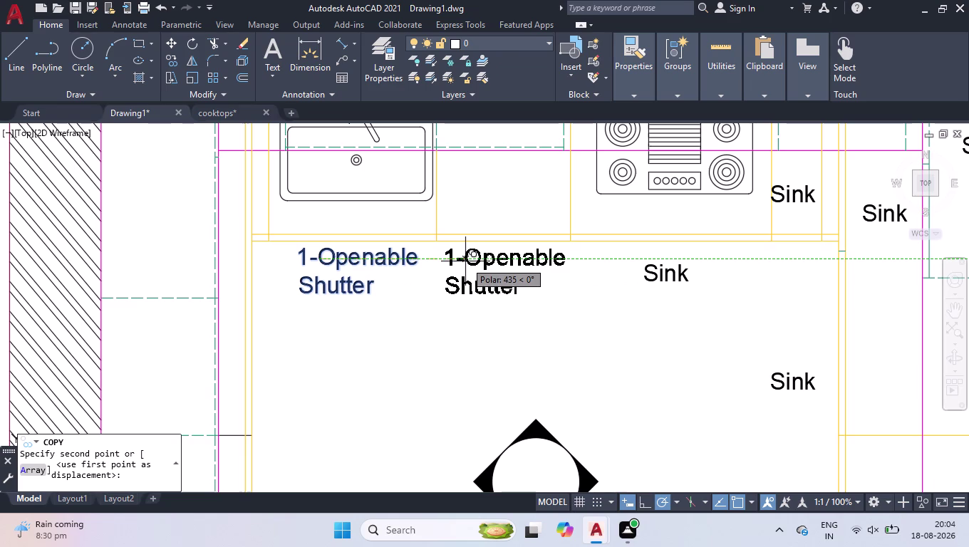
click(465, 261)
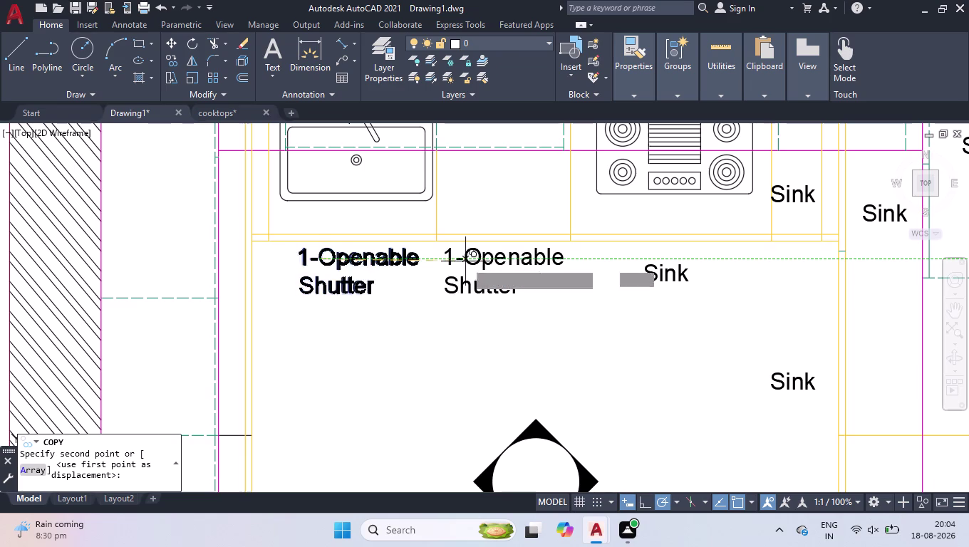
key(Return)
scroll(down, 3)
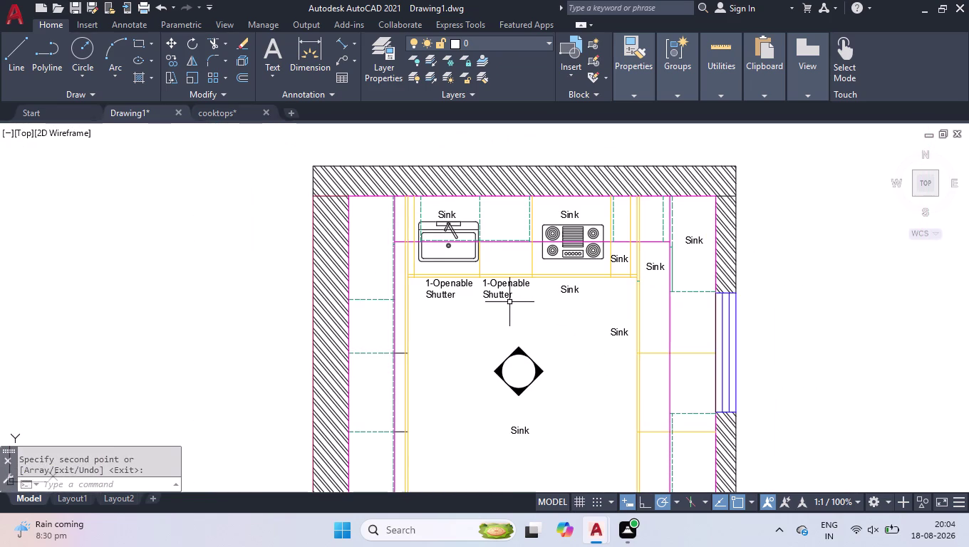
scroll(up, 3)
Change the label above the hob to read 'HOB'.
double_click(566, 214)
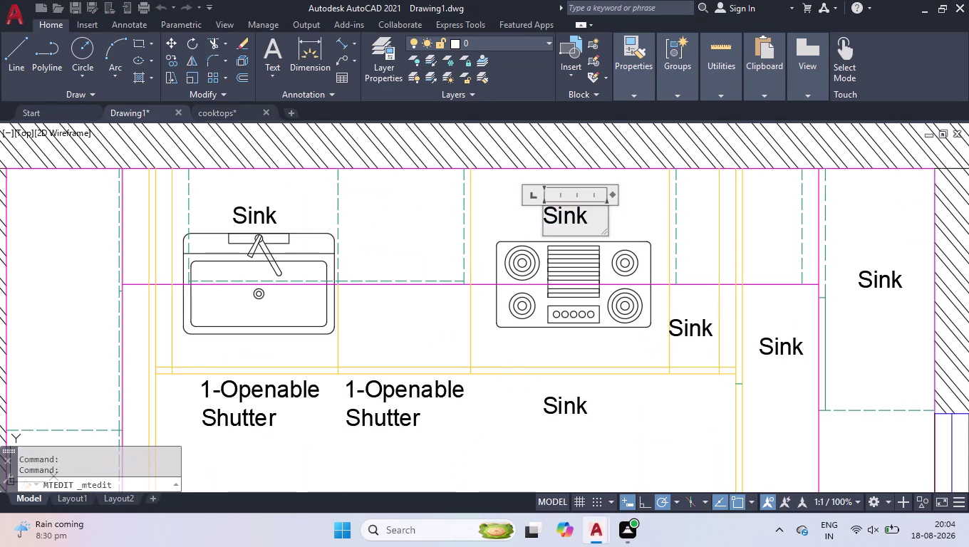
key(h)
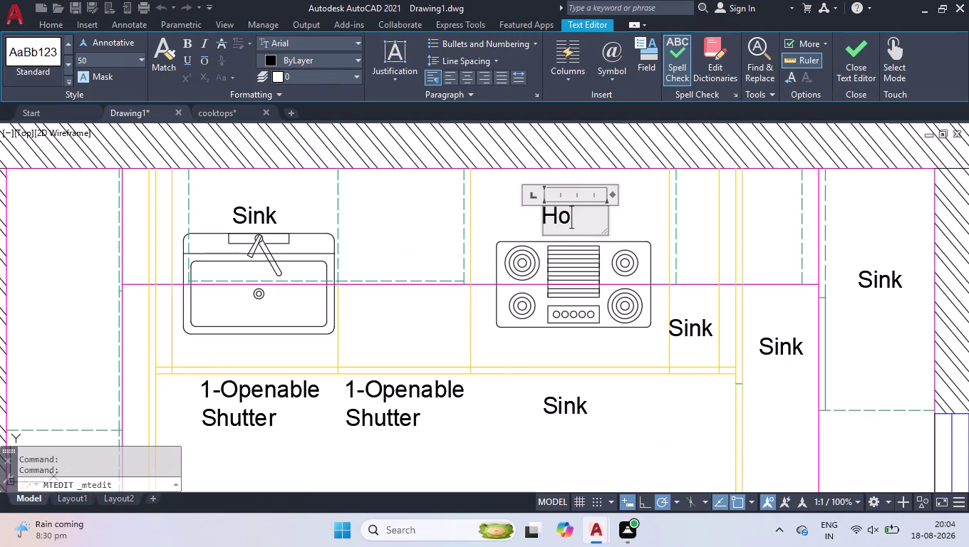
click(520, 449)
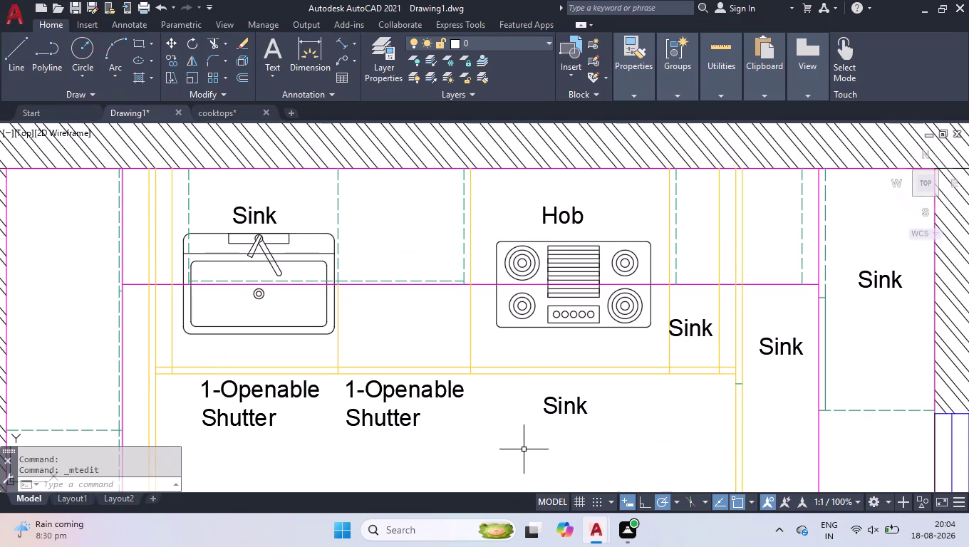
double_click(559, 220)
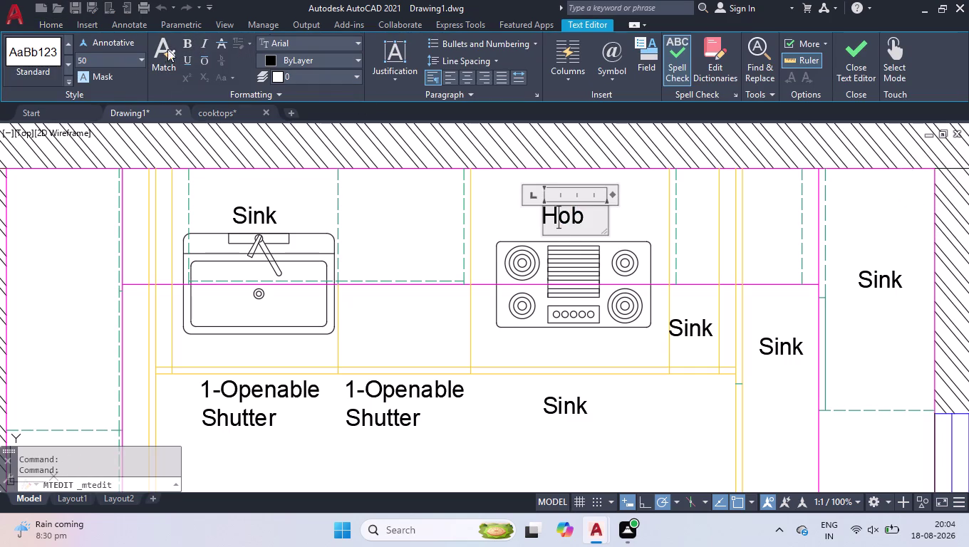
drag(590, 219, 547, 220)
key(h)
text(OB)
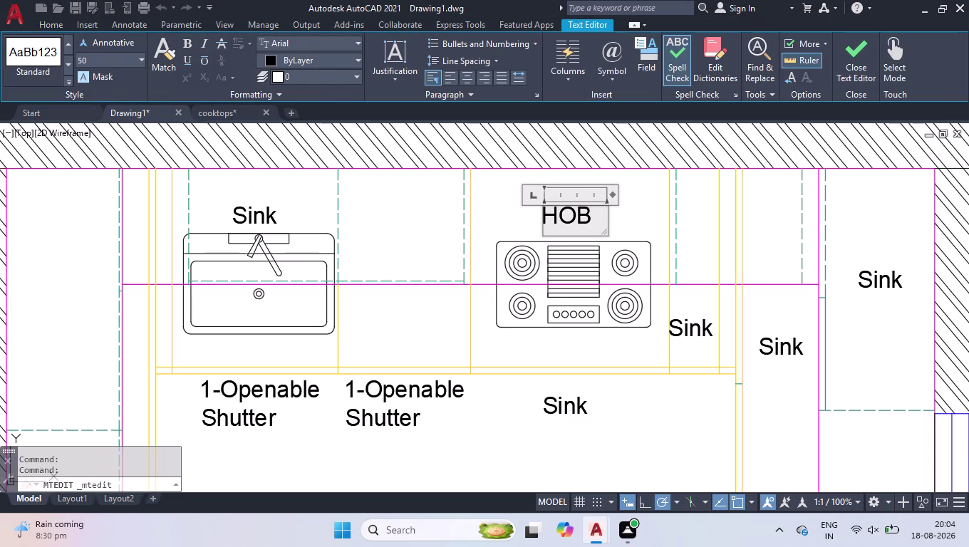
Retype the lower Sink label as '3-Innotech Drawer' on one widened line, then grab it.
click(596, 386)
double_click(584, 408)
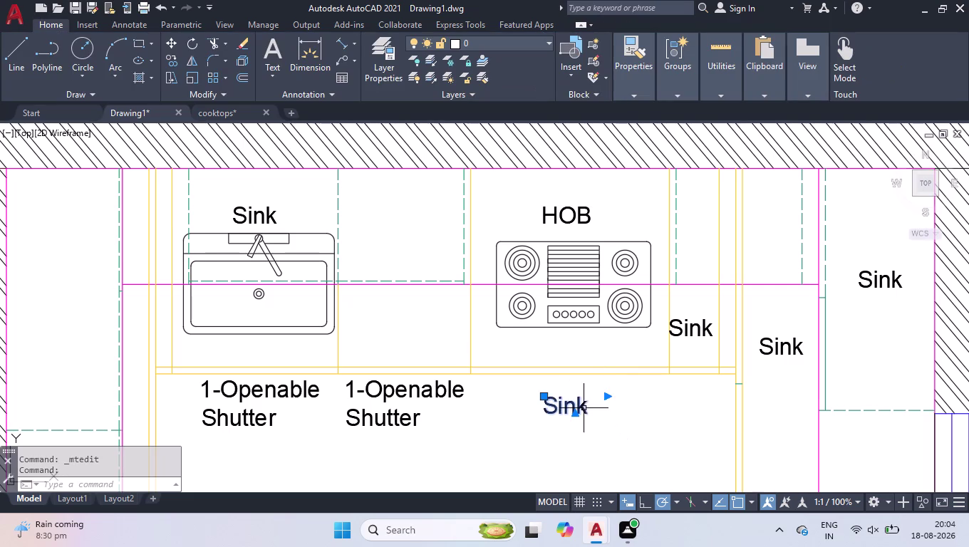
key(ctrl+a)
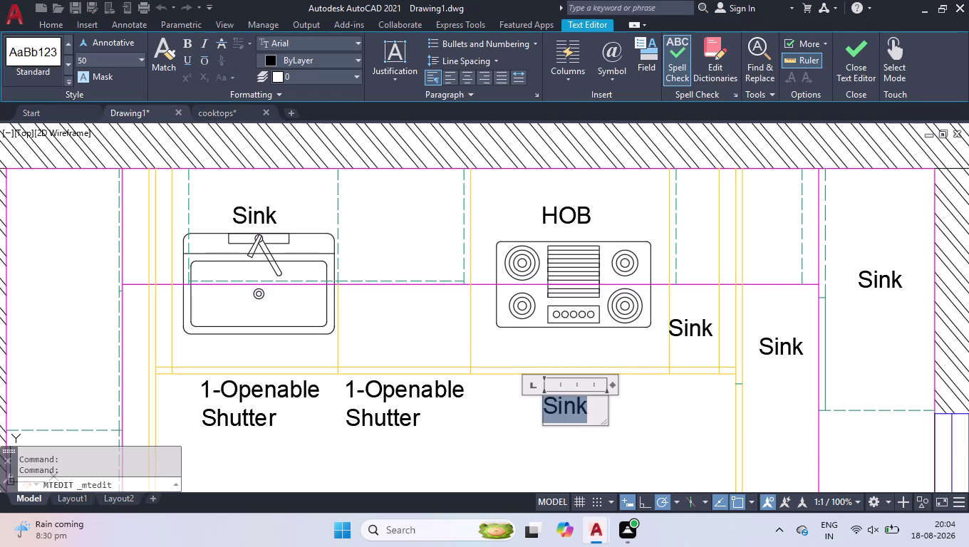
text(3-)
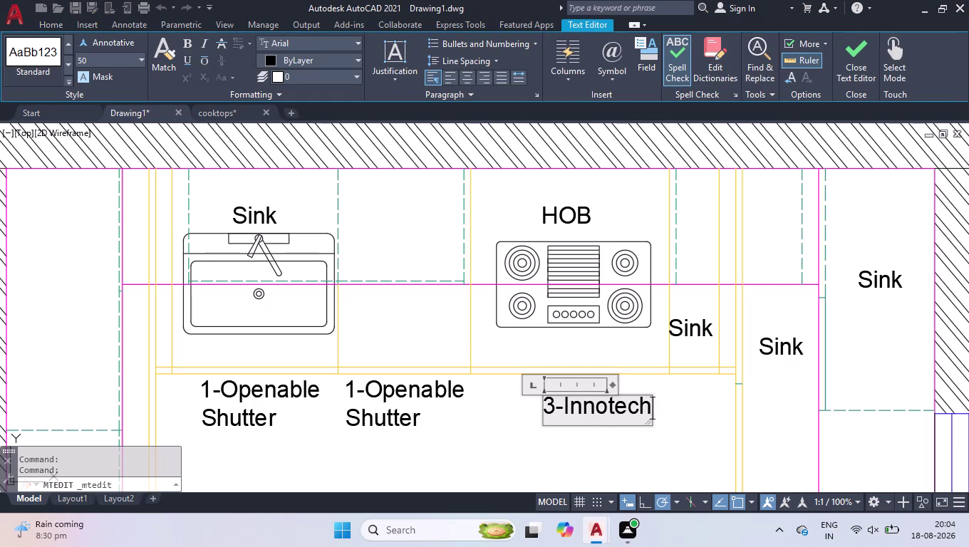
key(BackSpace)
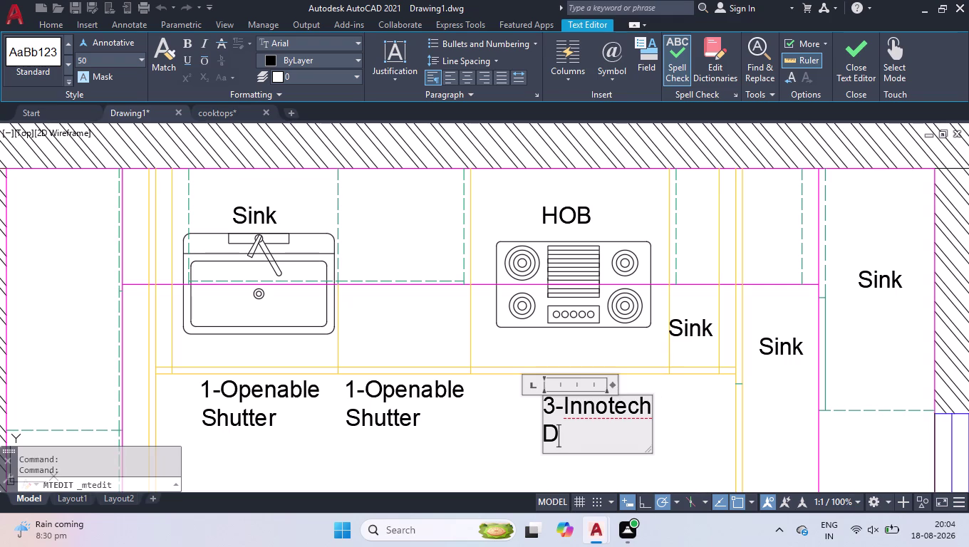
text(rawer)
drag(613, 384, 688, 390)
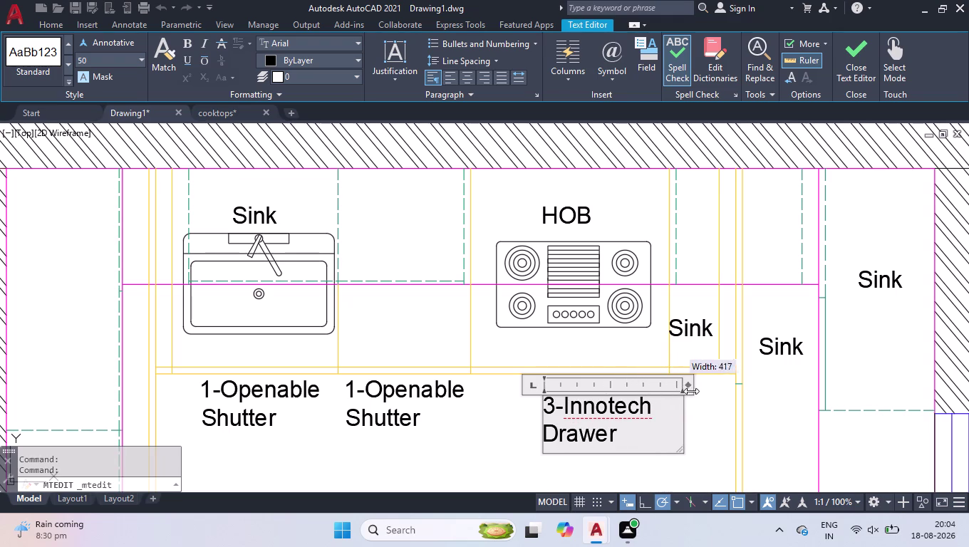
drag(687, 390, 754, 386)
click(587, 461)
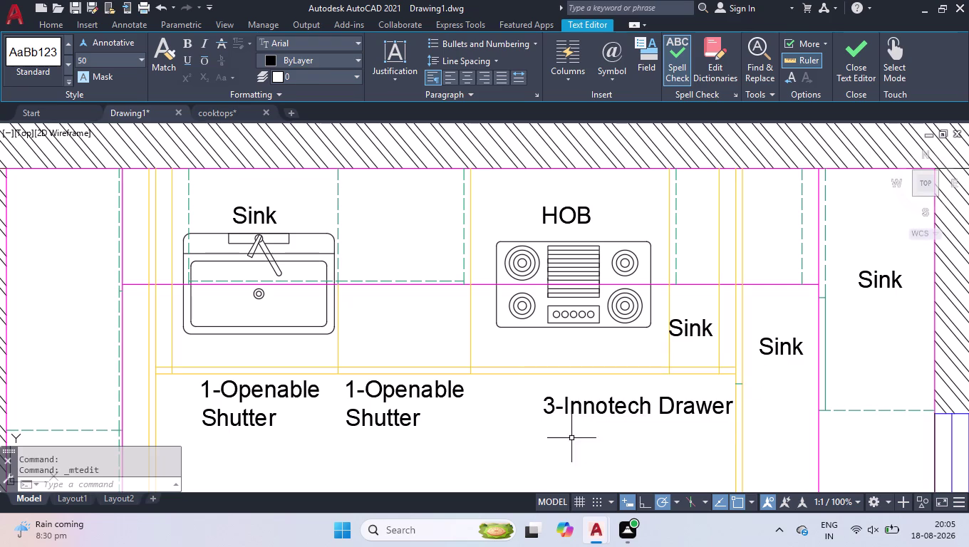
click(555, 406)
drag(544, 399, 532, 395)
click(492, 386)
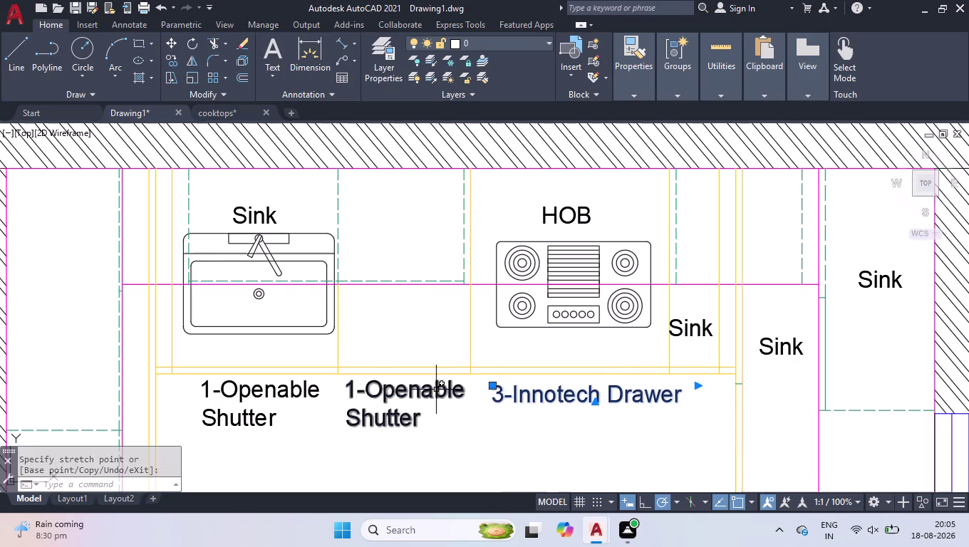
Level the drawer label with the shutter labels and set all three to text height 40.
click(436, 390)
click(265, 394)
key(ctrl+1)
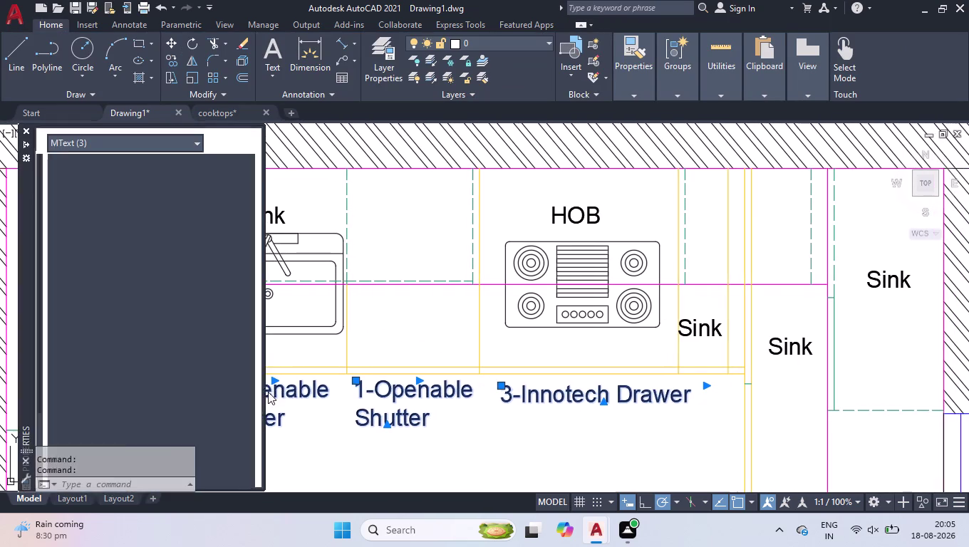
click(174, 394)
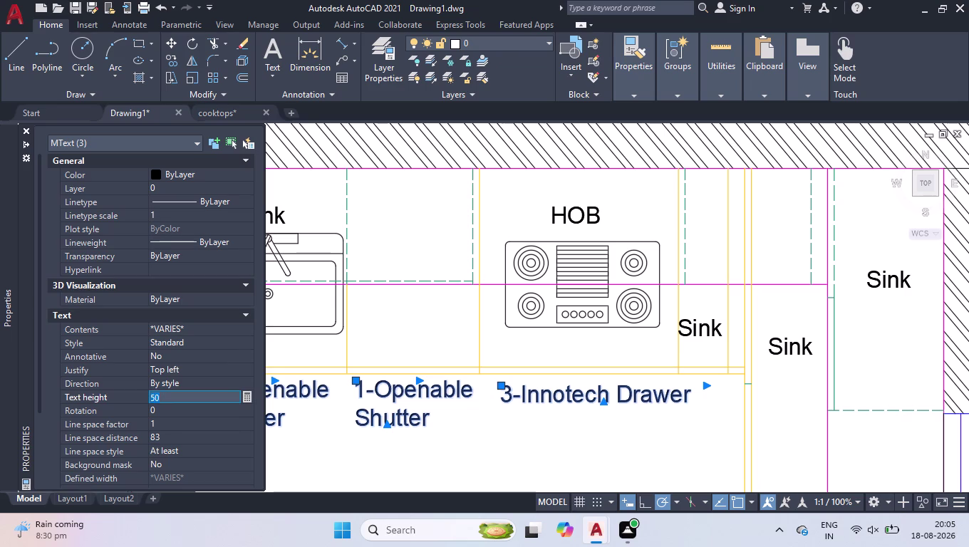
text(49)
key(BackSpace)
key(0)
key(Return)
click(20, 131)
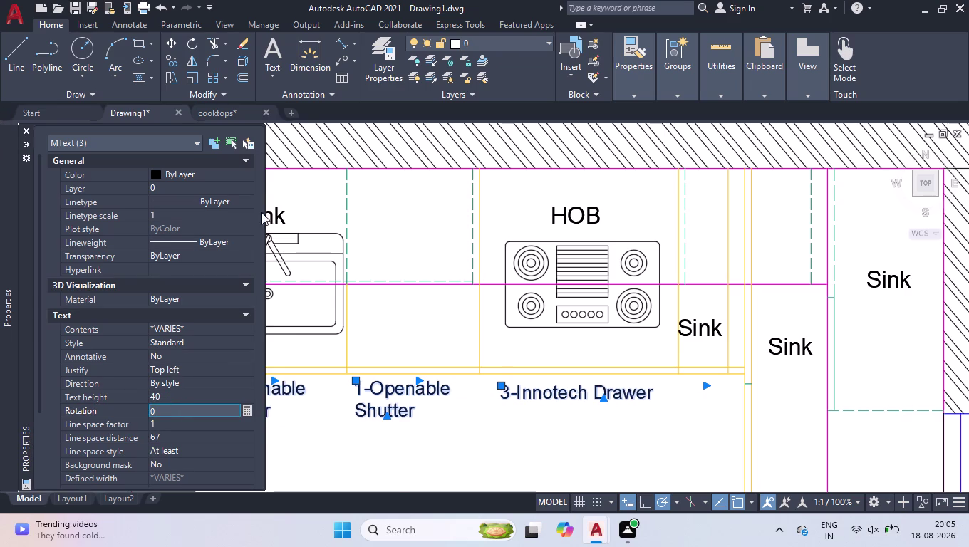
scroll(down, 3)
click(27, 132)
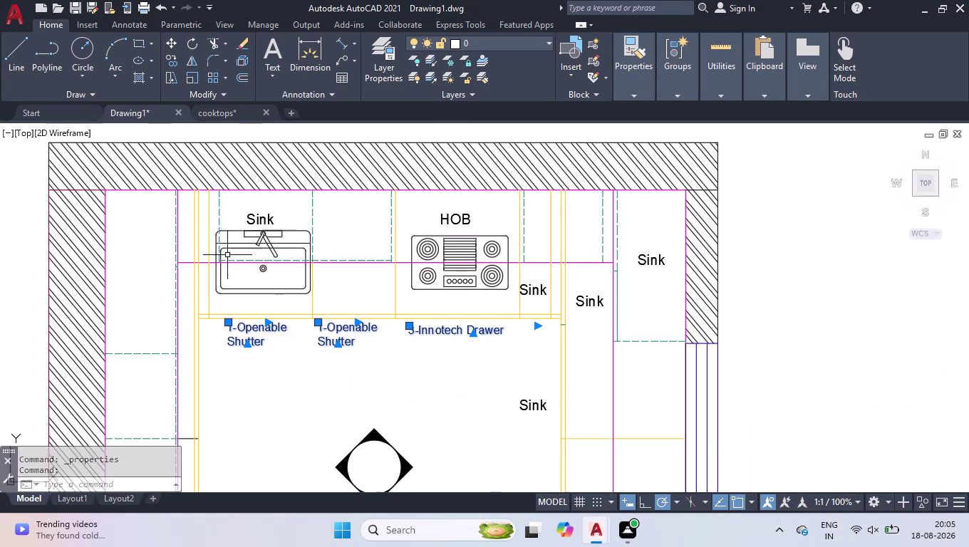
Delete the Sink labels mid-counter and beside the hob, then edit the right corner Sink label.
click(538, 315)
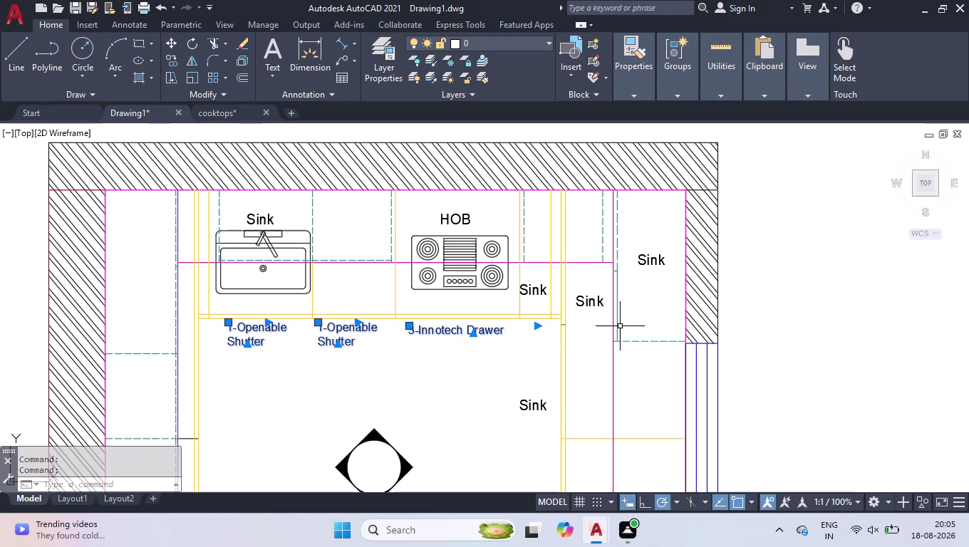
click(551, 326)
click(242, 352)
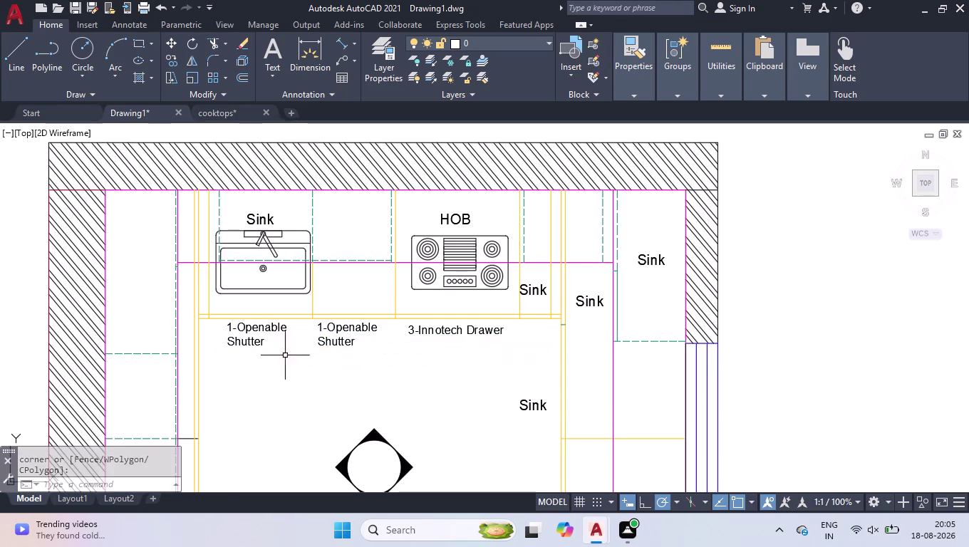
scroll(down, 3)
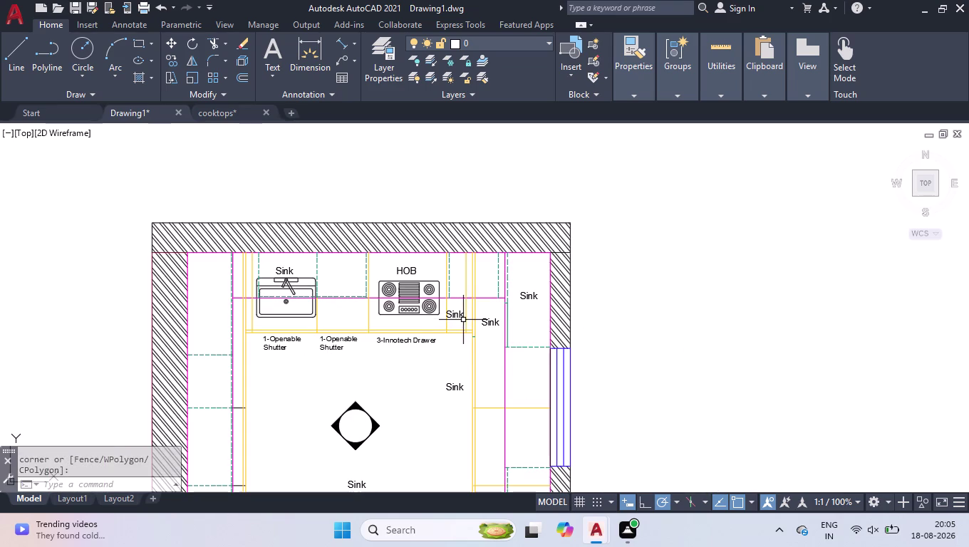
scroll(up, 3)
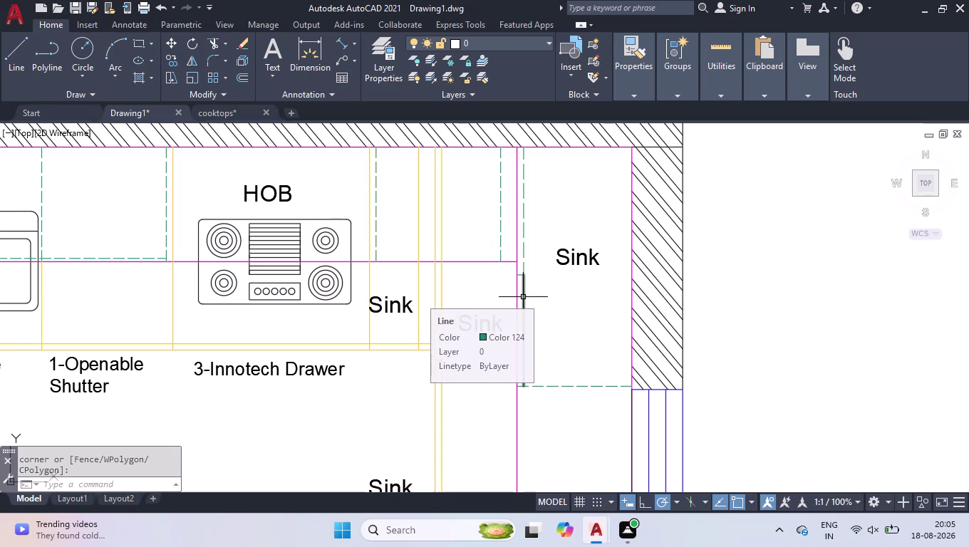
scroll(down, 3)
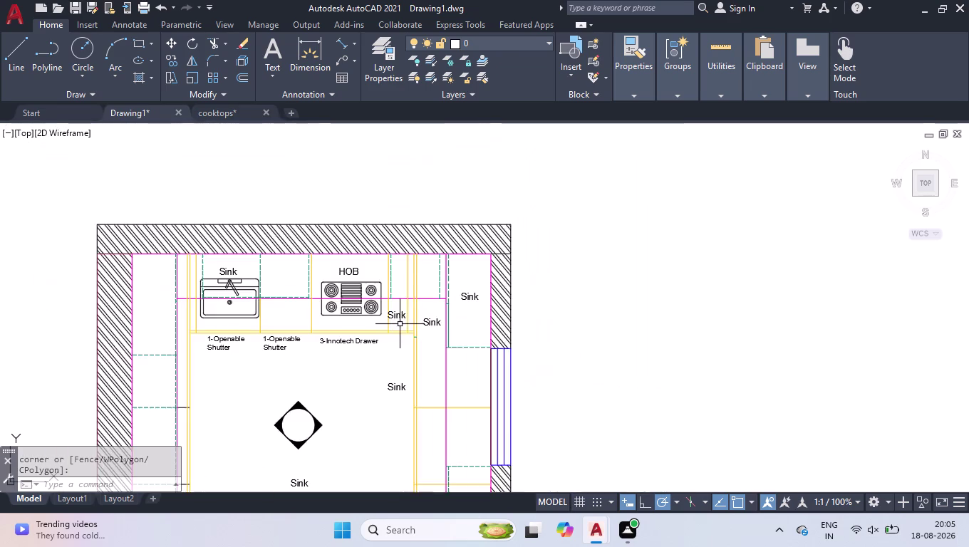
scroll(down, 3)
scroll(up, 3)
click(386, 377)
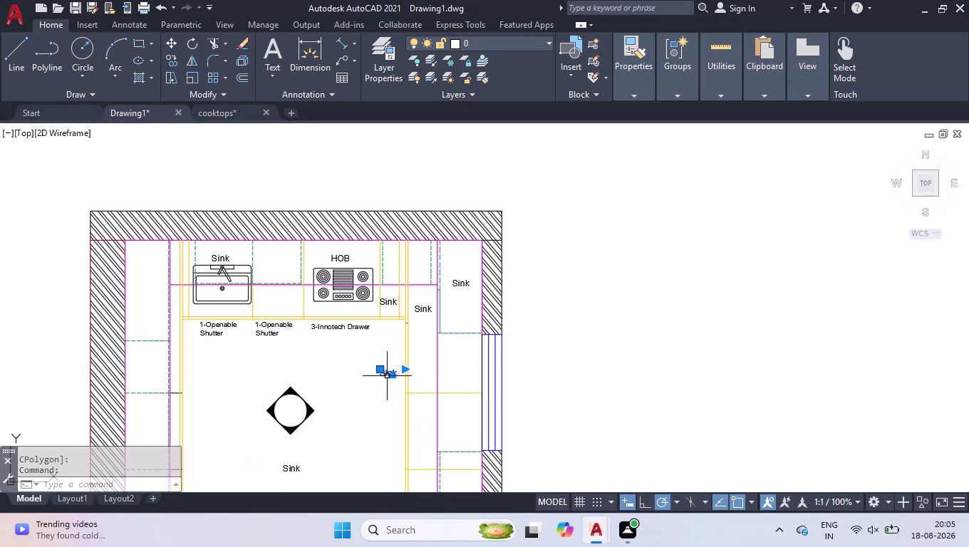
click(426, 312)
key(Delete)
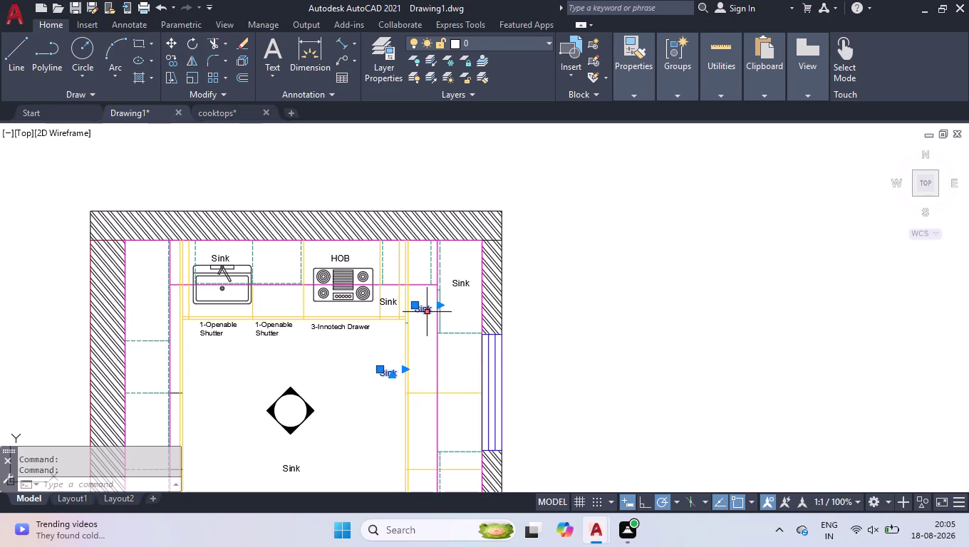
scroll(up, 3)
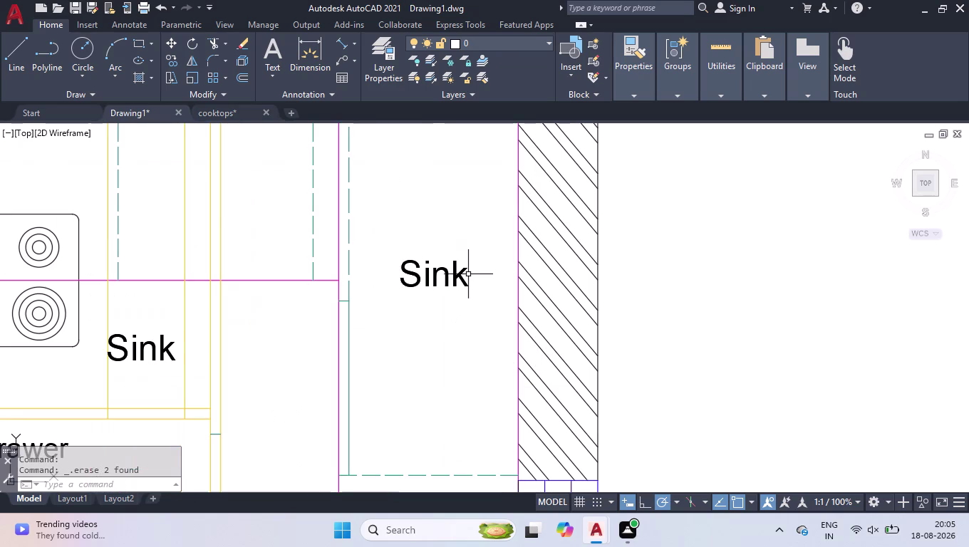
double_click(462, 277)
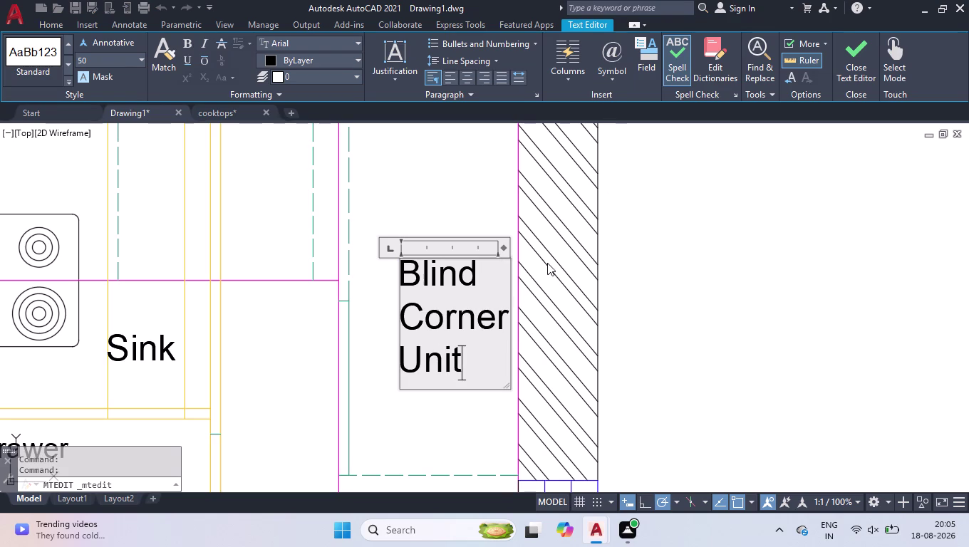
Fit 'Blind Corner Unit' on one line and rotate the label to read vertically.
drag(504, 245, 541, 246)
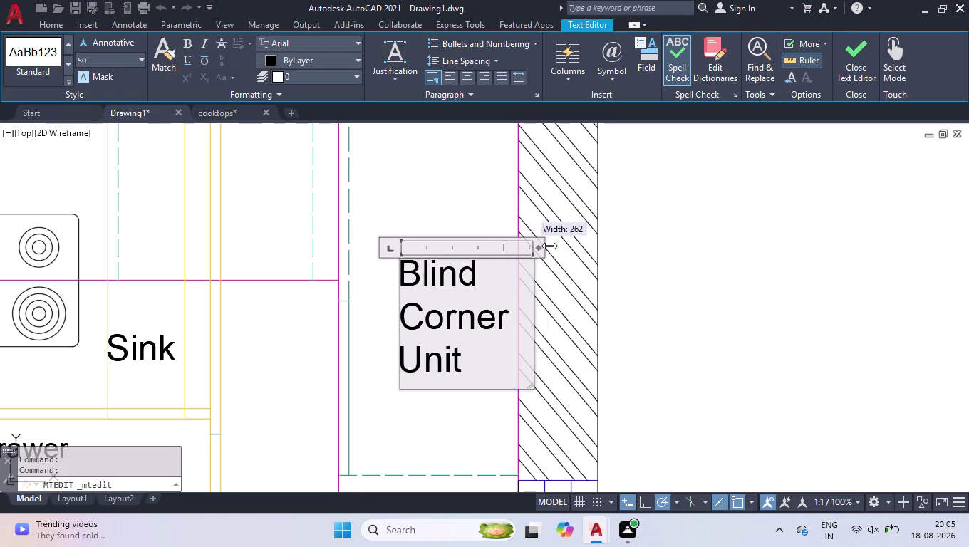
drag(541, 246, 689, 235)
click(482, 179)
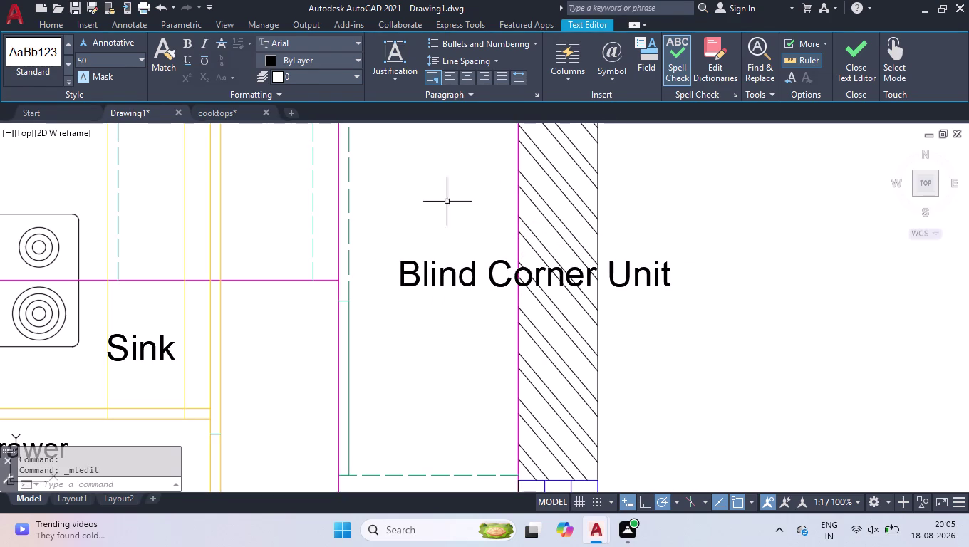
click(410, 263)
text(ro)
key(Return)
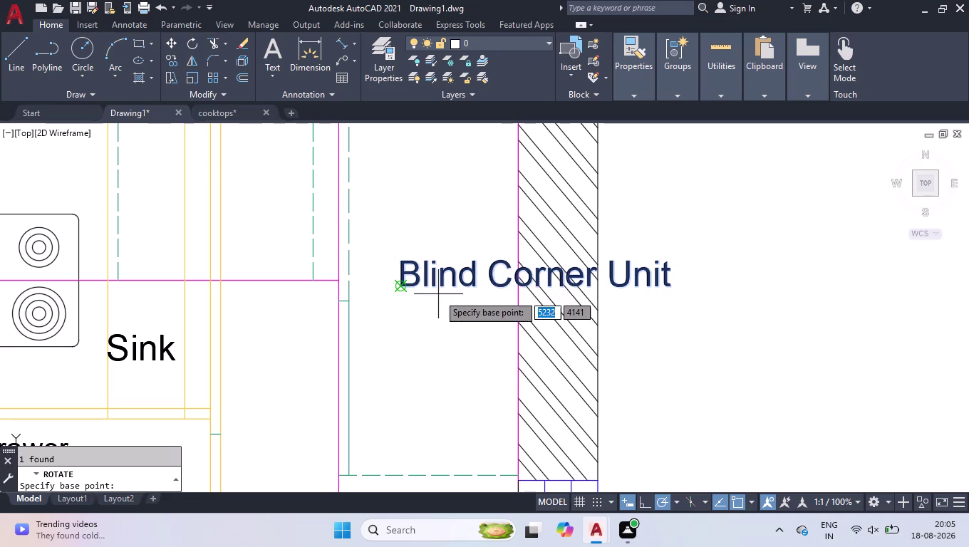
click(405, 260)
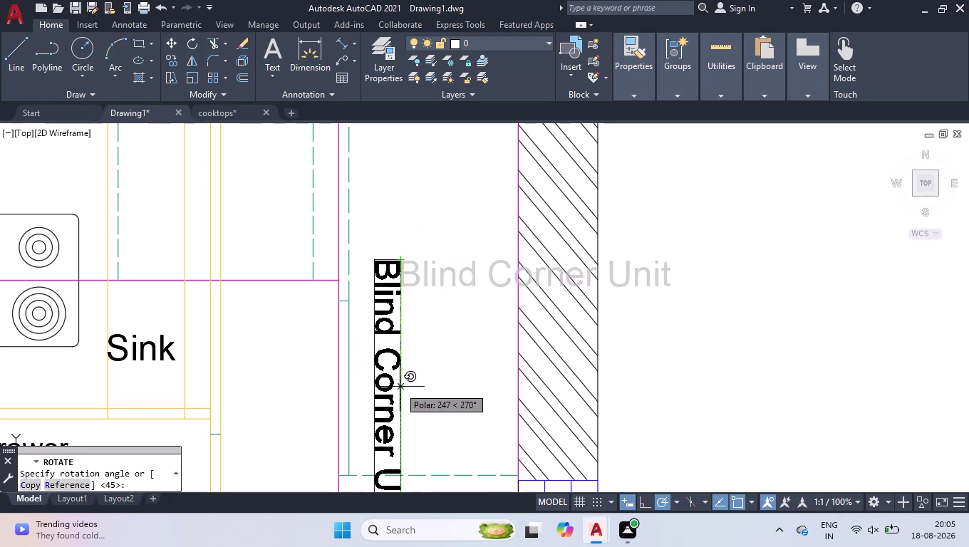
click(400, 388)
Move the vertical Blind Corner Unit label inside the corner unit.
click(393, 320)
click(397, 256)
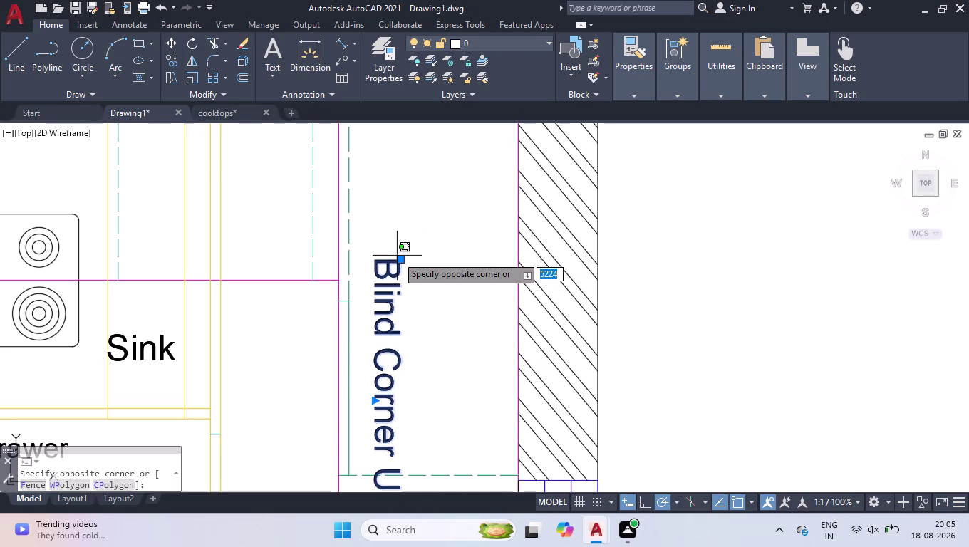
click(396, 263)
click(398, 260)
scroll(down, 3)
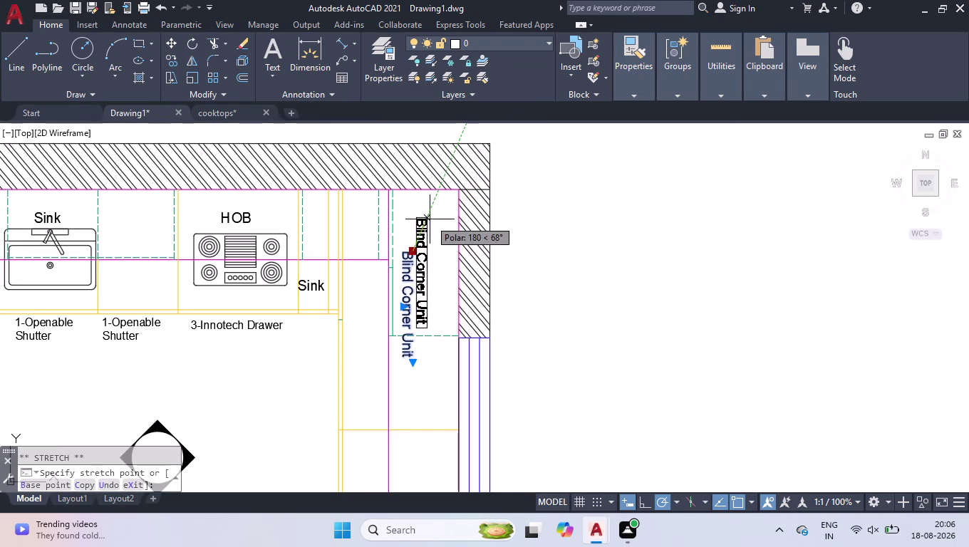
click(428, 219)
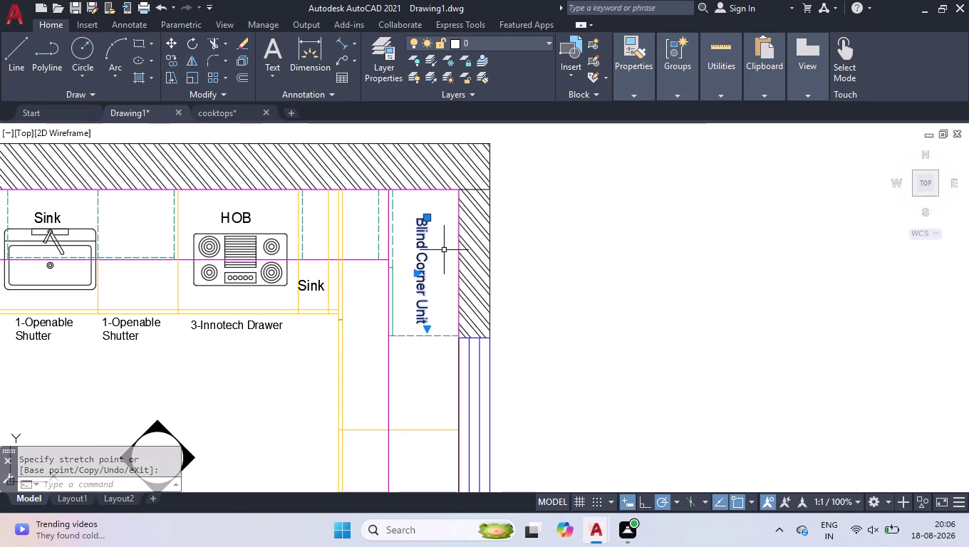
Copy the Blind Corner Unit label to two new positions on the left.
text(co)
key(Return)
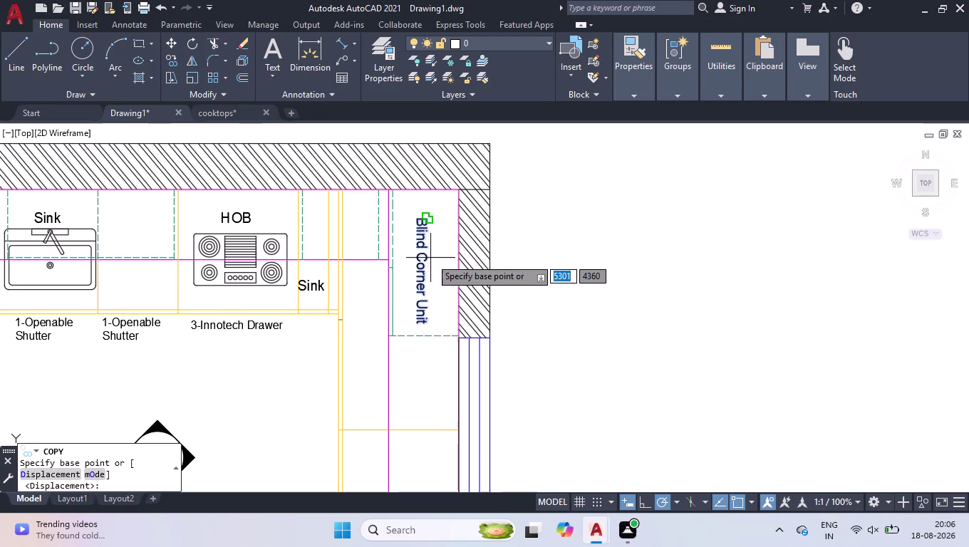
click(430, 258)
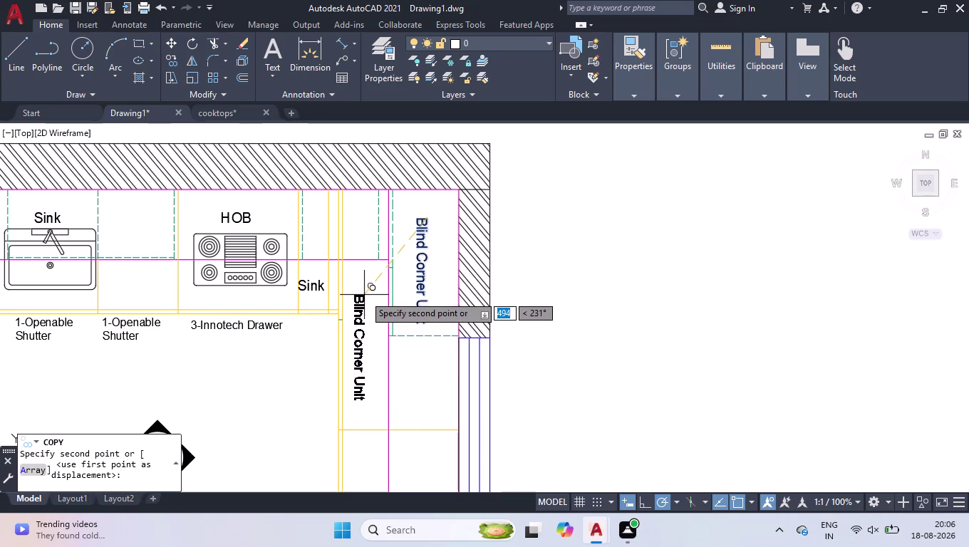
click(366, 280)
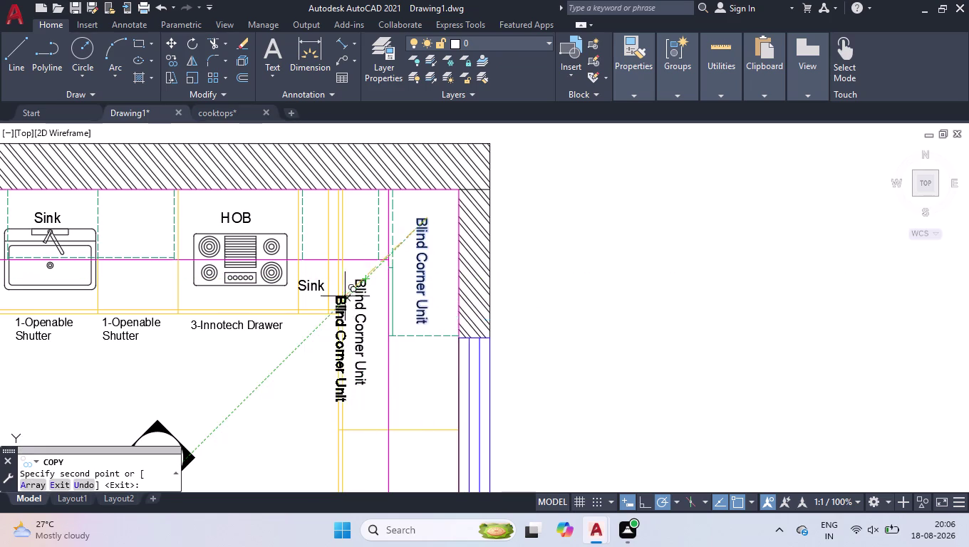
scroll(down, 3)
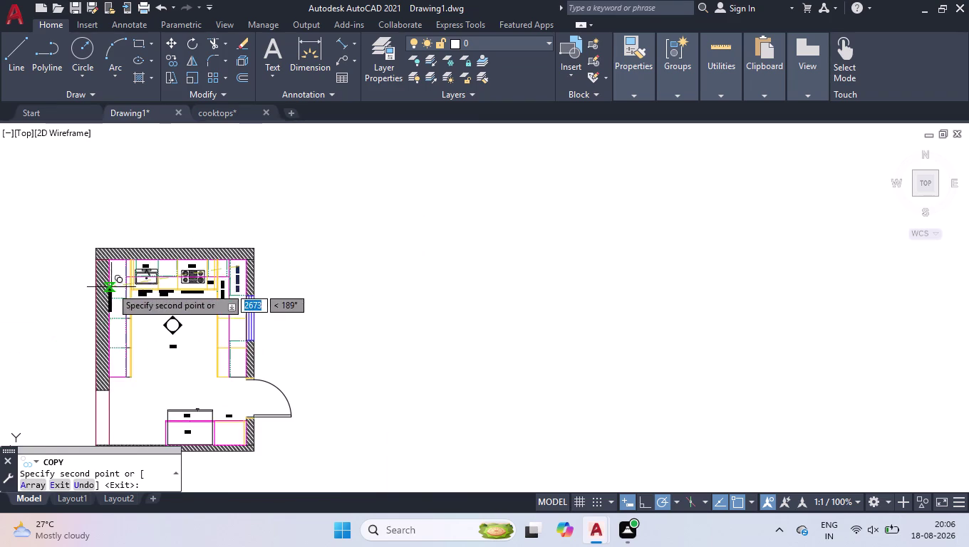
scroll(up, 3)
scroll(up, 3)
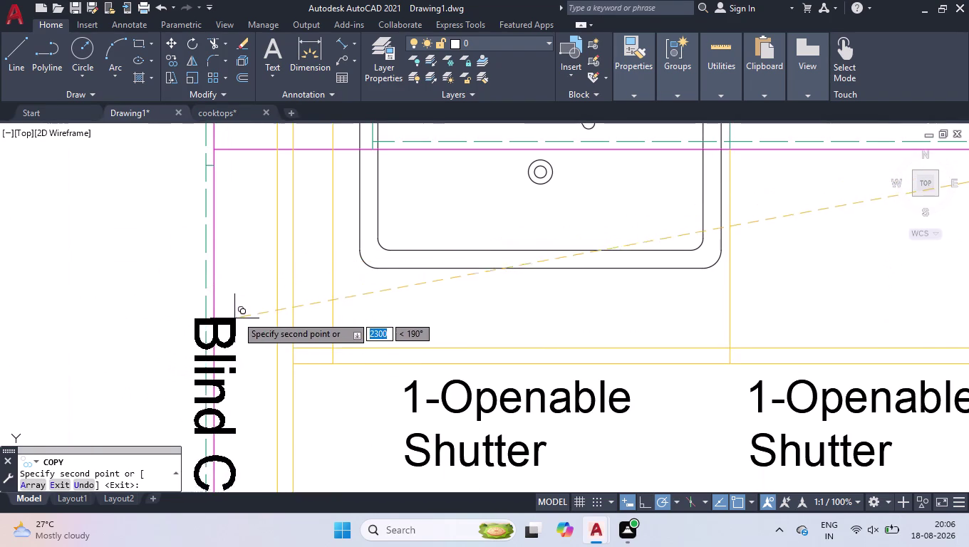
click(265, 249)
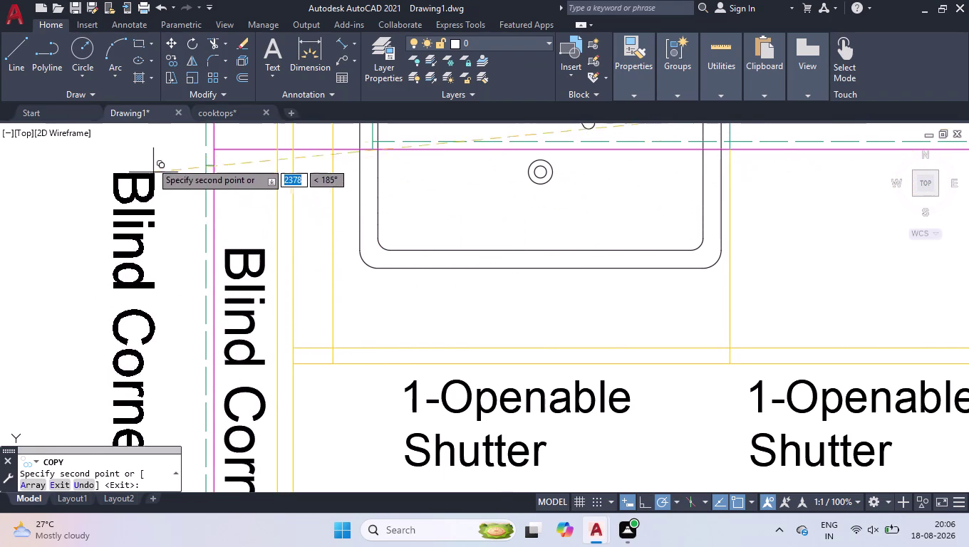
scroll(down, 3)
scroll(down, 3)
scroll(up, 3)
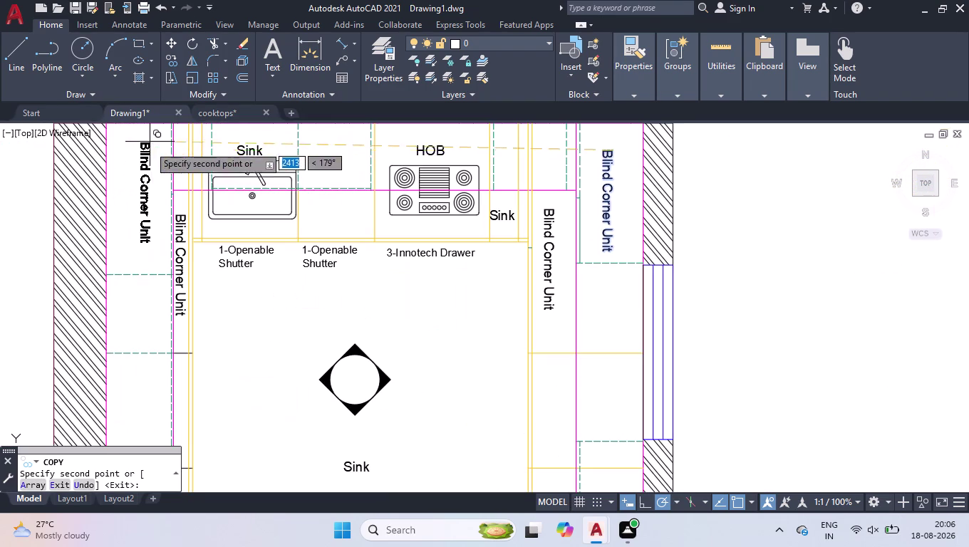
click(149, 141)
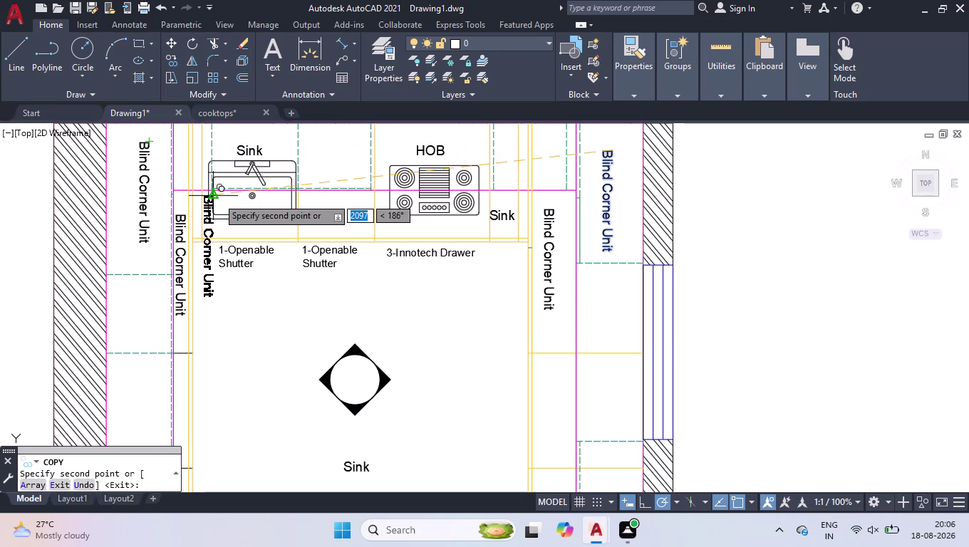
key(Return)
Rotate the outer and inner left Blind Corner Unit labels to read upward.
click(144, 176)
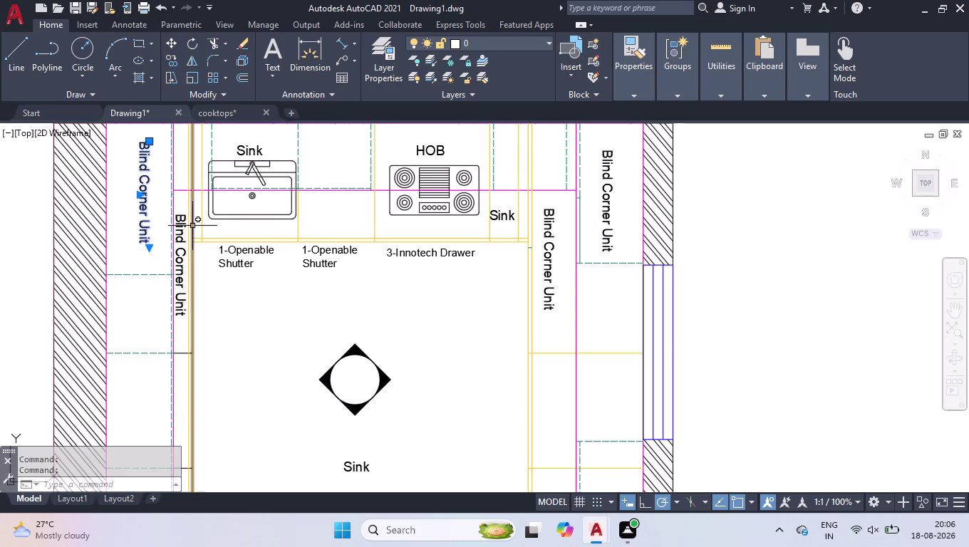
click(184, 229)
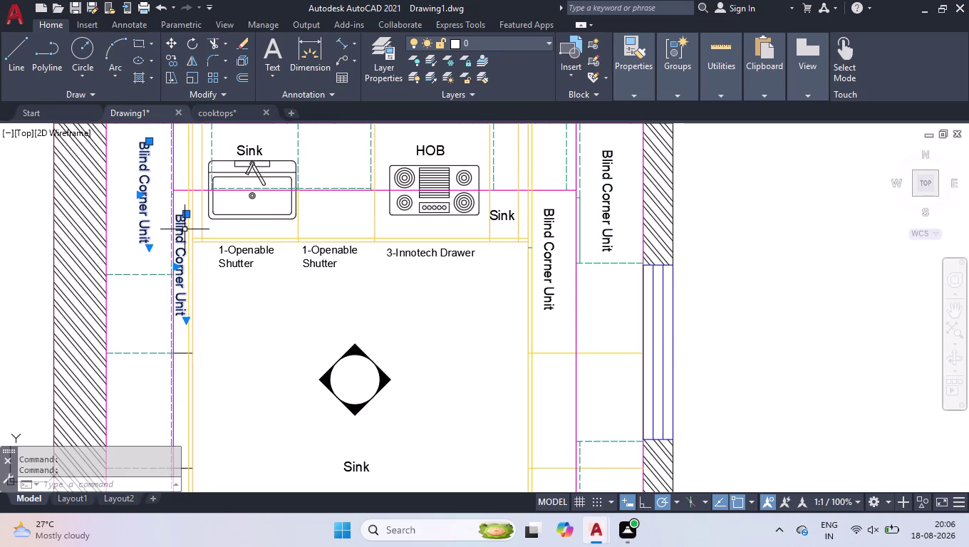
text(ro)
key(Return)
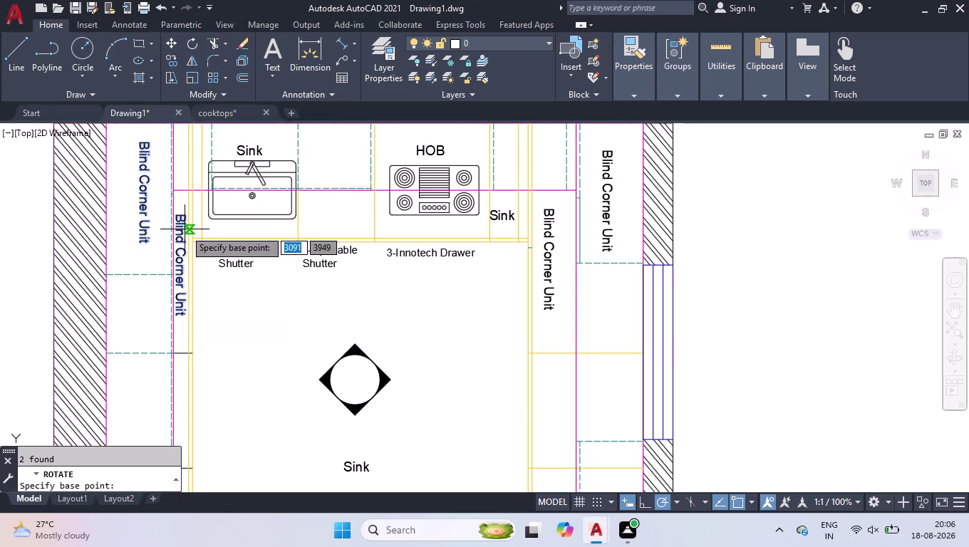
click(140, 244)
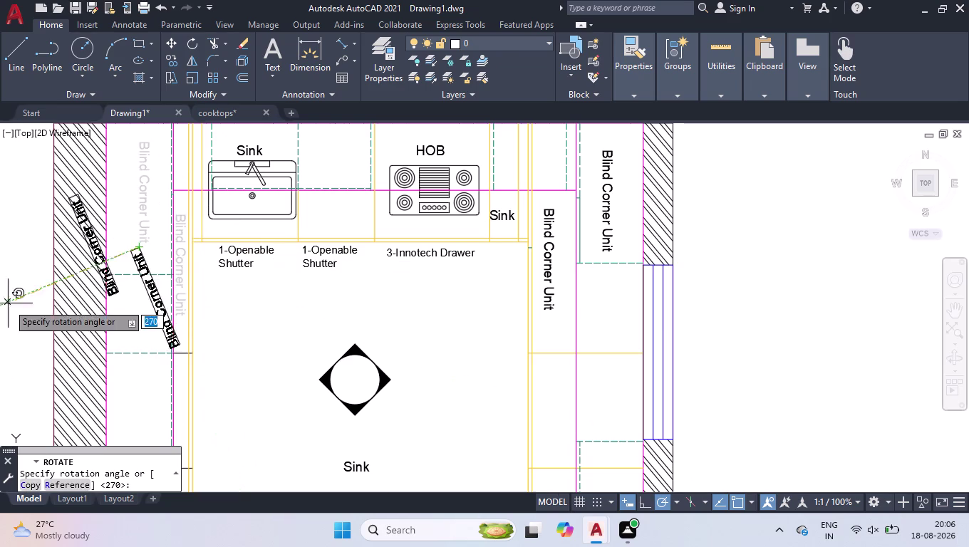
click(11, 250)
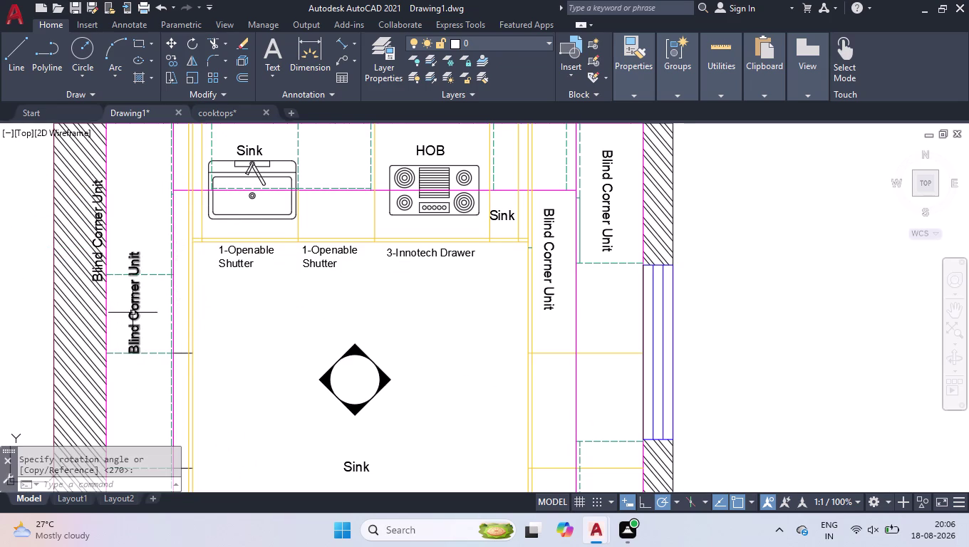
Move the inner Blind Corner Unit label against the counter edge.
click(133, 312)
scroll(up, 3)
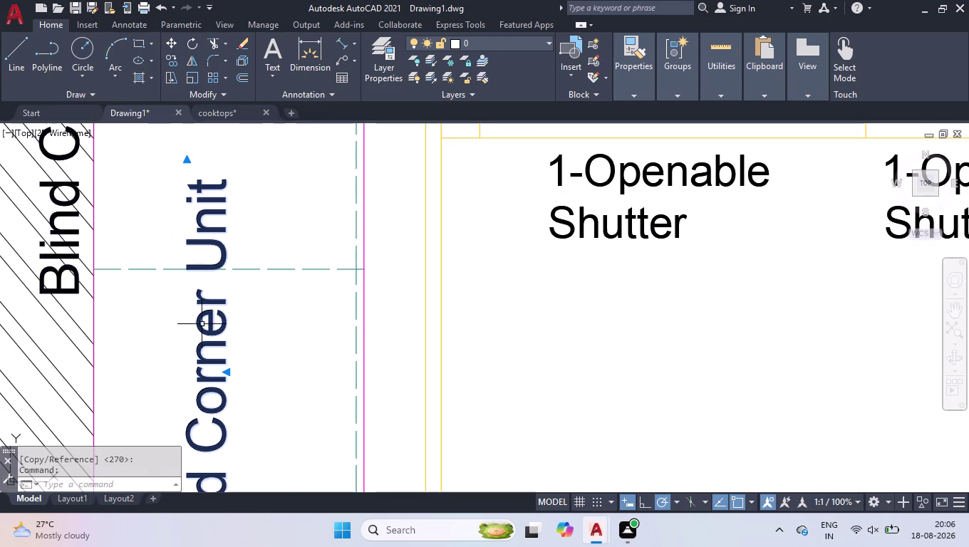
scroll(down, 3)
click(223, 370)
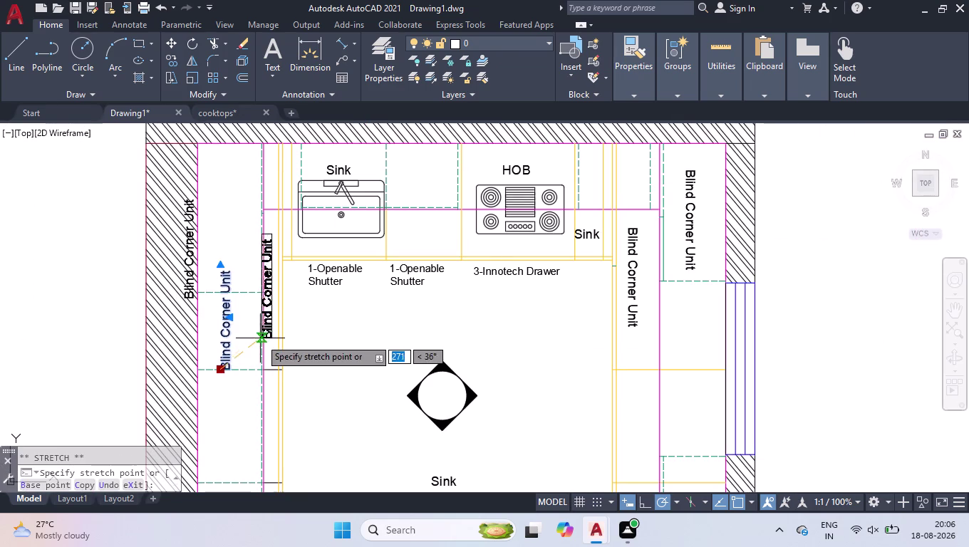
scroll(up, 3)
click(259, 347)
scroll(down, 3)
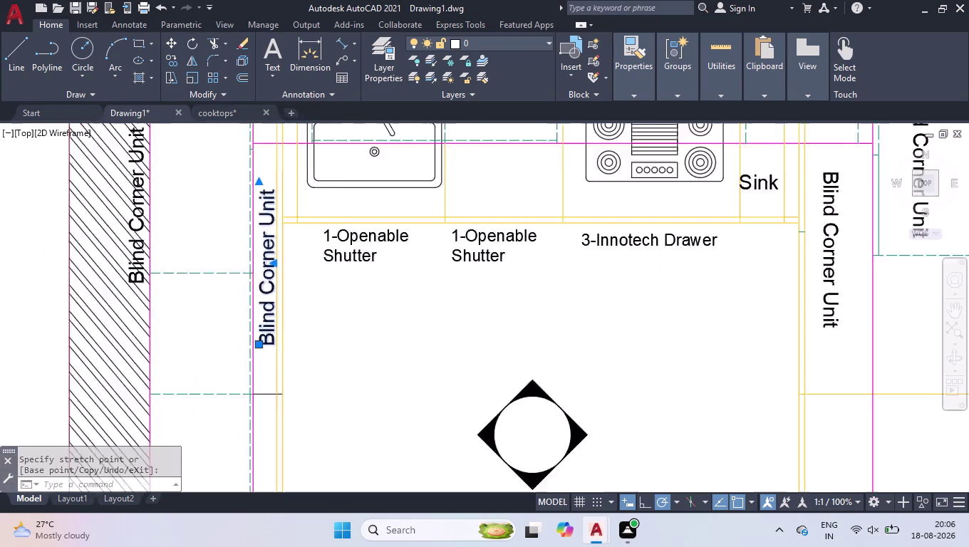
Centre the outer Blind Corner Unit label in its cabinet strip.
click(183, 294)
click(181, 307)
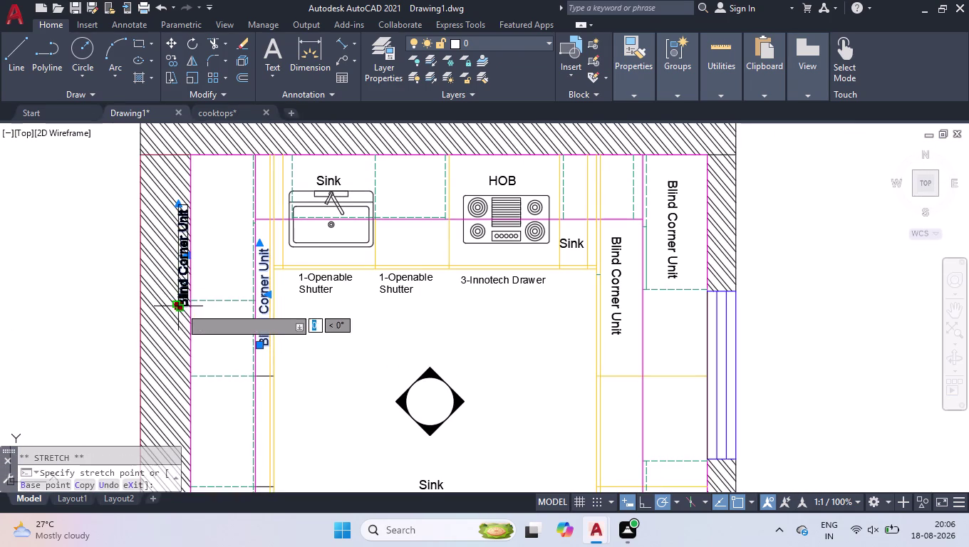
click(216, 280)
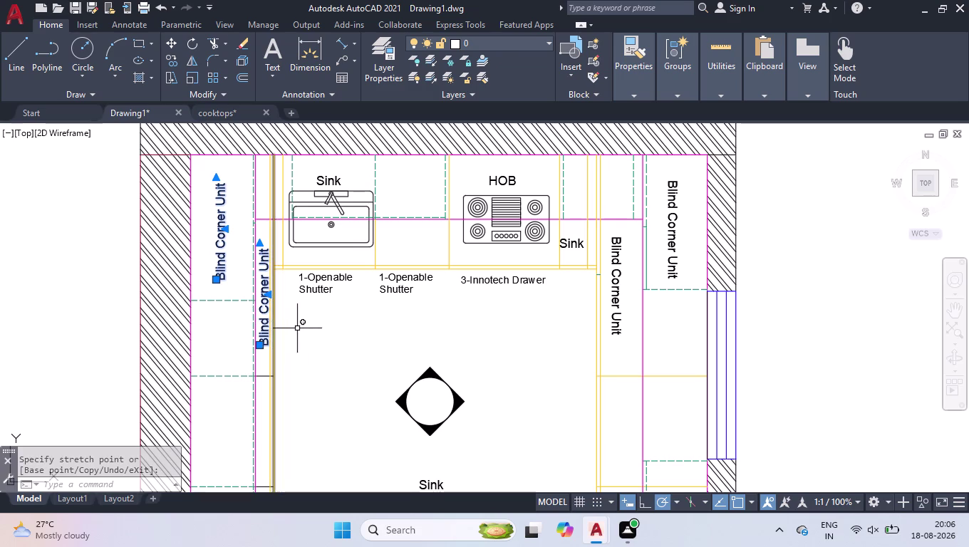
click(298, 329)
click(201, 258)
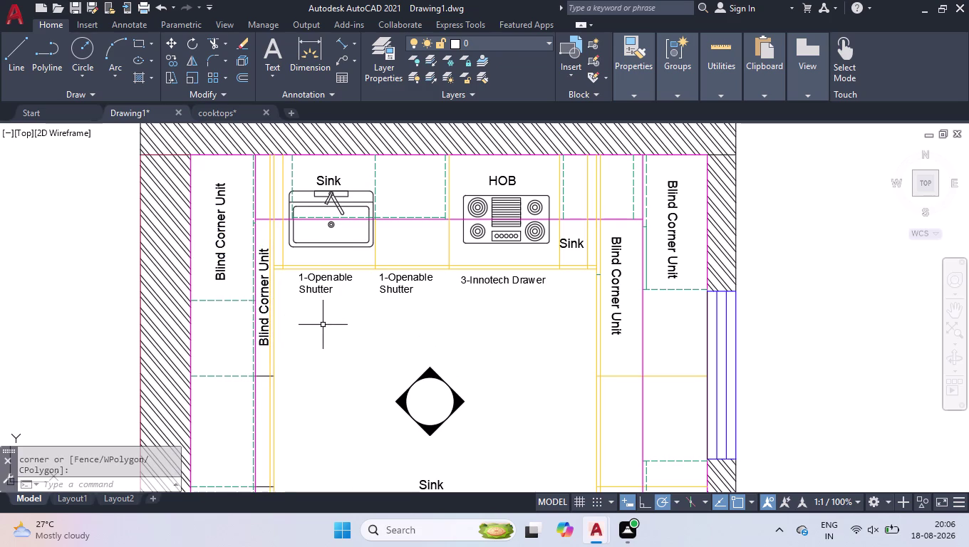
scroll(down, 3)
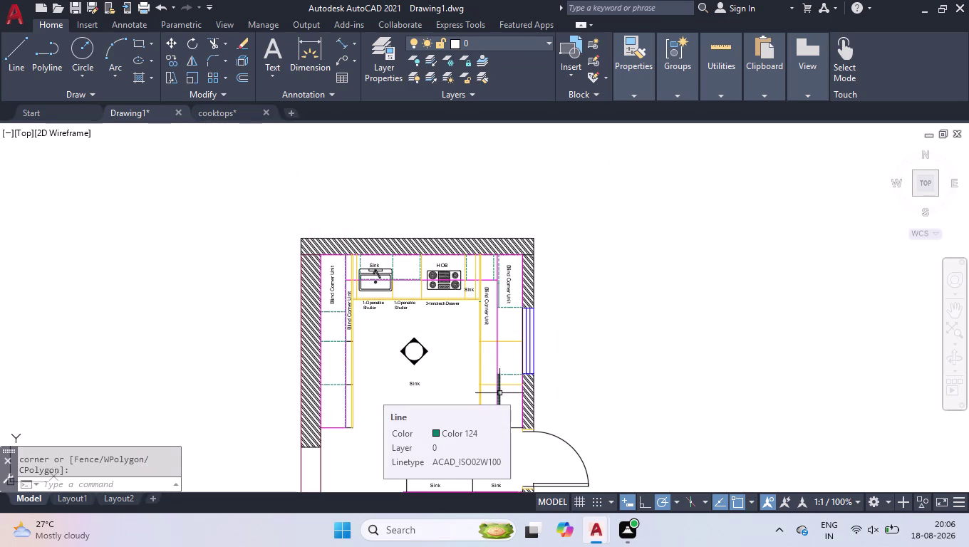
scroll(up, 3)
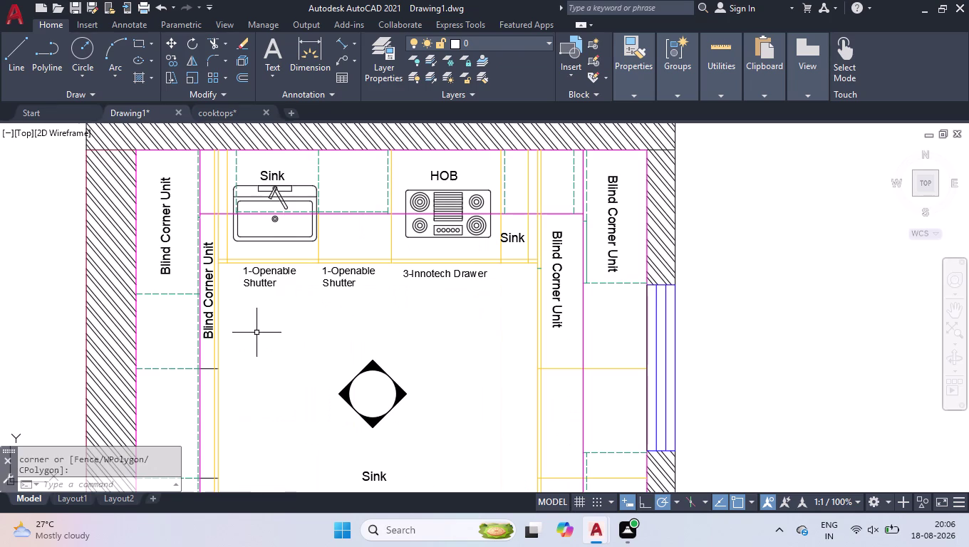
scroll(down, 3)
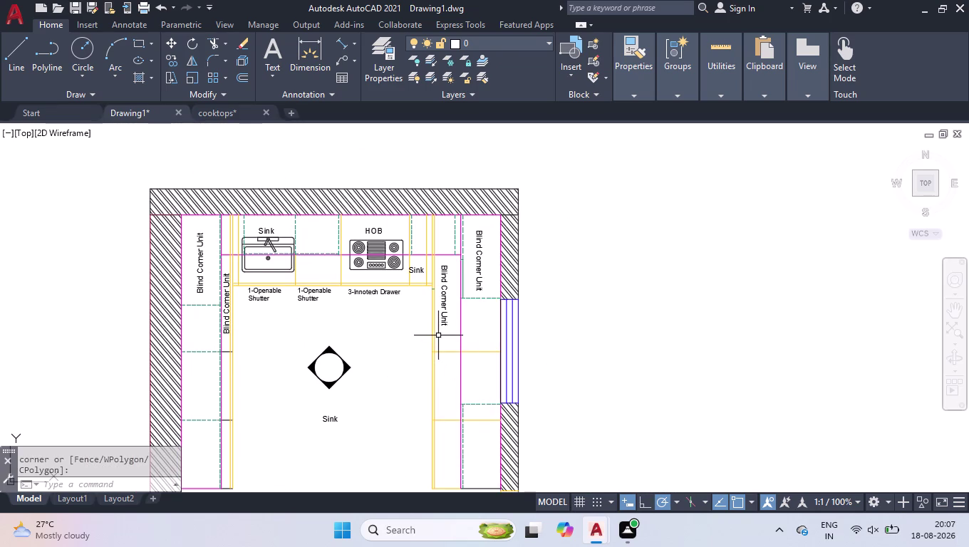
click(277, 290)
Copy the 1-Openable Shutter label near the right Blind Corner Unit.
text(co)
key(Return)
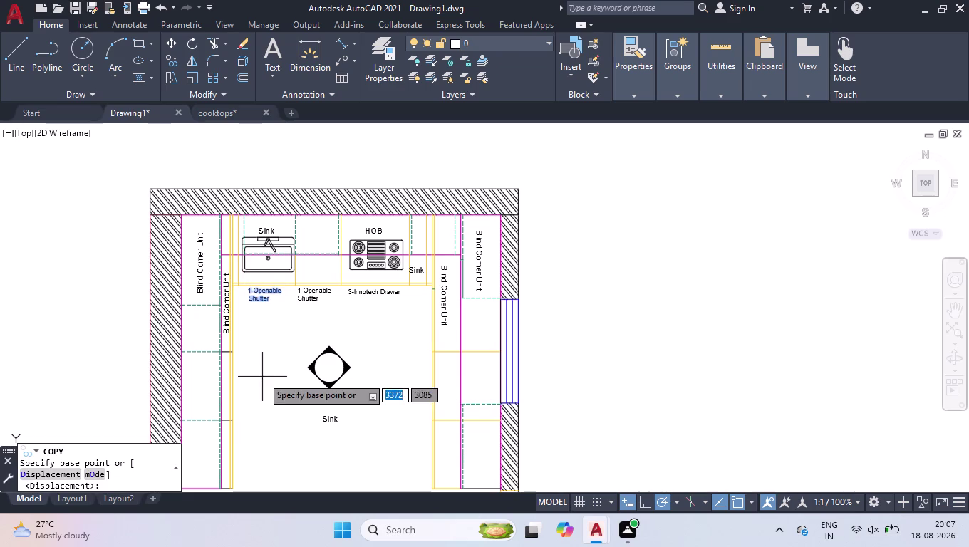
click(268, 296)
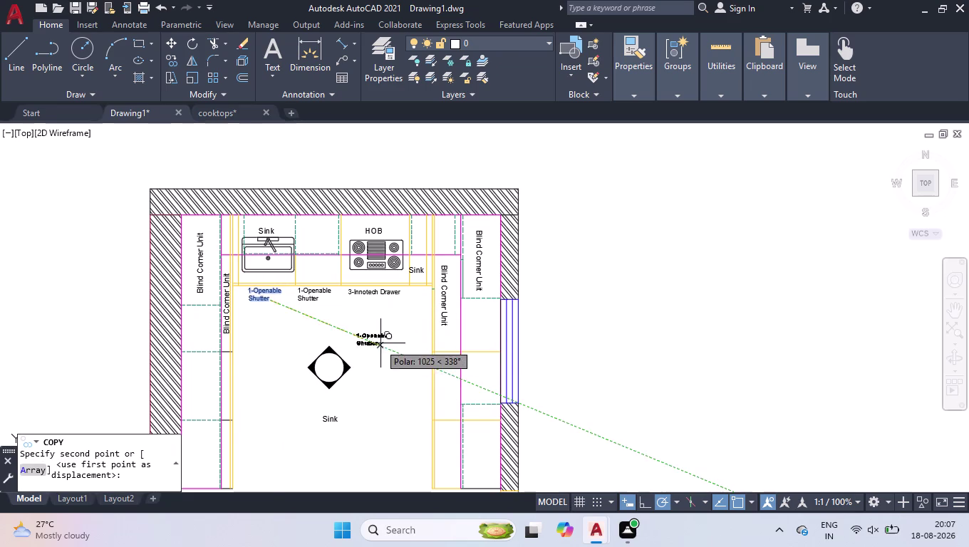
click(403, 332)
key(space)
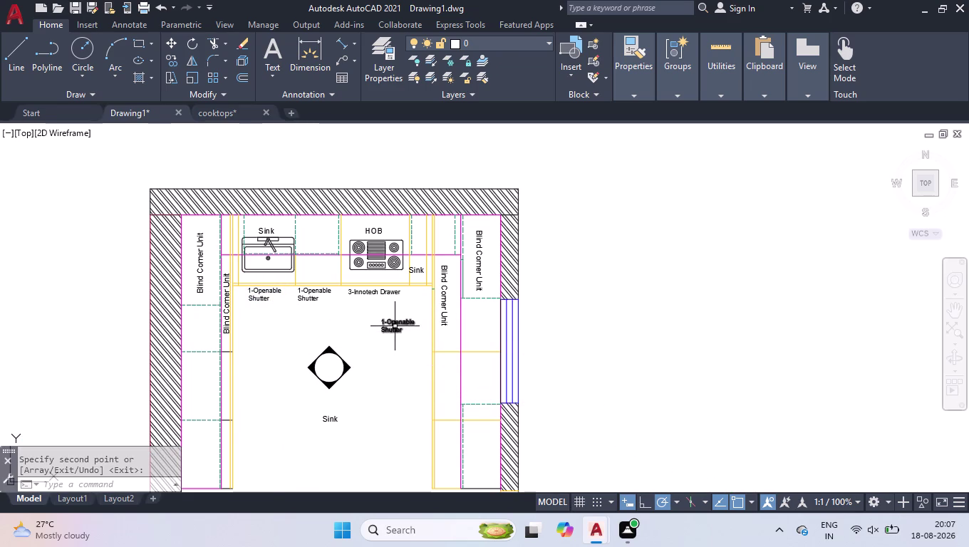
Rotate the copied shutter label vertical and place it beside the right Blind Corner Unit label.
click(395, 322)
text(ro)
key(Return)
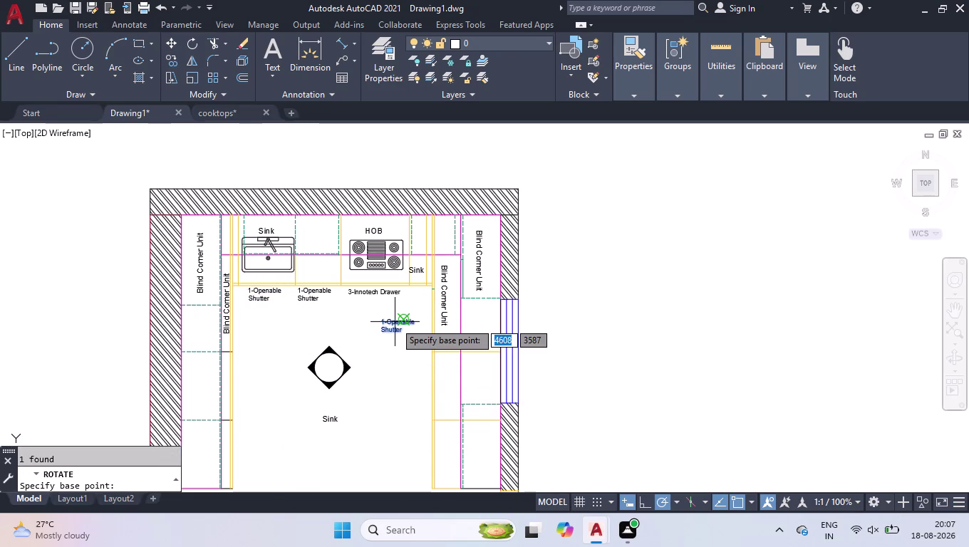
click(394, 322)
click(407, 404)
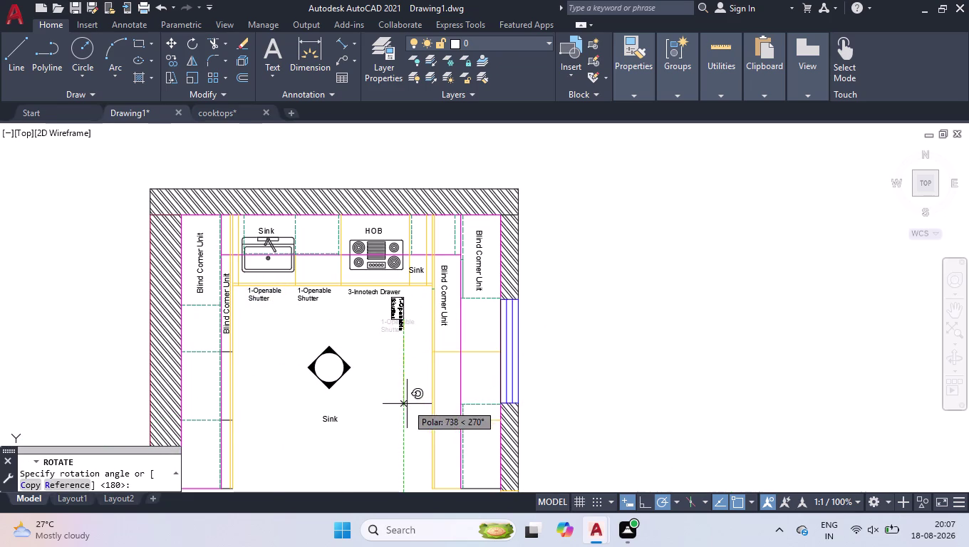
scroll(up, 3)
click(405, 310)
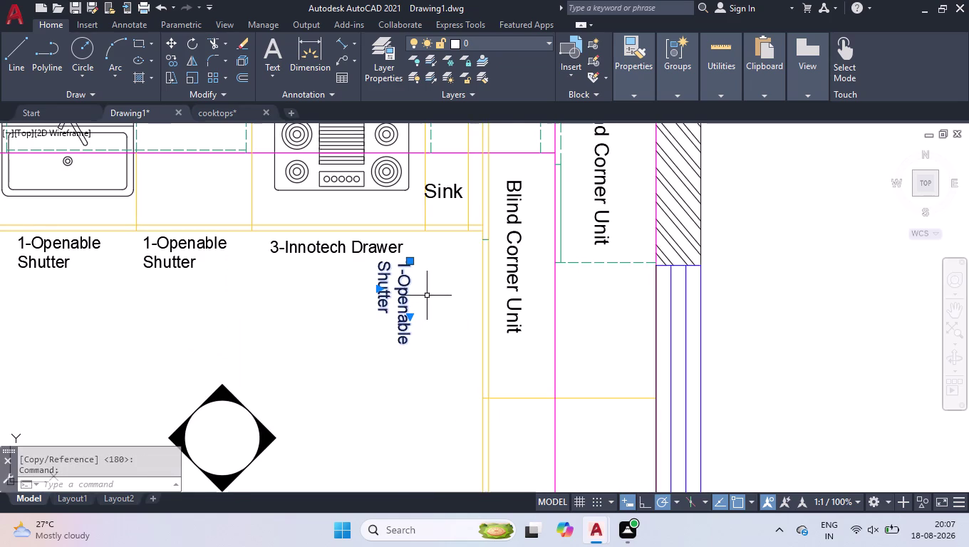
click(410, 262)
click(472, 268)
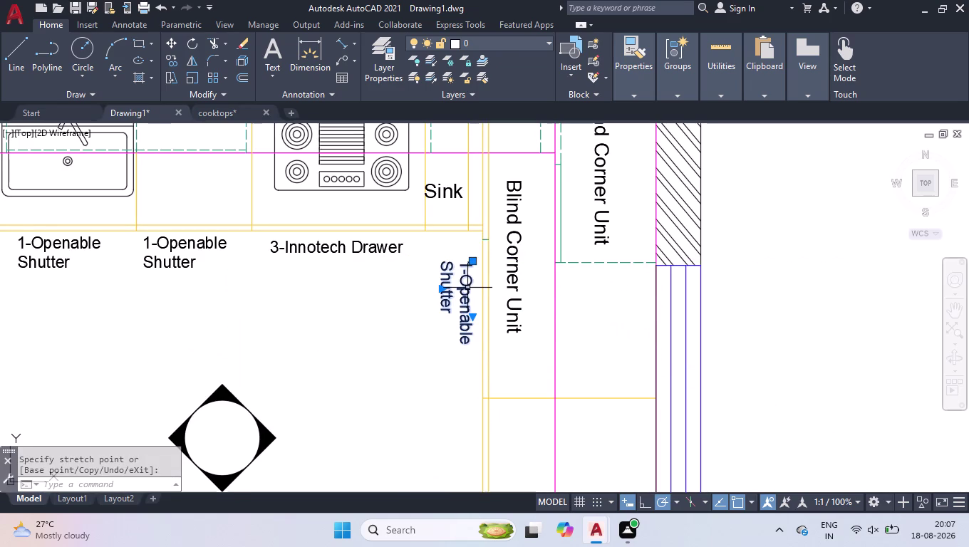
double_click(466, 288)
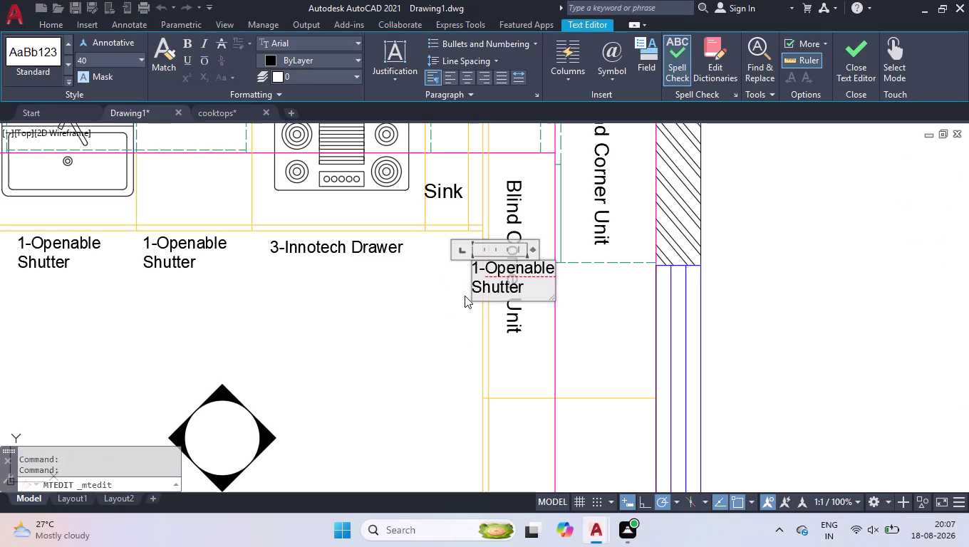
Widen the copied vertical label's MText box to its full width.
key(Down)
drag(535, 250, 556, 250)
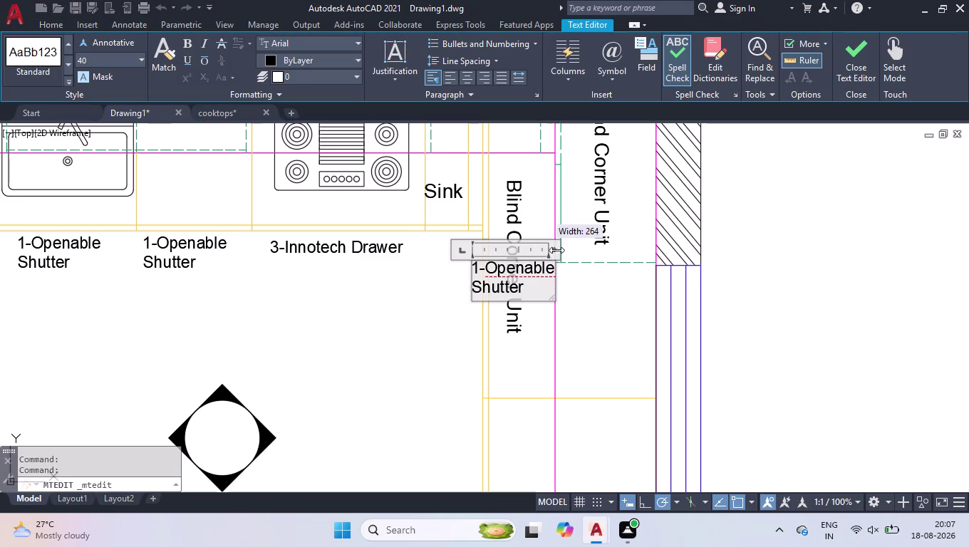
drag(556, 250, 645, 244)
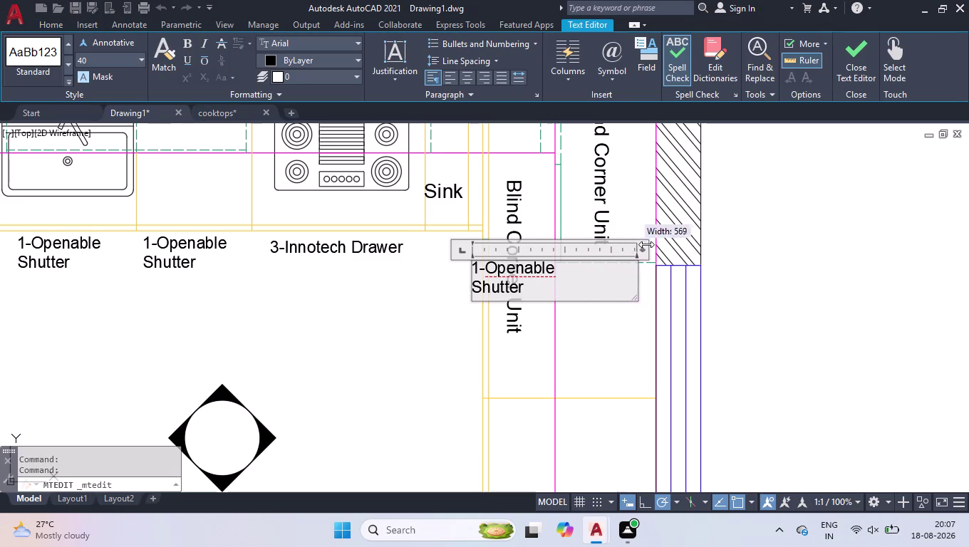
drag(644, 243, 664, 246)
click(589, 293)
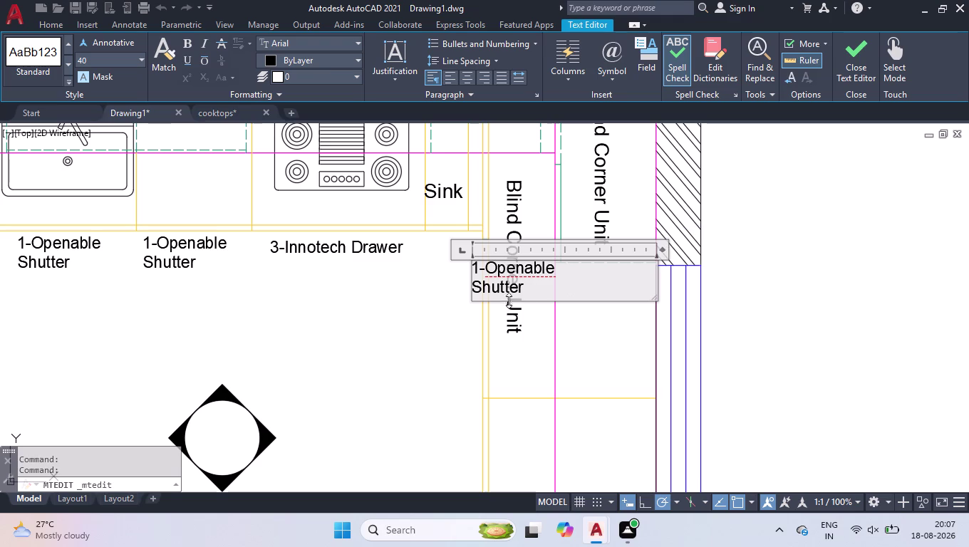
Join the text into '1-Openable Shutter' on one line, adding a second line '1- Fix Shelf'.
click(474, 289)
key(BackSpace)
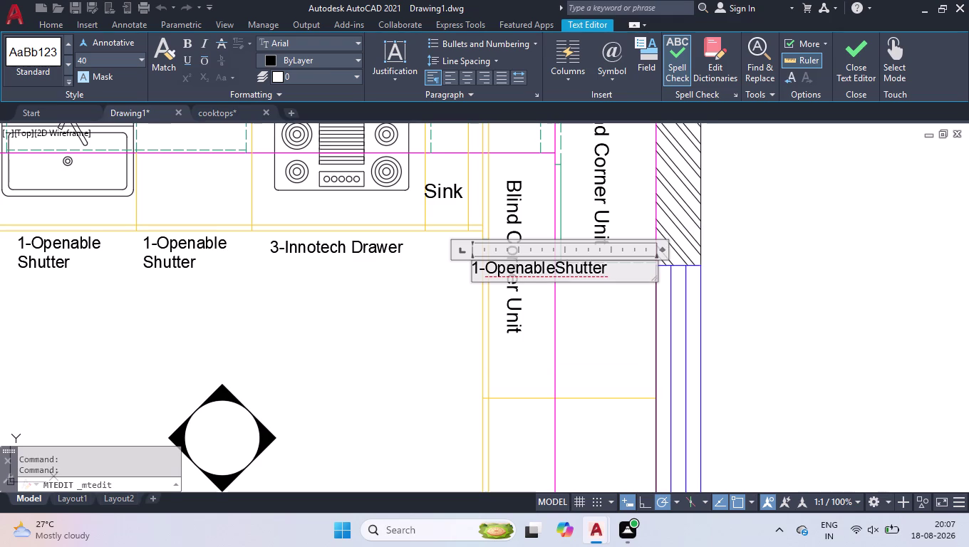
key(space)
key(Right)
key(Right)
key(Right)
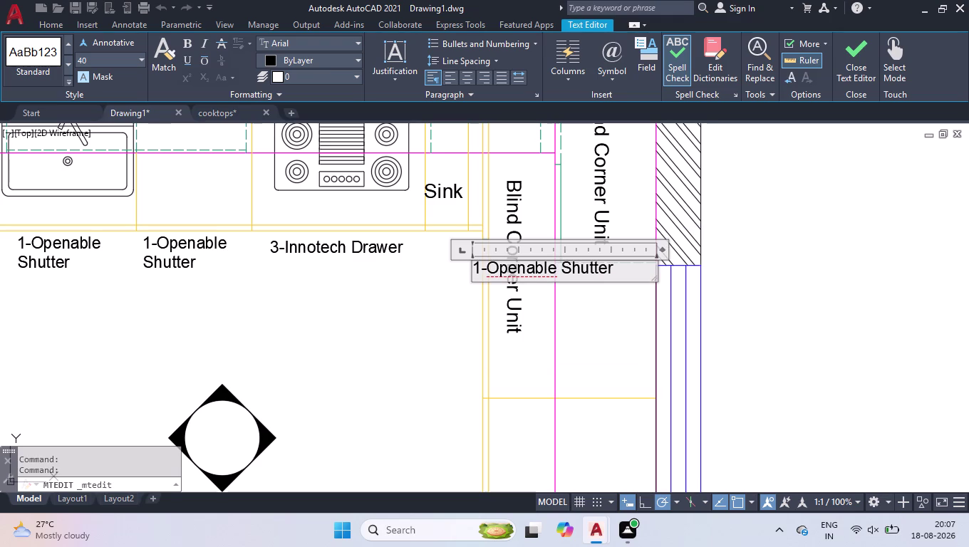
key(Right)
key(Right)
key(Right)
key(Return)
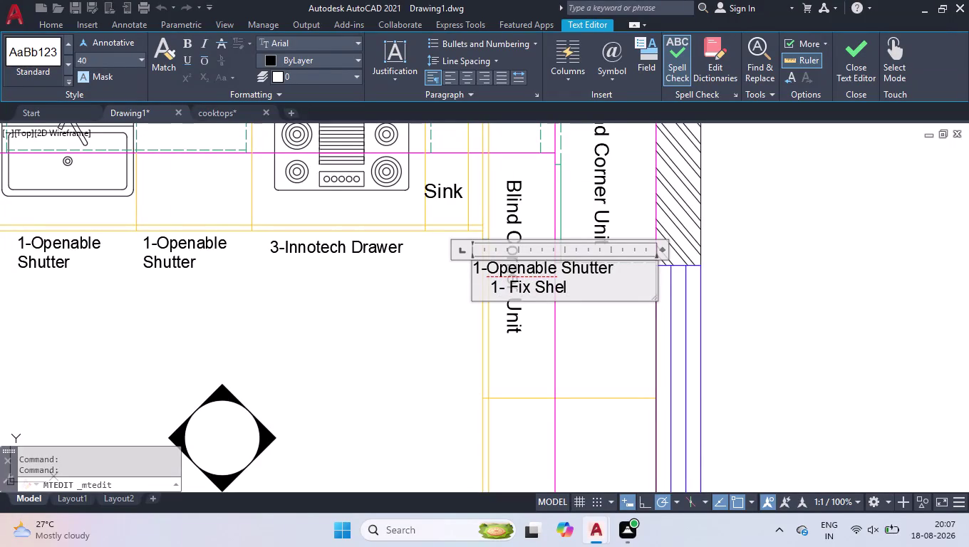
click(736, 317)
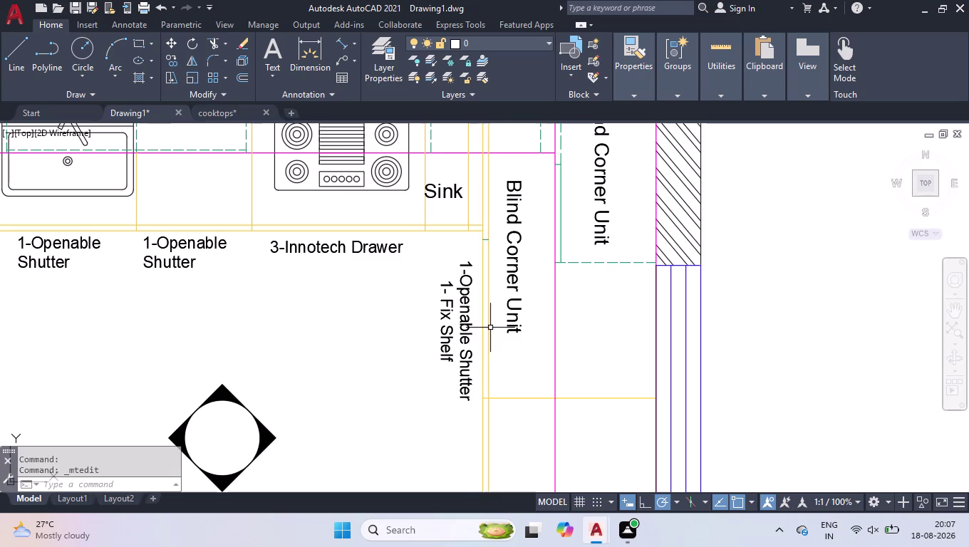
Grip-move the two-line label against the top cabinet's edge.
click(468, 305)
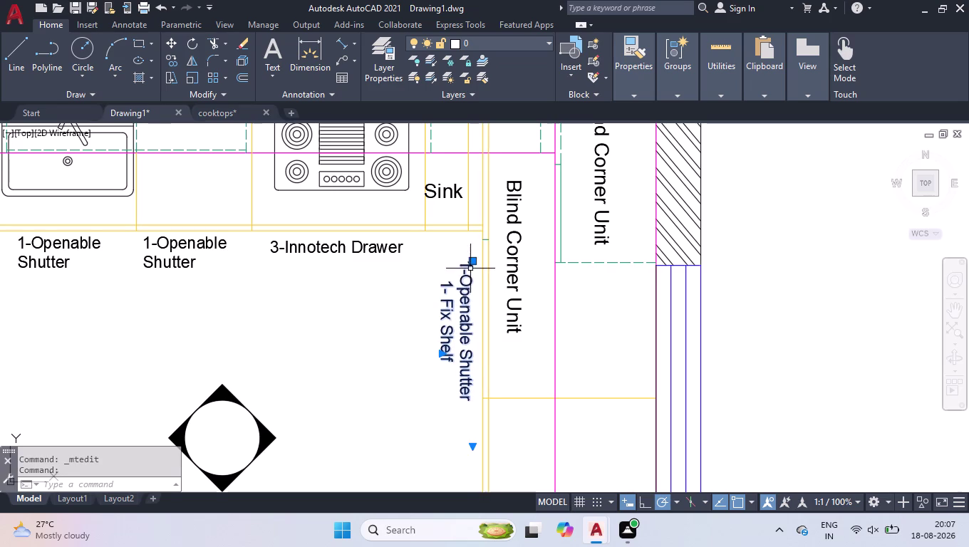
click(471, 263)
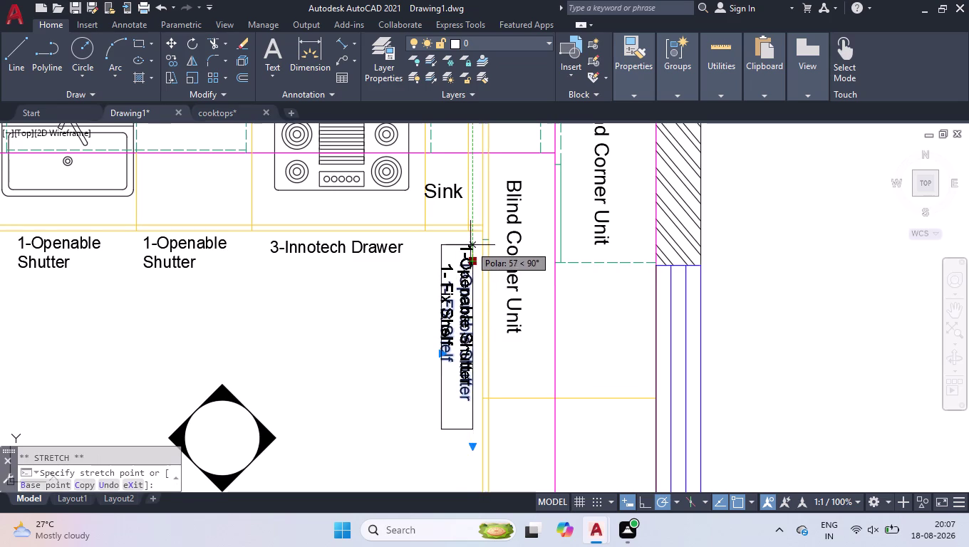
click(470, 246)
scroll(down, 3)
scroll(down, 3)
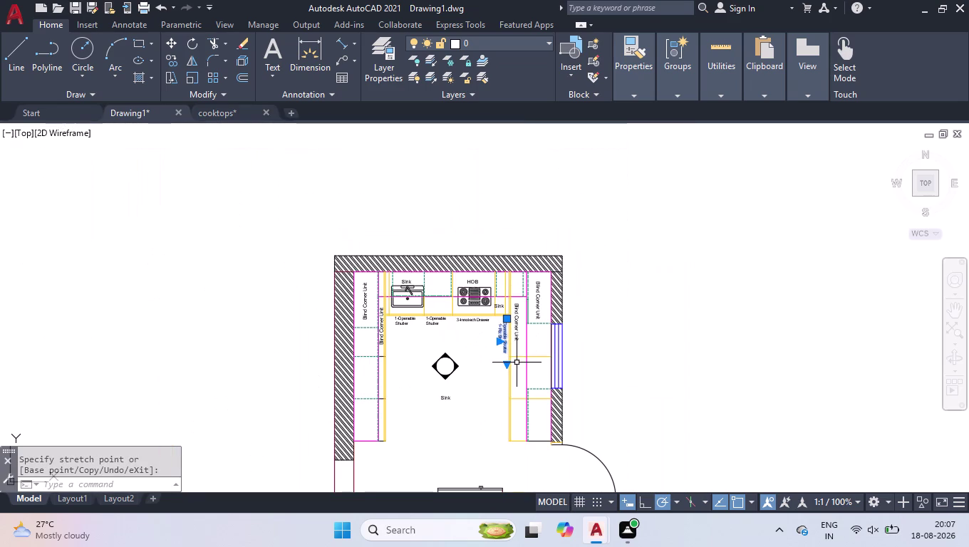
Copy the label onto the next two cabinets down with COPY.
text(co)
key(Return)
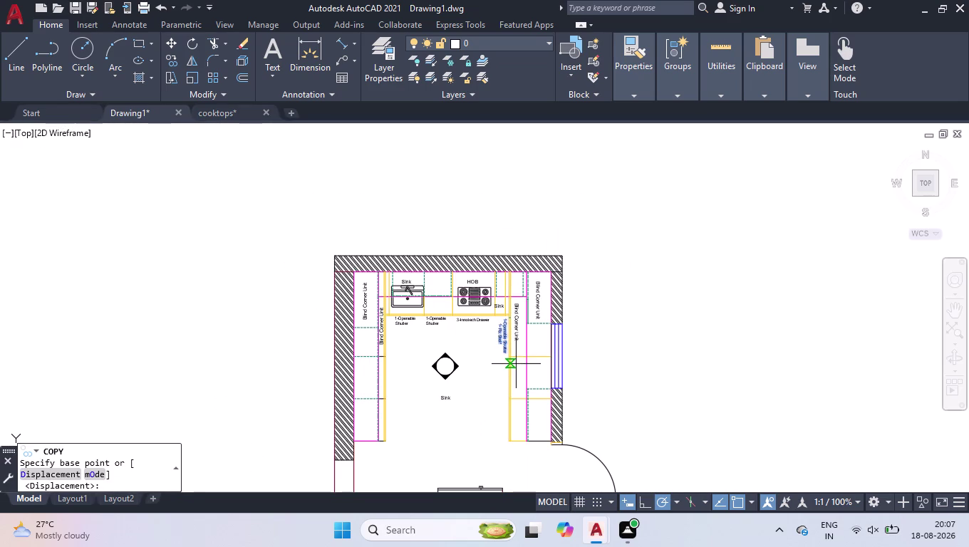
scroll(up, 3)
scroll(down, 3)
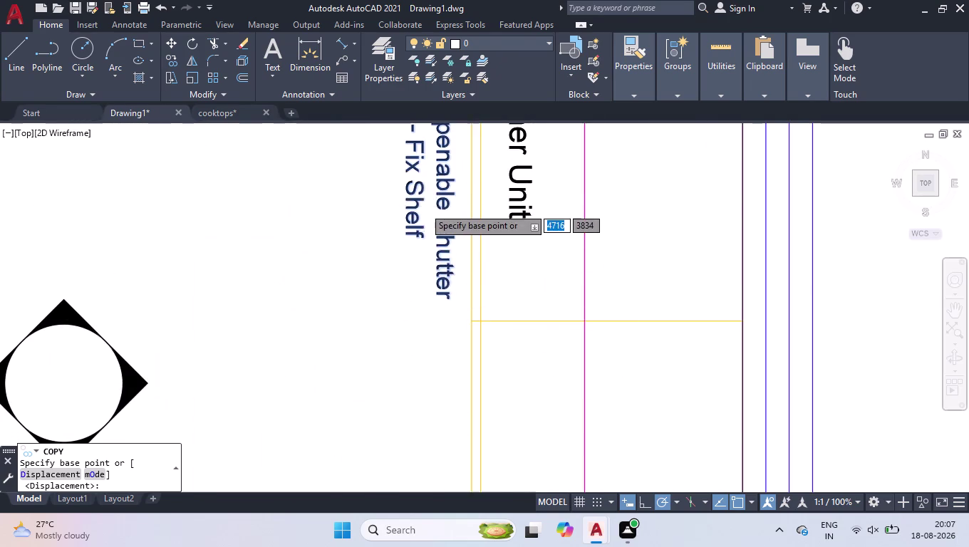
scroll(down, 3)
scroll(up, 3)
click(416, 172)
scroll(down, 3)
scroll(up, 3)
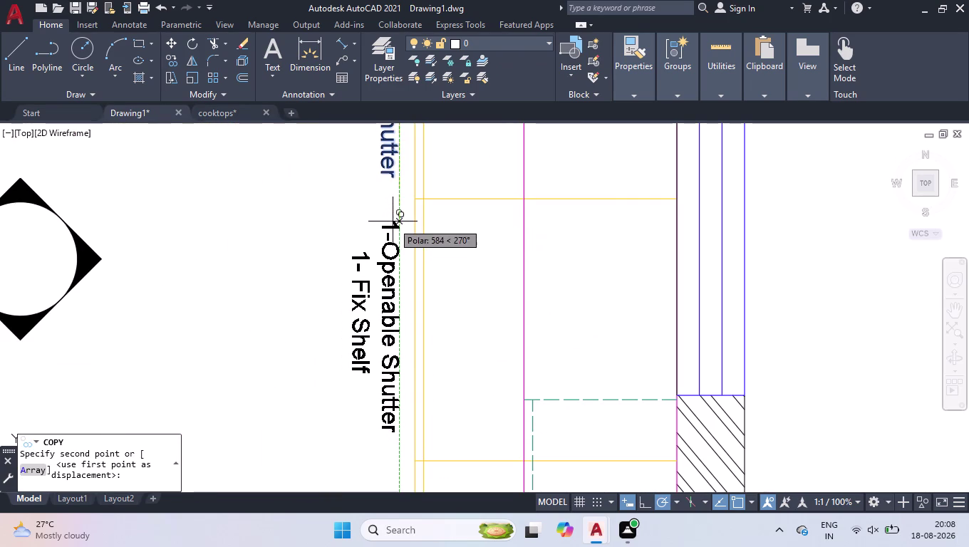
click(393, 222)
scroll(down, 3)
scroll(up, 3)
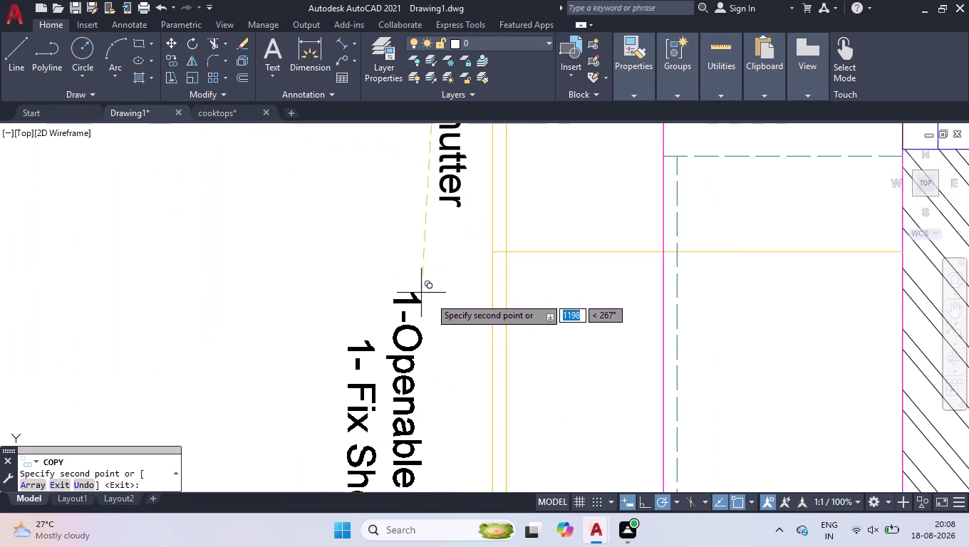
click(469, 265)
scroll(down, 3)
key(Return)
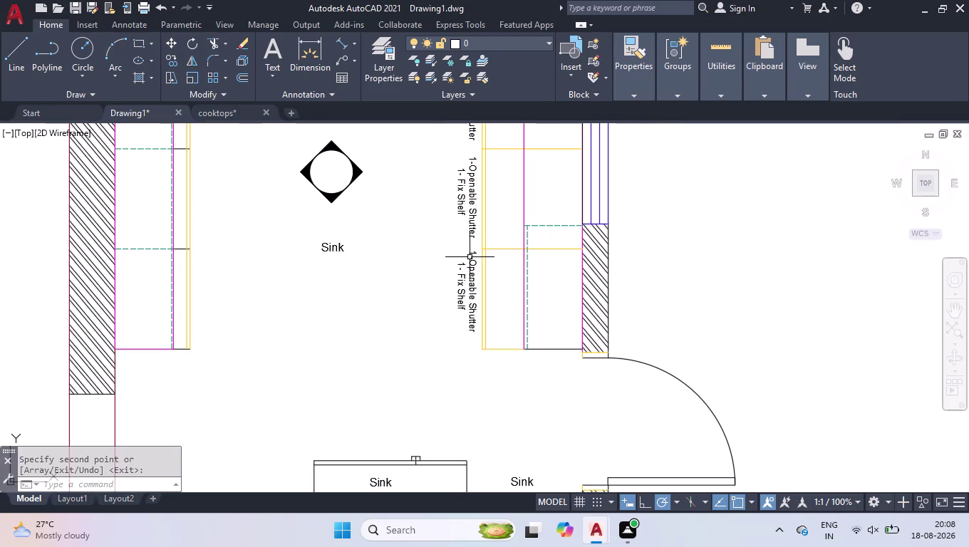
scroll(down, 3)
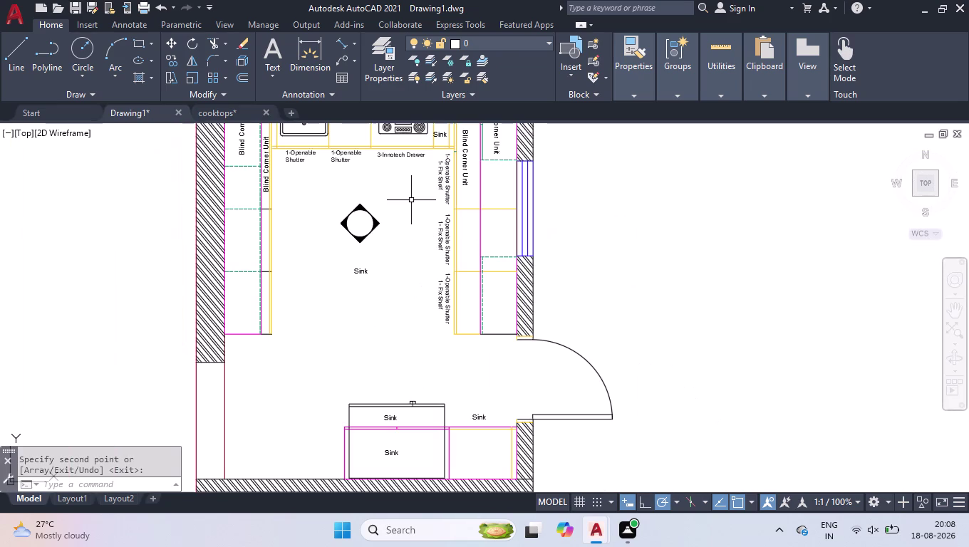
Mirror the three cabinet labels about a diagonal line.
key(m)
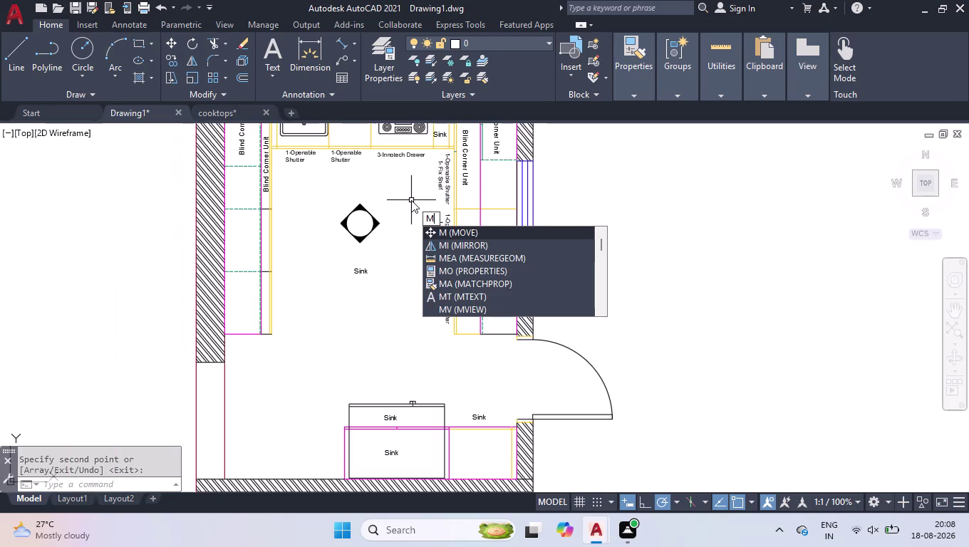
key(i)
key(Return)
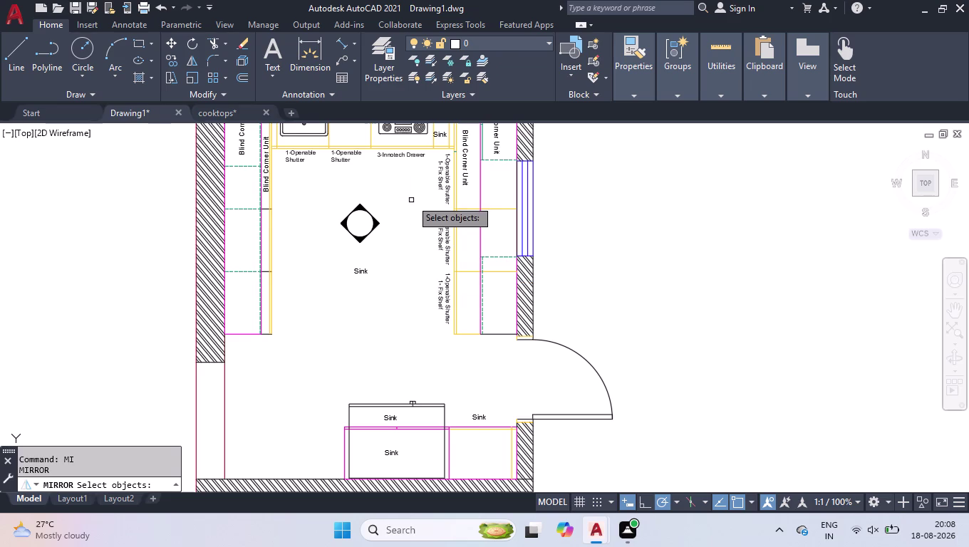
click(439, 182)
click(441, 230)
click(448, 300)
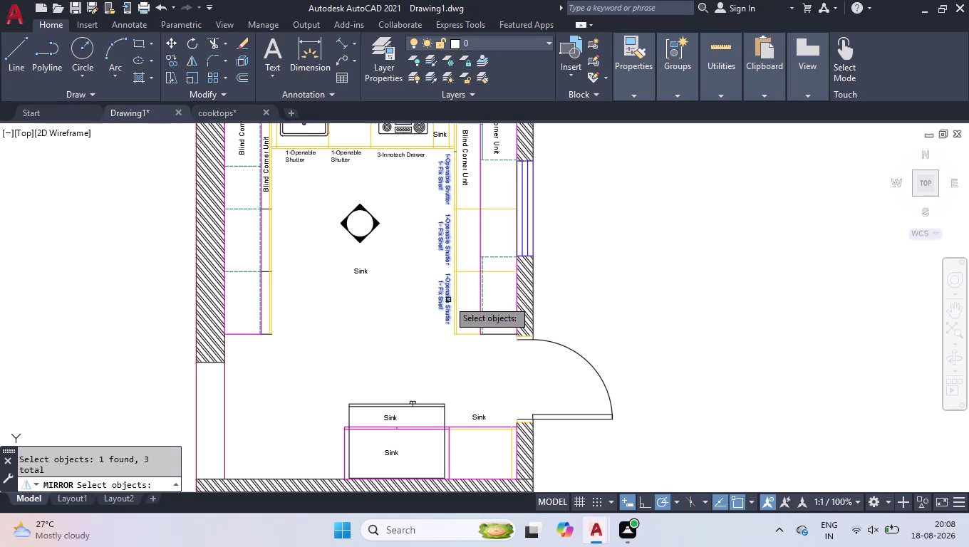
key(Return)
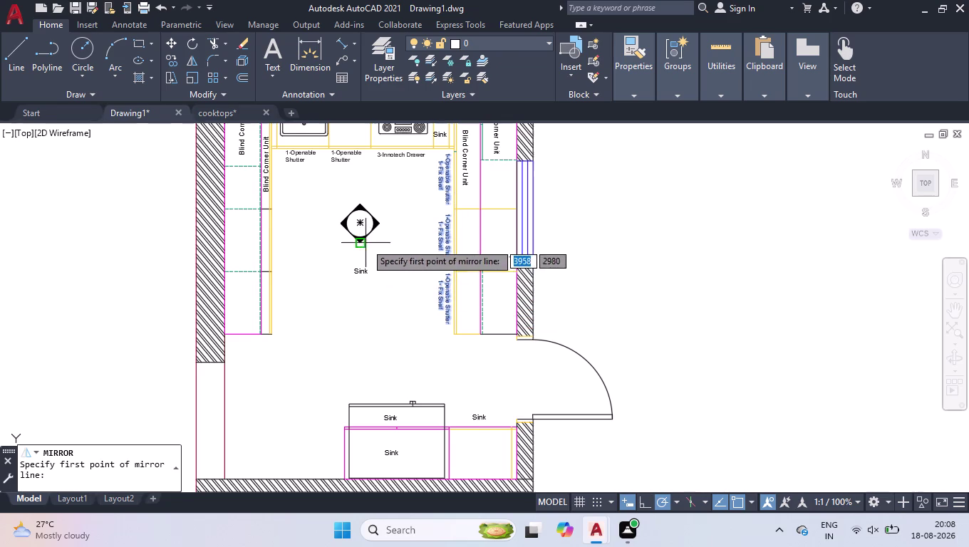
click(361, 221)
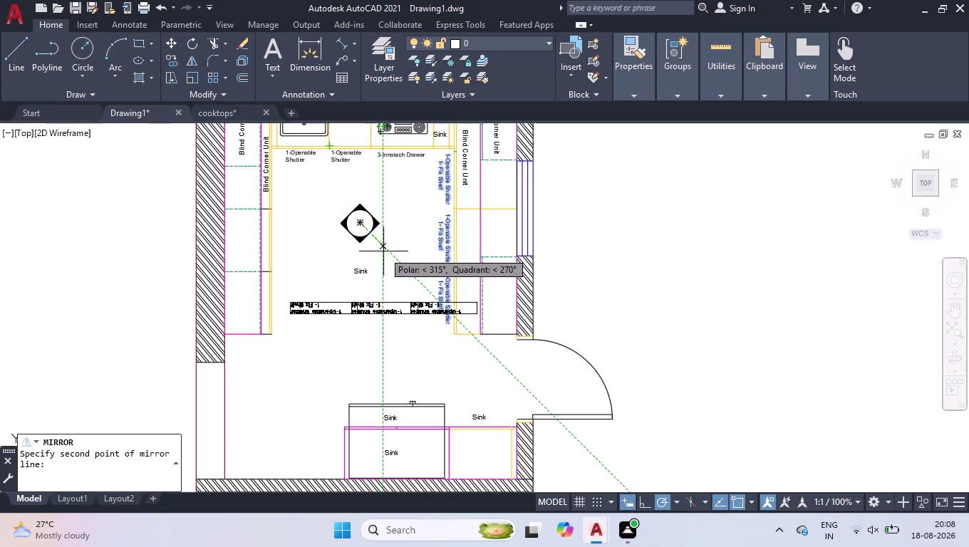
key(space)
key(space)
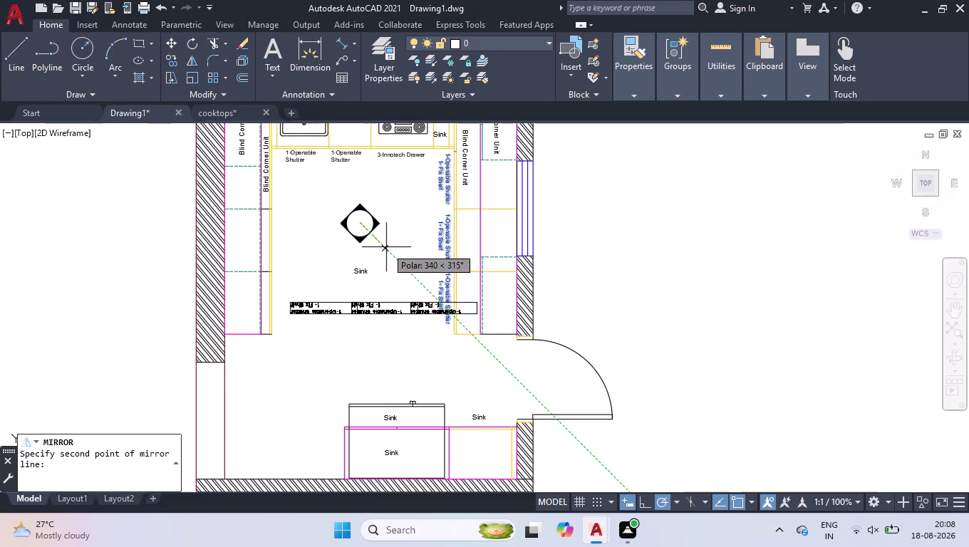
click(386, 247)
drag(400, 294, 386, 248)
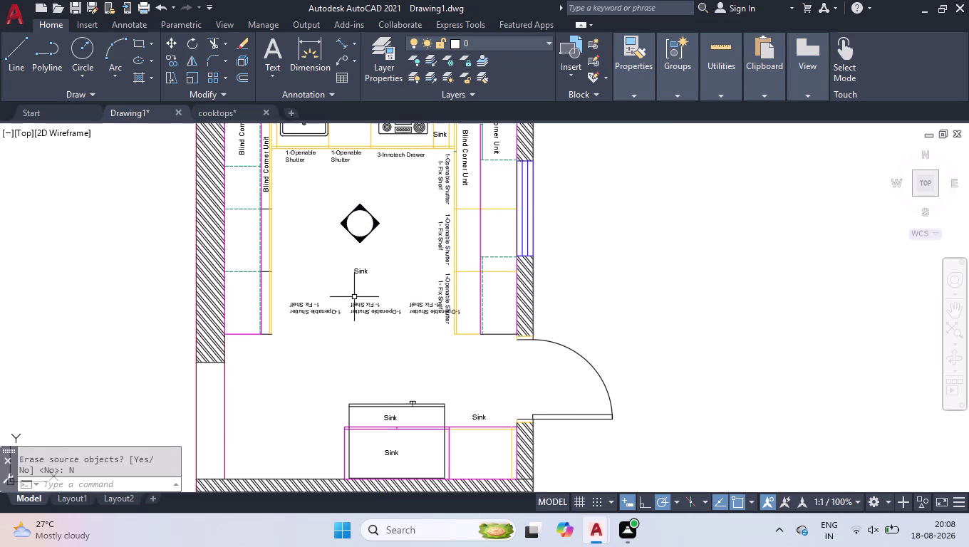
Erase the three misplaced diagonal mirror copies.
click(366, 308)
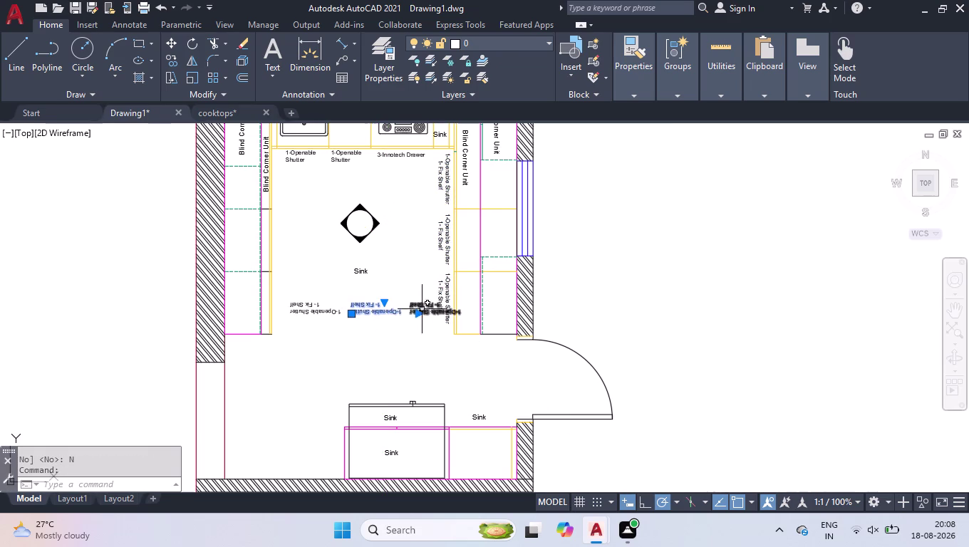
click(420, 308)
click(315, 306)
key(Delete)
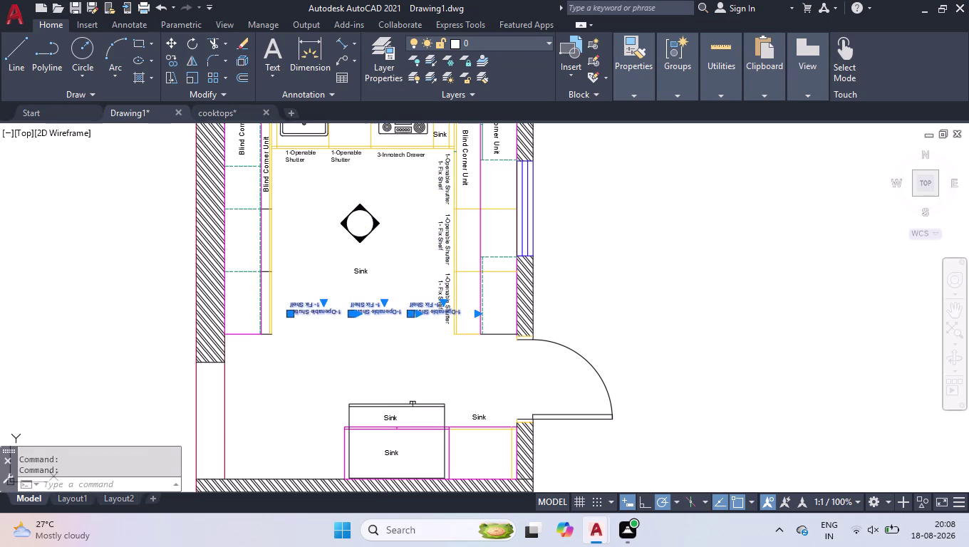
scroll(up, 3)
scroll(down, 3)
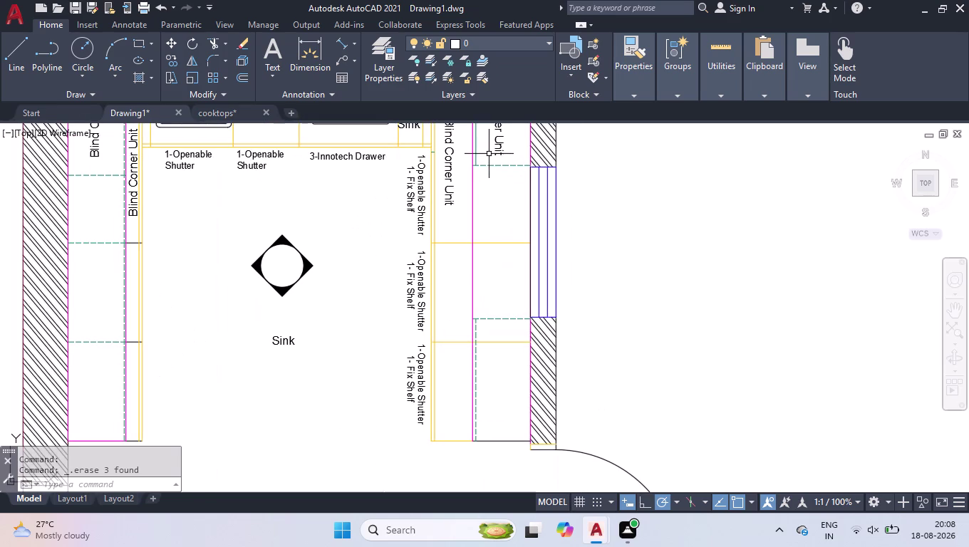
Mirror the three labels about a vertical line, keeping the originals.
text(mi)
key(Return)
click(411, 209)
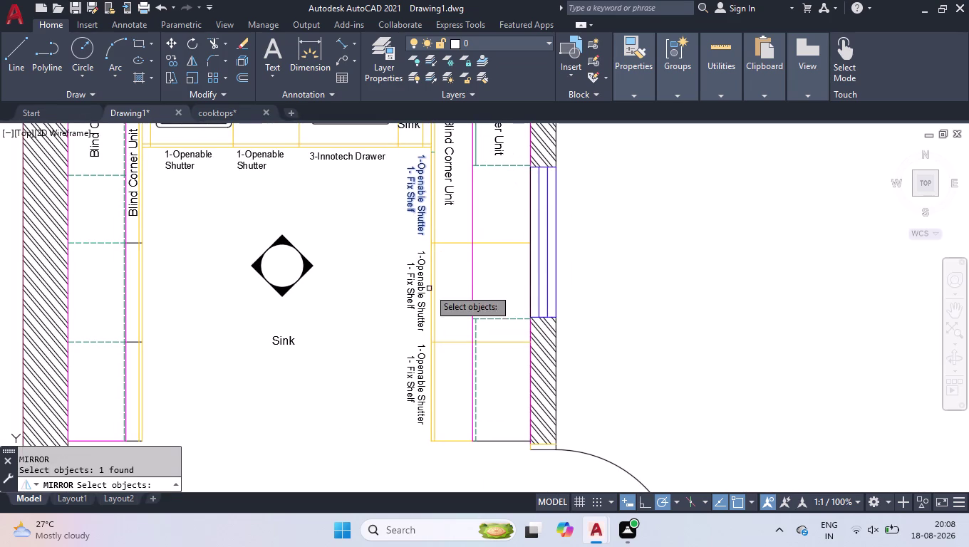
click(423, 290)
click(411, 384)
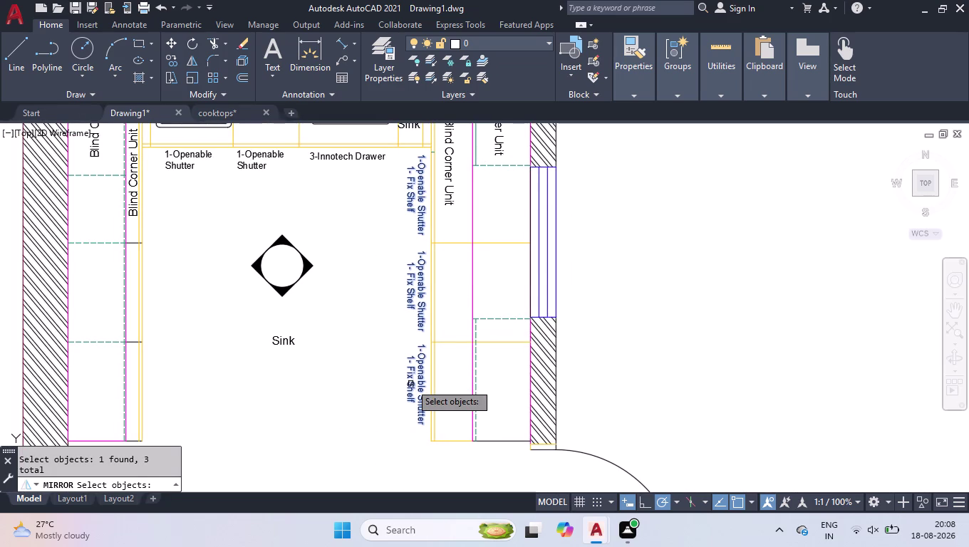
key(Return)
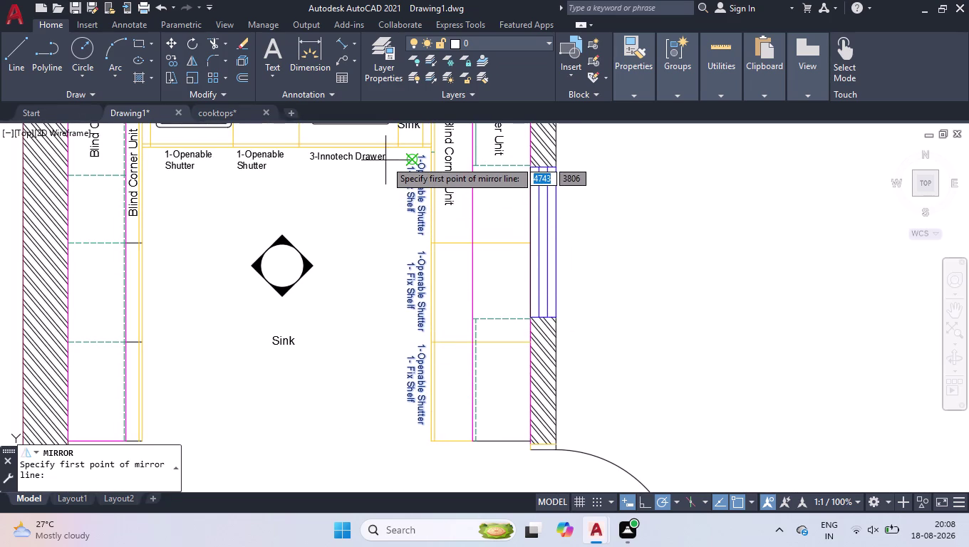
click(396, 155)
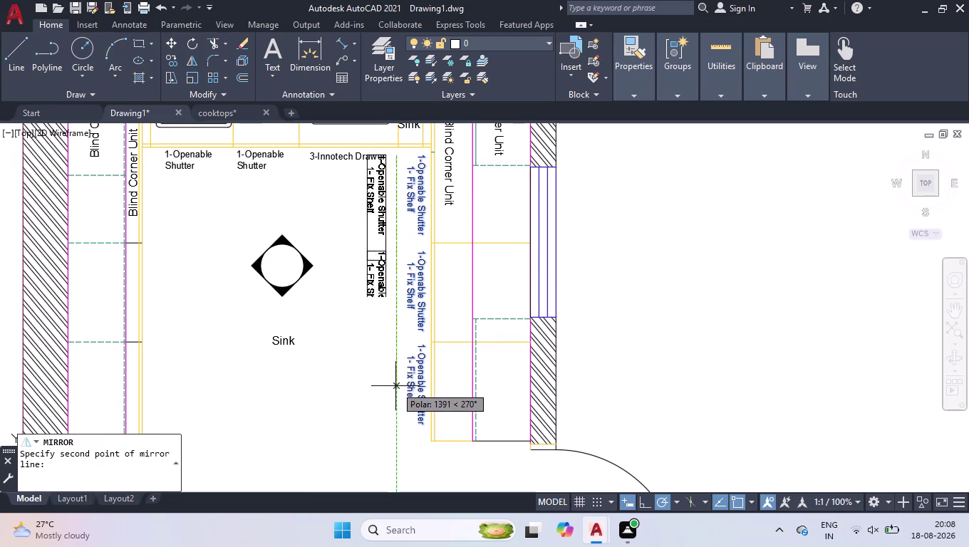
click(393, 431)
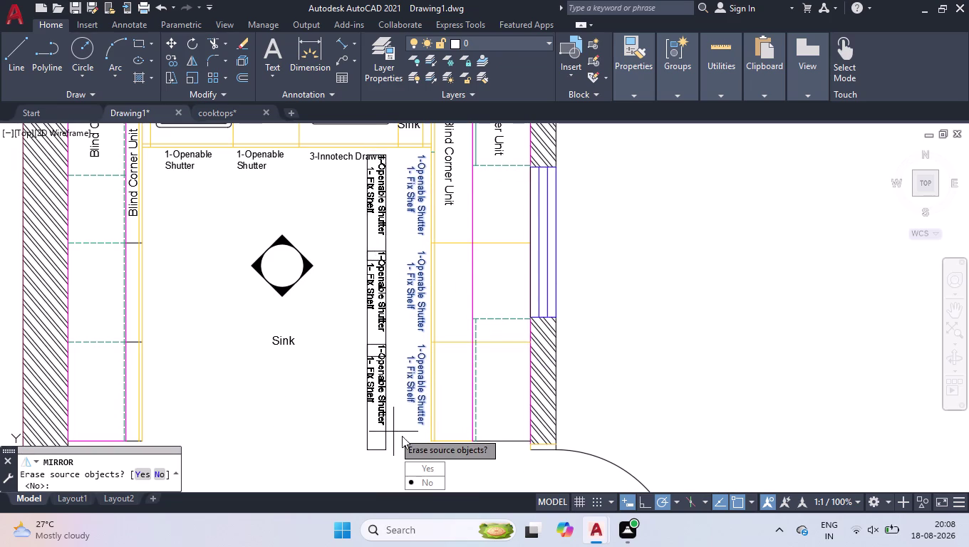
drag(416, 480, 394, 432)
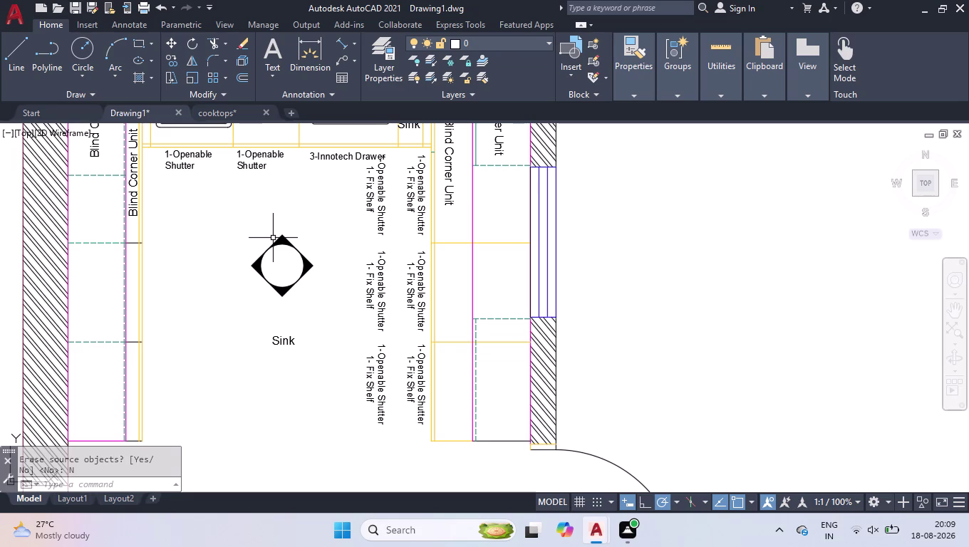
Begin rotating the mirrored labels, selecting the top one.
text(ro)
key(Return)
click(382, 196)
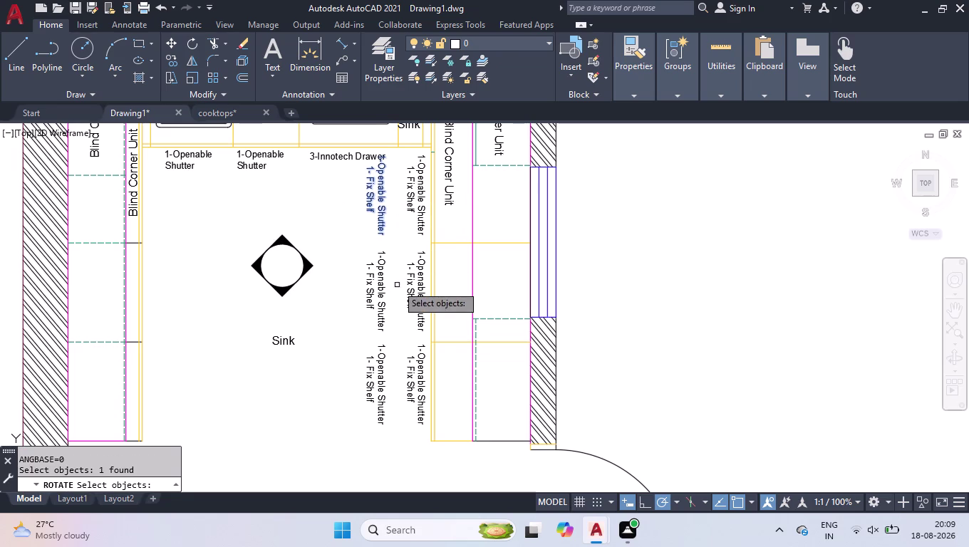
Rotate the three mirrored labels so they read upright.
click(385, 286)
click(382, 367)
key(Return)
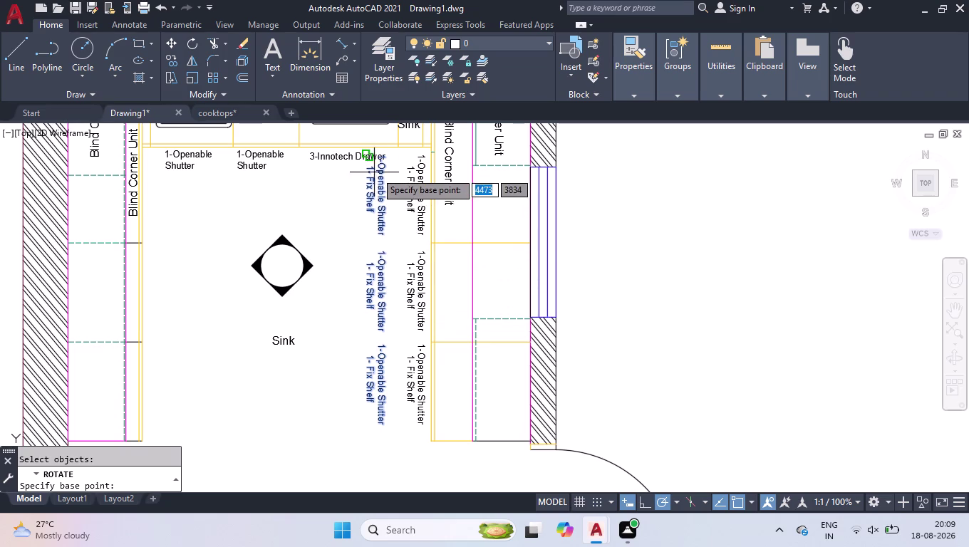
click(382, 284)
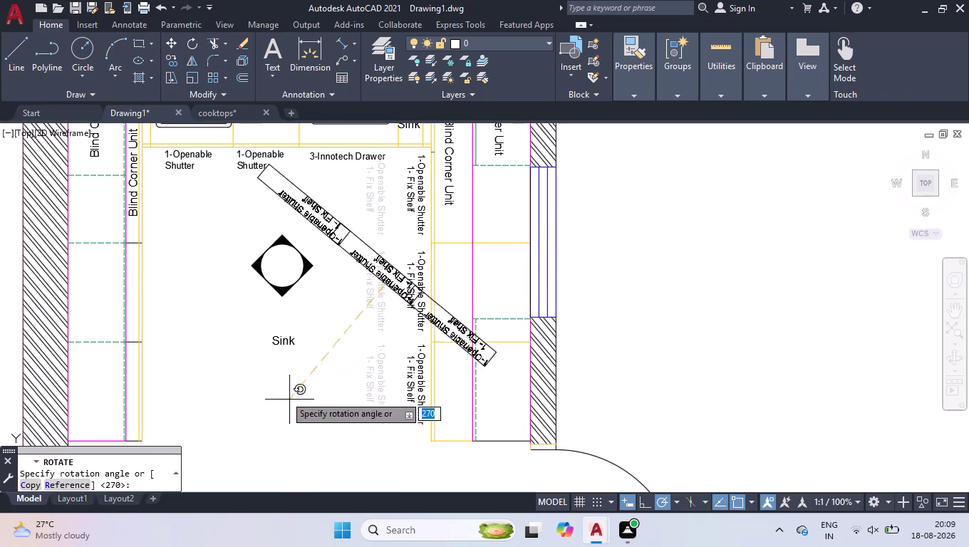
click(159, 278)
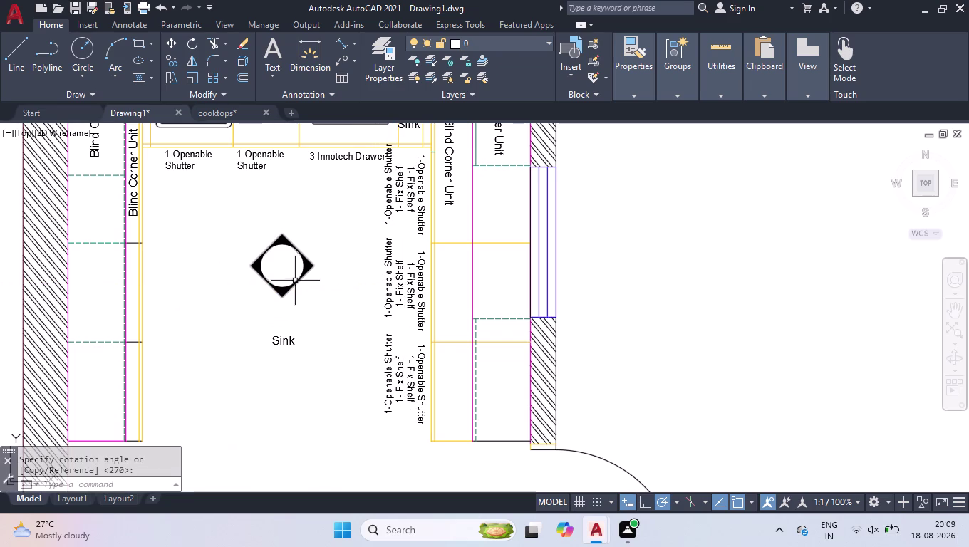
Select the three rotated labels and move them into the left cabinet run.
click(379, 196)
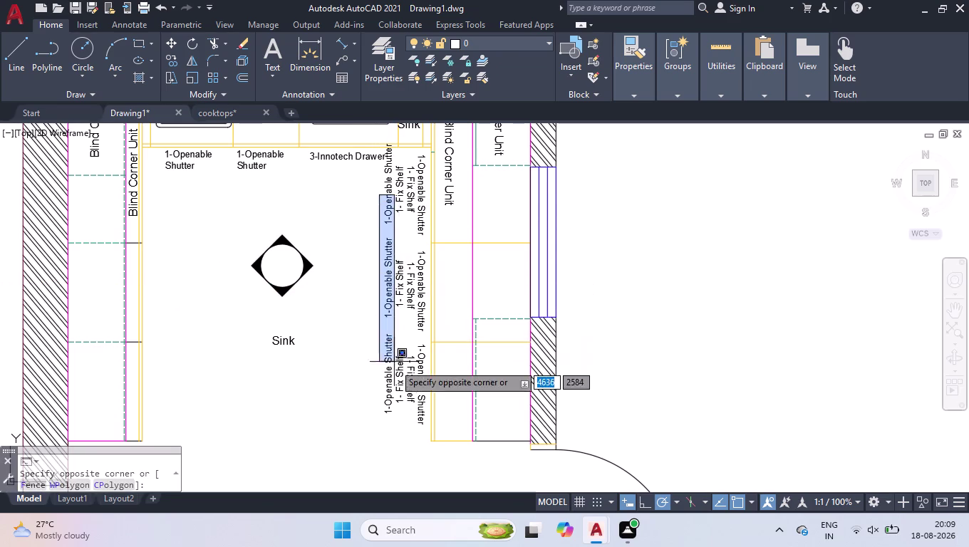
click(394, 390)
click(398, 200)
click(391, 280)
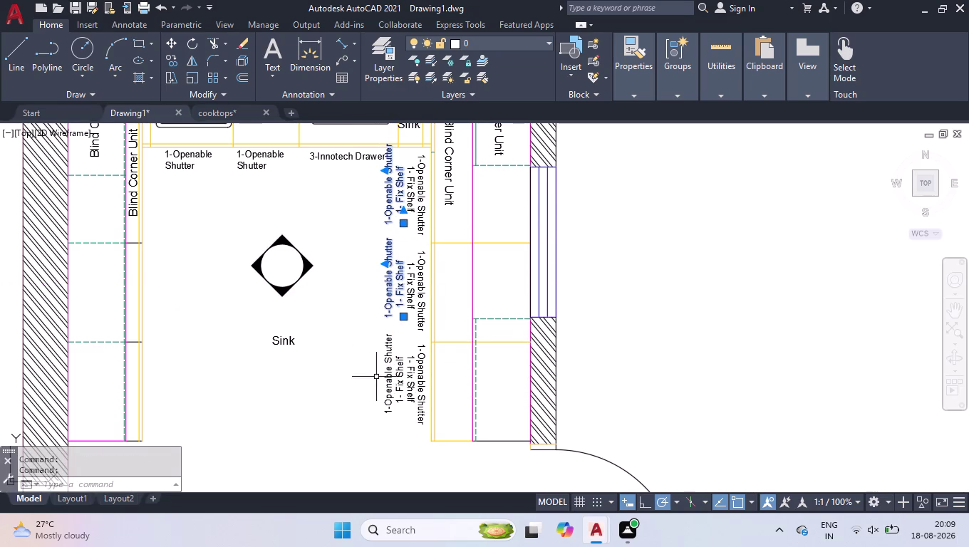
click(389, 382)
text(mo)
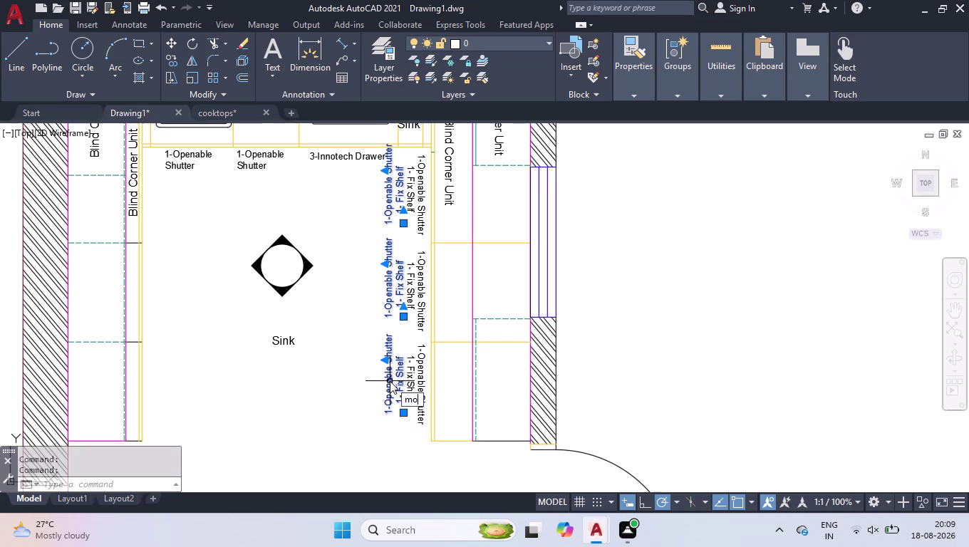
text(v)
key(Return)
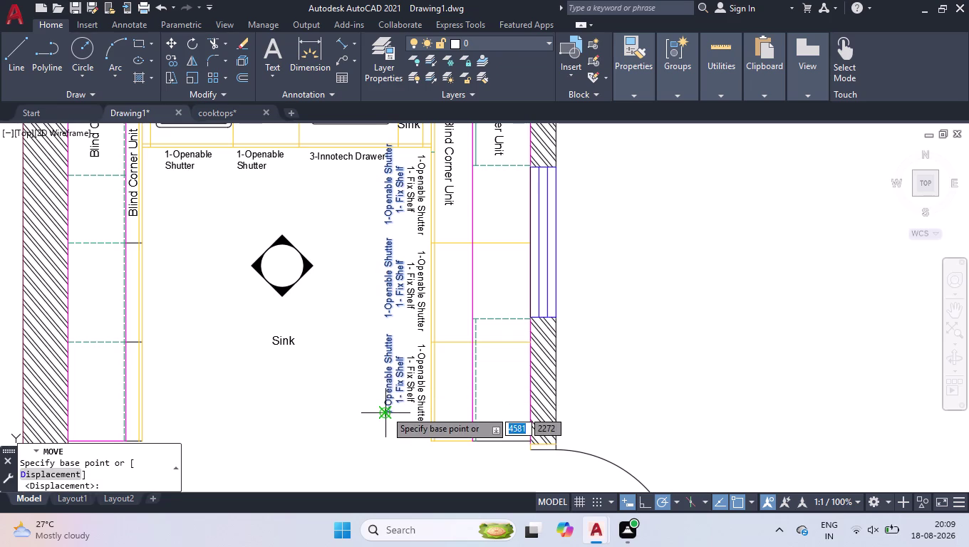
click(387, 412)
scroll(down, 3)
scroll(up, 3)
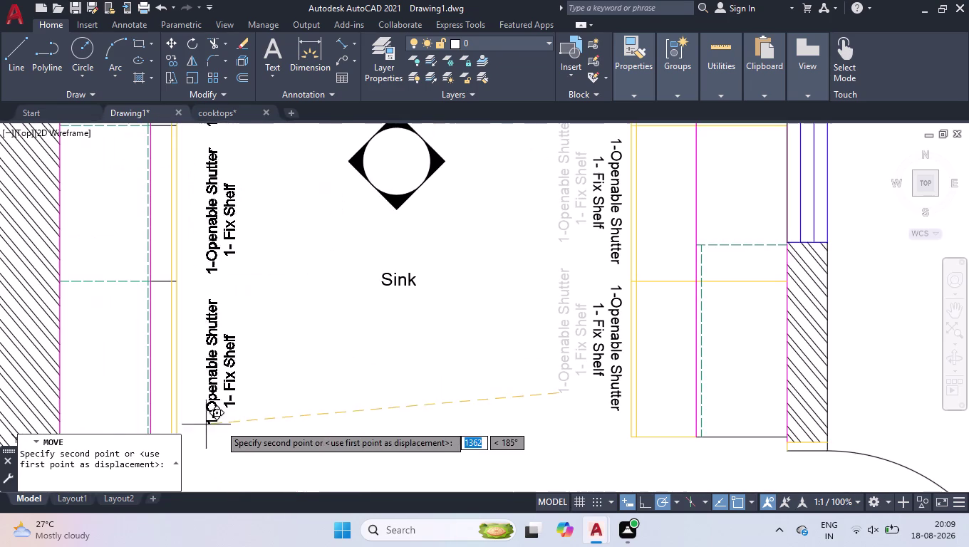
scroll(down, 3)
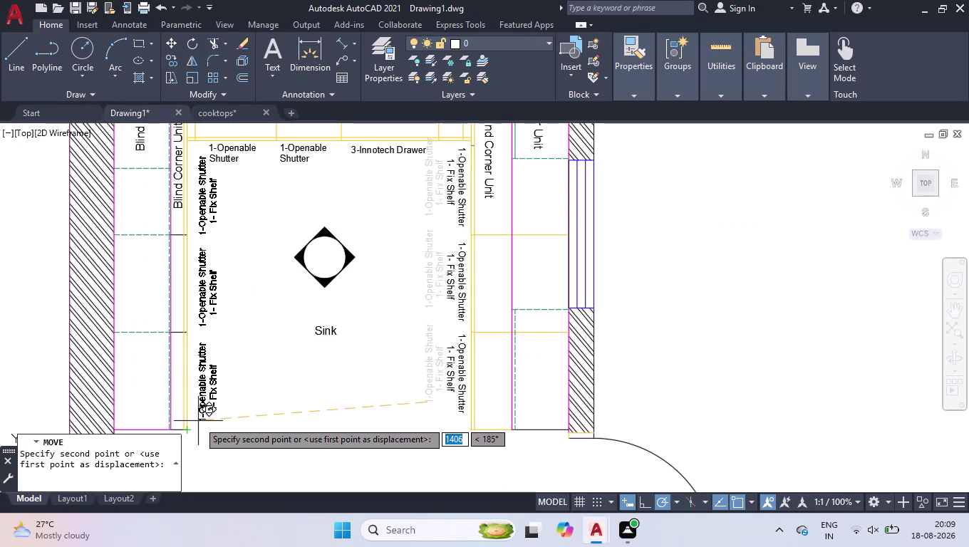
click(195, 421)
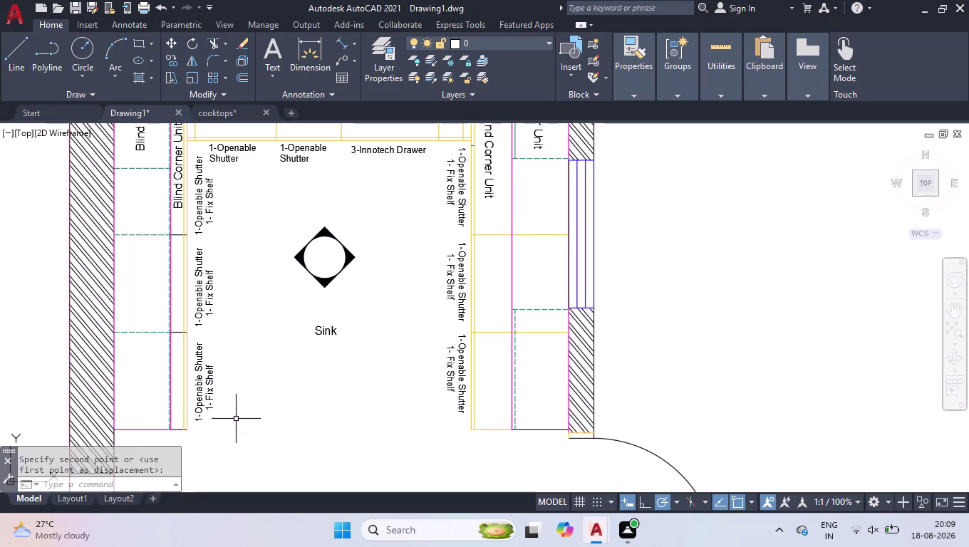
scroll(down, 3)
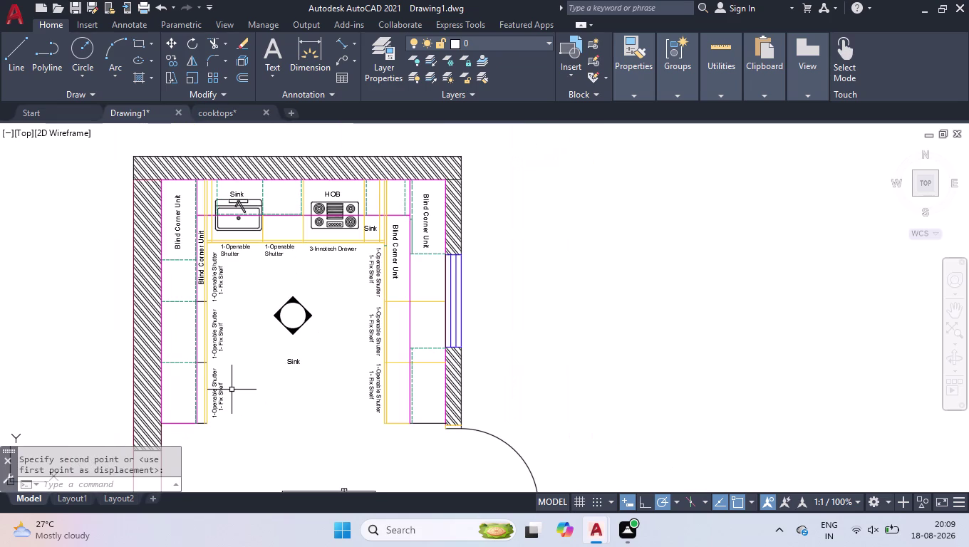
scroll(up, 3)
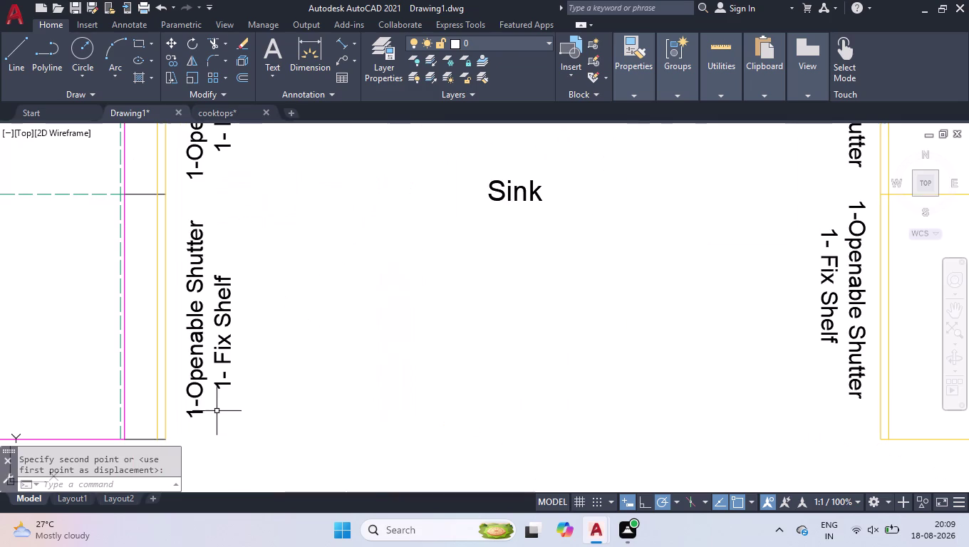
Change the bottom-left and middle-left labels from 'Fix Shelf' to 'Loose Shelf'.
double_click(223, 349)
drag(313, 414, 310, 414)
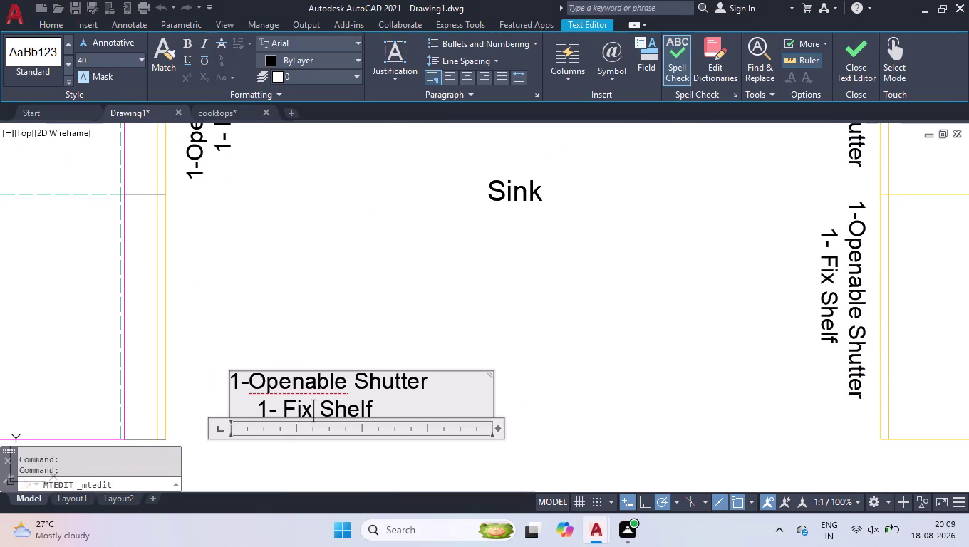
drag(309, 414, 286, 413)
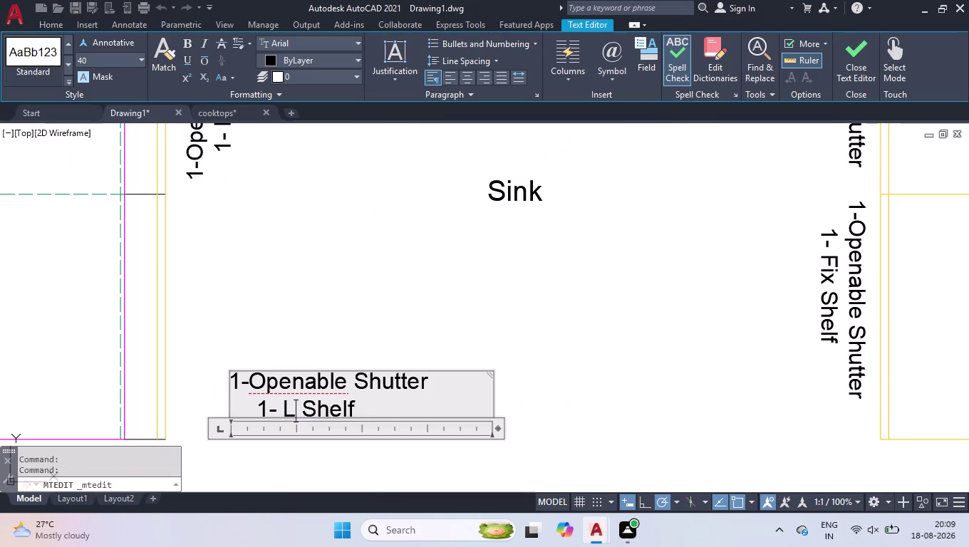
click(356, 299)
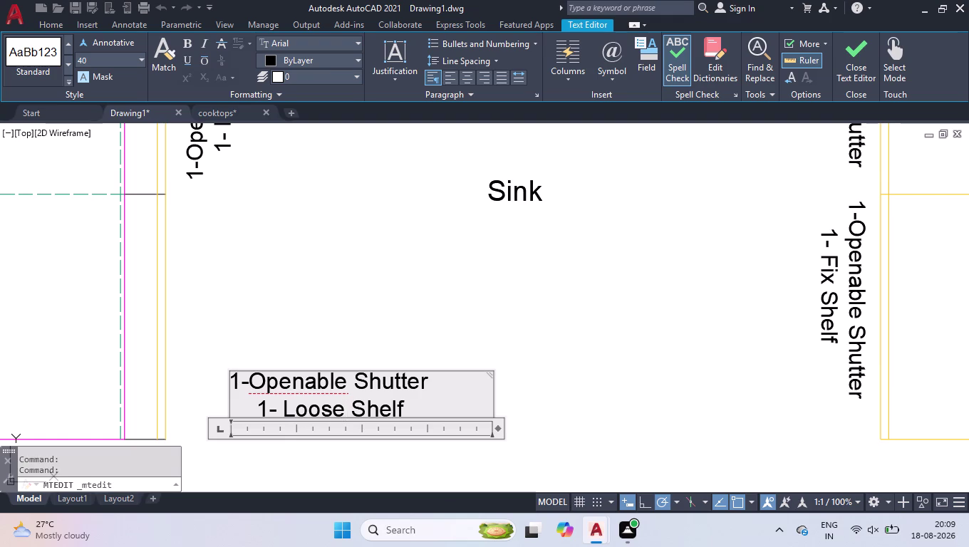
scroll(down, 3)
scroll(down, 3)
scroll(up, 3)
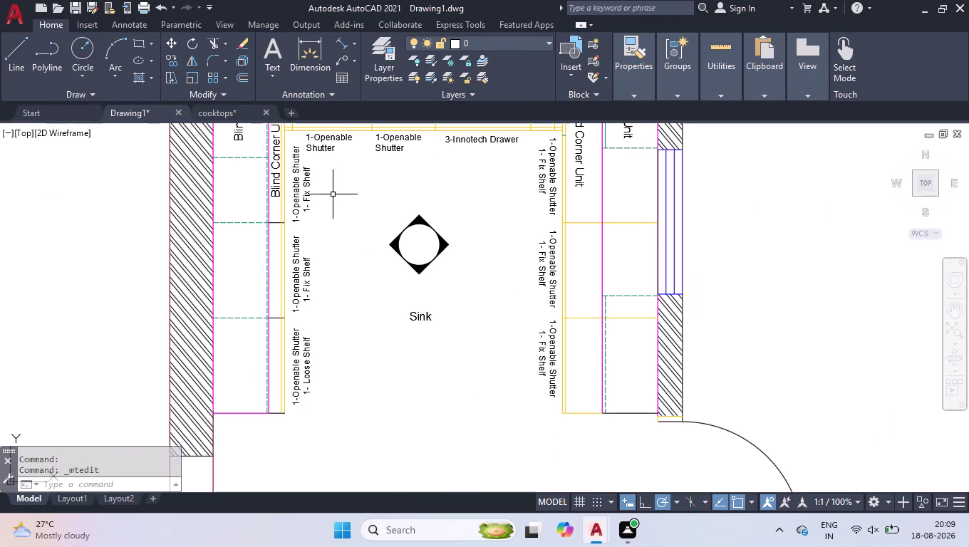
scroll(up, 3)
double_click(314, 298)
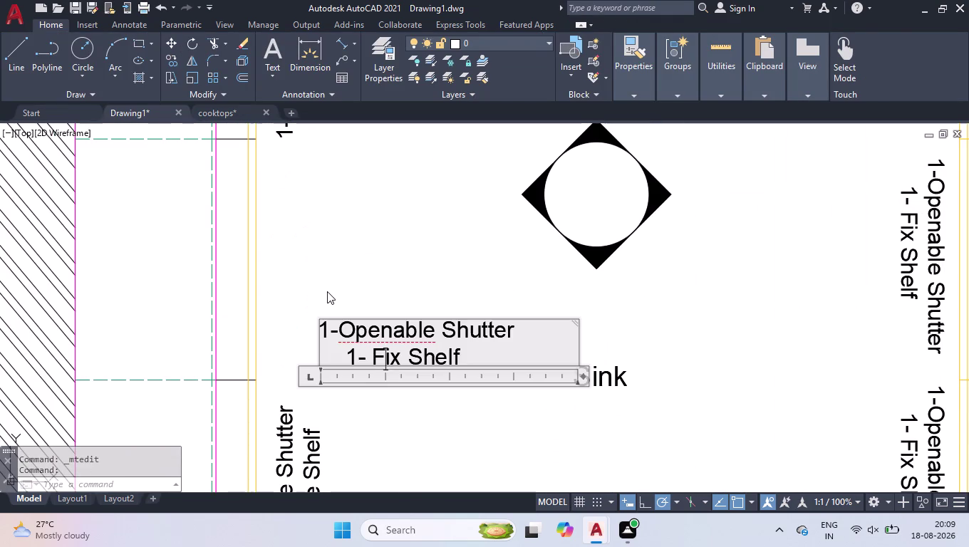
drag(404, 359, 371, 359)
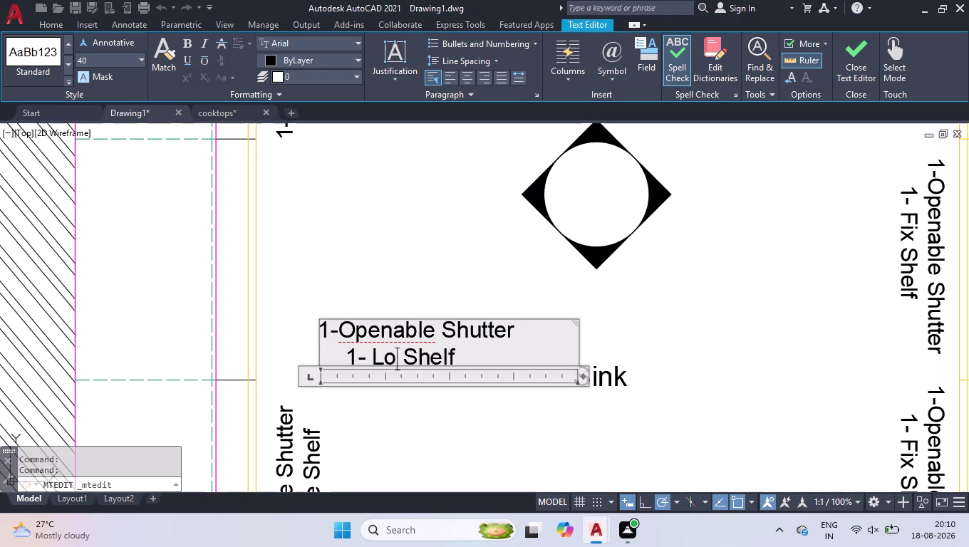
click(330, 246)
scroll(down, 3)
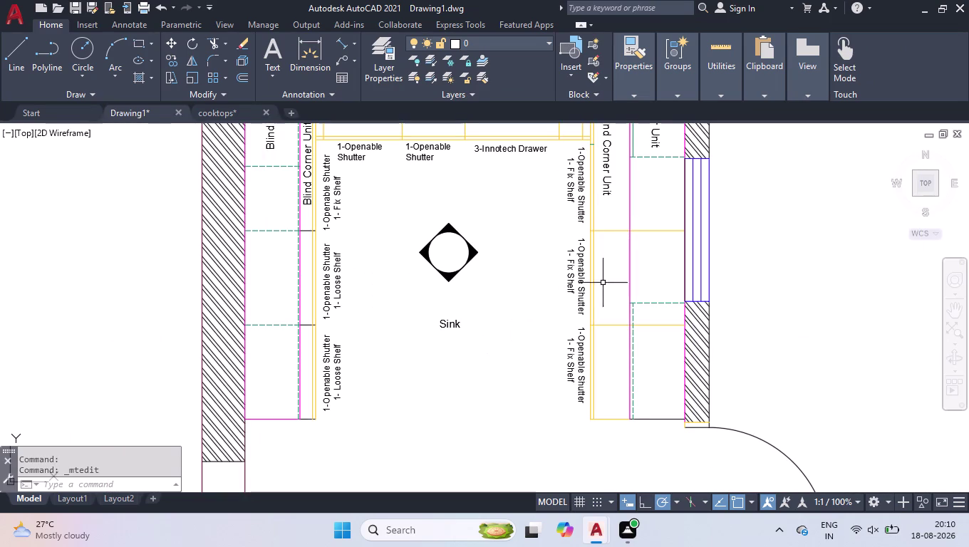
scroll(up, 3)
Change the middle-right and bottom-right labels from 'Fix Shelf' to 'Loose Shelf'.
click(547, 274)
double_click(535, 270)
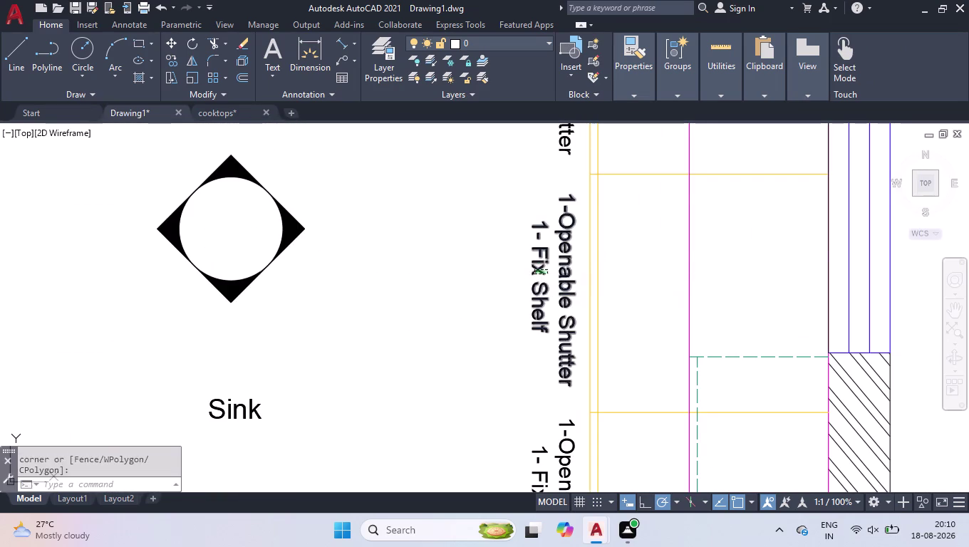
drag(653, 235, 650, 237)
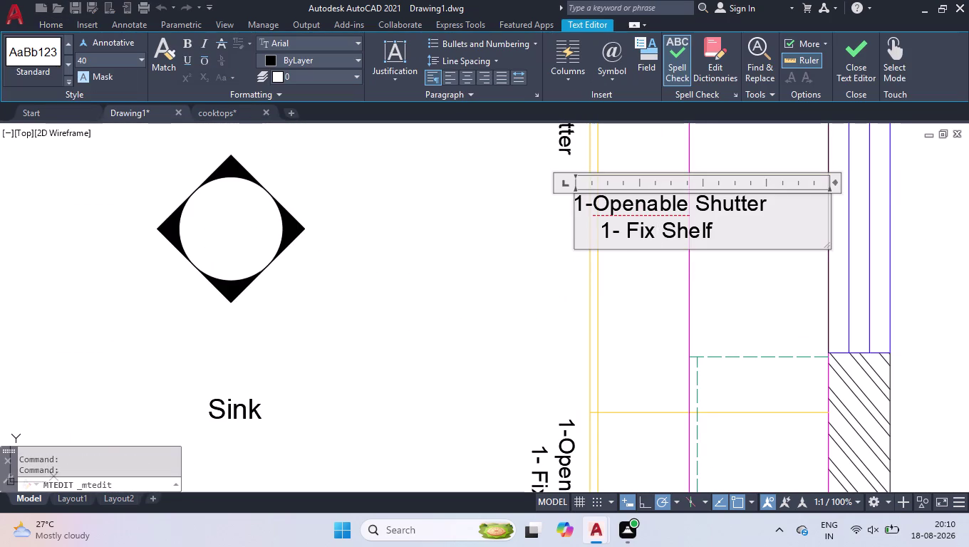
drag(650, 238, 632, 238)
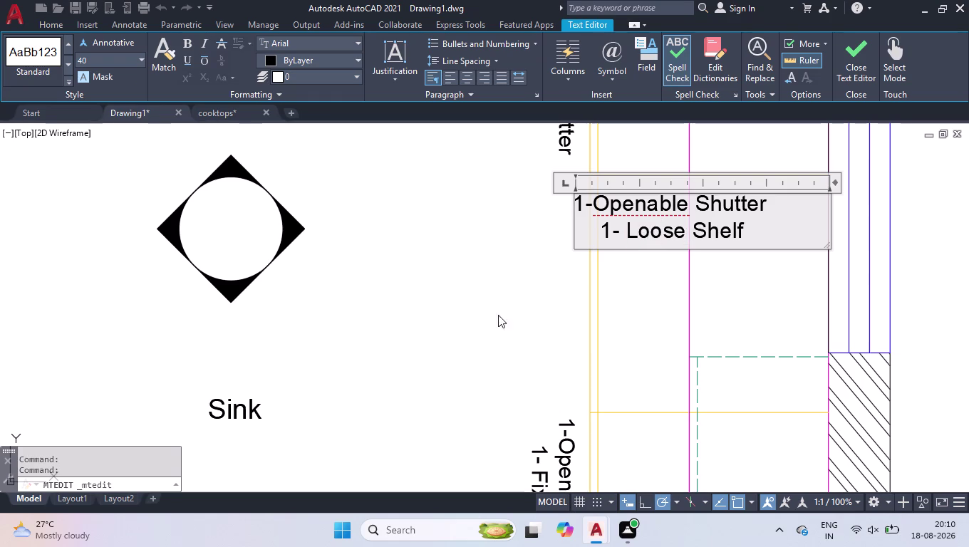
click(485, 322)
scroll(down, 3)
scroll(up, 3)
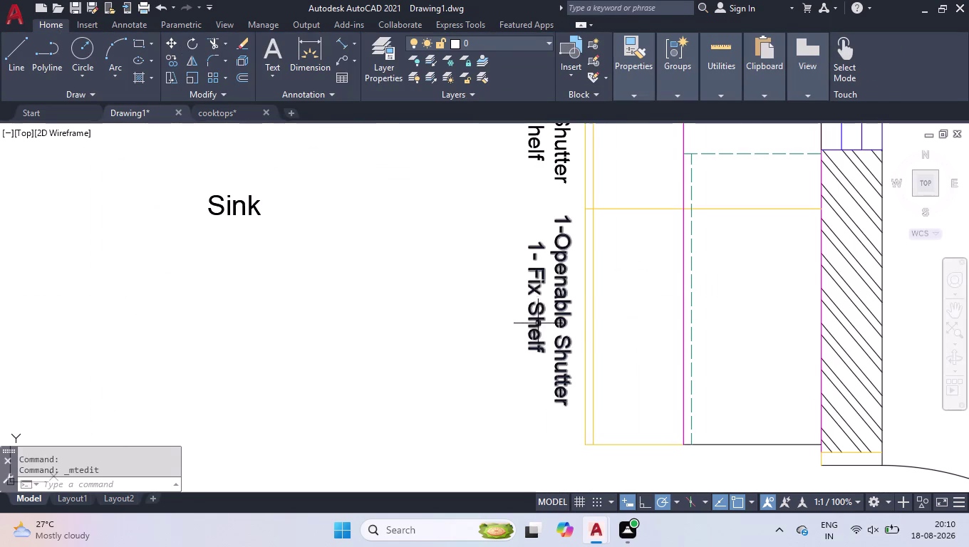
double_click(538, 324)
drag(650, 256, 620, 255)
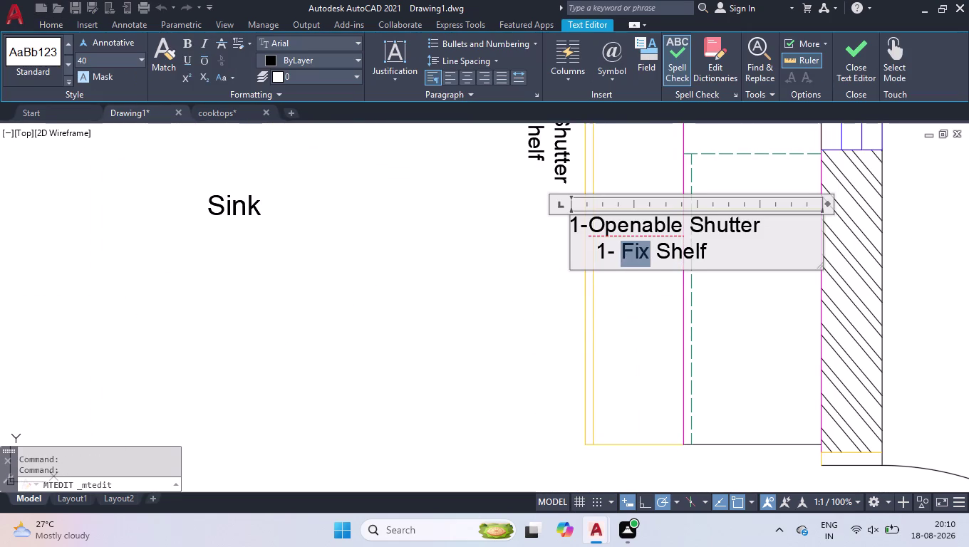
drag(621, 256, 624, 253)
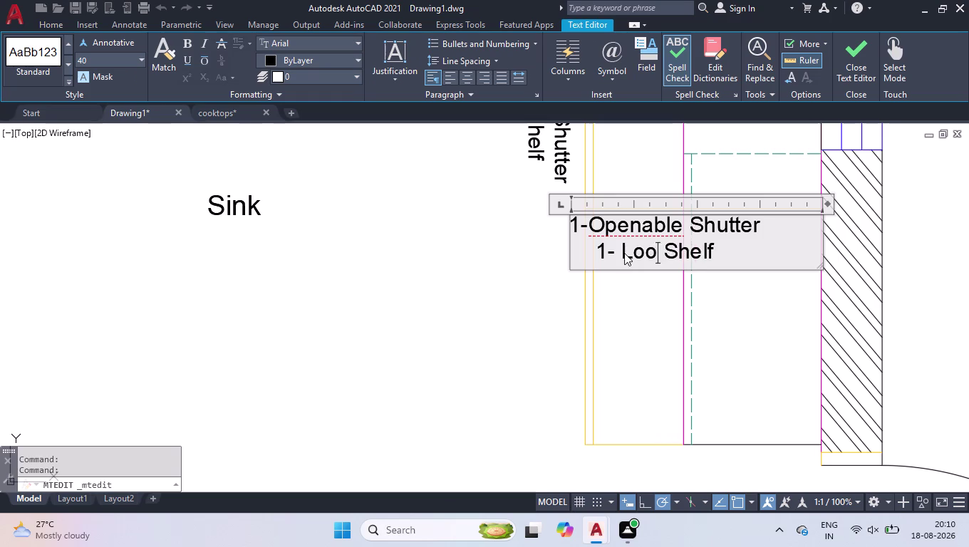
click(477, 311)
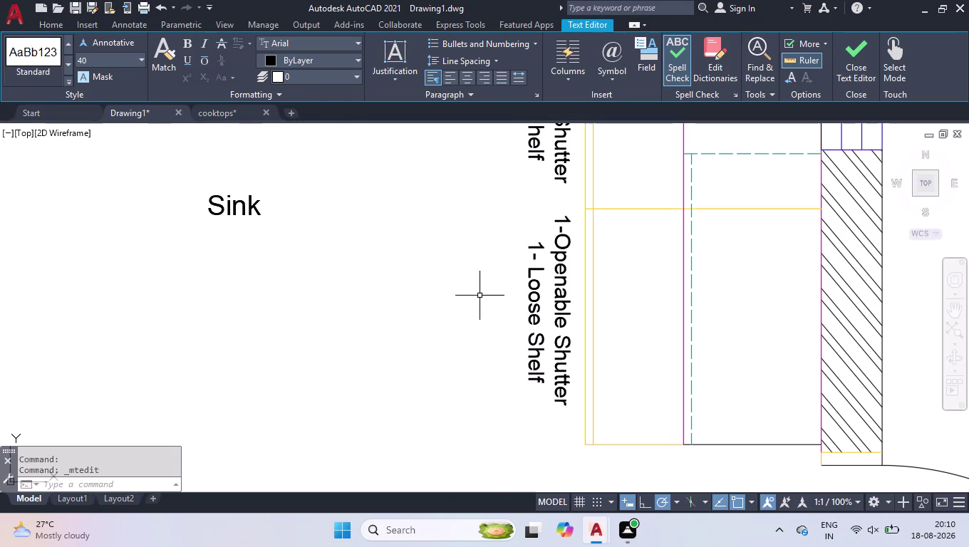
scroll(down, 3)
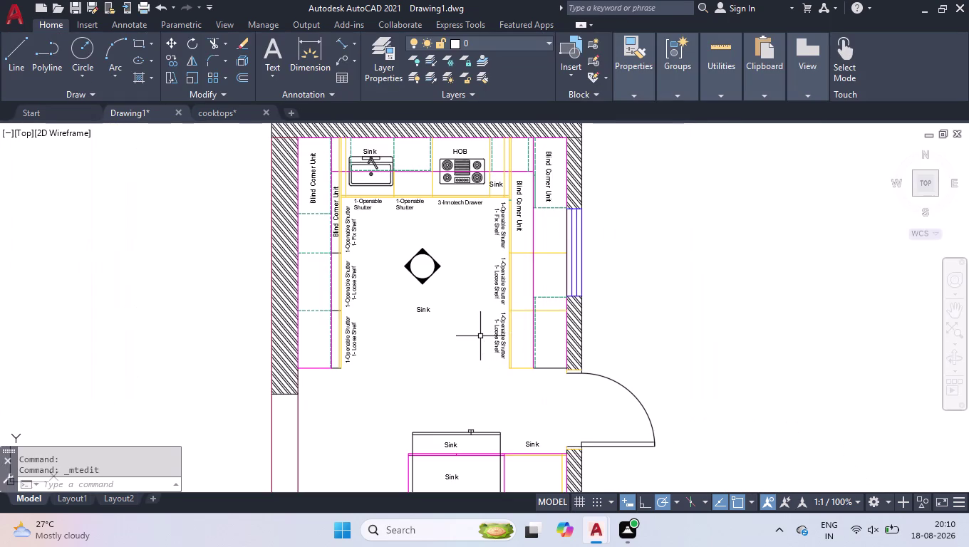
Open the Sink label for editing, underline it and set the replacement text colour to red.
scroll(up, 3)
double_click(420, 303)
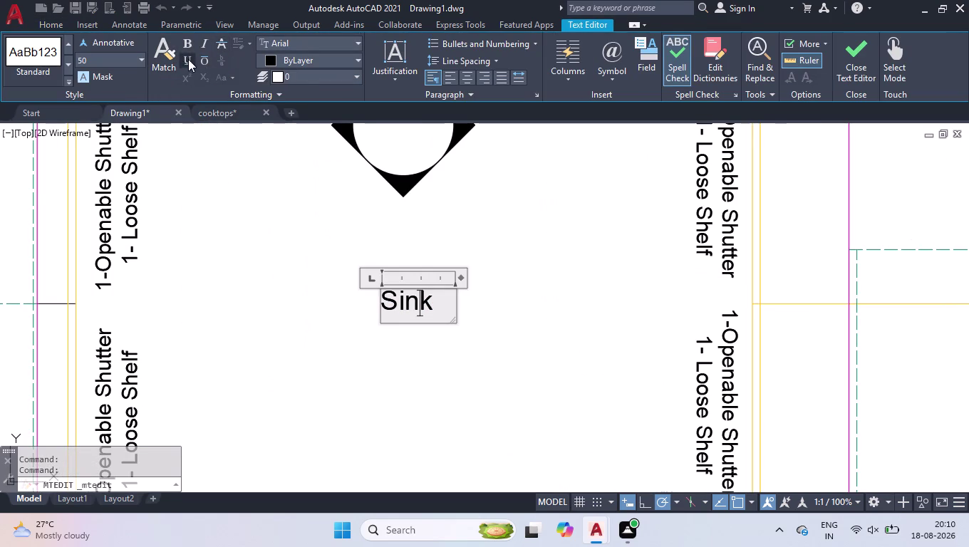
click(188, 59)
click(305, 64)
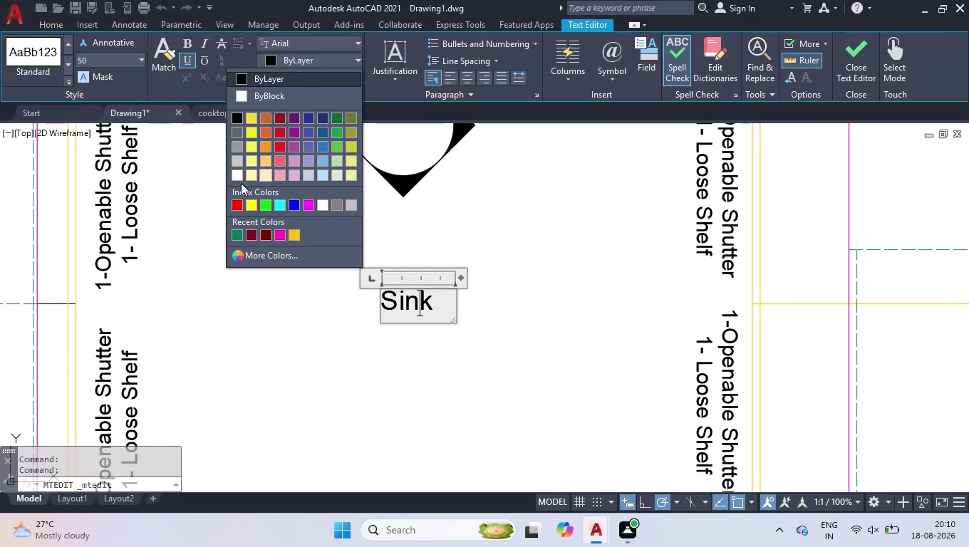
click(237, 206)
drag(438, 306, 368, 305)
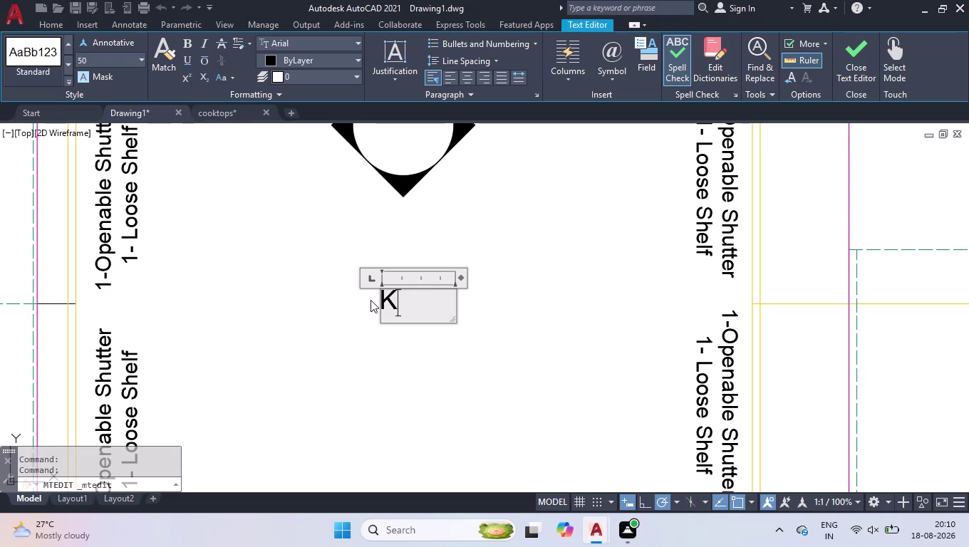
click(186, 64)
click(297, 64)
click(235, 206)
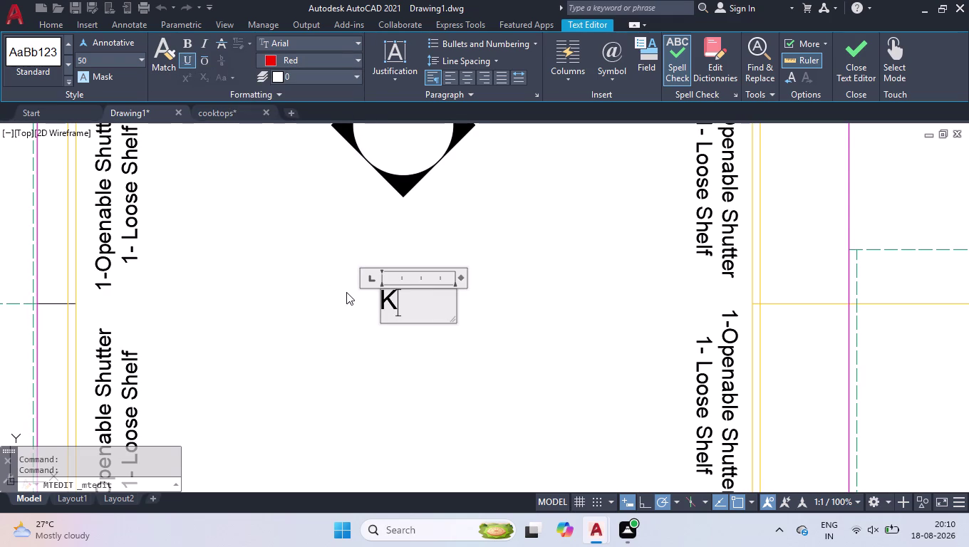
Type 'itchen' and widen the text box so 'Kitchen Top Plan' fits one line.
key(i)
text(tc)
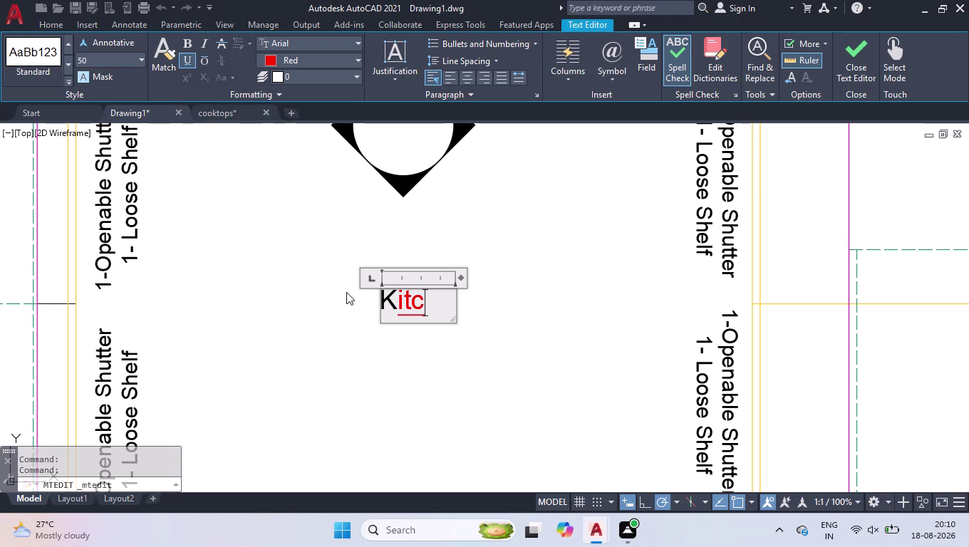
text(hen)
key(space)
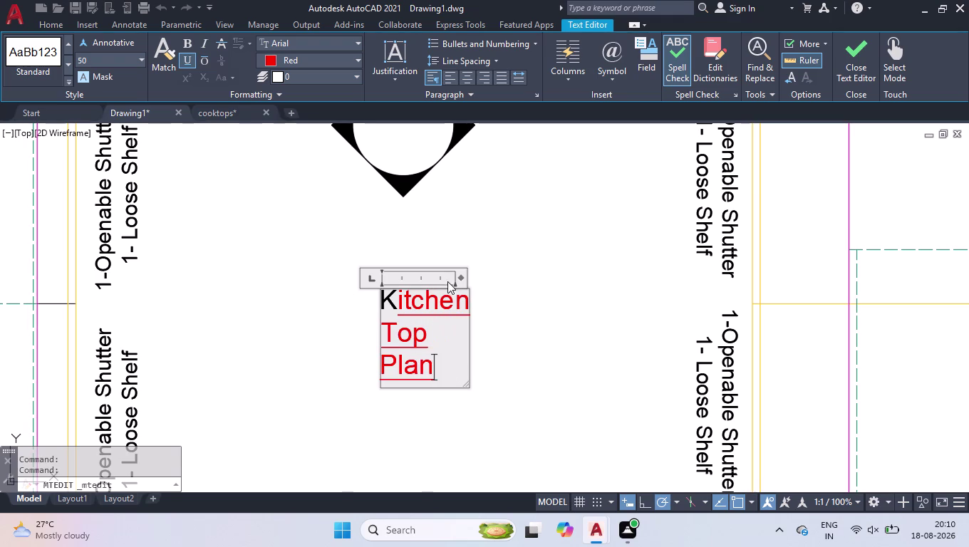
drag(461, 277, 597, 250)
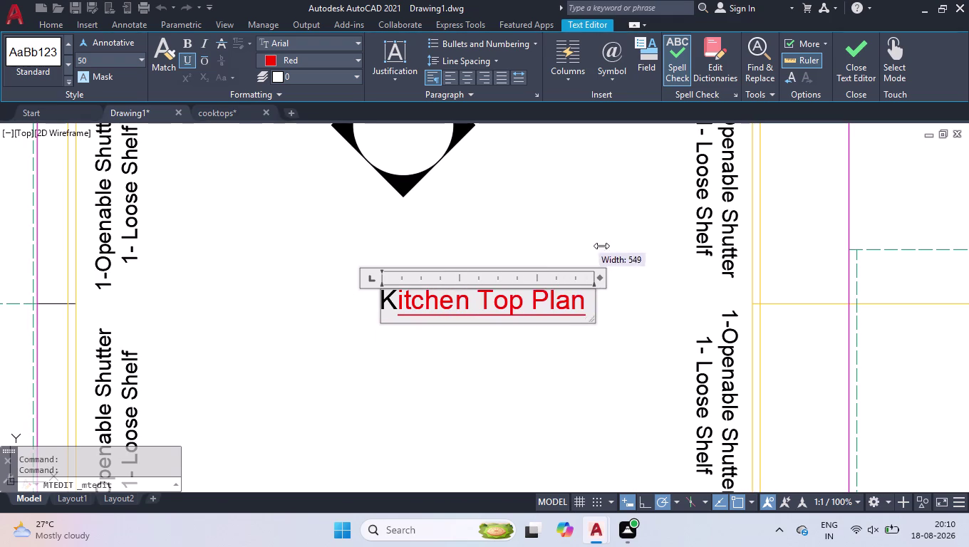
drag(597, 250, 605, 245)
Delete the black first letter K and switch the text colour to red.
drag(392, 302, 370, 299)
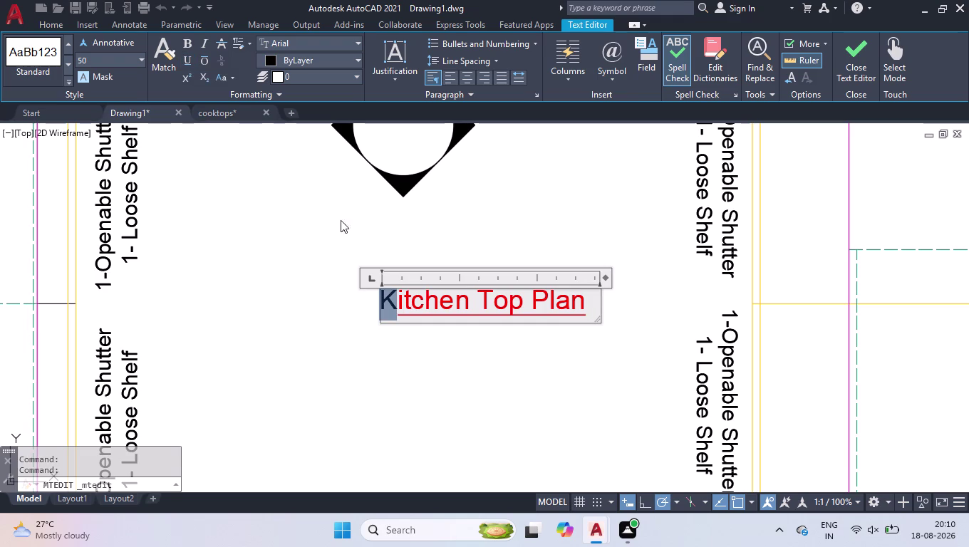
key(BackSpace)
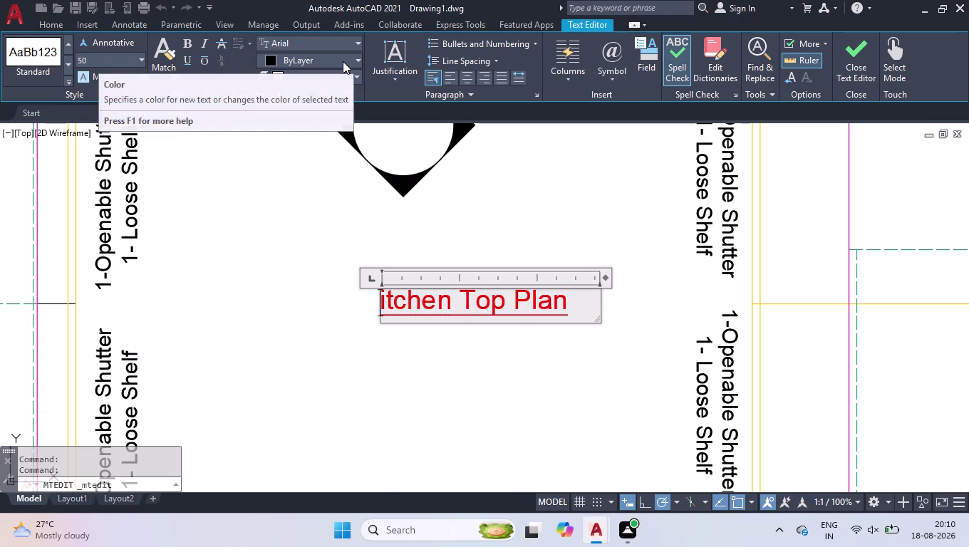
click(343, 61)
click(233, 204)
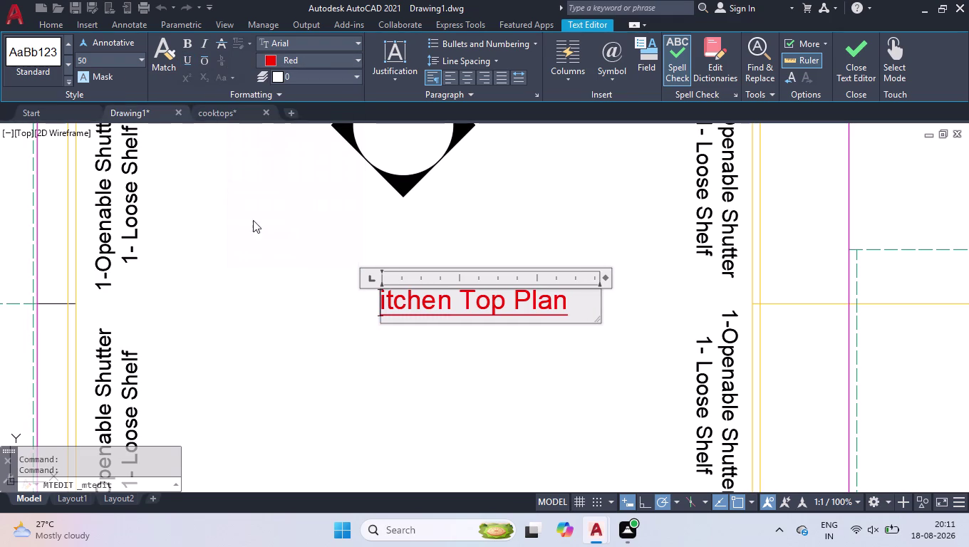
key(k)
key(BackSpace)
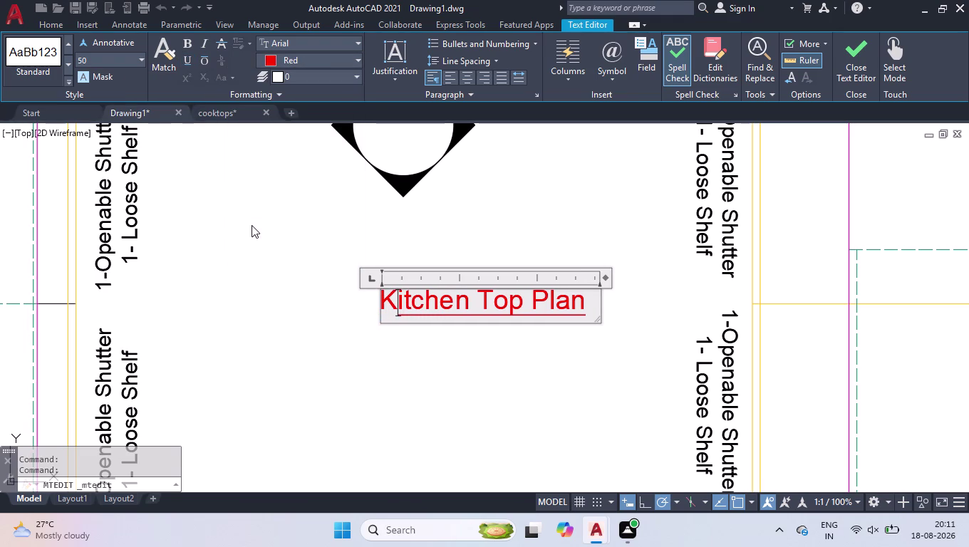
Replace the K with an underlined red K and close the text editor.
click(185, 59)
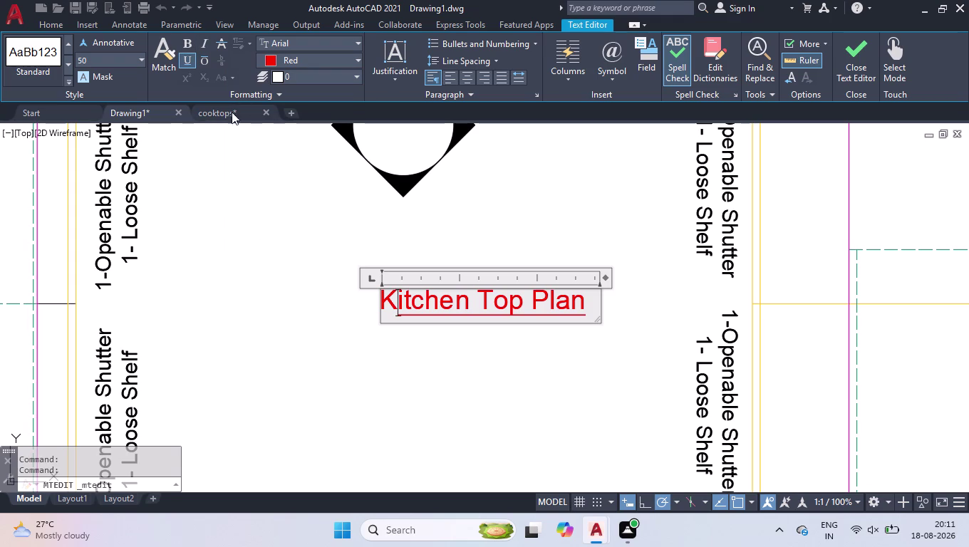
drag(393, 299, 364, 300)
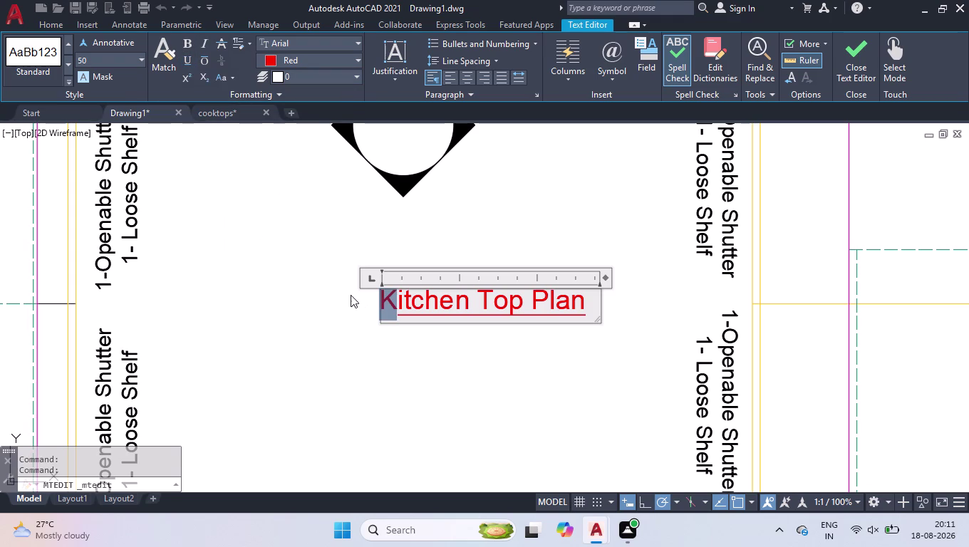
key(k)
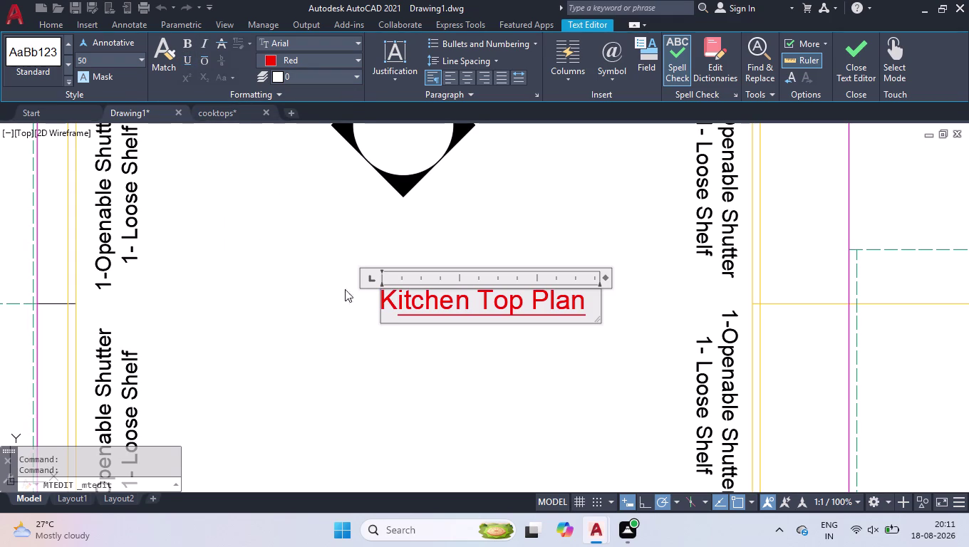
click(190, 61)
drag(395, 301, 372, 298)
key(BackSpace)
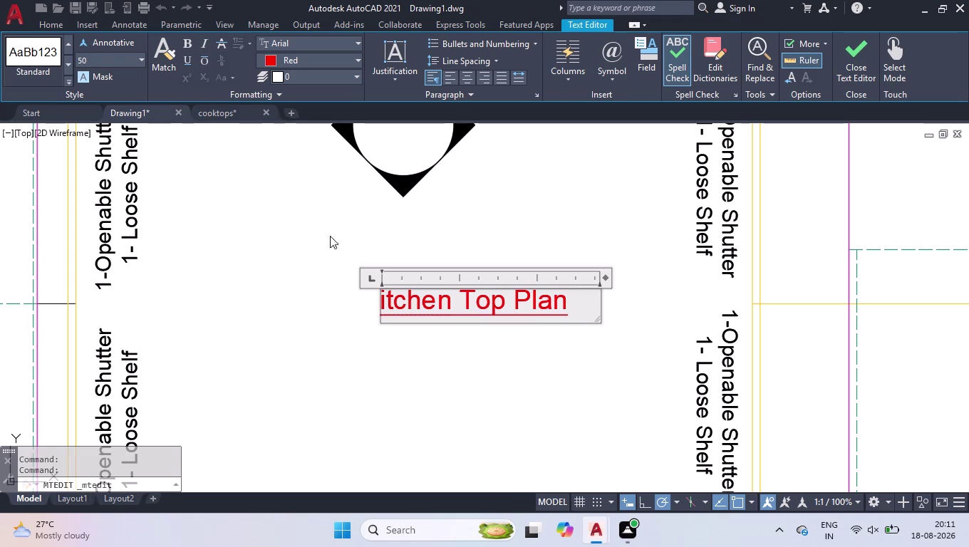
click(188, 59)
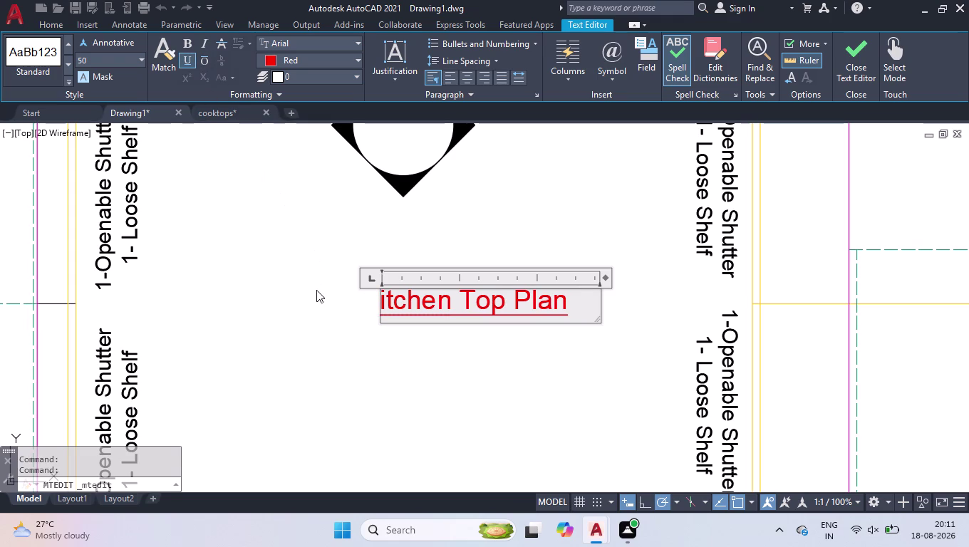
key(k)
click(220, 310)
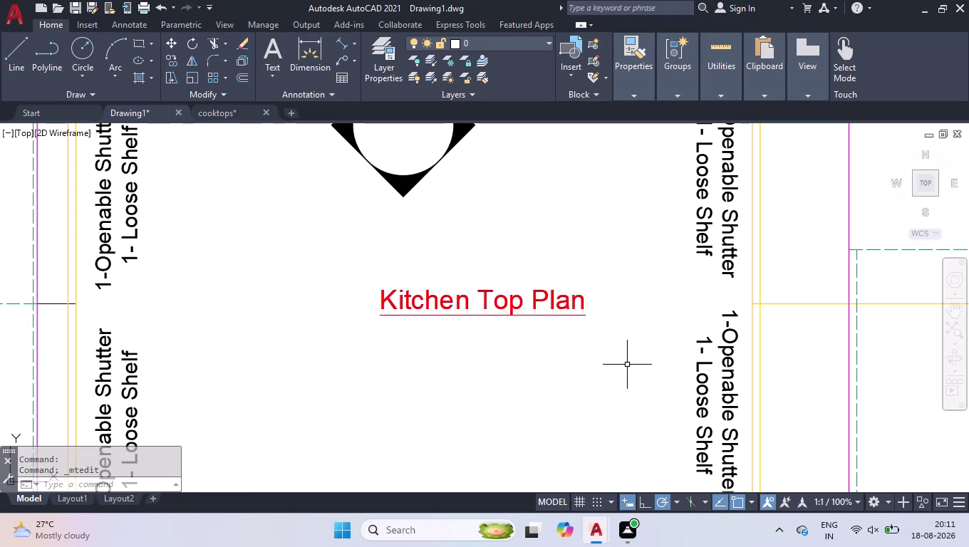
Move the Kitchen Top Plan title just below the diamond symbol.
scroll(down, 3)
scroll(up, 3)
scroll(down, 3)
click(606, 364)
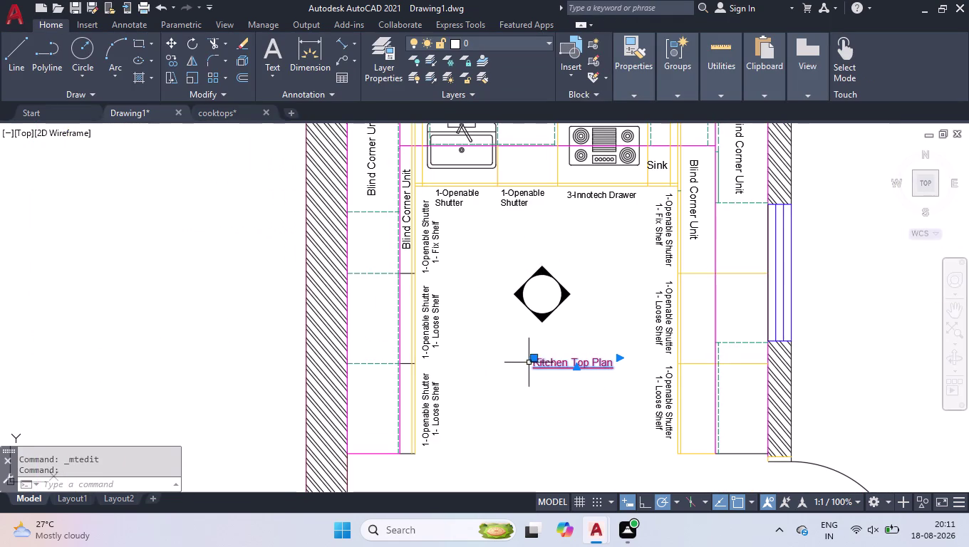
click(536, 358)
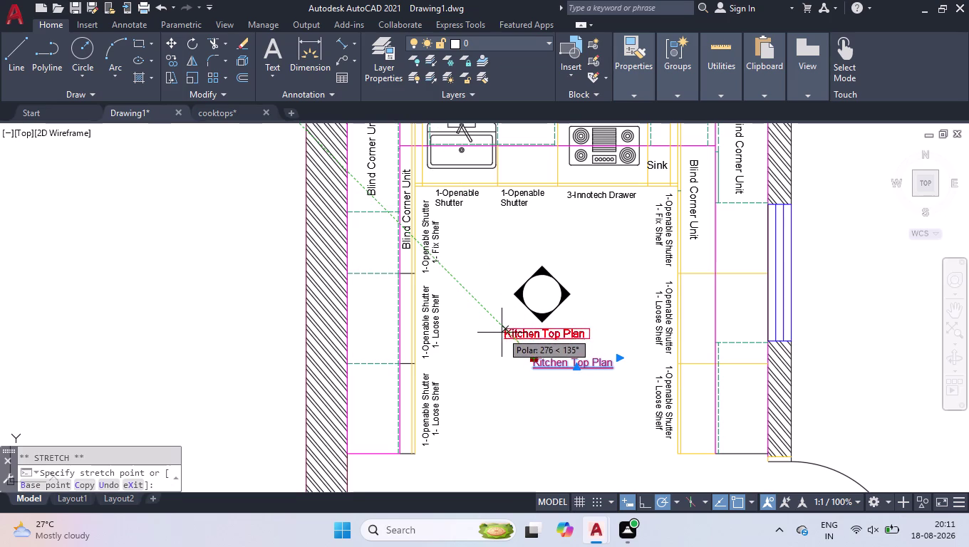
click(501, 335)
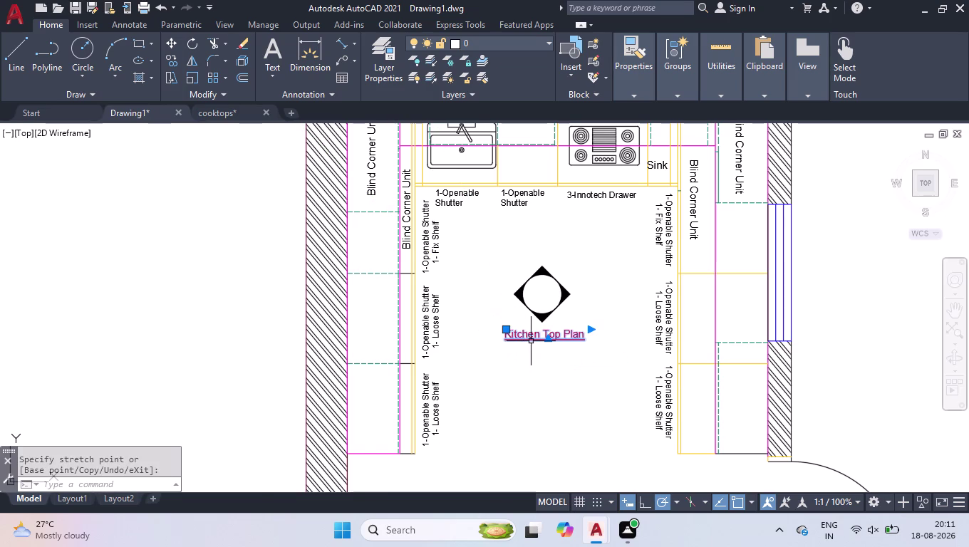
Set the title's text height to 70 in Properties.
key(ctrl+1)
scroll(down, 3)
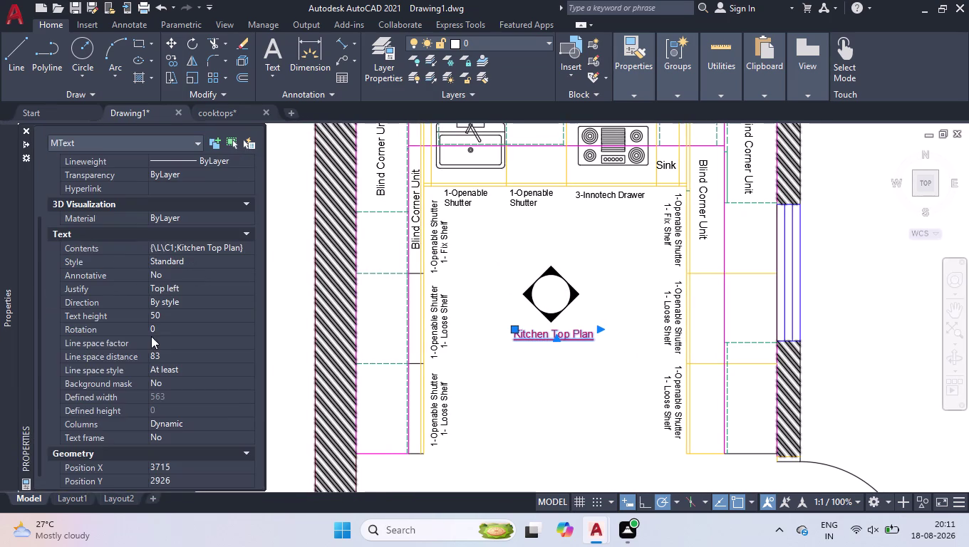
click(169, 316)
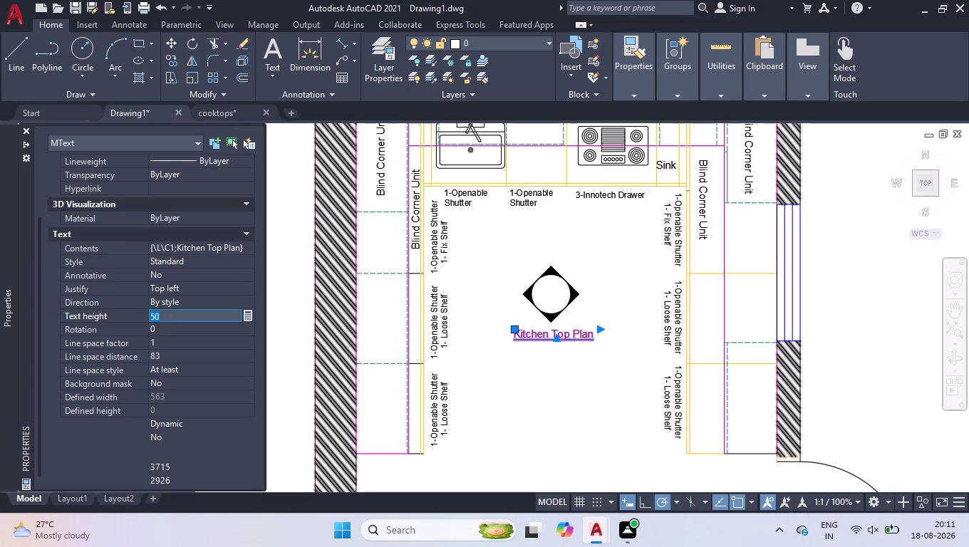
text(70)
key(Return)
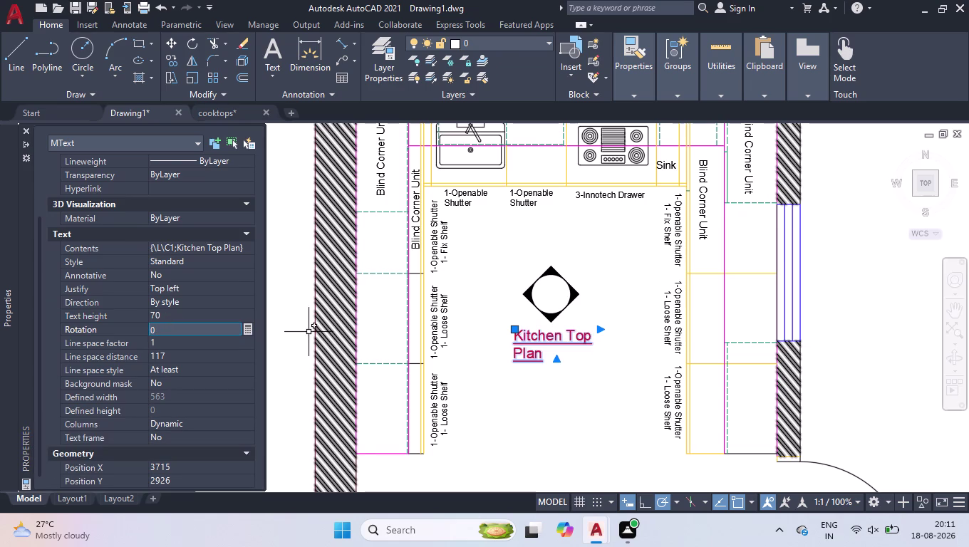
Widen the title box to one line and centre the title under the symbol.
click(602, 330)
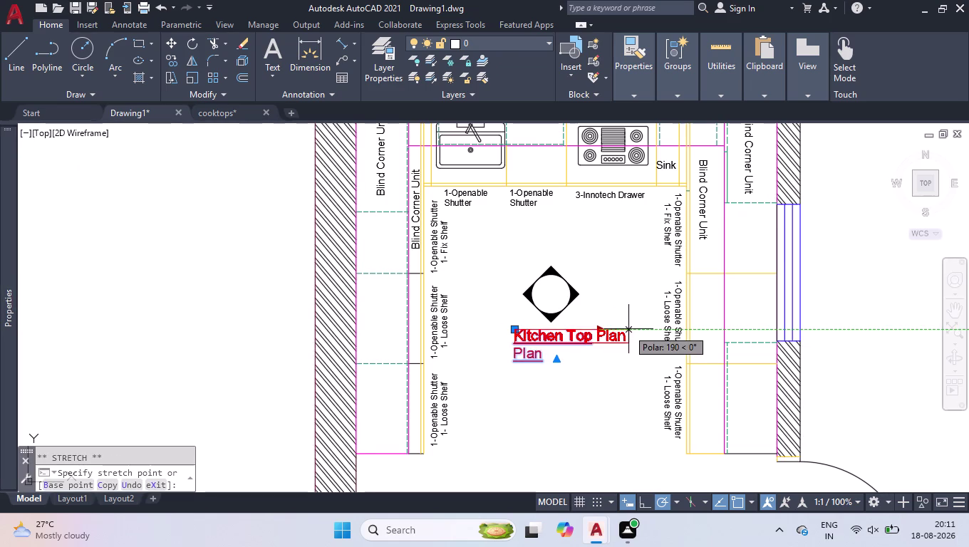
click(629, 329)
scroll(up, 3)
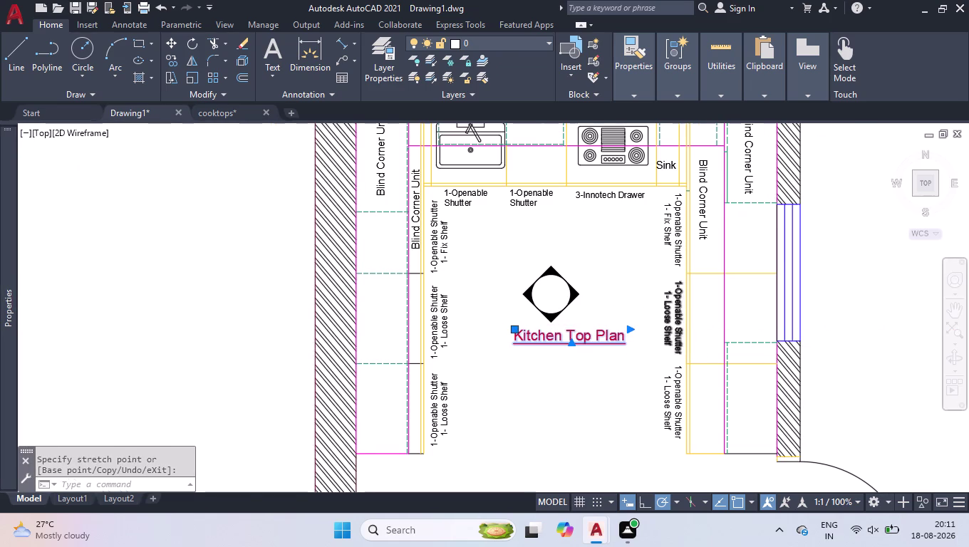
click(417, 345)
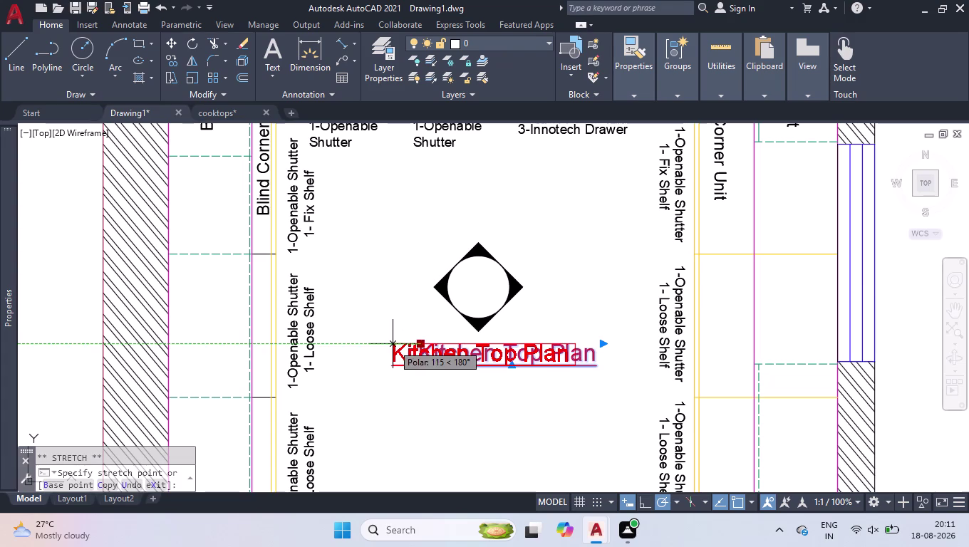
click(393, 344)
click(558, 313)
click(488, 423)
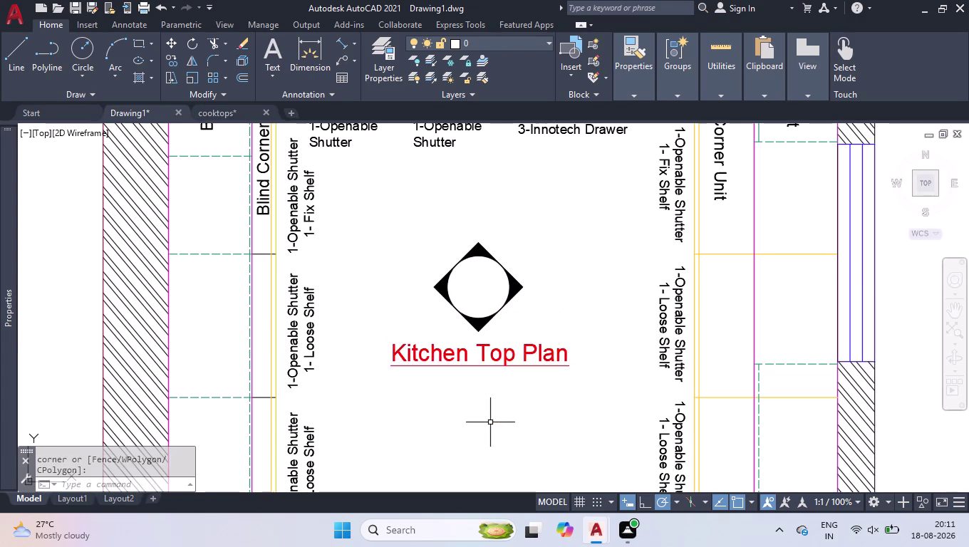
scroll(down, 3)
scroll(down, 3)
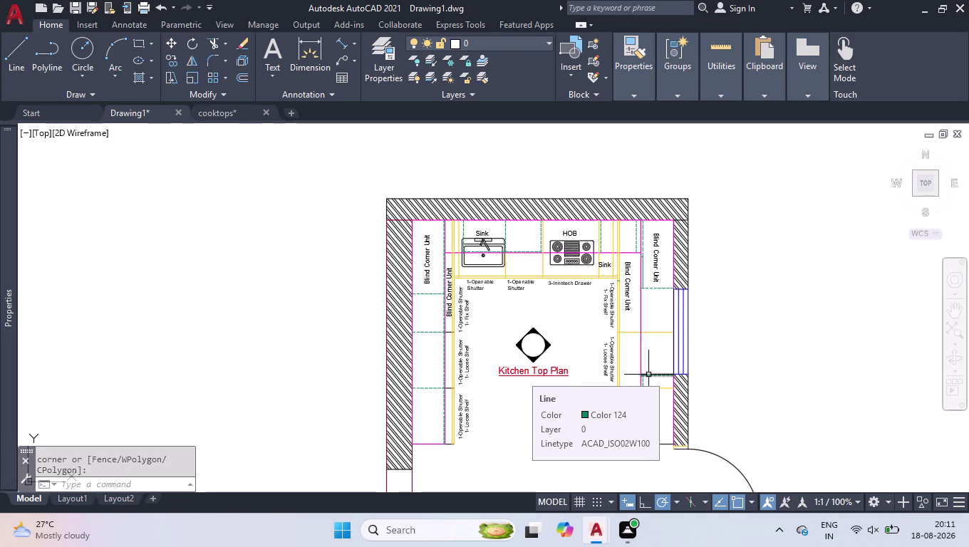
click(275, 50)
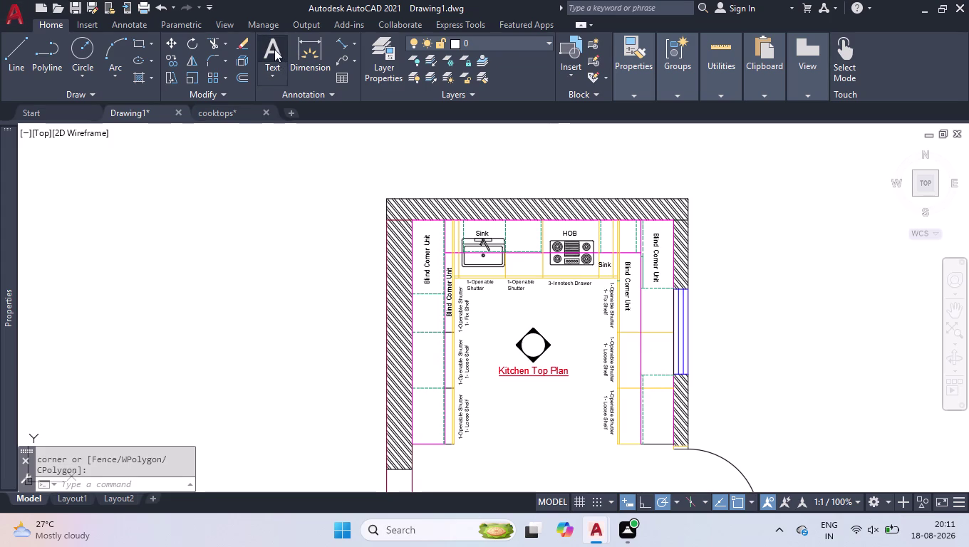
Create an MText label reading 'Filler' to the right of the plan.
scroll(up, 3)
scroll(down, 3)
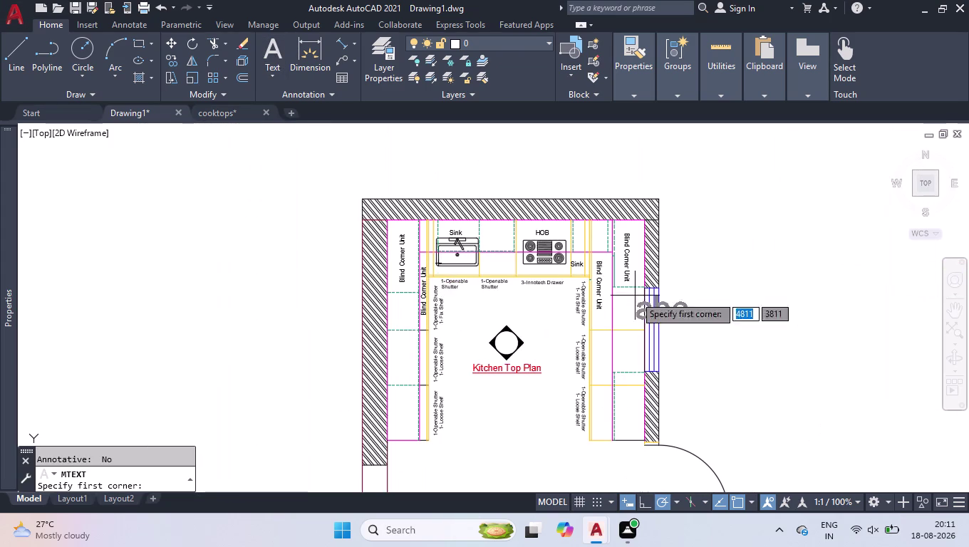
click(764, 250)
click(821, 317)
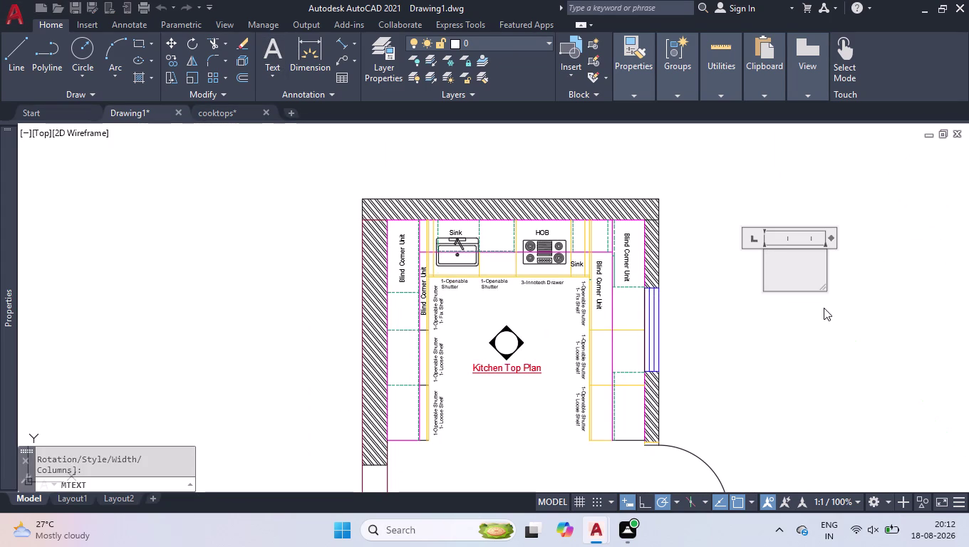
key(f)
text(ill)
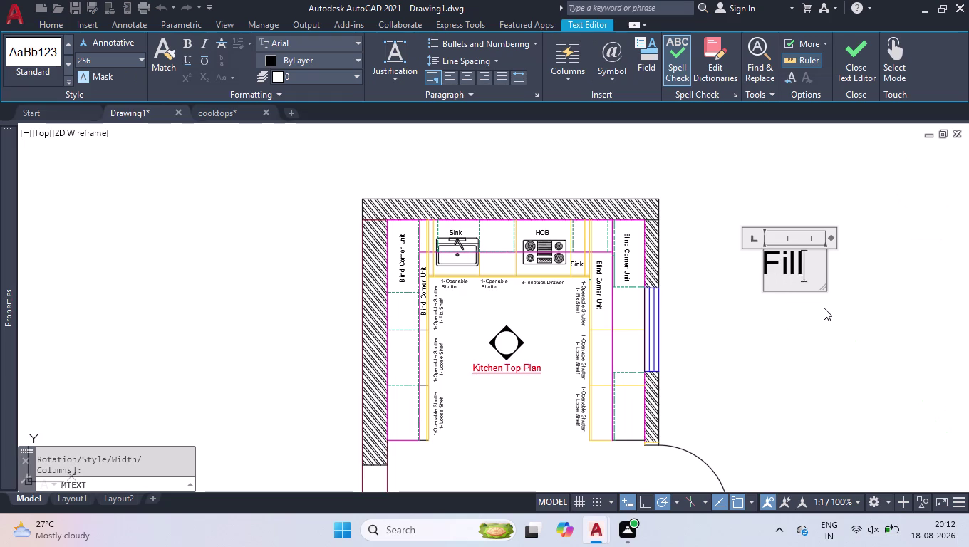
text(er)
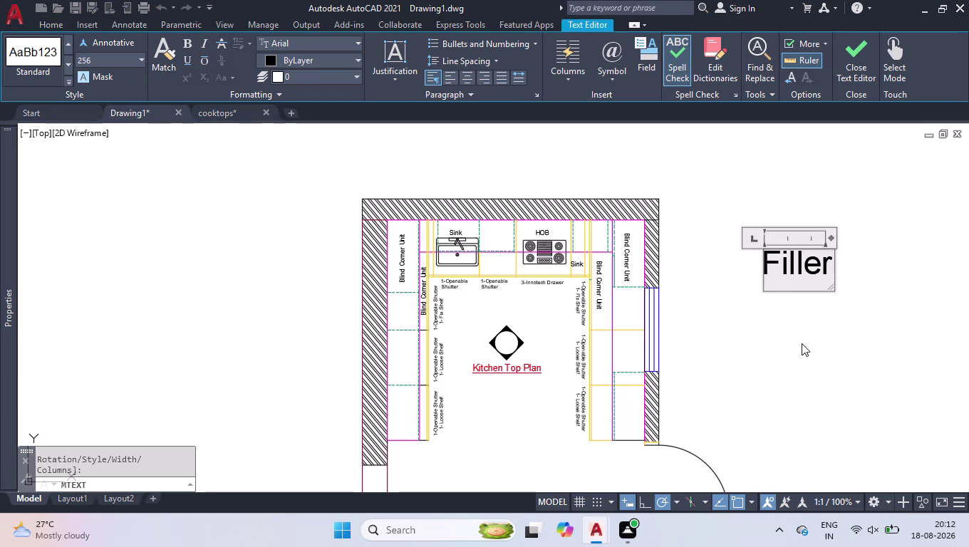
click(801, 343)
Set the Filler label's text height to 40 in Properties.
click(784, 268)
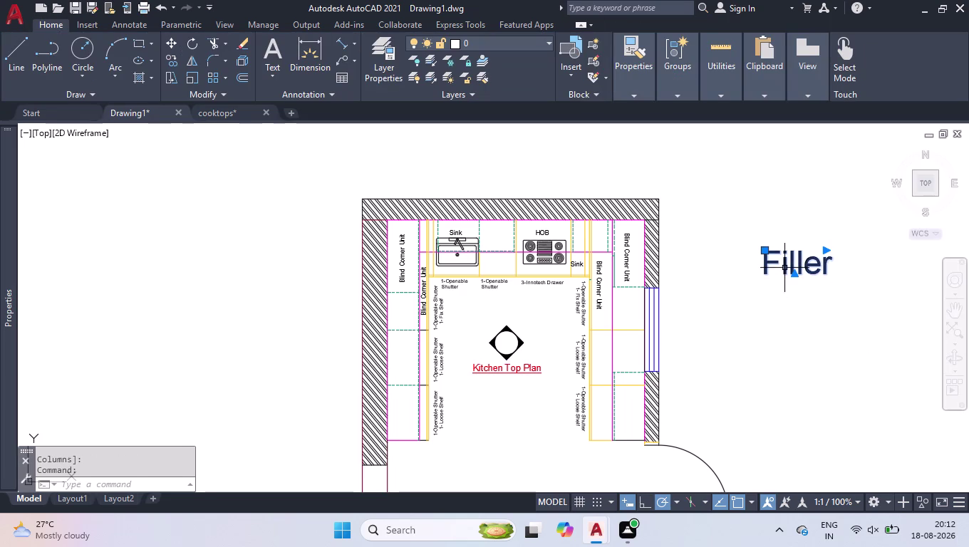
key(ctrl+1)
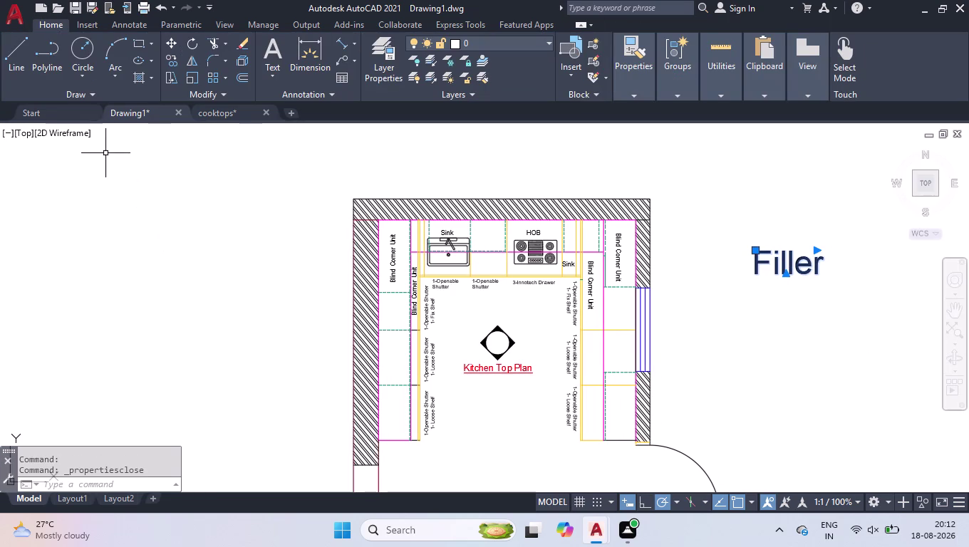
key(ctrl+1)
scroll(down, 3)
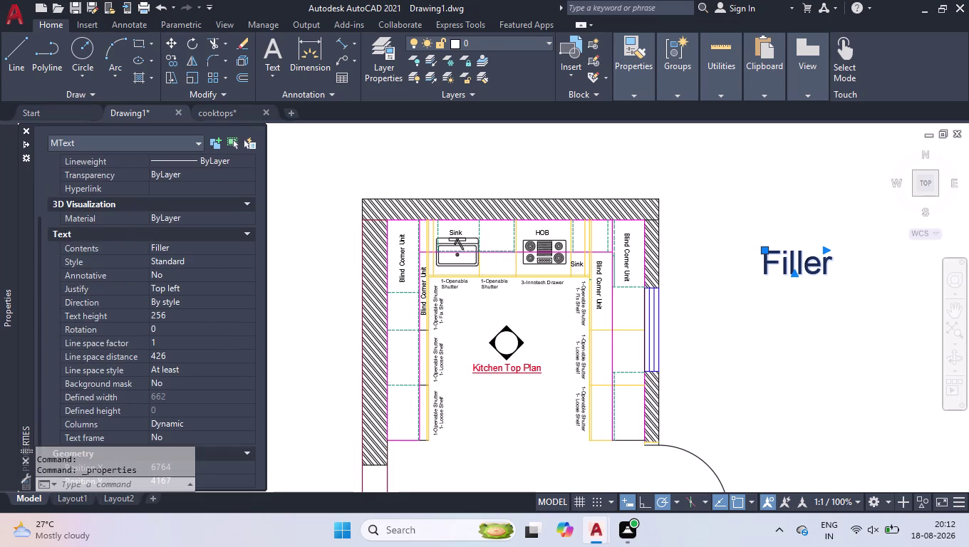
click(193, 316)
key(4)
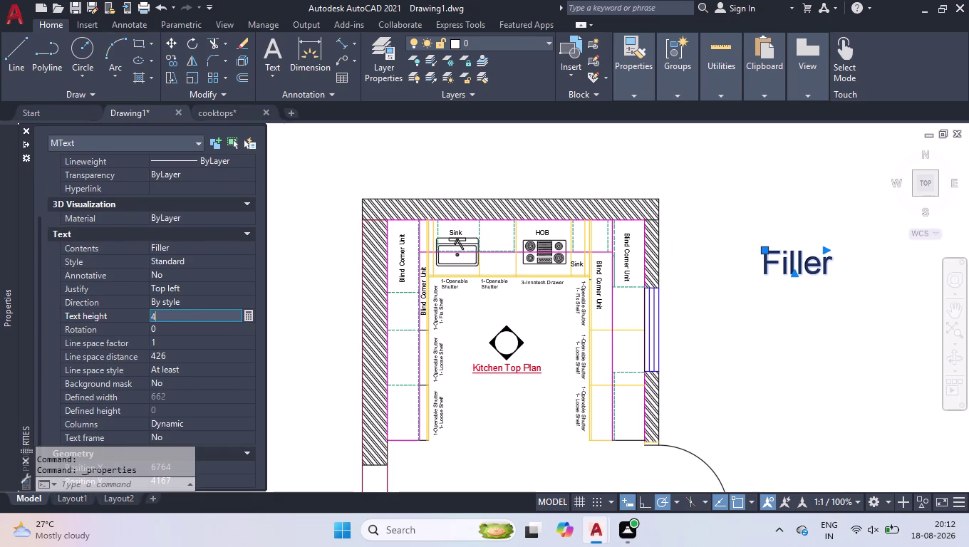
key(BackSpace)
text(30)
key(Return)
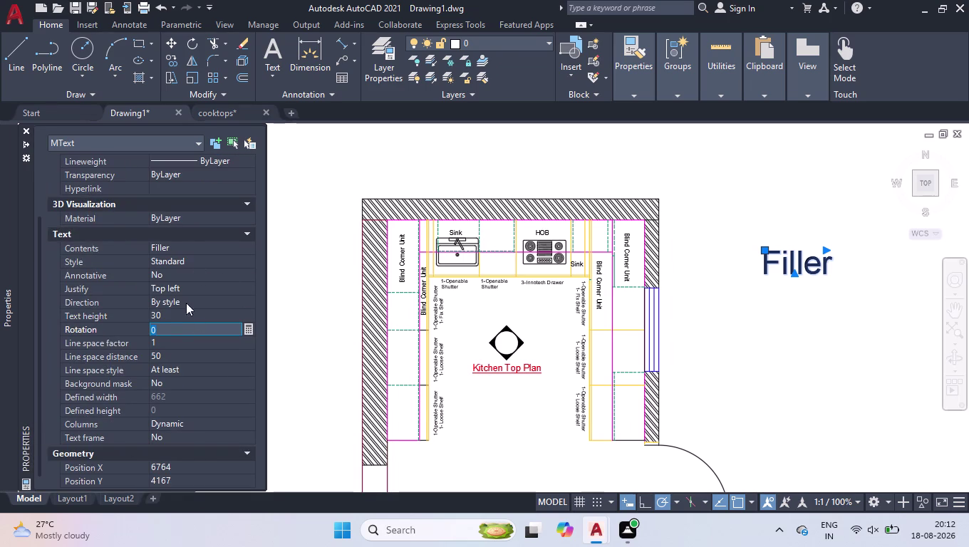
click(175, 318)
text(40)
key(Return)
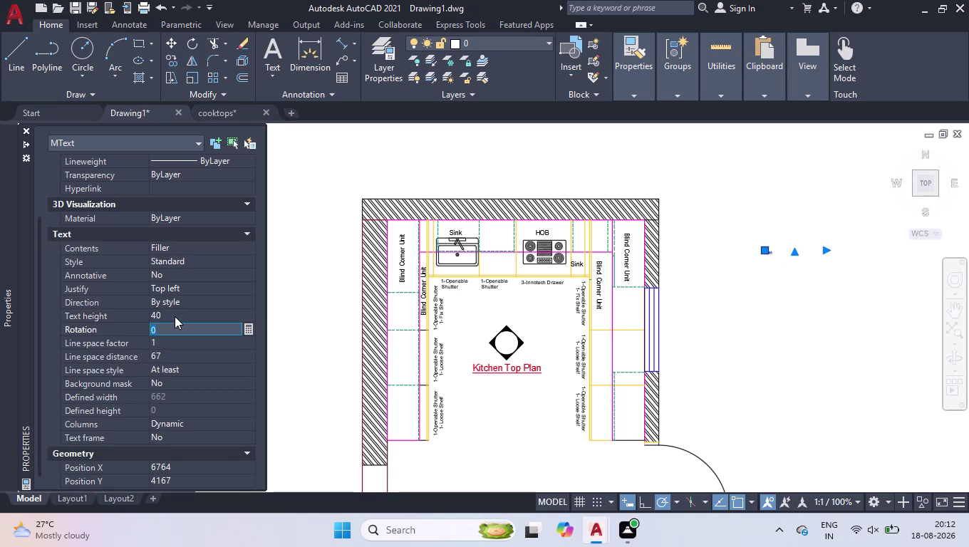
click(29, 131)
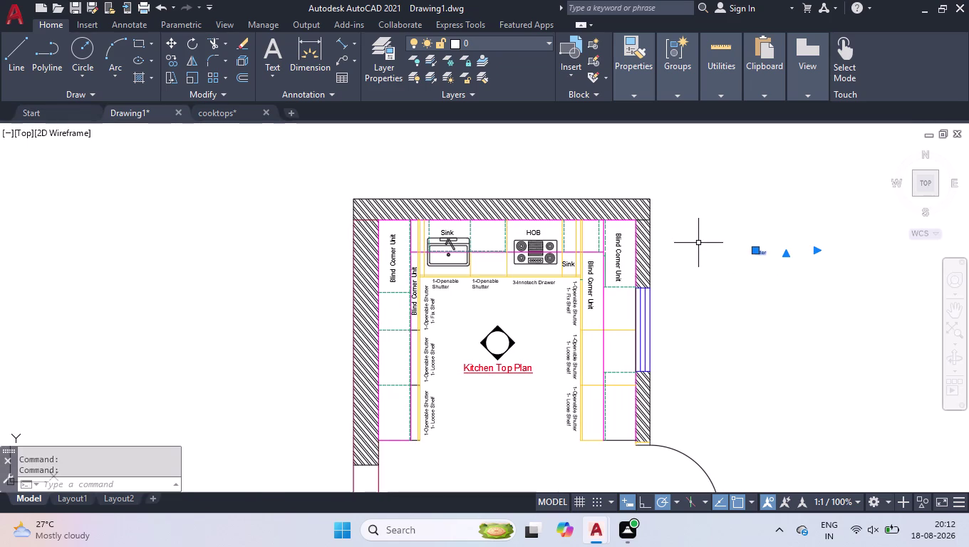
text(ro)
key(Return)
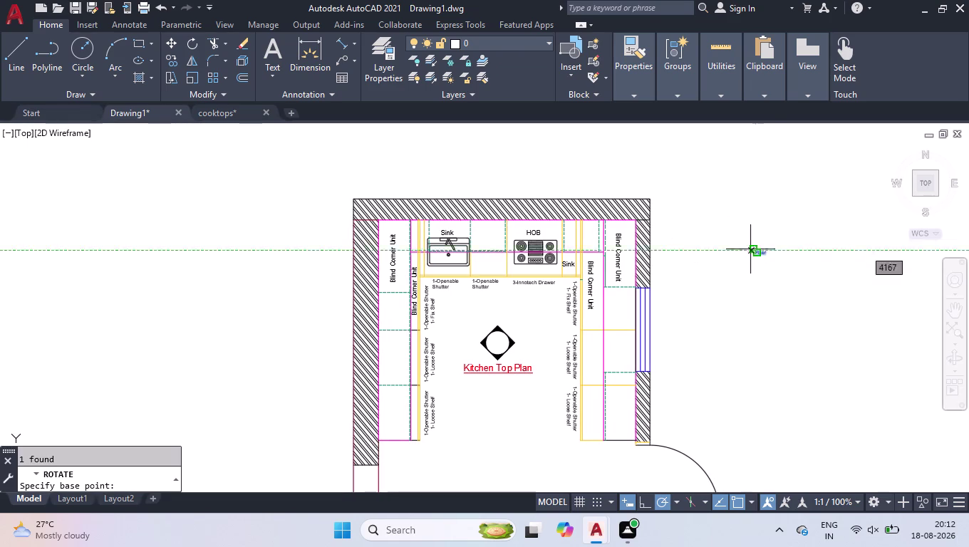
Rotate the Filler label so it reads vertically.
click(751, 249)
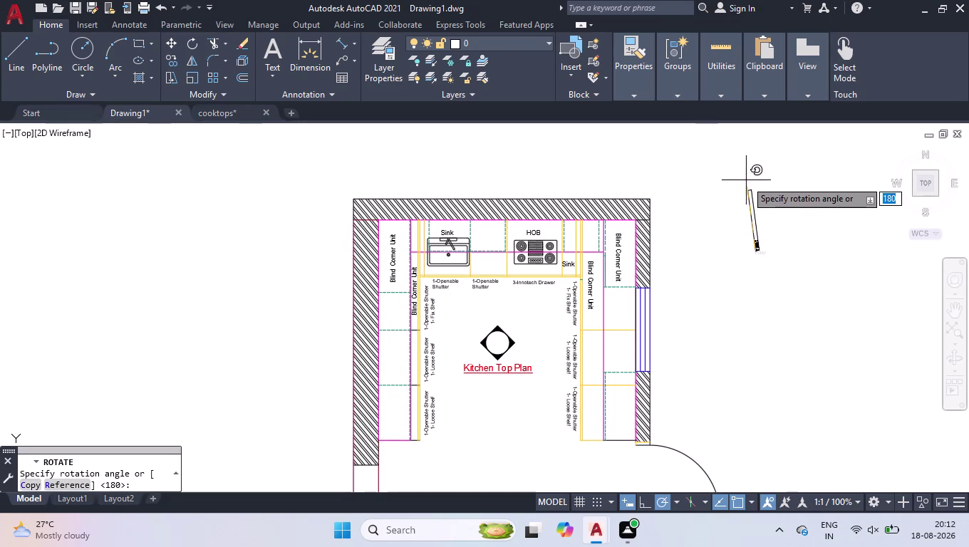
click(756, 181)
scroll(up, 3)
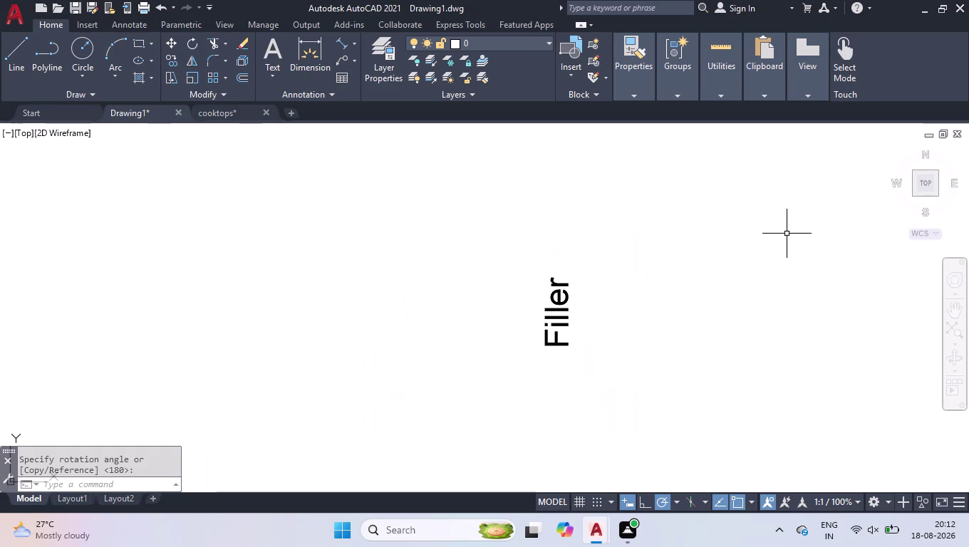
Copy the vertical Filler label into the first filler strip.
text(co)
key(Return)
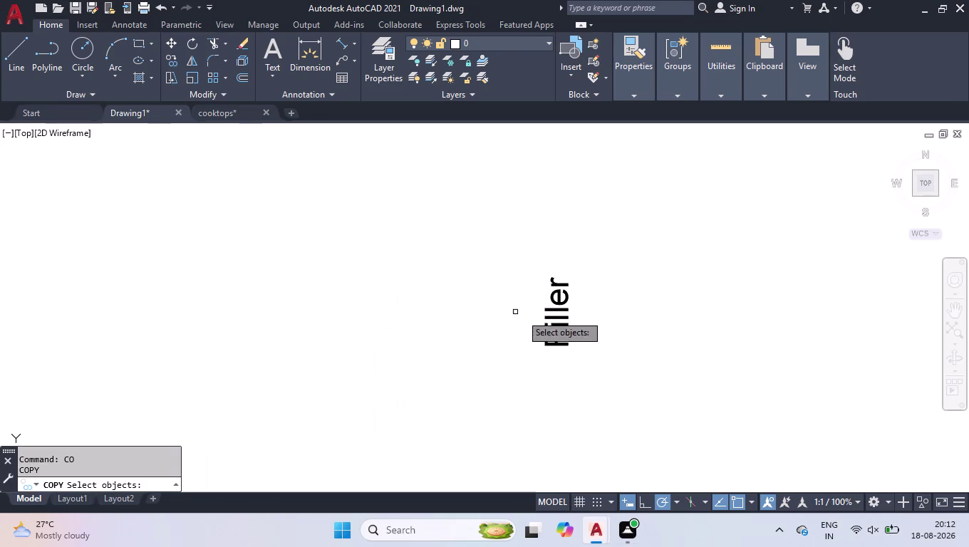
click(549, 322)
key(Return)
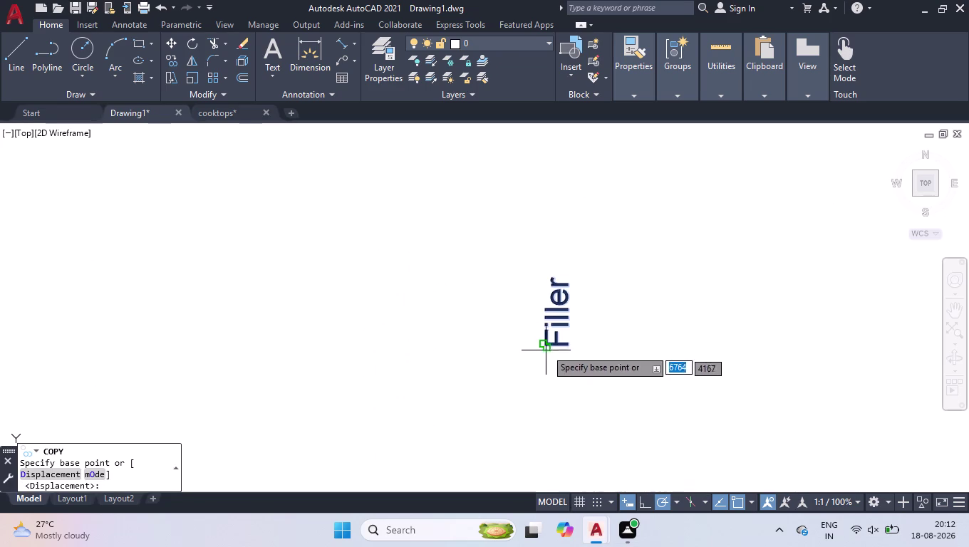
click(546, 346)
scroll(down, 3)
scroll(up, 3)
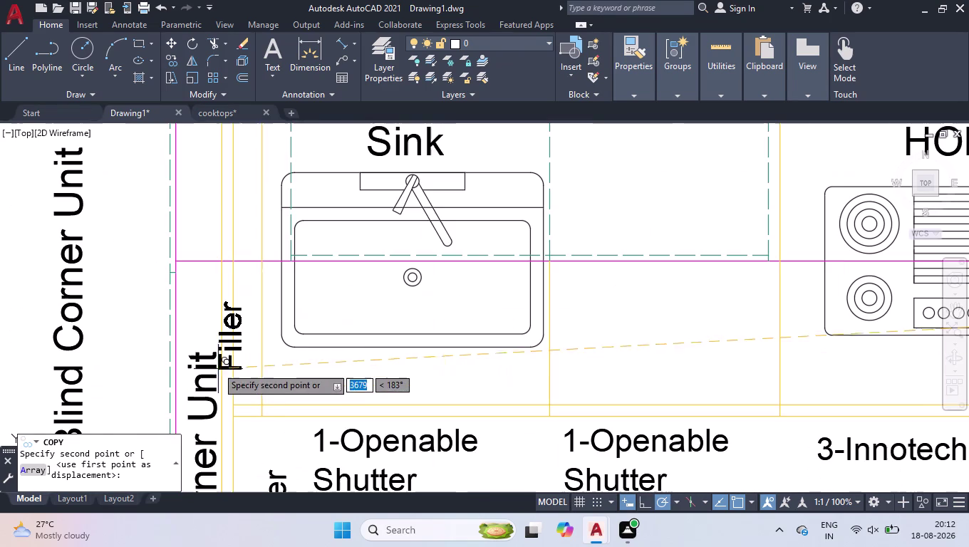
scroll(up, 3)
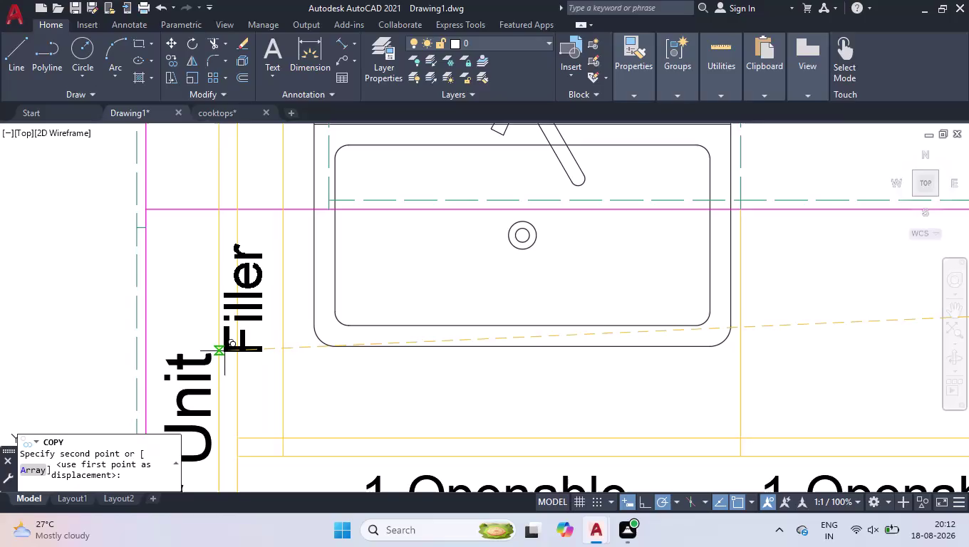
scroll(up, 3)
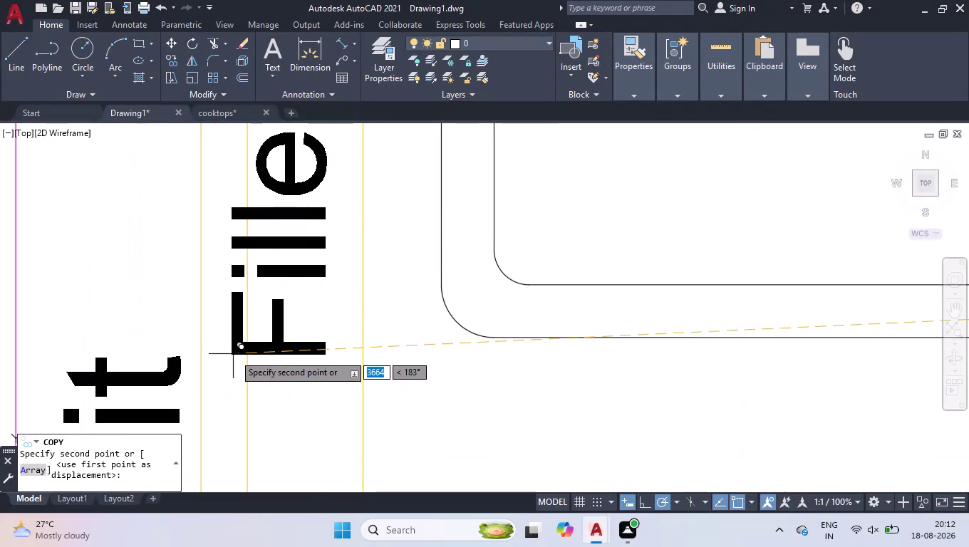
click(258, 386)
Place two more Filler copies, one beside the Blind Corner Unit.
scroll(down, 3)
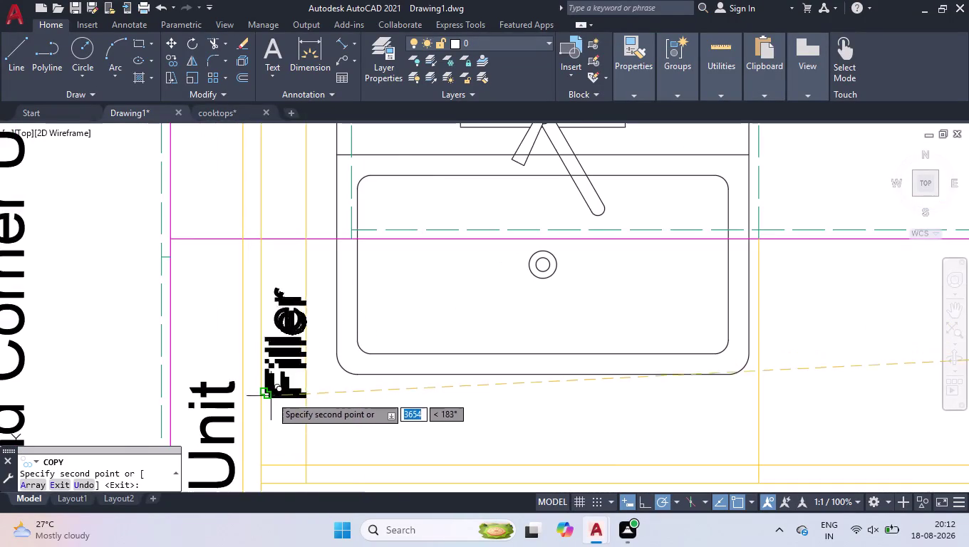
scroll(down, 3)
scroll(up, 3)
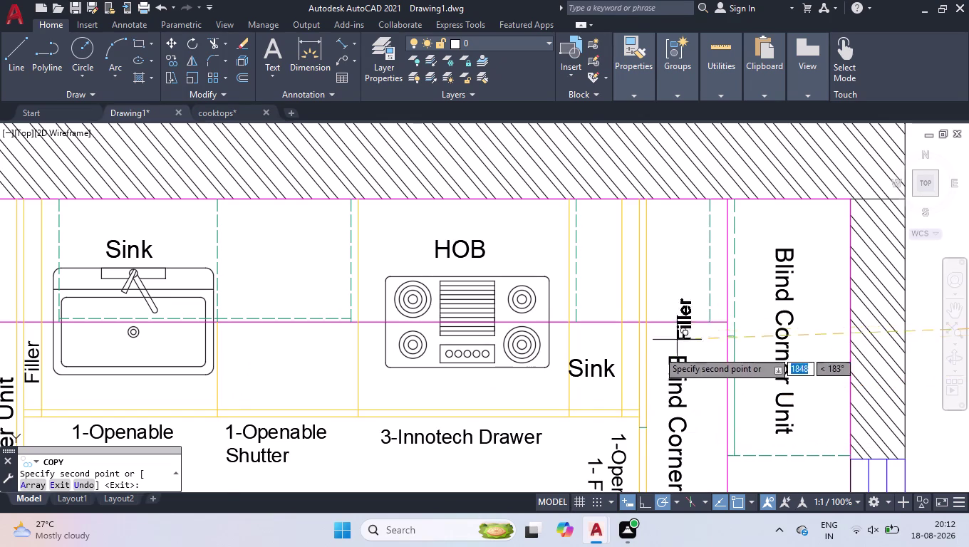
scroll(up, 3)
scroll(down, 3)
scroll(up, 3)
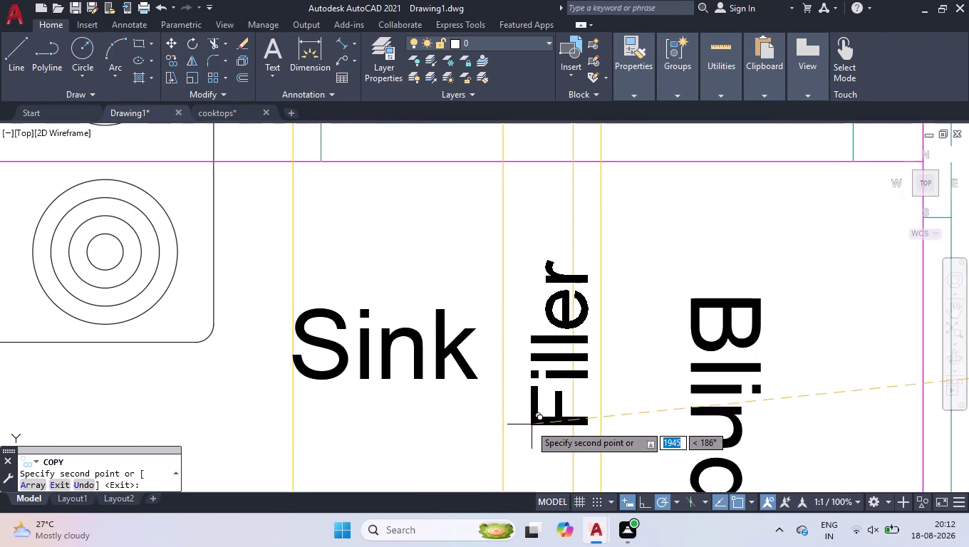
click(512, 438)
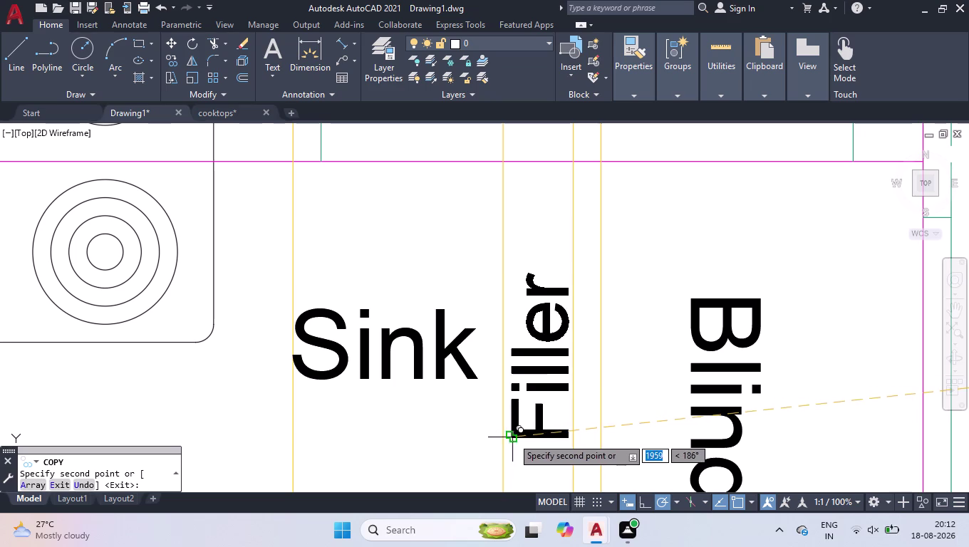
click(372, 429)
key(Return)
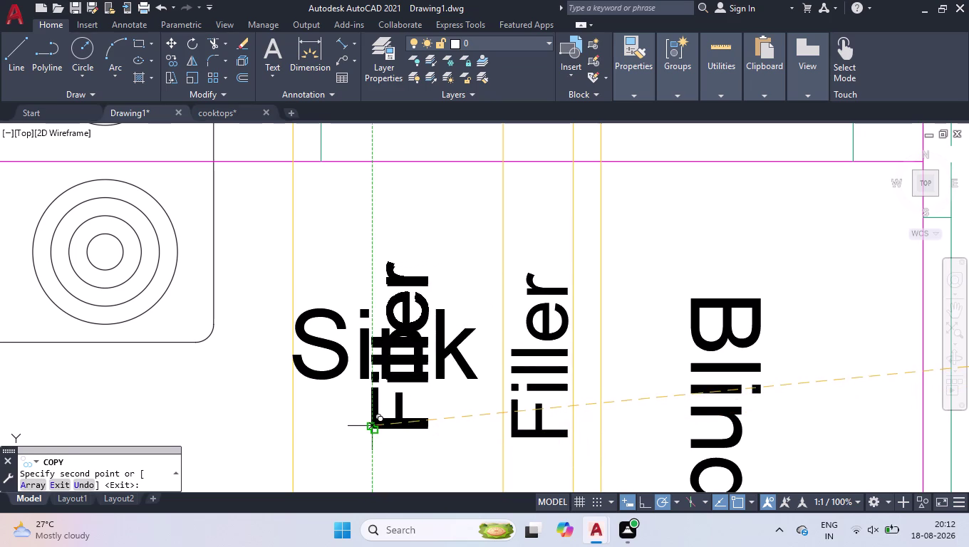
Erase the nearby Sink label.
click(327, 354)
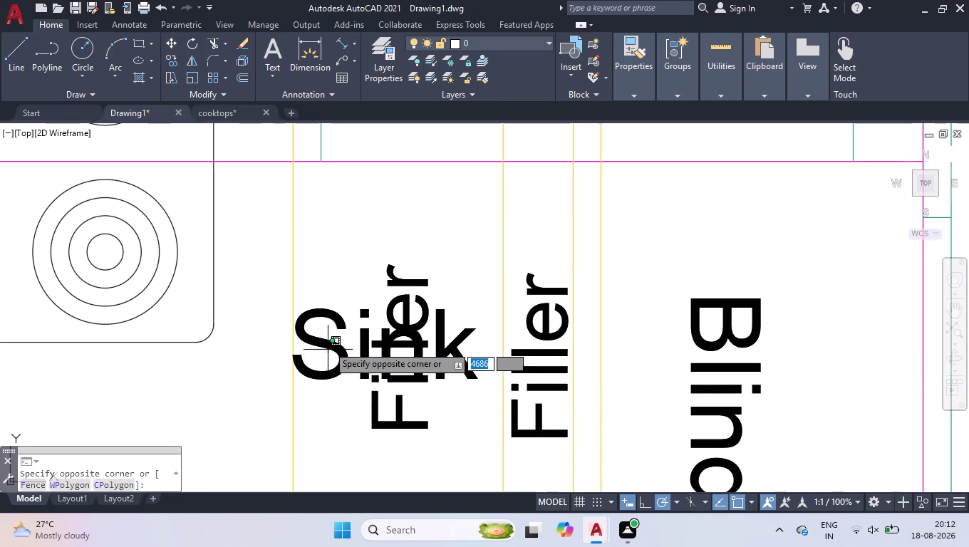
click(316, 332)
key(Delete)
scroll(down, 3)
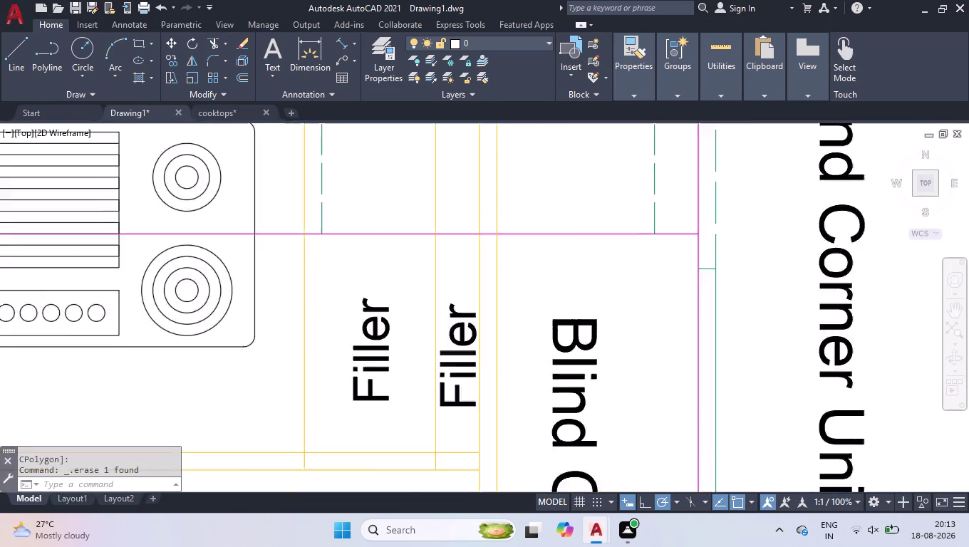
Change the copied Filler label beside the hob to read 'BPO'.
scroll(down, 3)
double_click(347, 366)
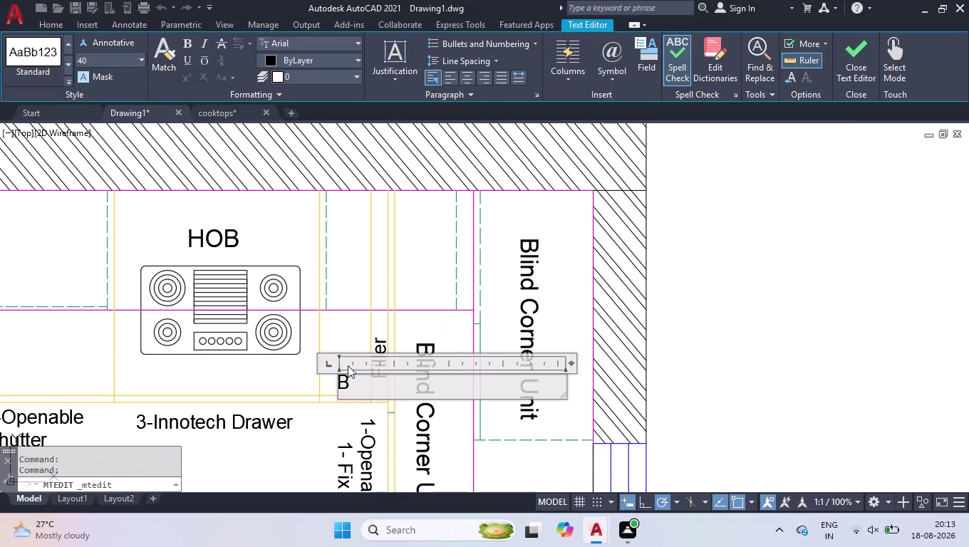
text(po)
key(BackSpace)
key(BackSpace)
click(751, 248)
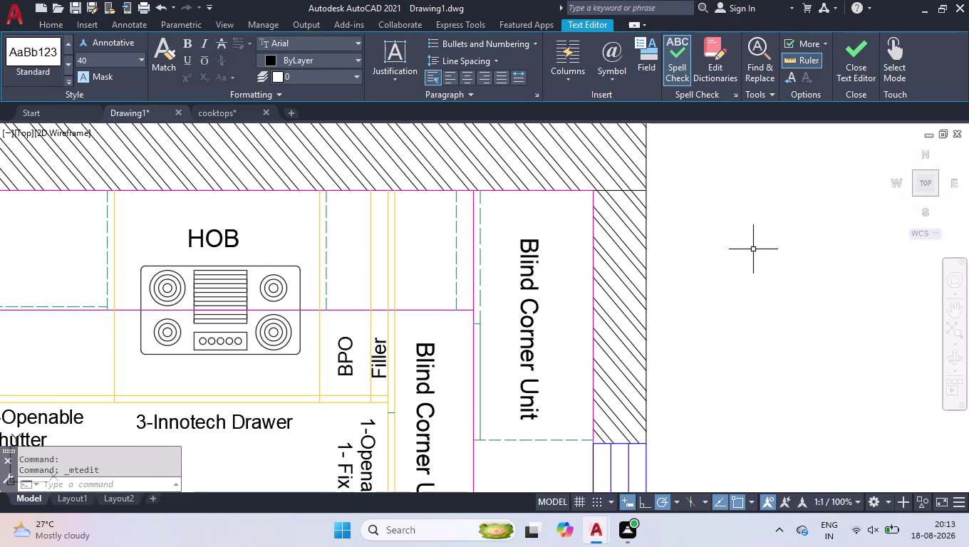
Window-select and delete the stray Filler label outside the plan.
scroll(down, 3)
click(889, 245)
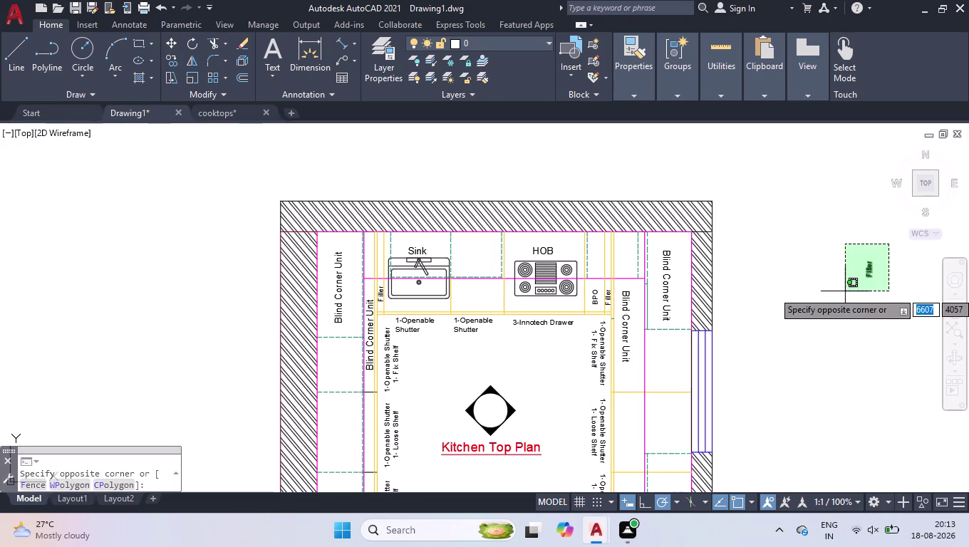
click(850, 304)
key(Delete)
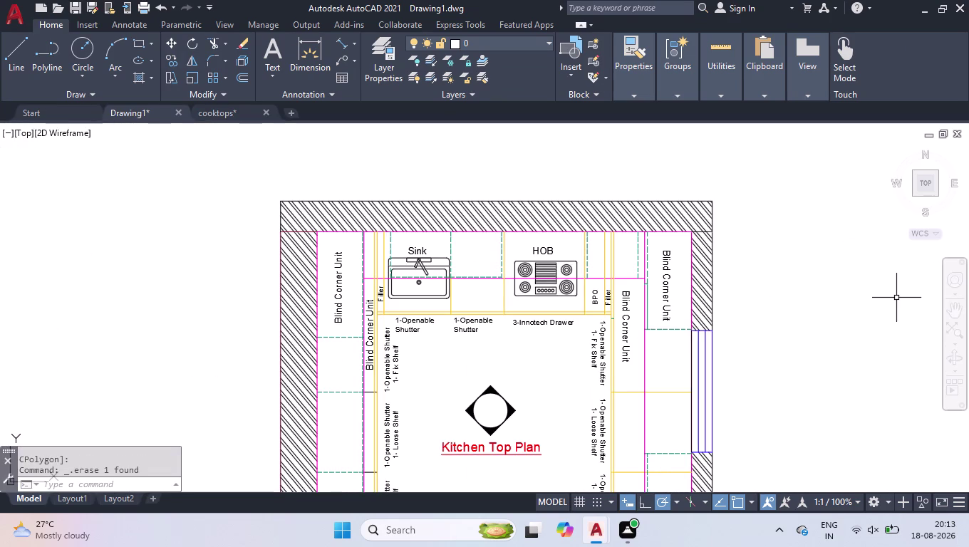
scroll(down, 3)
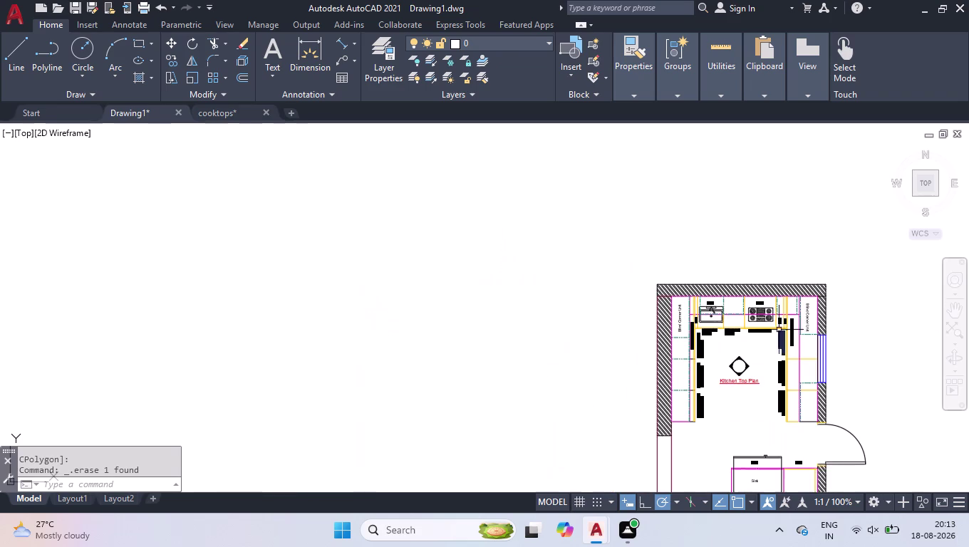
Edit the upper Sink label's text and widen its box to a single line.
scroll(down, 3)
scroll(up, 3)
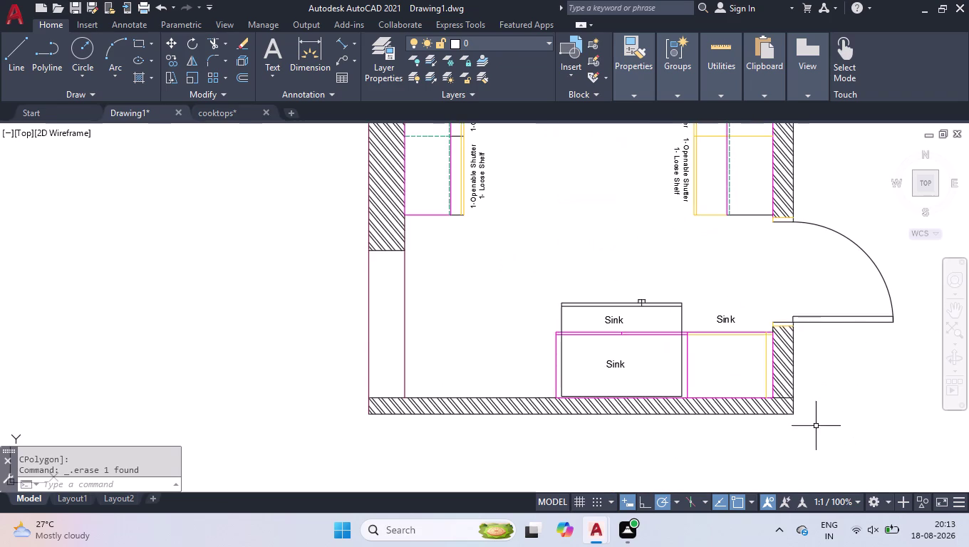
scroll(up, 3)
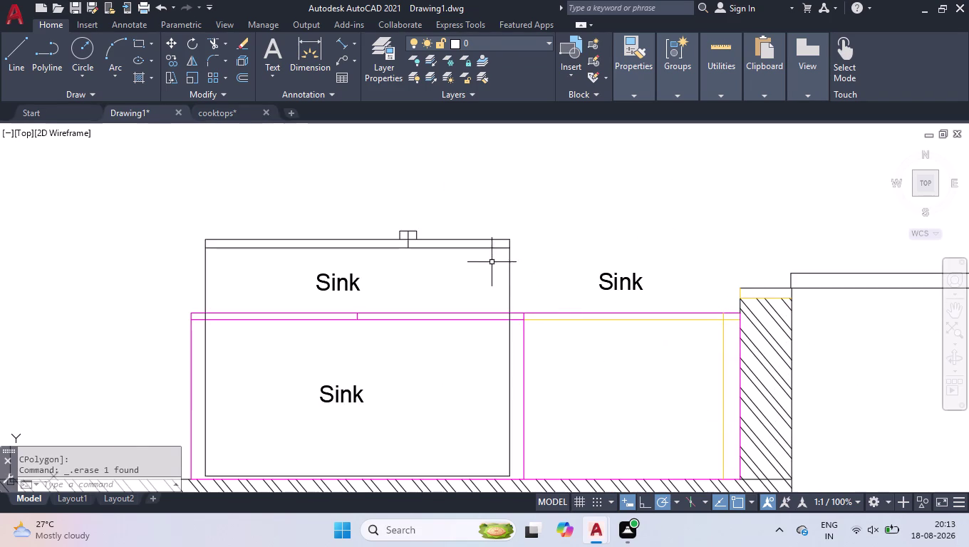
double_click(342, 287)
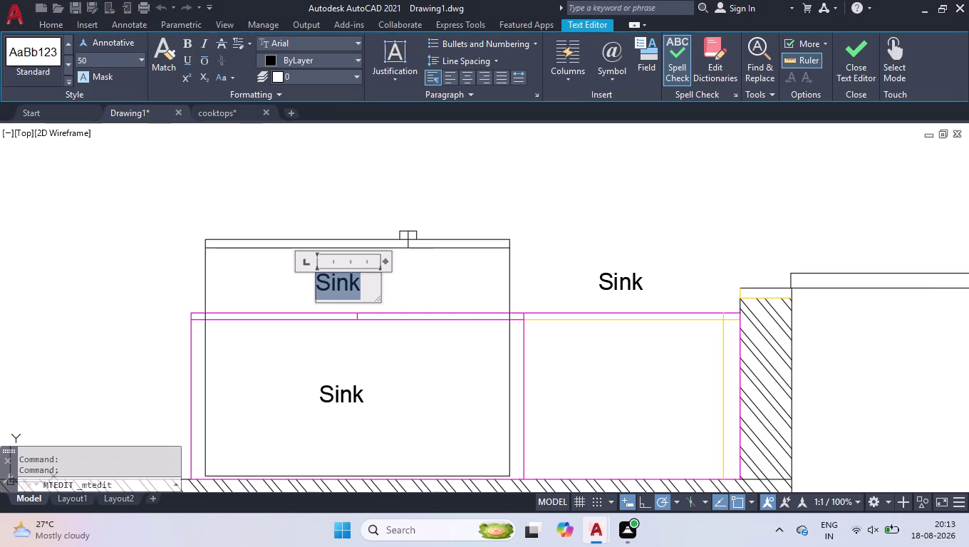
key(s)
key(BackSpace)
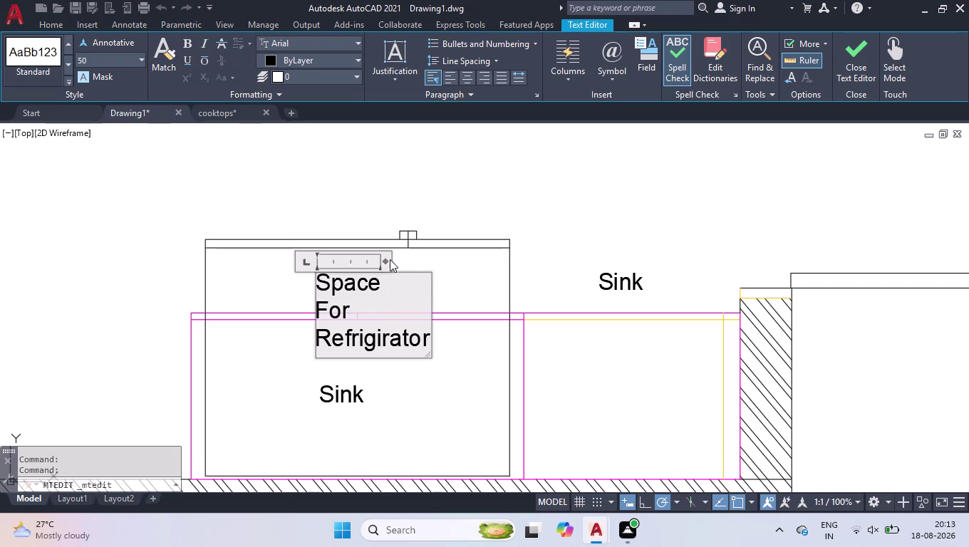
drag(385, 260, 494, 258)
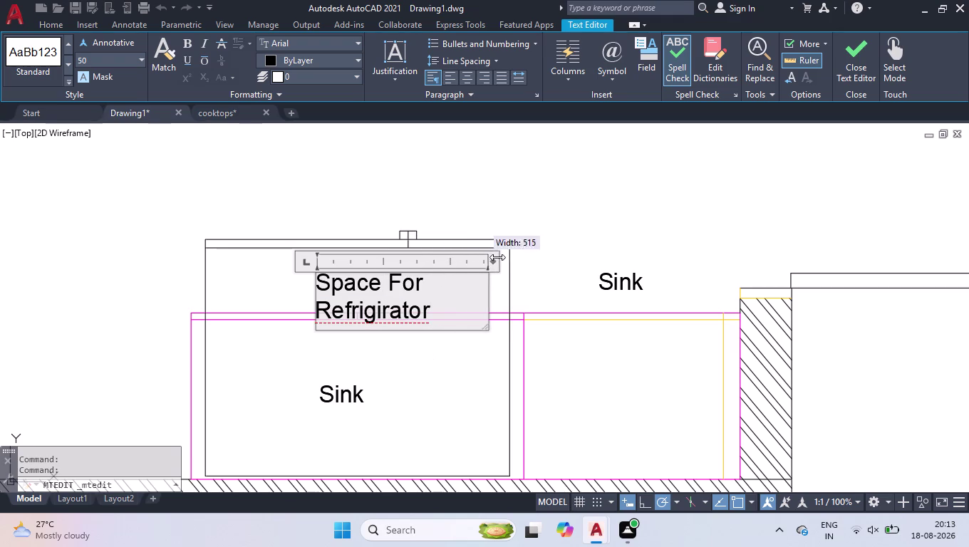
drag(494, 258, 574, 245)
click(546, 189)
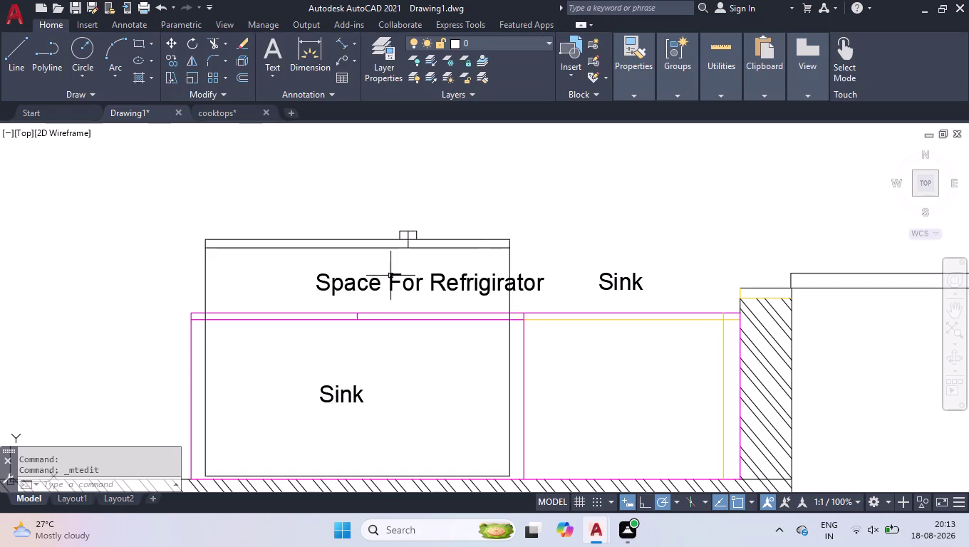
Centre the 'Space For Refrigirator' label inside its box.
click(373, 287)
click(320, 274)
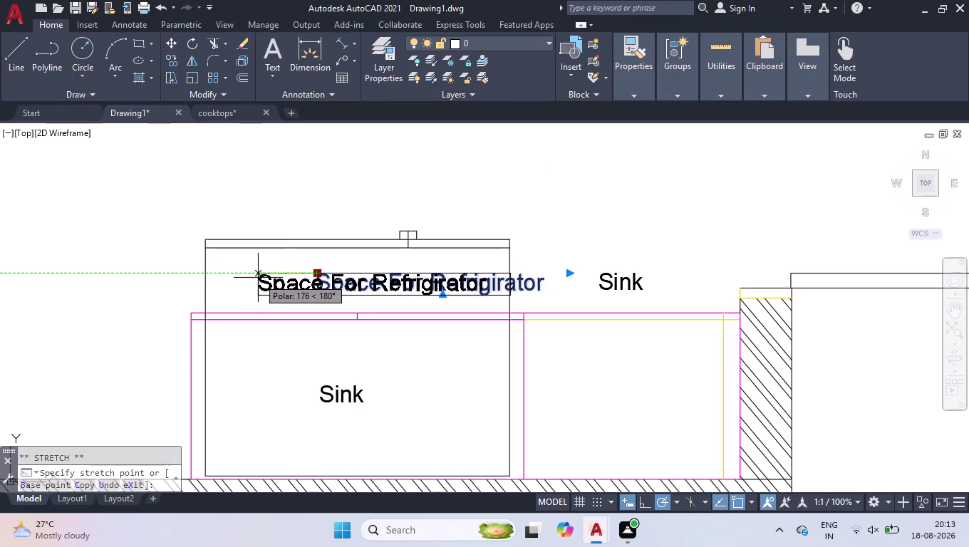
click(238, 276)
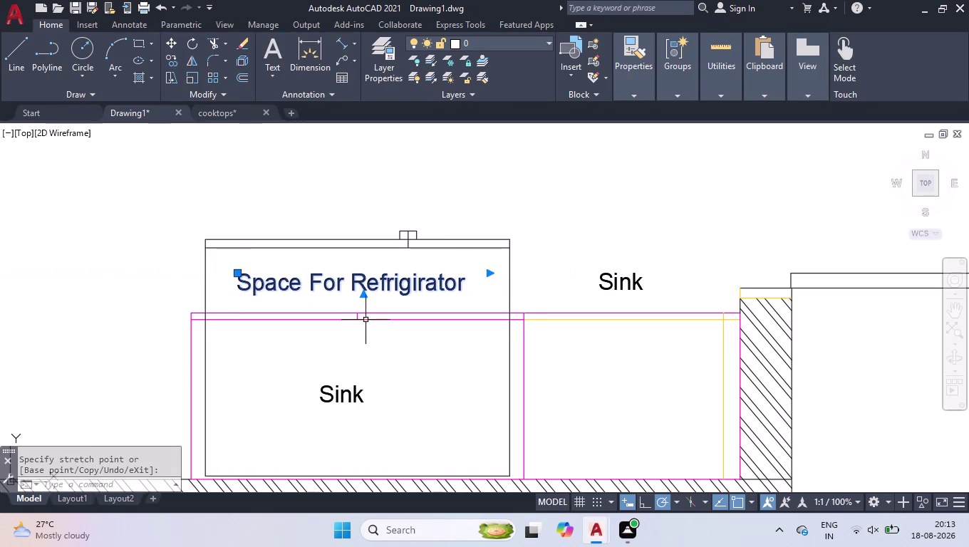
click(593, 224)
click(579, 247)
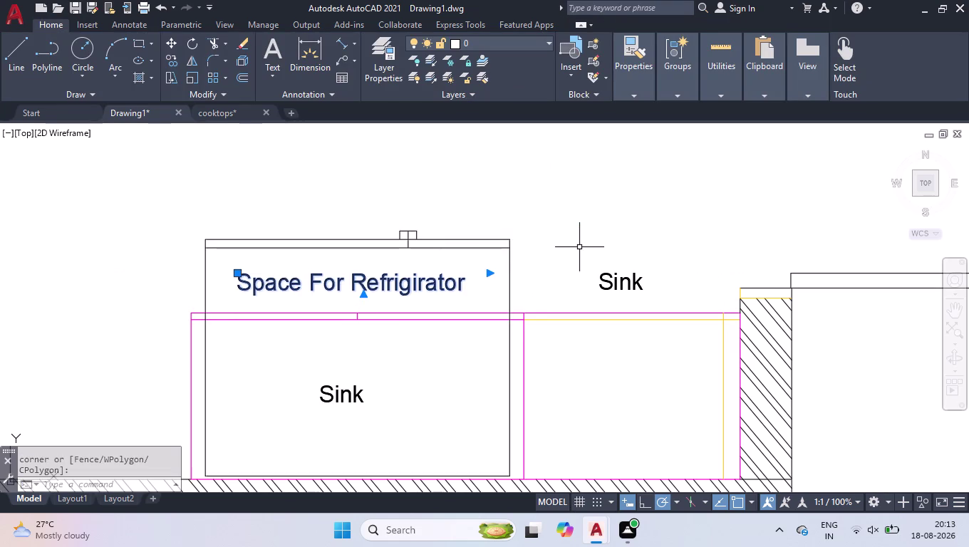
click(455, 272)
click(417, 284)
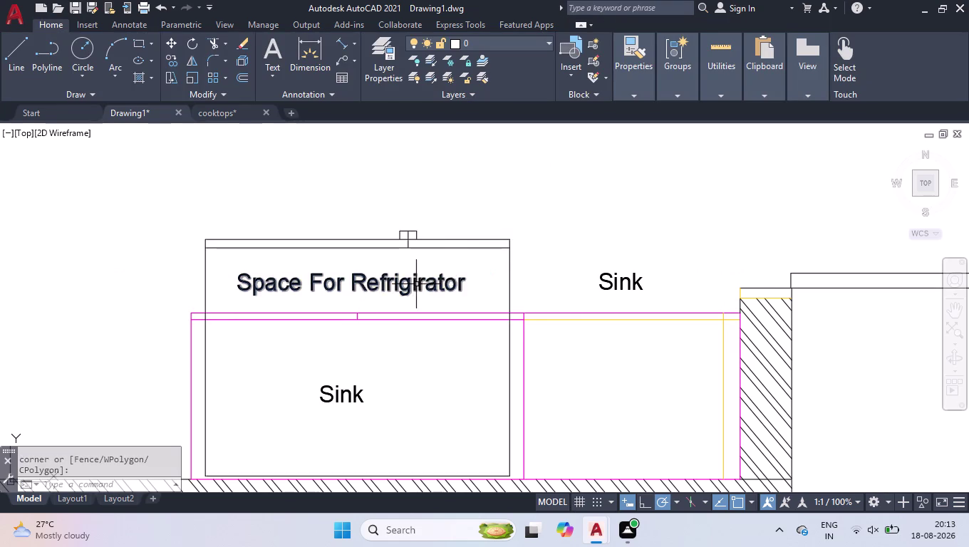
Rename the lower Sink label to 'Loft Storage' on a single line.
double_click(344, 389)
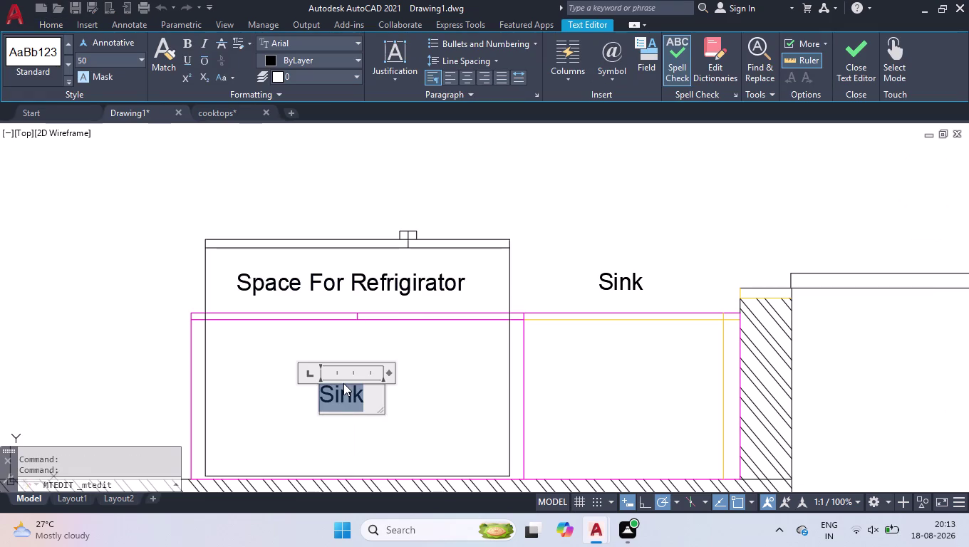
text(f)
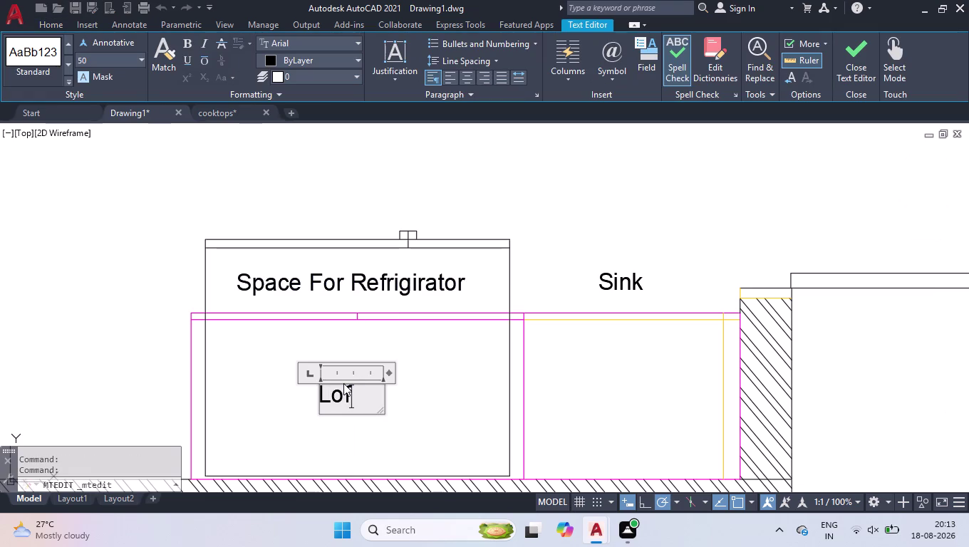
text(t)
key(space)
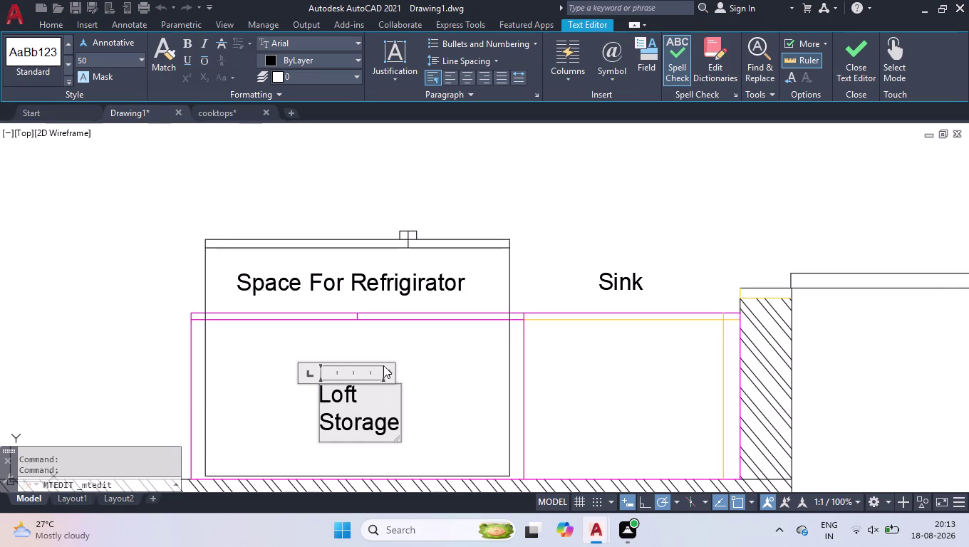
drag(391, 377, 464, 364)
click(554, 228)
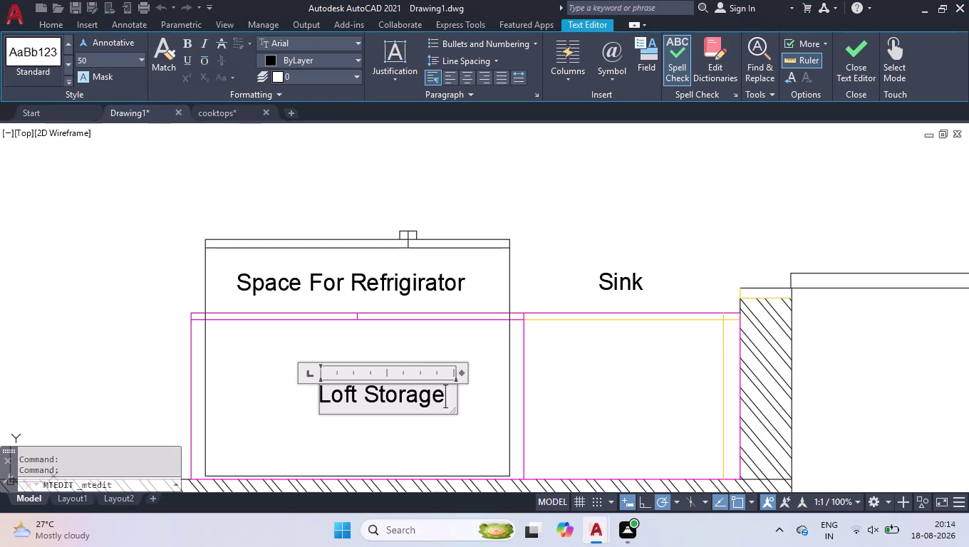
Change the remaining Sink label to 'Tall Unit' and widen it to one line.
double_click(623, 280)
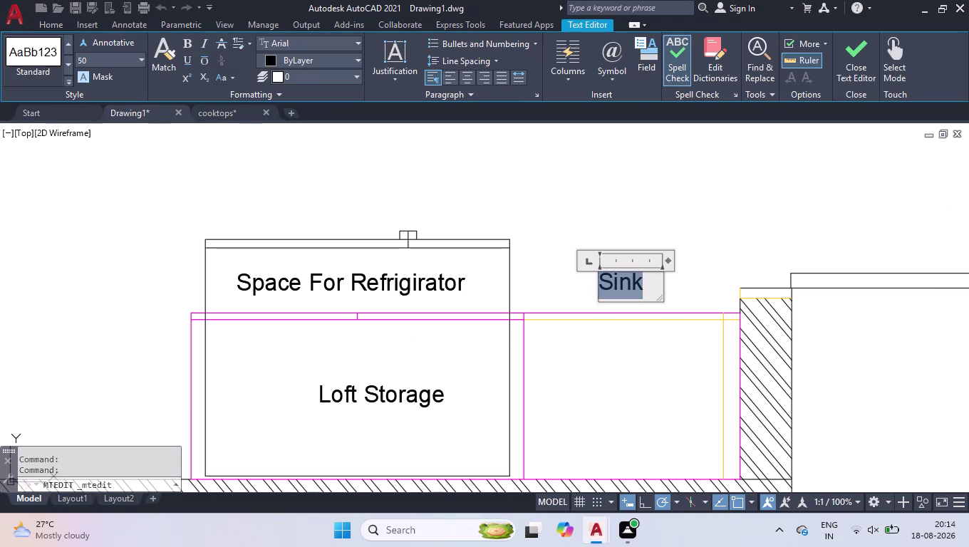
key(BackSpace)
key(BackSpace)
key(BackSpace)
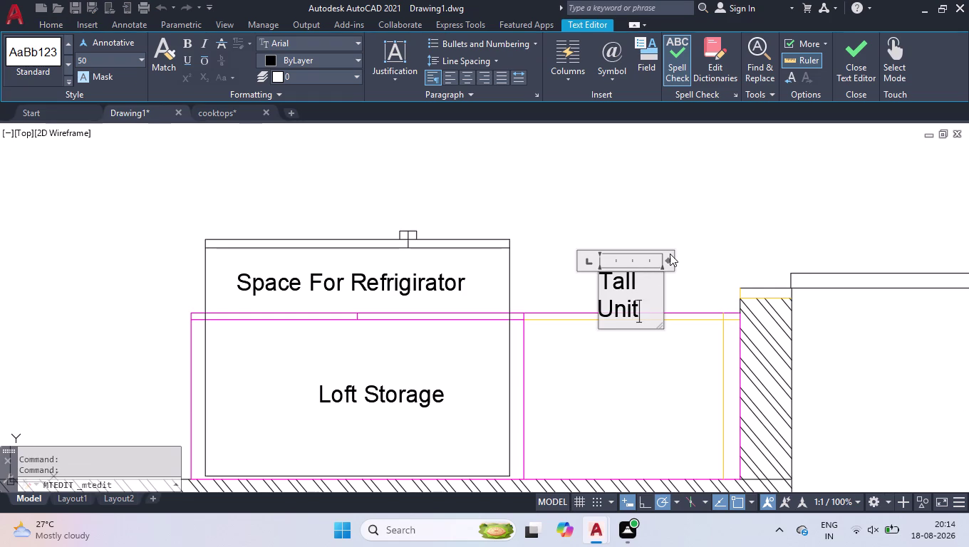
drag(668, 261, 710, 258)
click(742, 215)
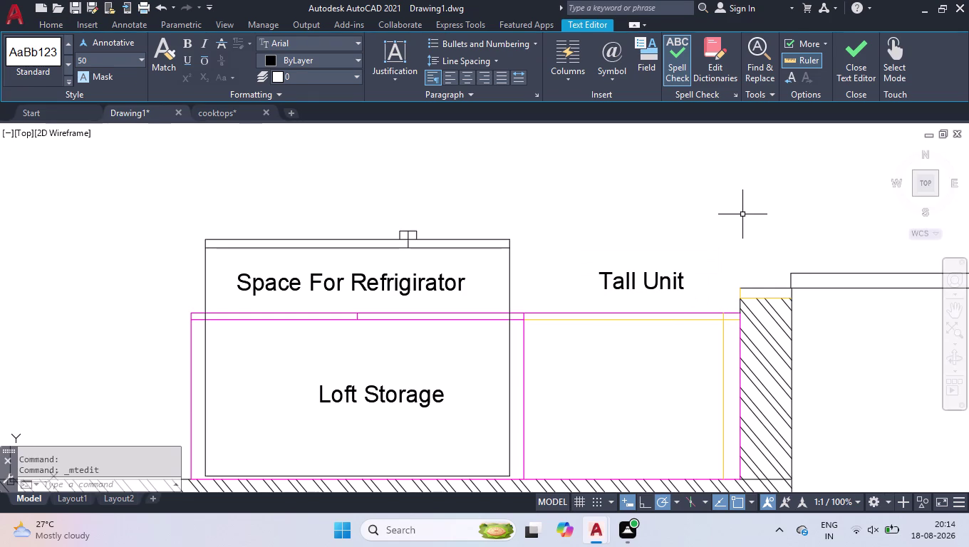
scroll(down, 3)
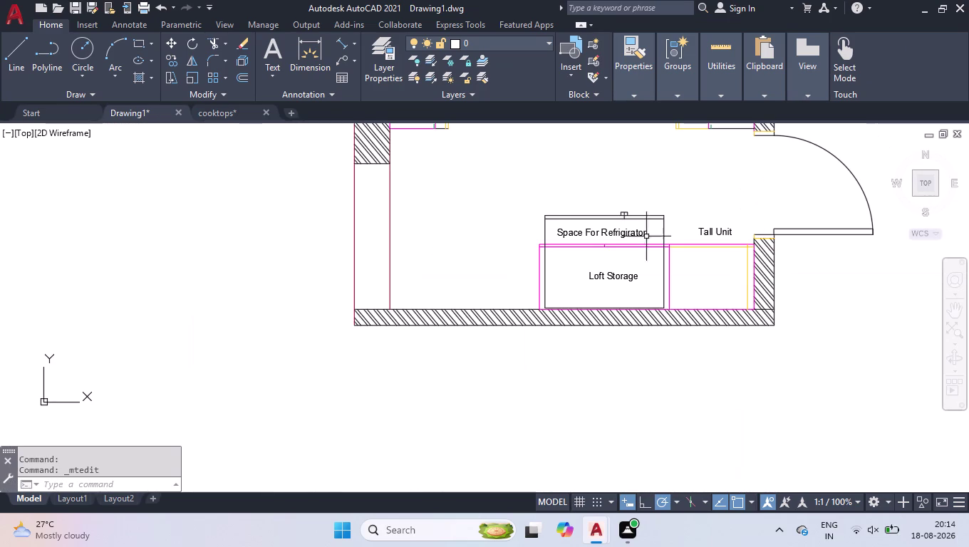
Copy the vertical Filler label with CO into the narrow strip left of the sink.
scroll(down, 3)
scroll(up, 3)
scroll(up, 3)
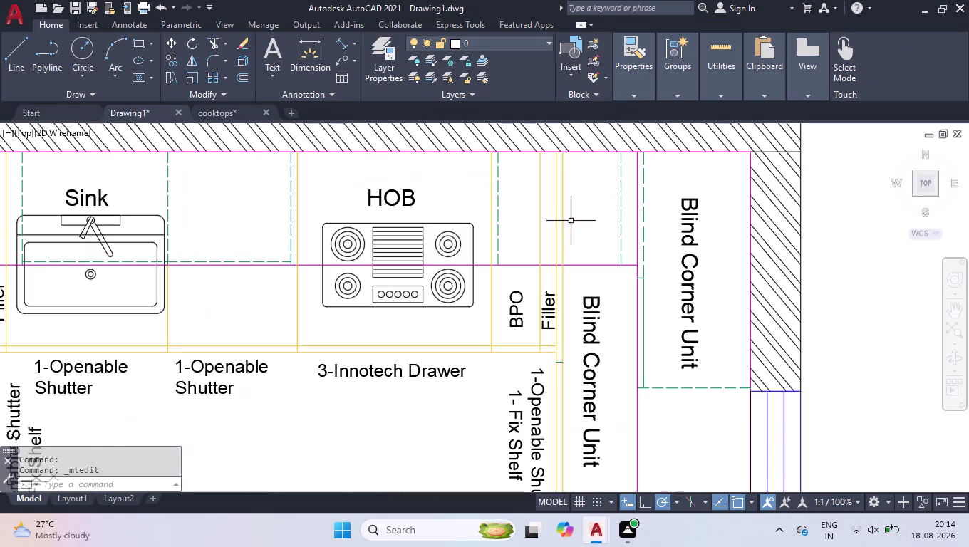
click(547, 308)
text(co)
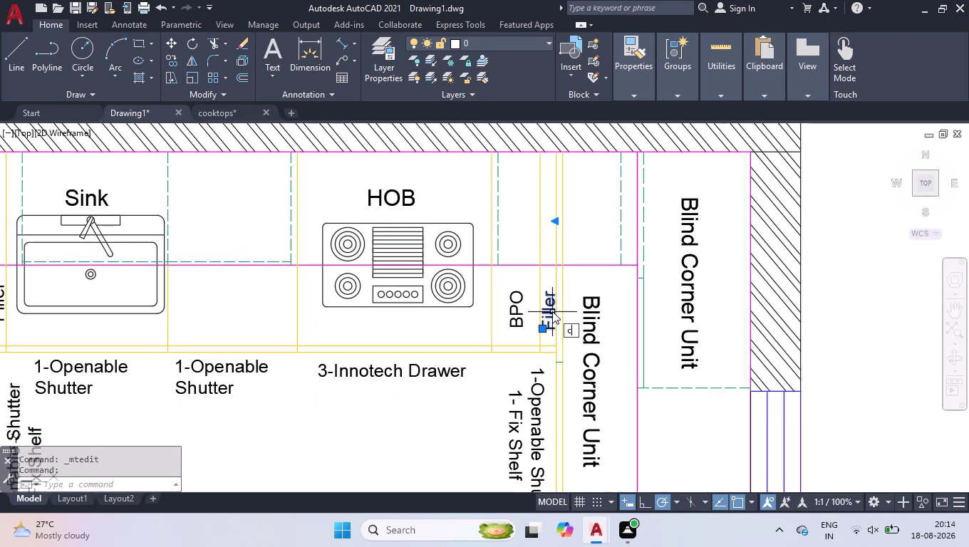
key(Return)
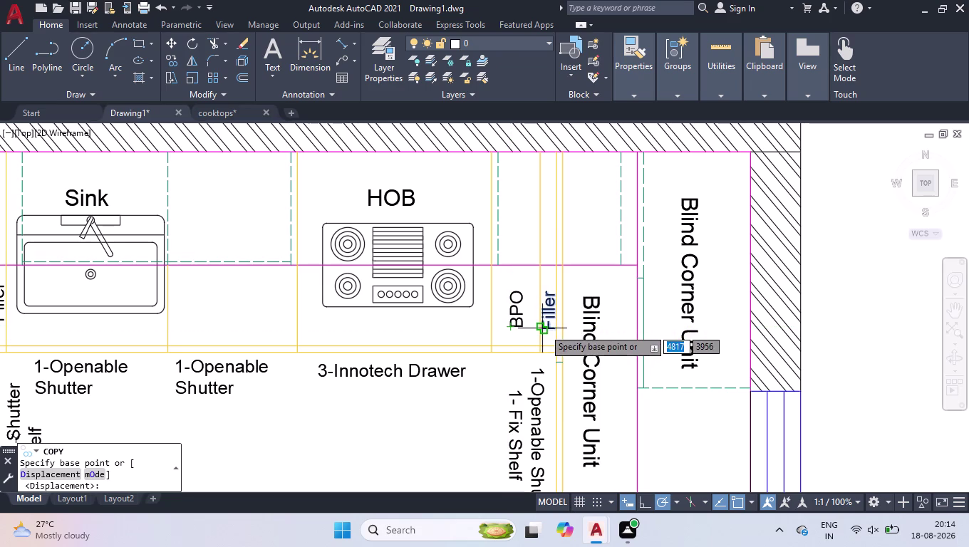
click(543, 328)
scroll(down, 3)
scroll(down, 3)
scroll(up, 3)
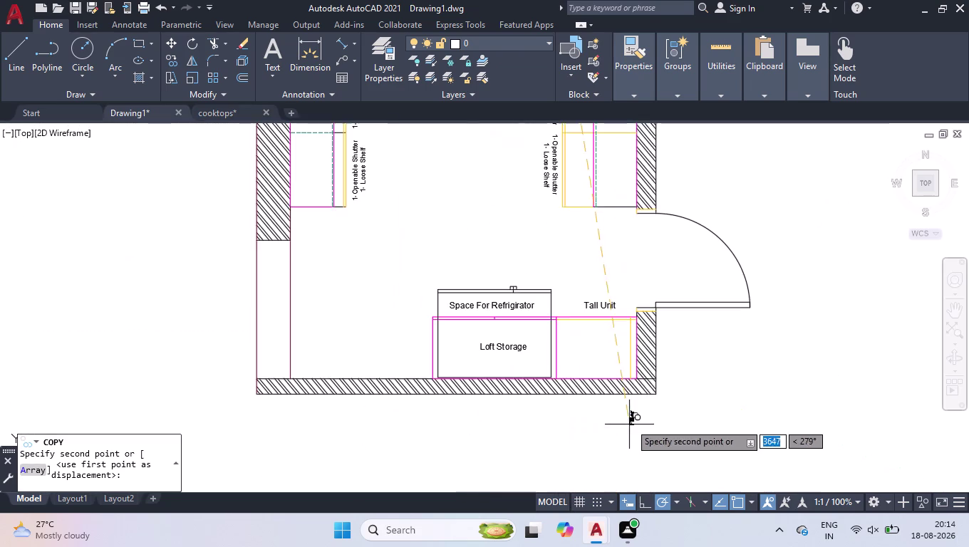
scroll(up, 3)
scroll(up, 3)
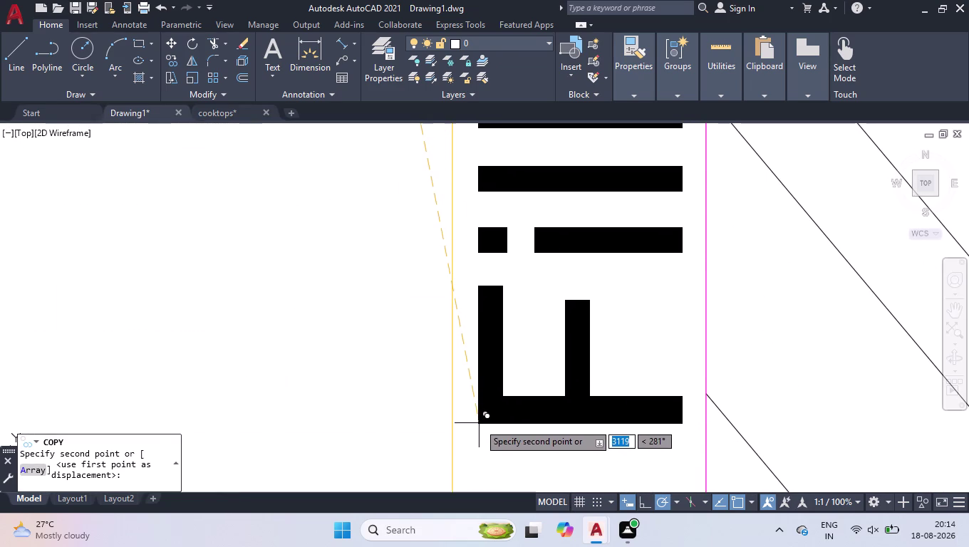
click(481, 427)
key(Return)
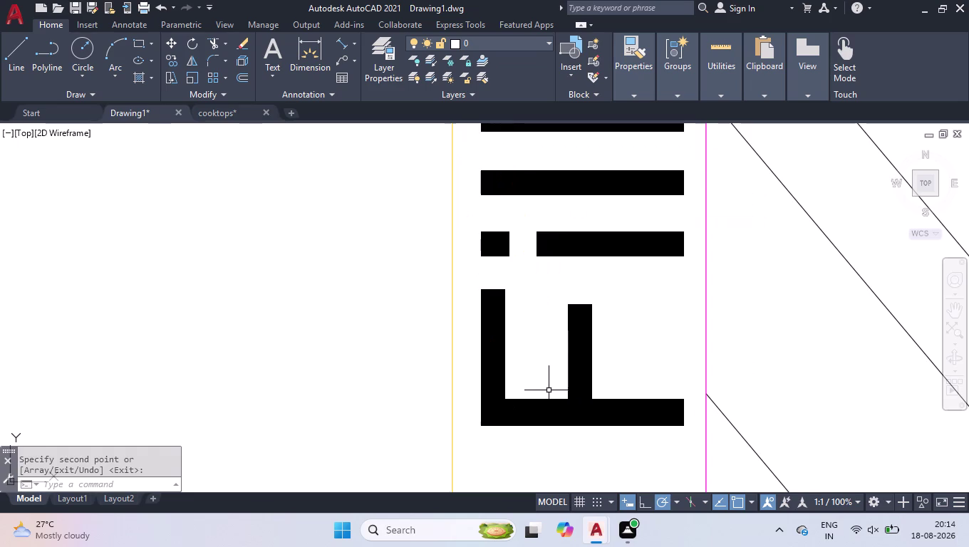
scroll(down, 3)
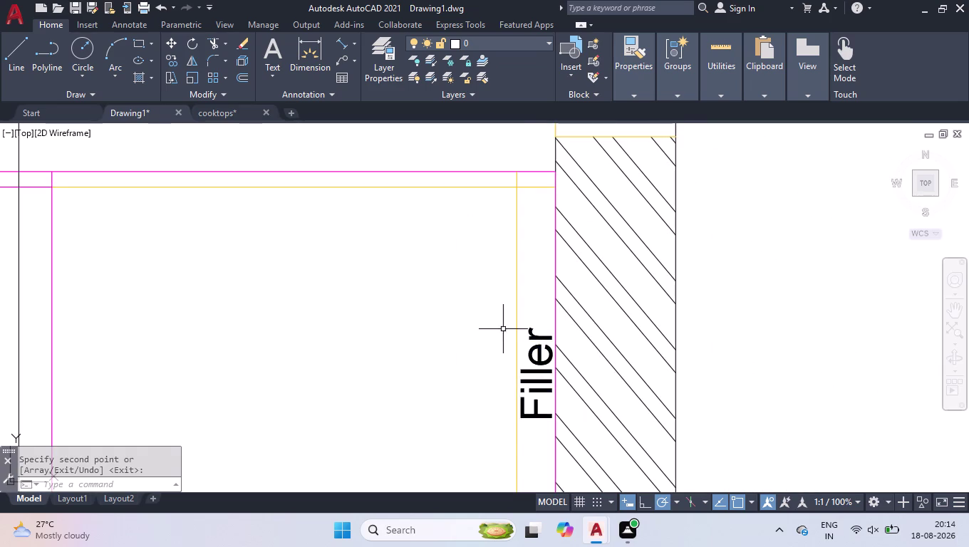
scroll(down, 3)
scroll(down, 3)
scroll(down, 3)
scroll(up, 3)
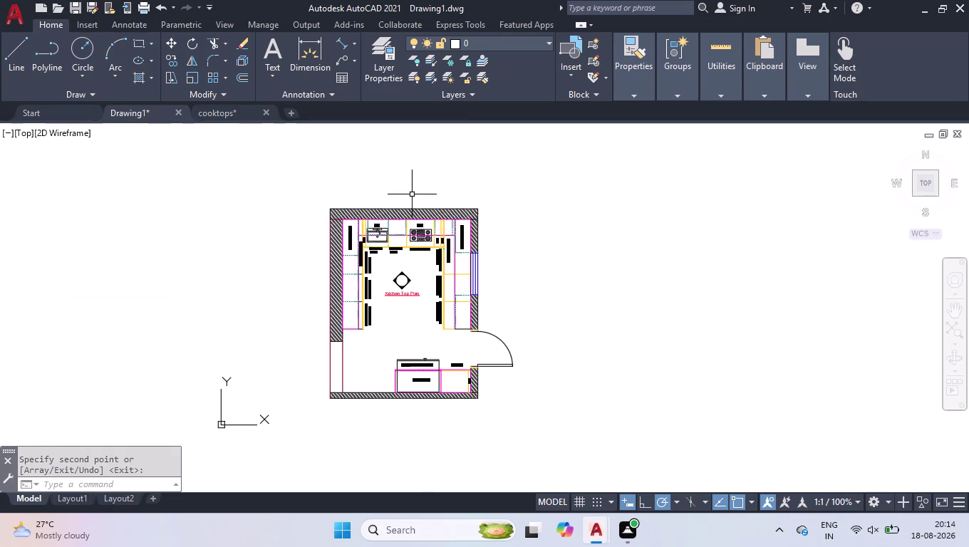
scroll(up, 3)
scroll(up, 3)
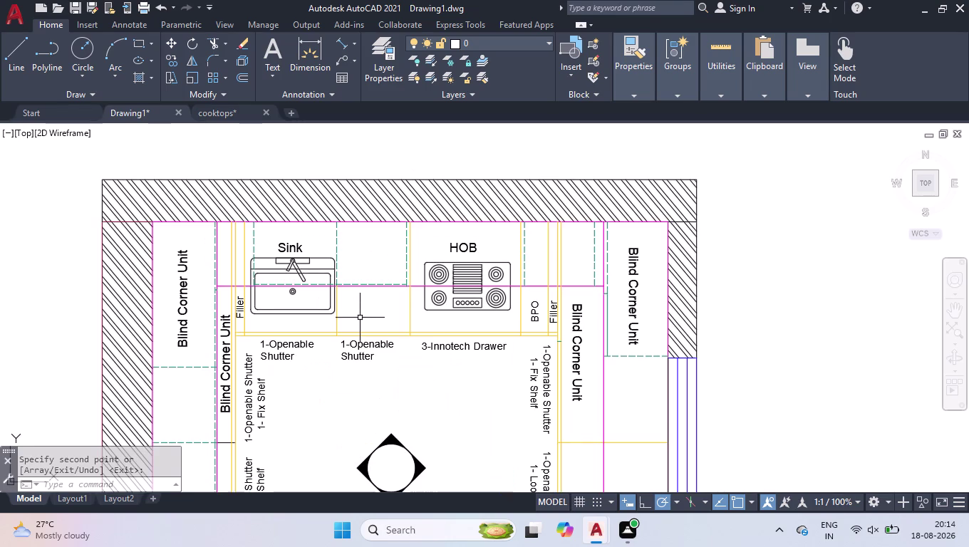
Dimension 350 horizontally from the top-left inner corner, placed above the top wall.
text(dli)
key(Return)
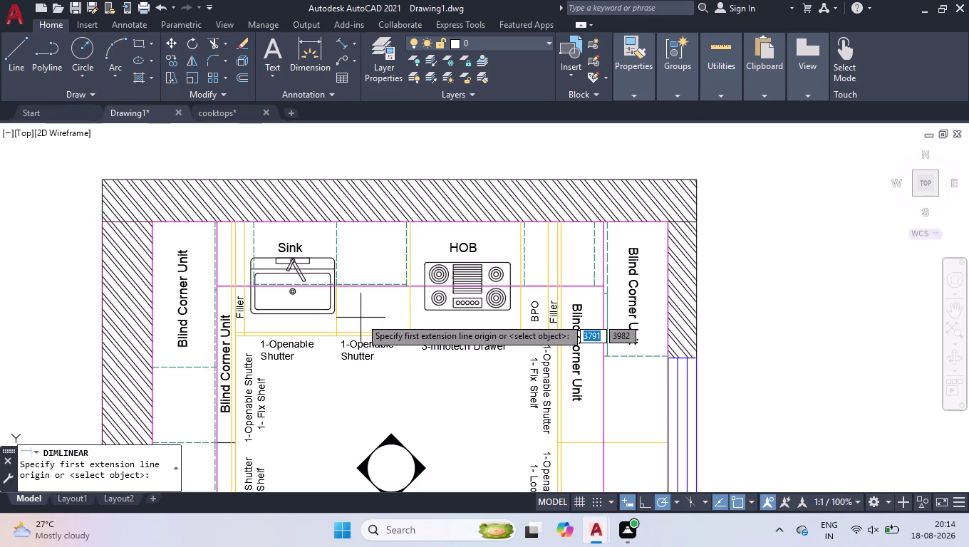
click(152, 224)
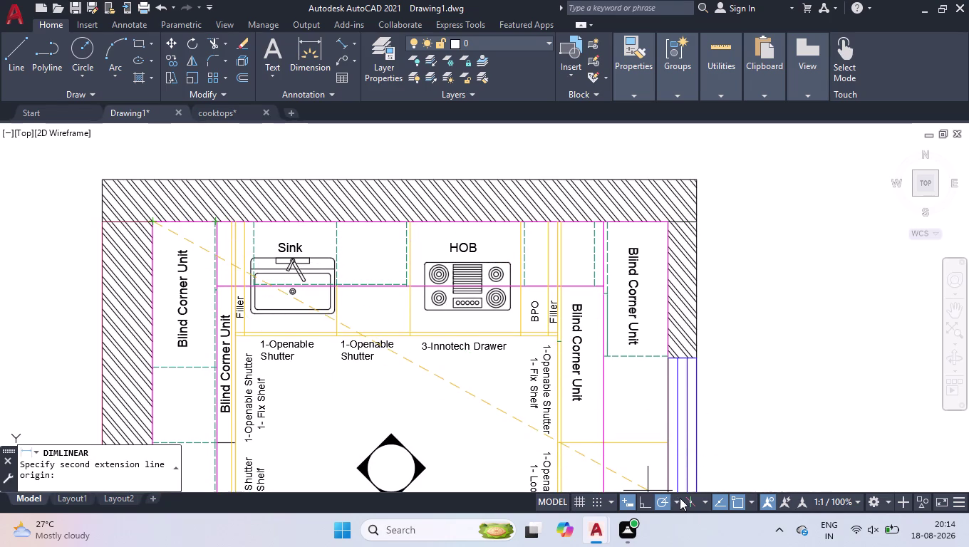
click(643, 496)
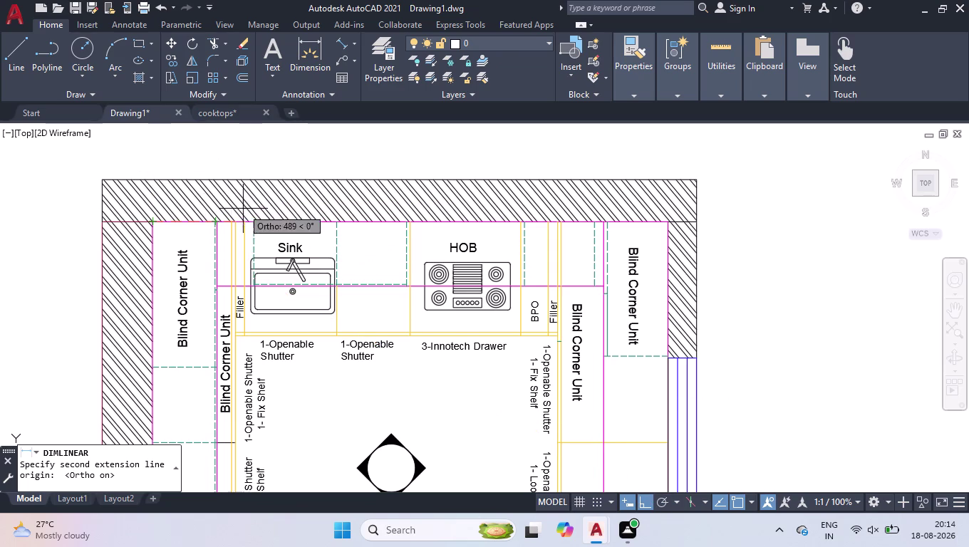
text(35)
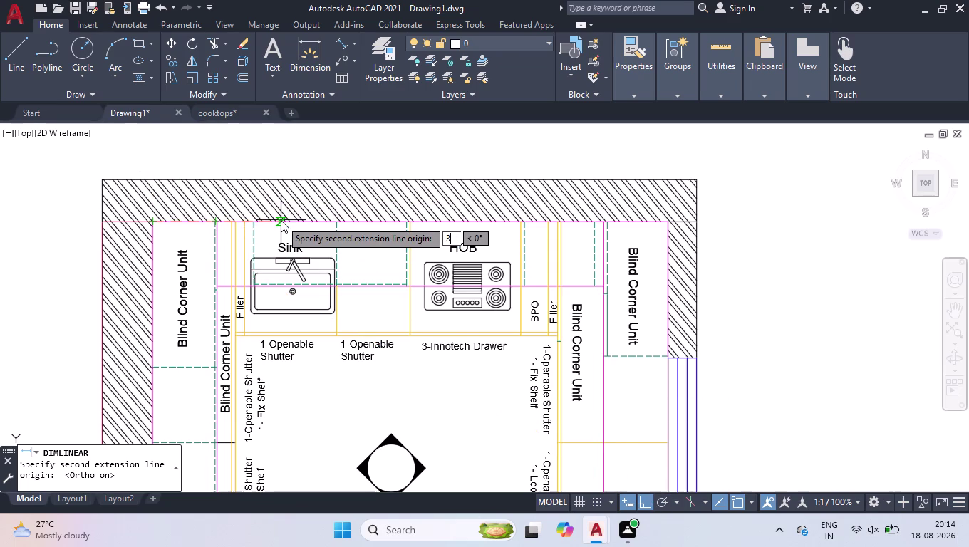
key(0)
key(Return)
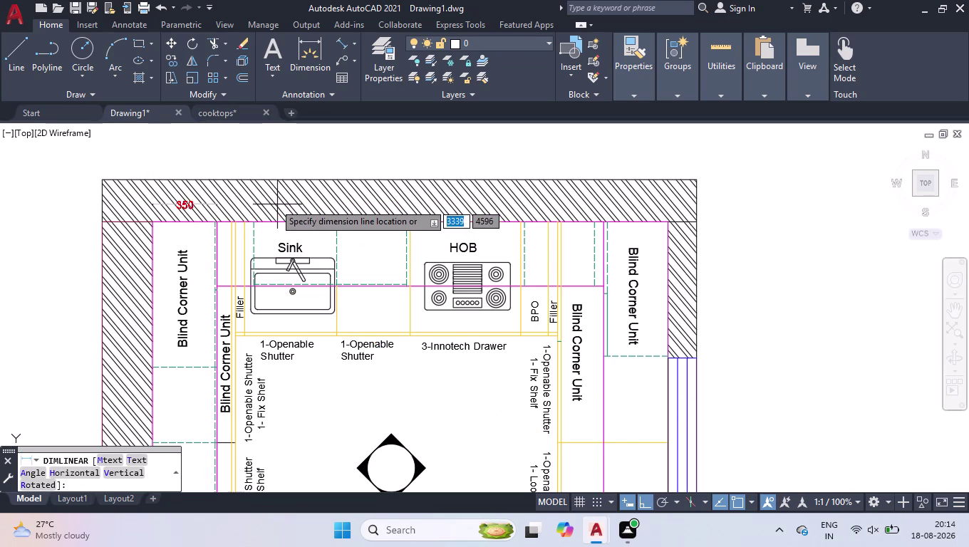
click(267, 162)
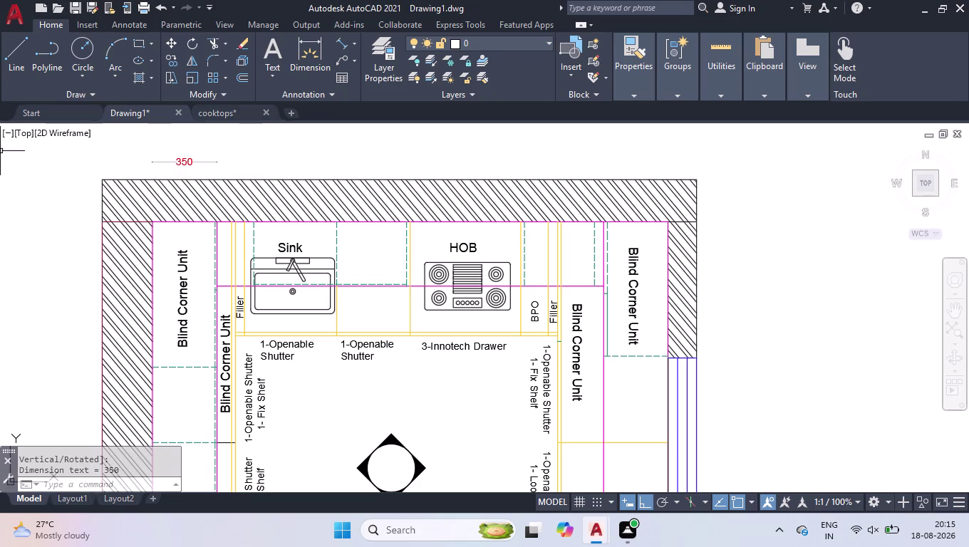
Give the ISO-25 dimension style arrow size 50 and text height 50, and make it current.
key(d)
key(Return)
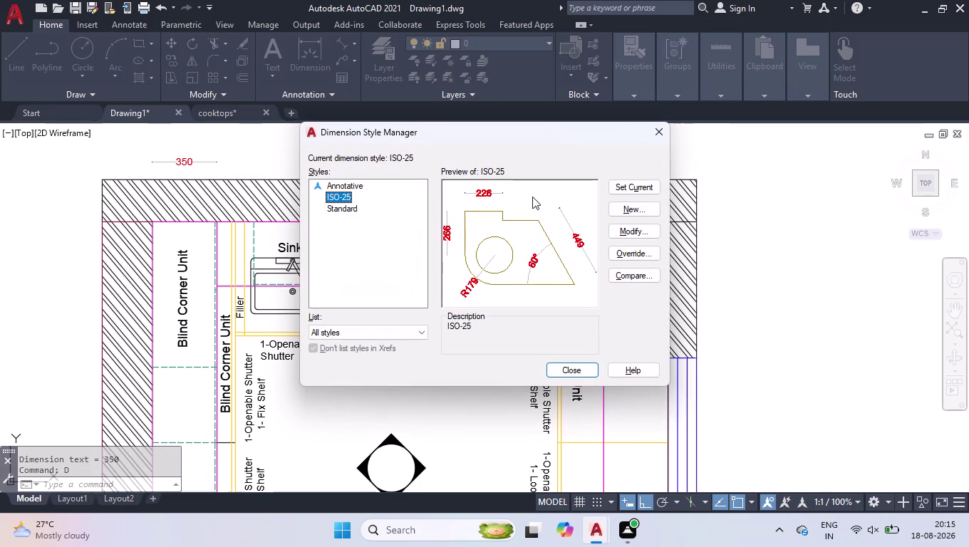
click(627, 232)
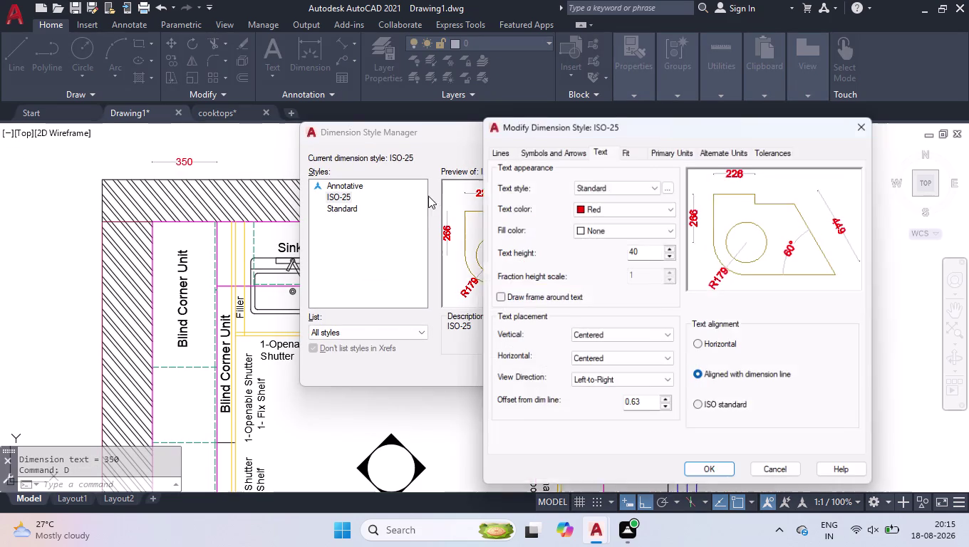
click(534, 146)
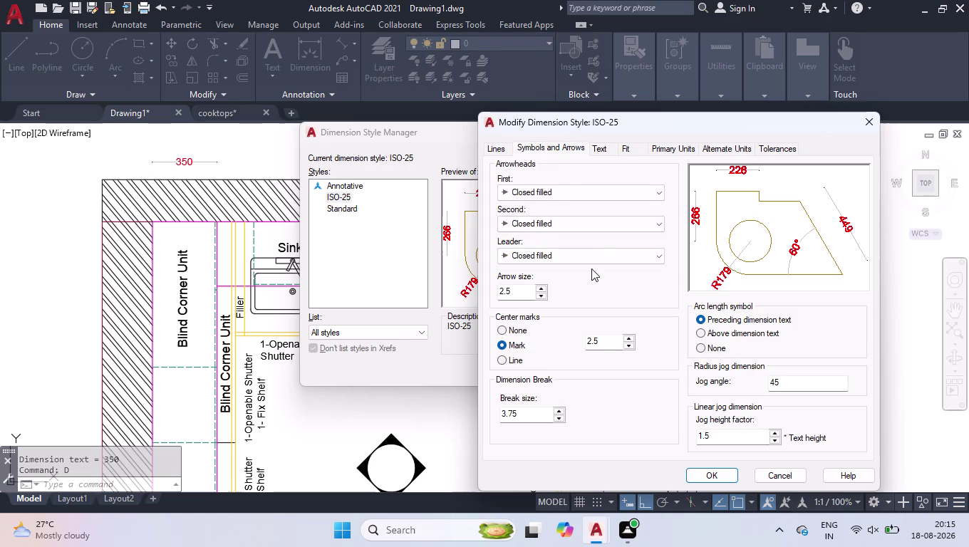
drag(519, 296, 448, 296)
text(5)
text(0)
key(Return)
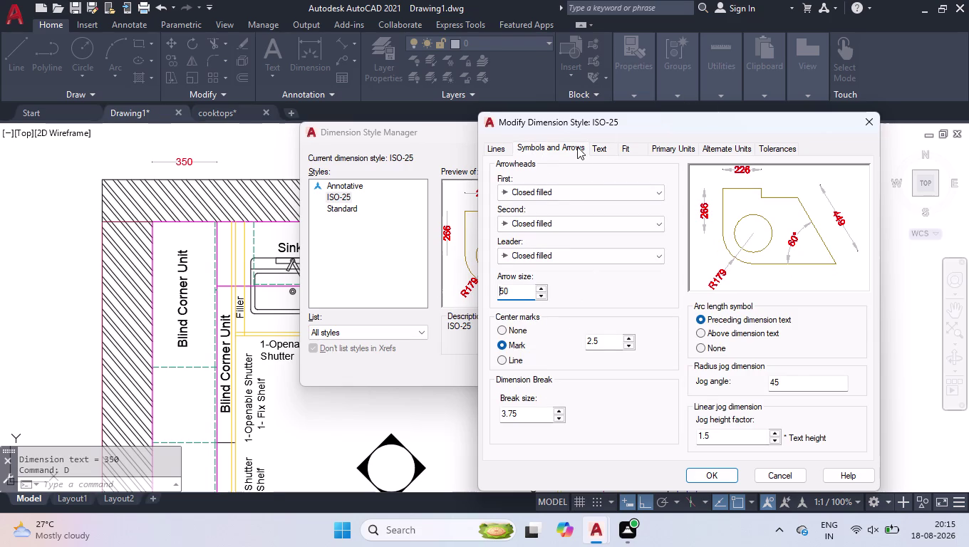
click(596, 147)
drag(647, 253, 526, 268)
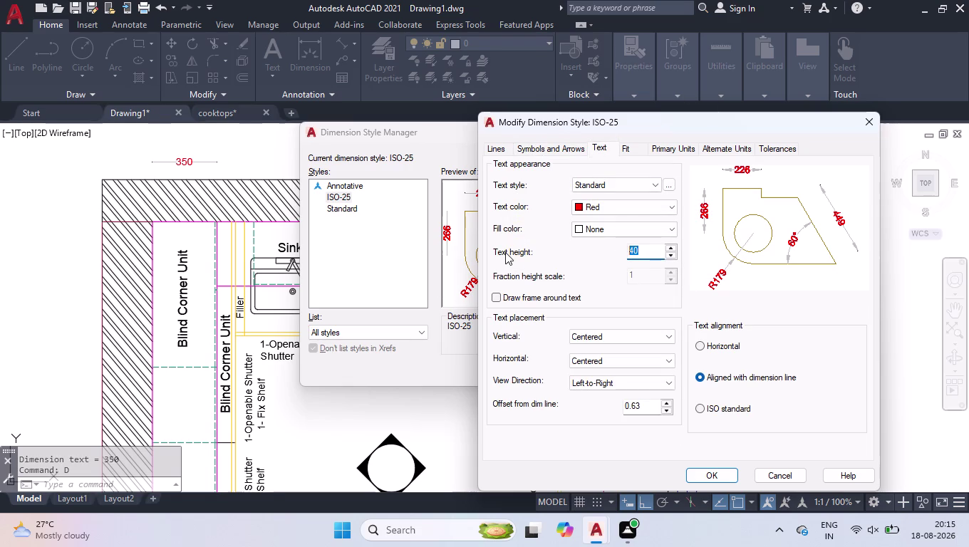
text(50)
key(Return)
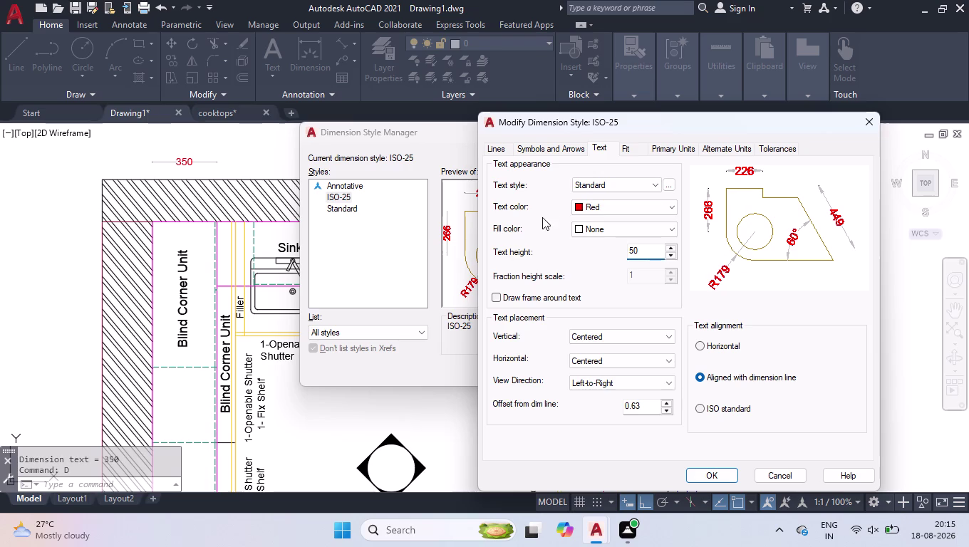
click(713, 476)
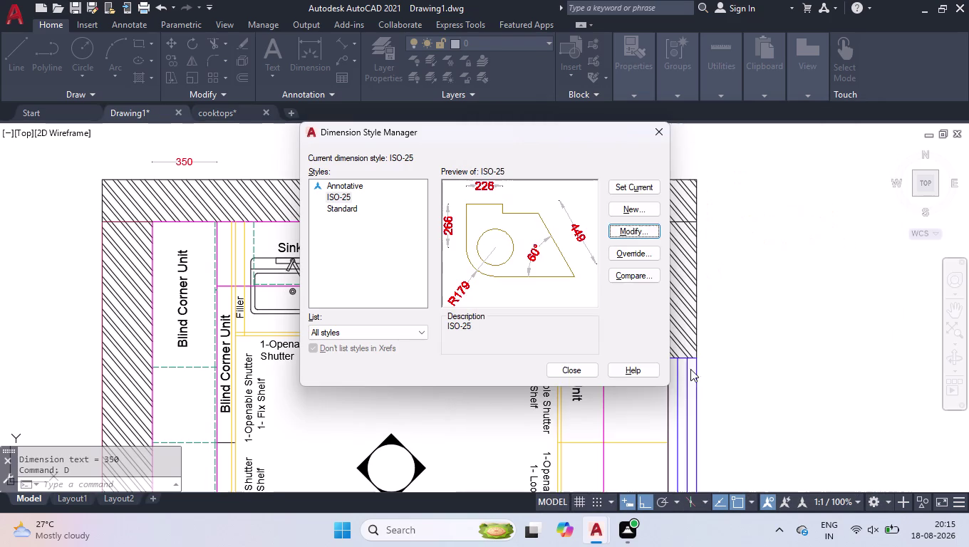
click(630, 185)
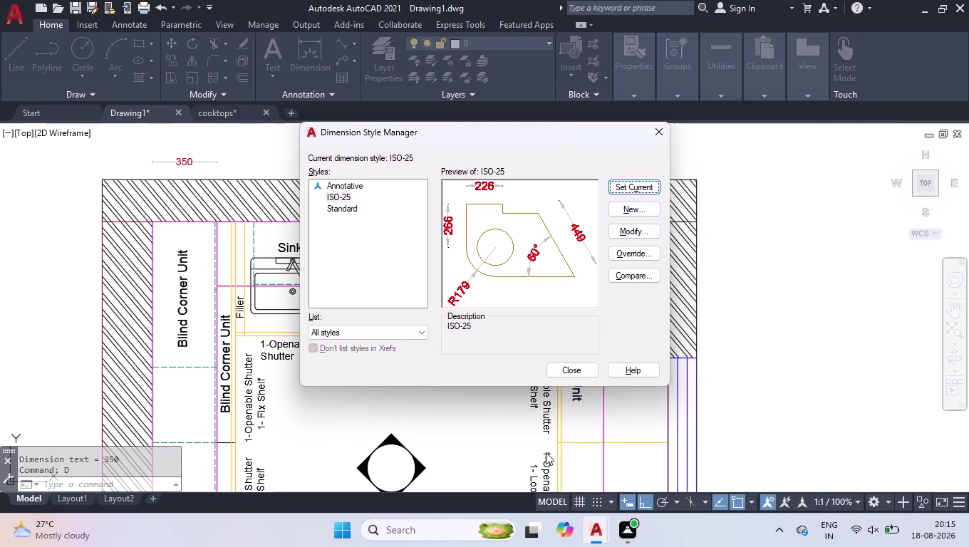
click(581, 370)
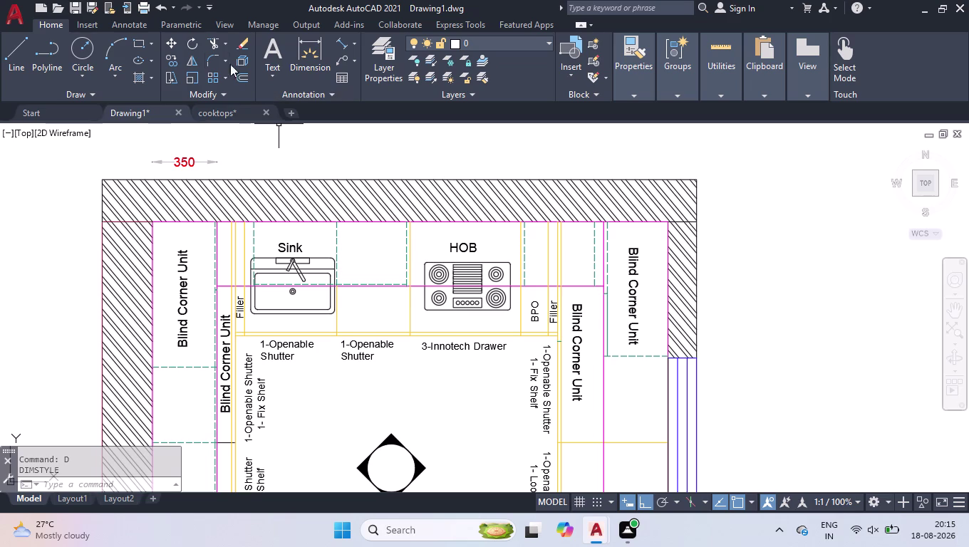
click(123, 19)
Continue the top dimension chain with 200, 450, 380, 640, 430 and 350 segments.
click(313, 76)
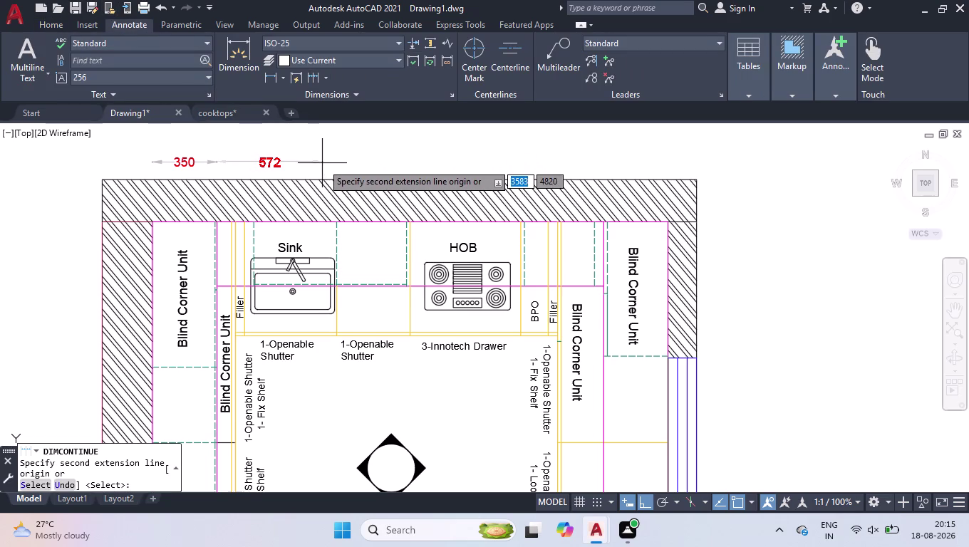
click(253, 225)
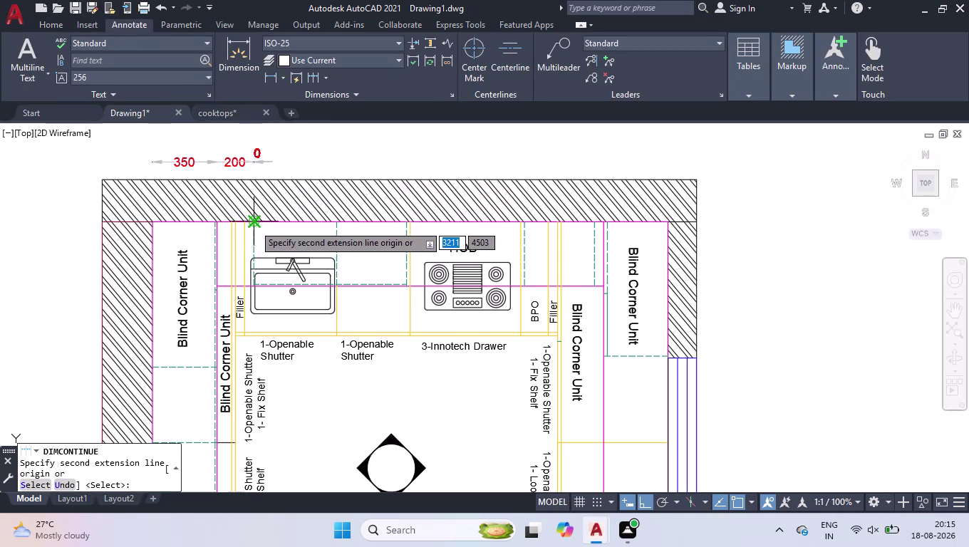
click(334, 225)
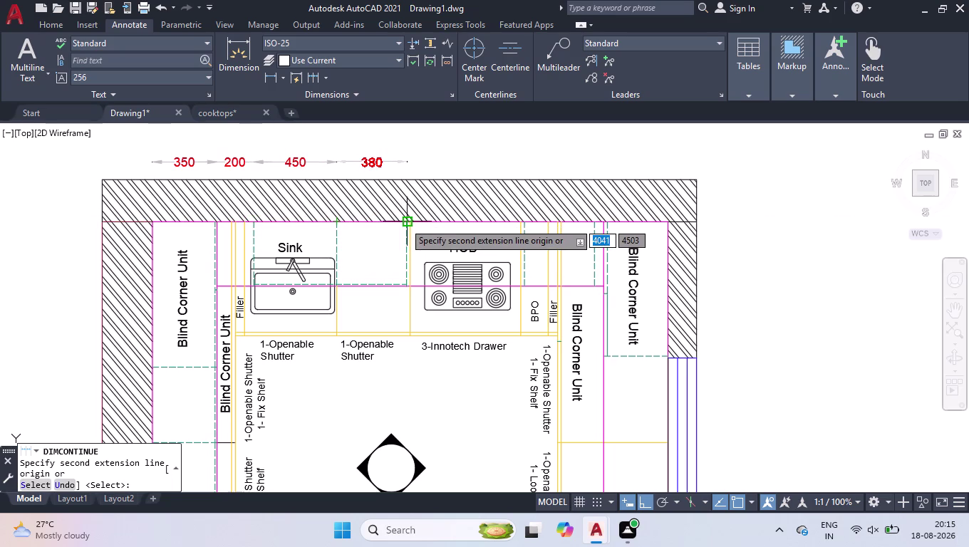
click(405, 222)
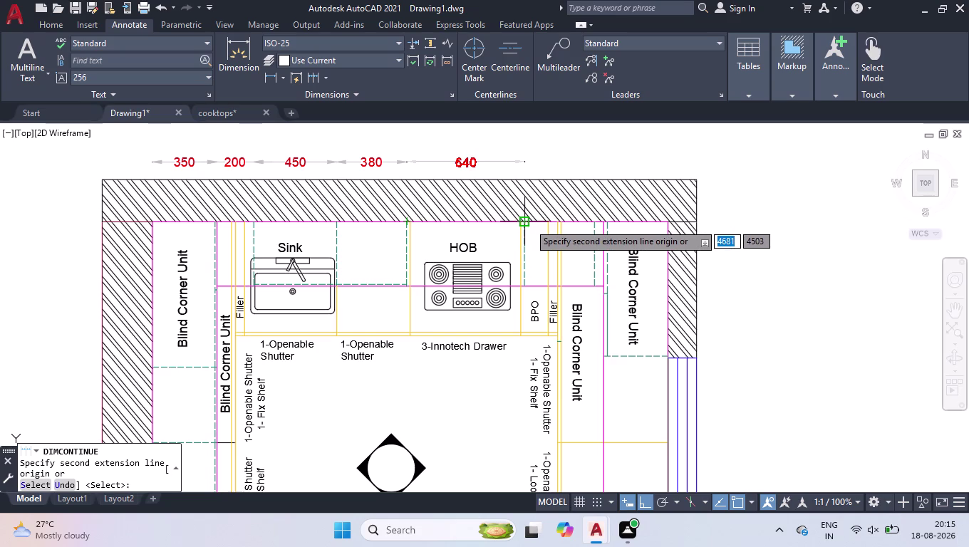
click(530, 223)
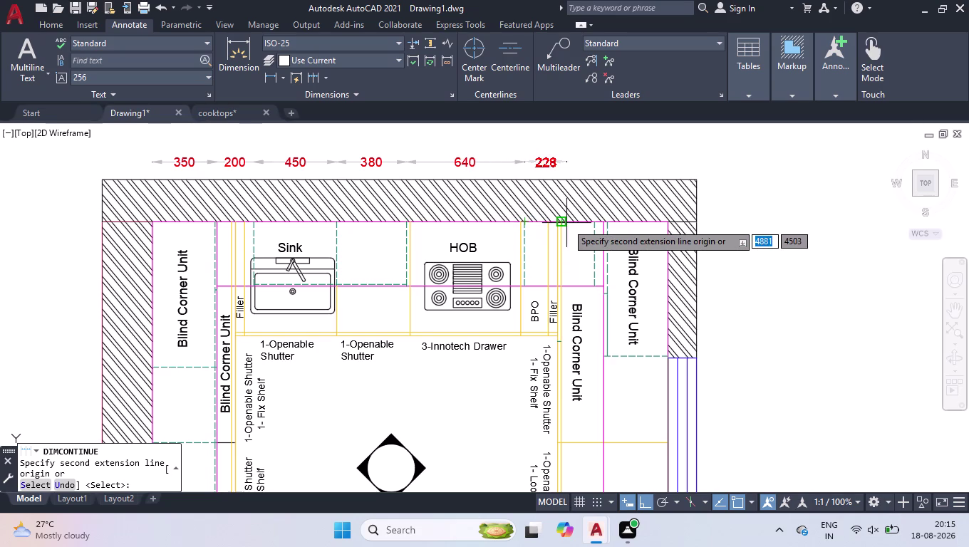
click(602, 224)
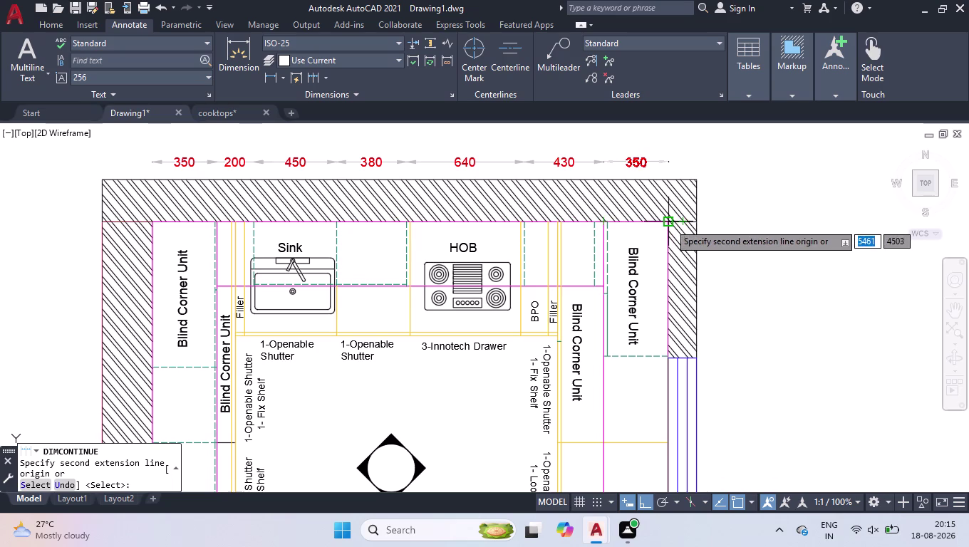
click(667, 223)
key(Return)
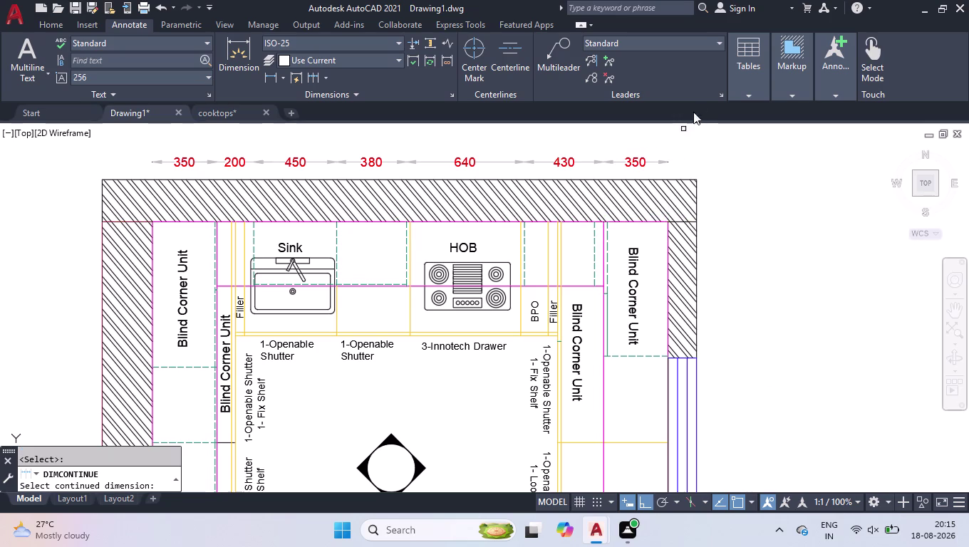
Cancel the pending continue prompt and start a new DLI linear dimension.
scroll(down, 3)
key(Return)
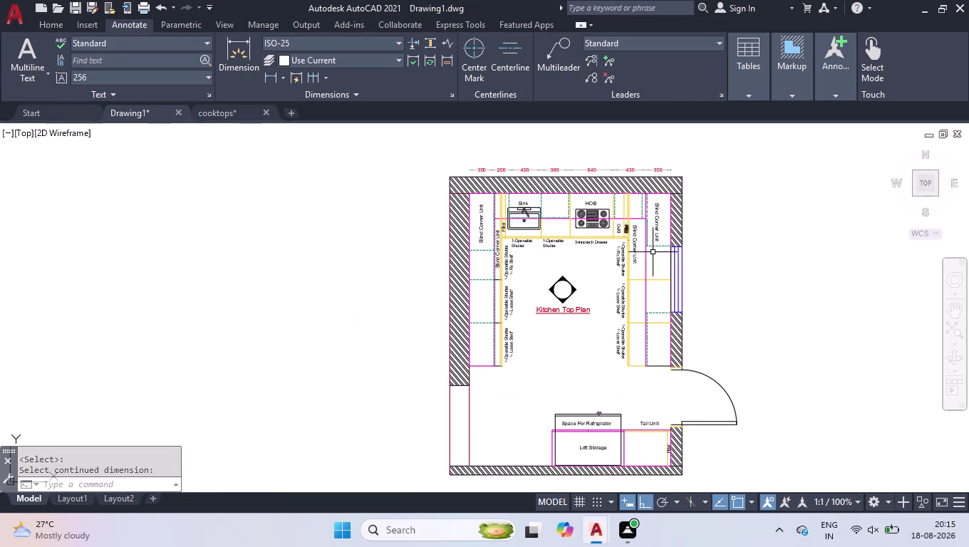
scroll(up, 3)
scroll(down, 3)
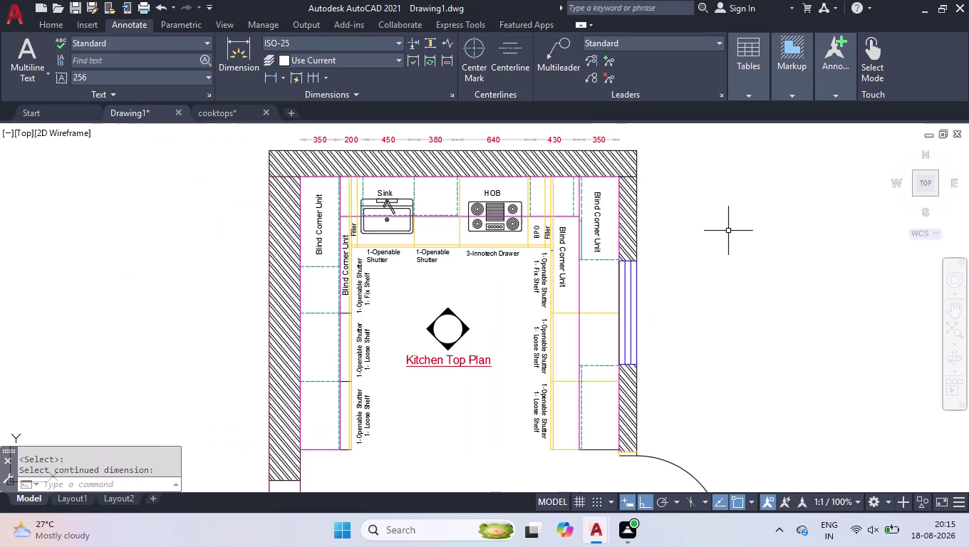
text(dli)
key(Return)
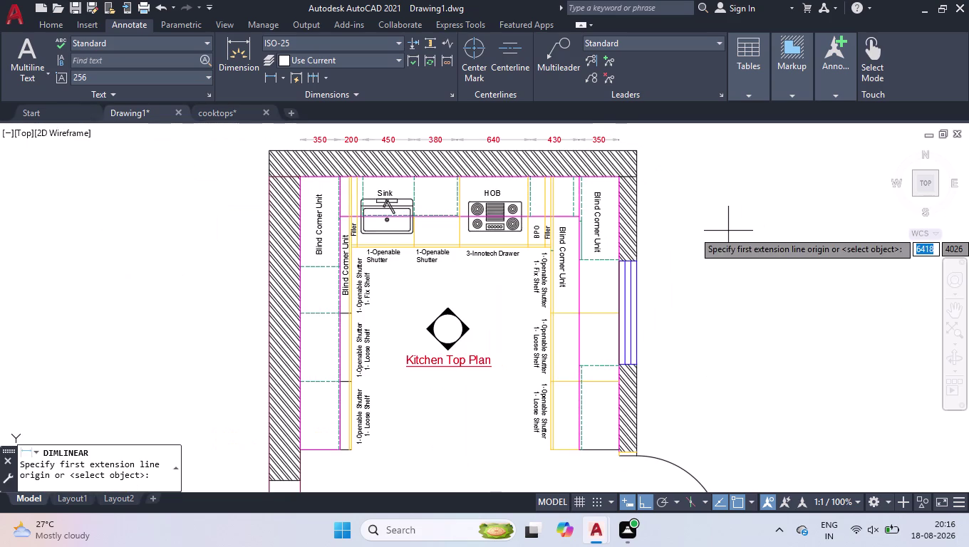
Add a 450 linear dimension from the inner top-left corner above the first chain.
scroll(down, 3)
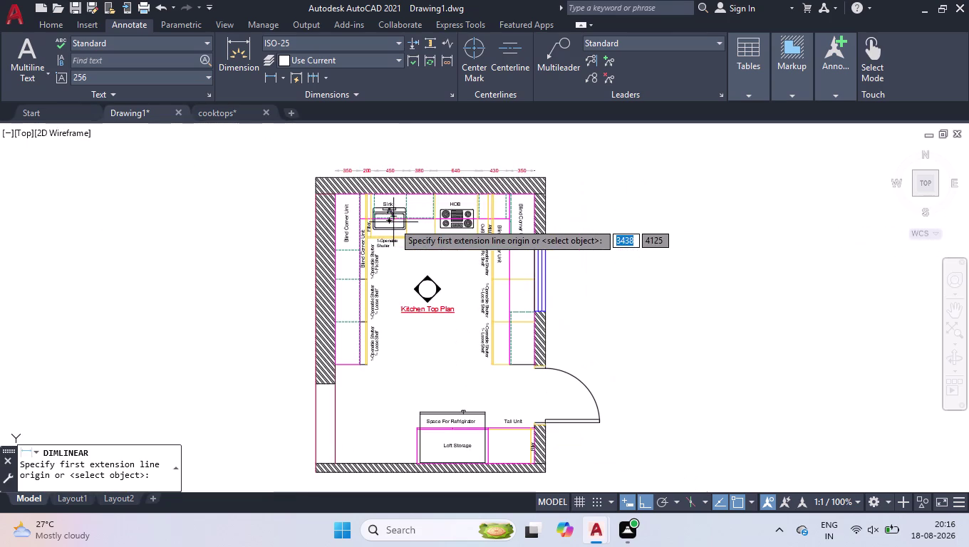
scroll(up, 3)
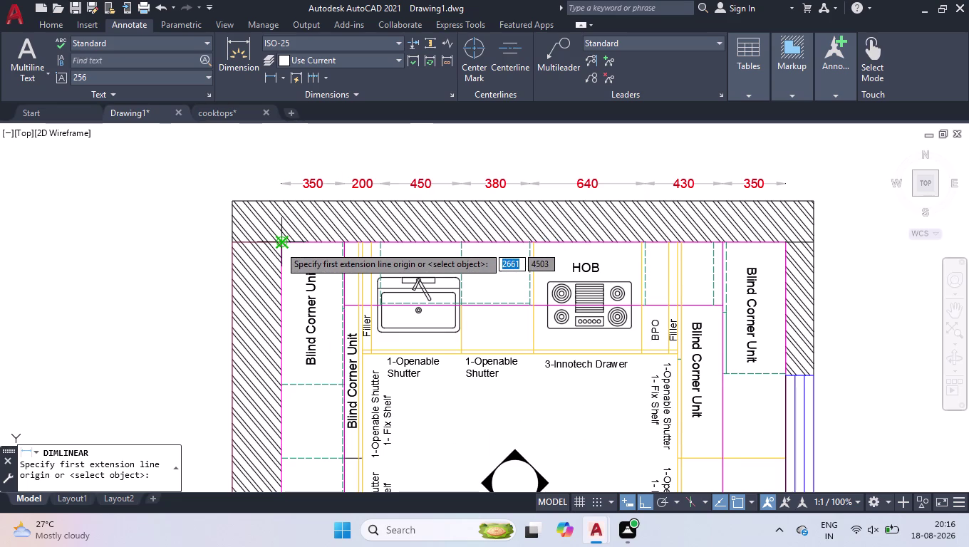
click(279, 245)
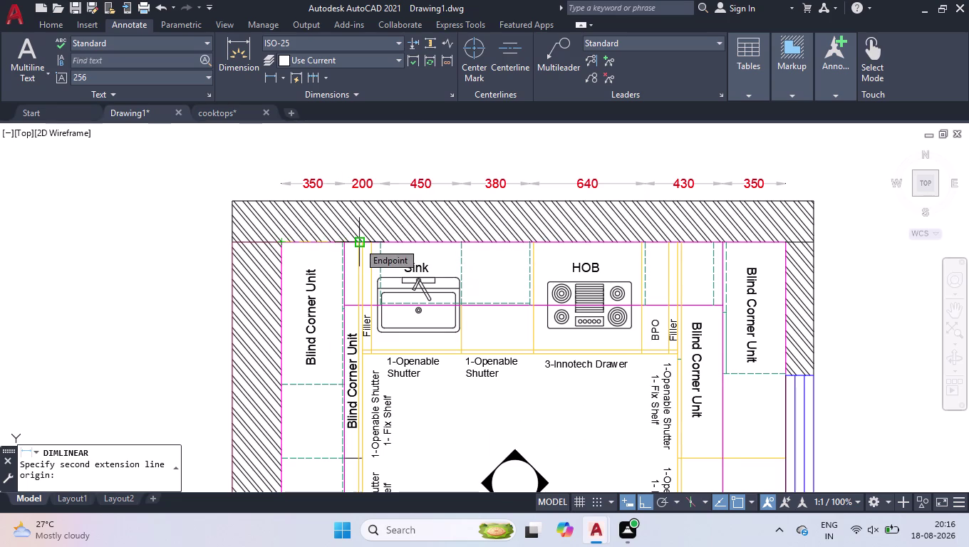
text(45)
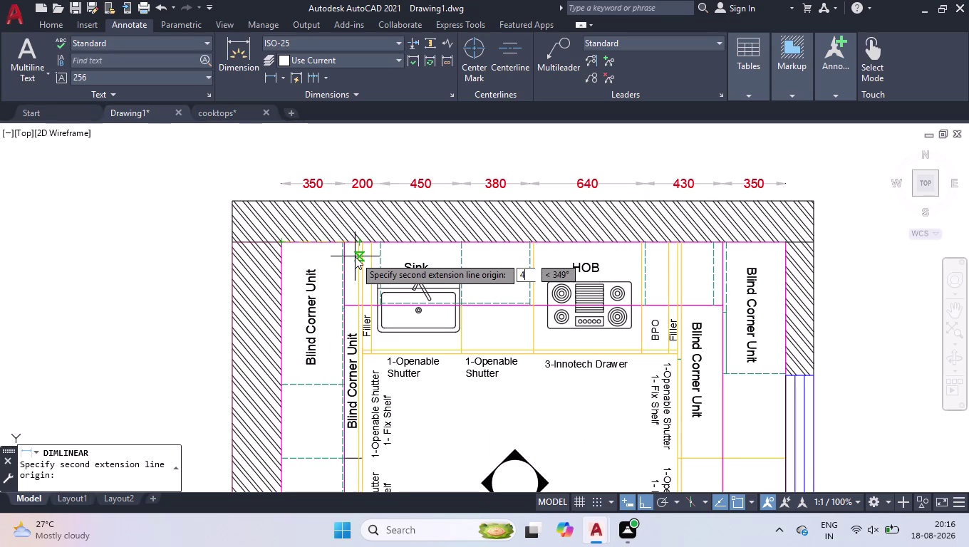
text(0)
key(Return)
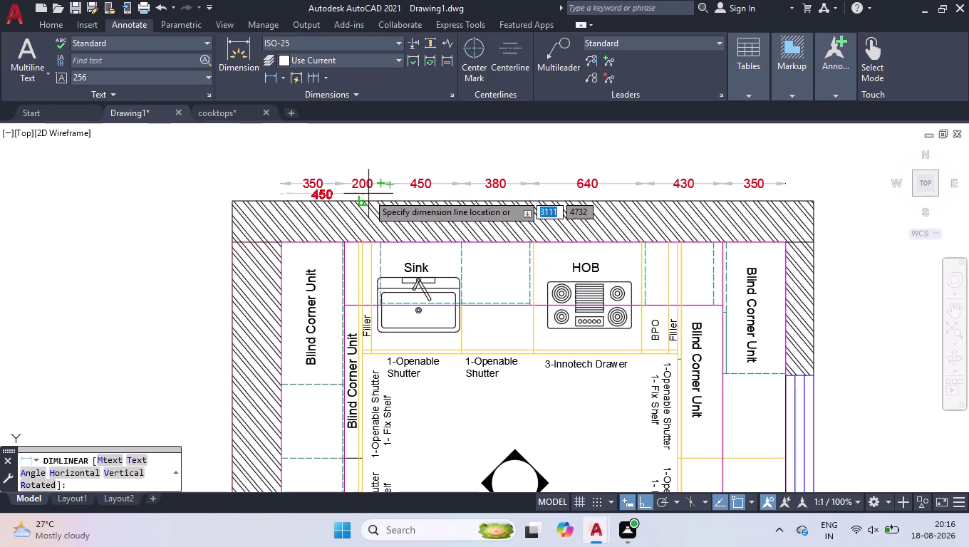
click(363, 161)
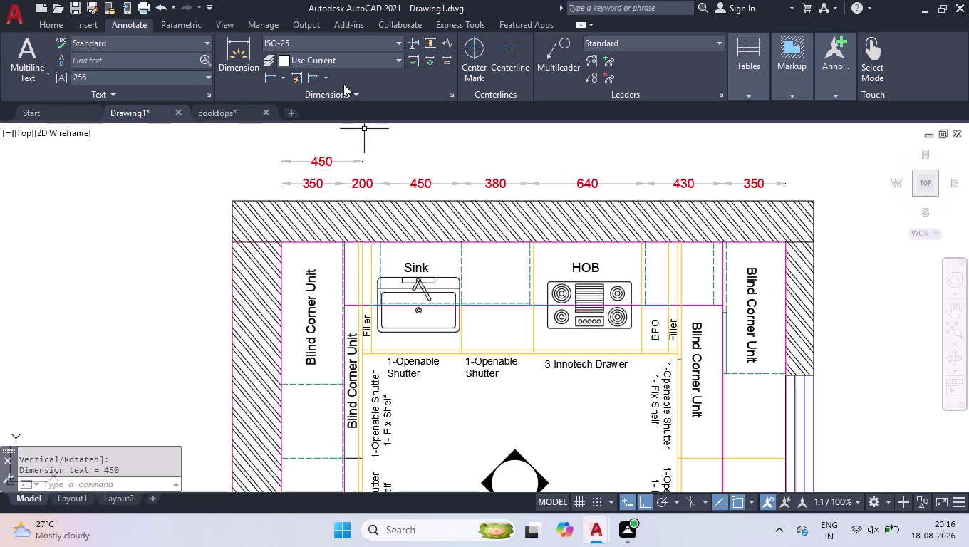
Continue the upper chain with 50, 500, 400, 600, 150, 50 and 600 segments.
click(315, 74)
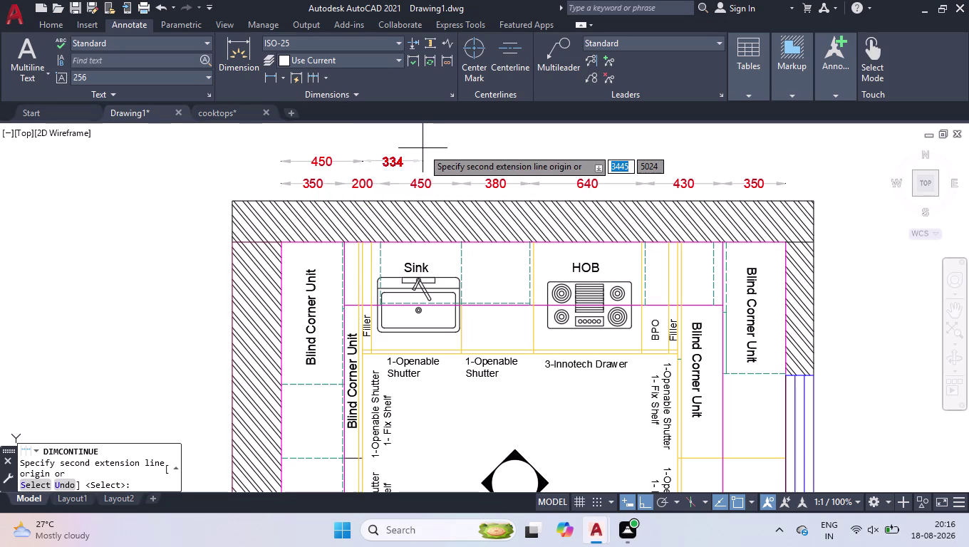
click(367, 243)
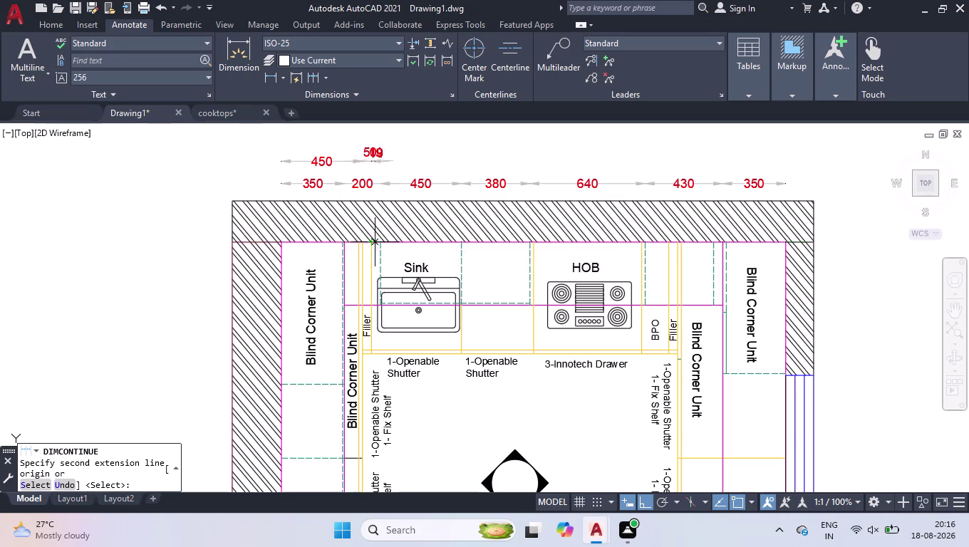
click(460, 242)
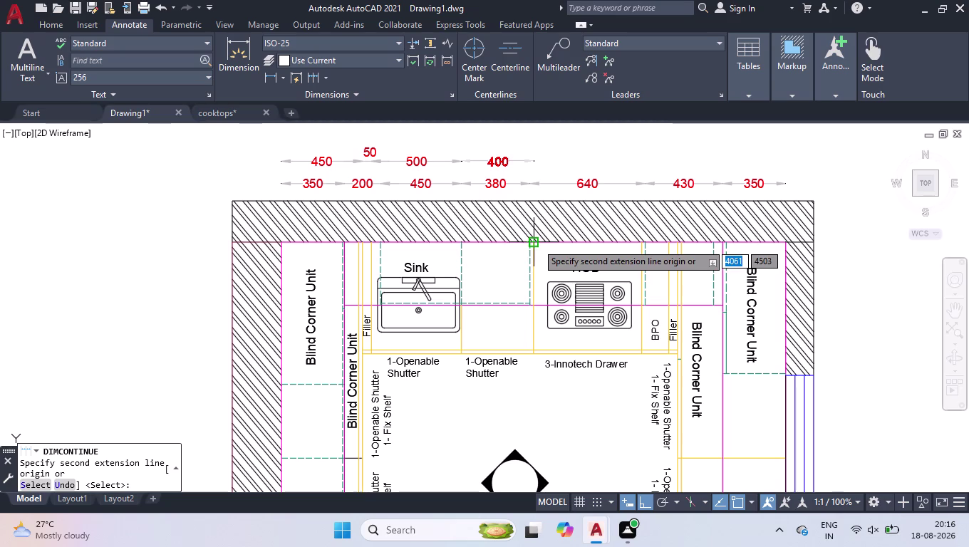
click(538, 245)
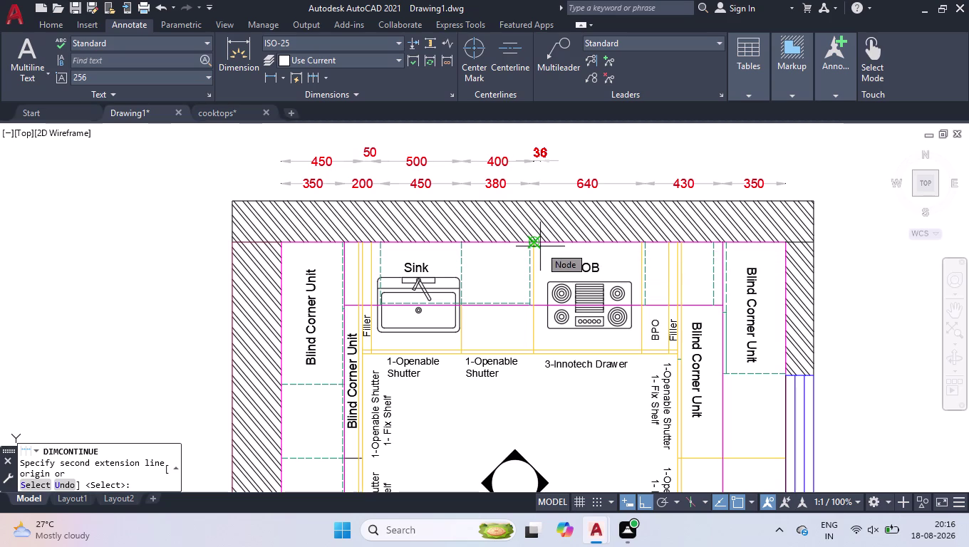
click(642, 243)
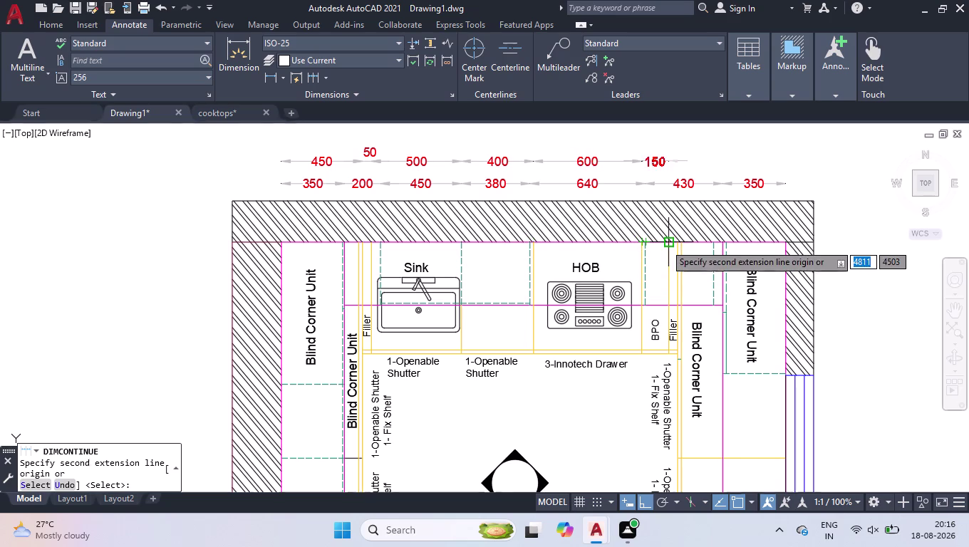
click(669, 242)
click(676, 243)
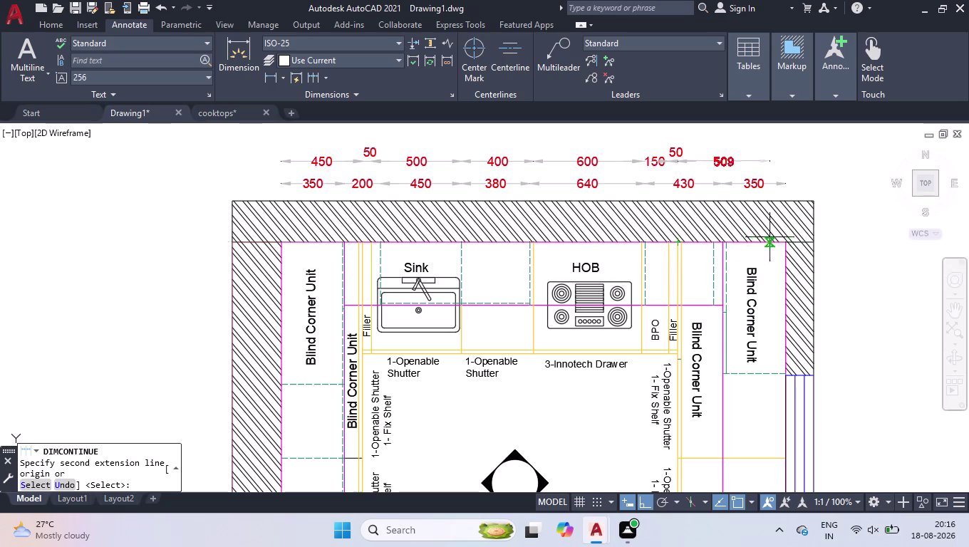
click(784, 241)
key(space)
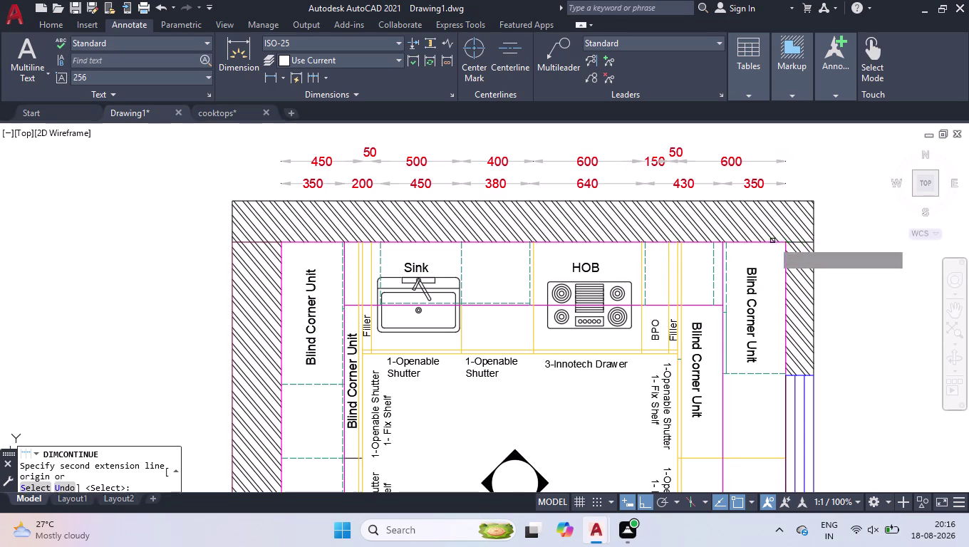
scroll(down, 3)
key(space)
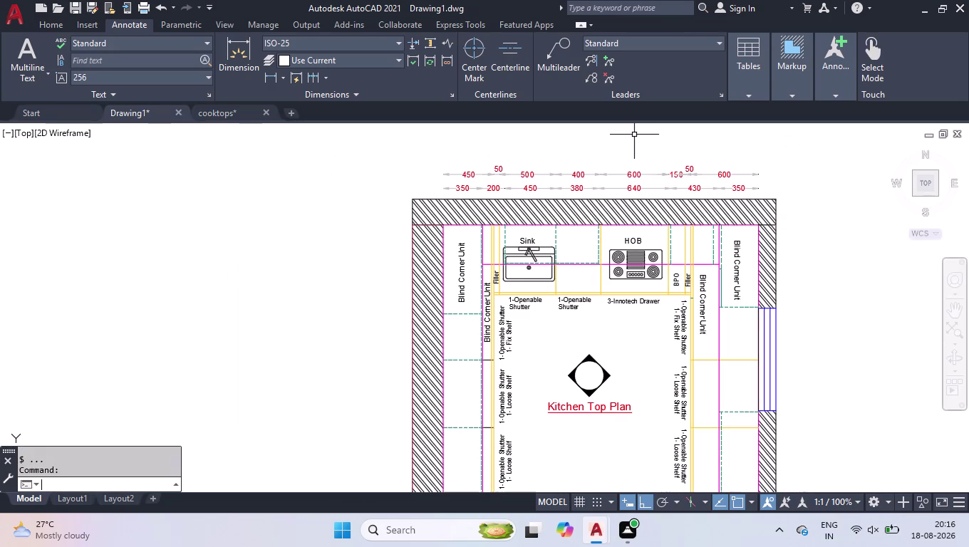
Dimension the full top wall at 2800 between the inner corners, above both chains.
text(dli)
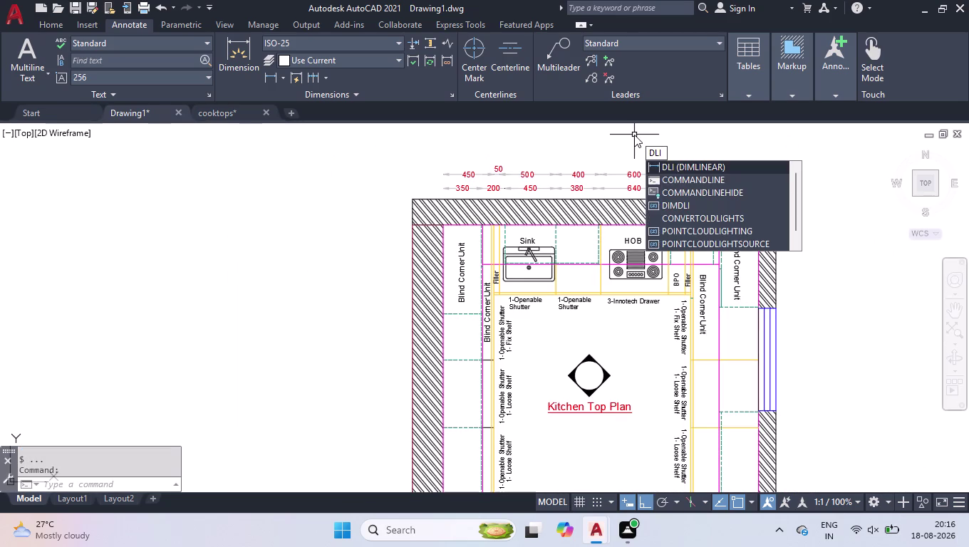
key(Return)
scroll(up, 3)
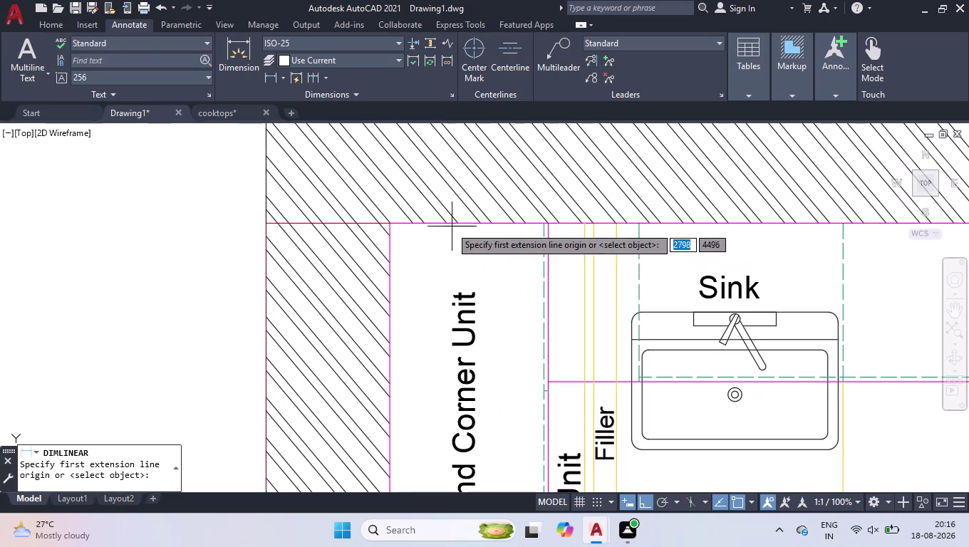
click(393, 224)
scroll(down, 3)
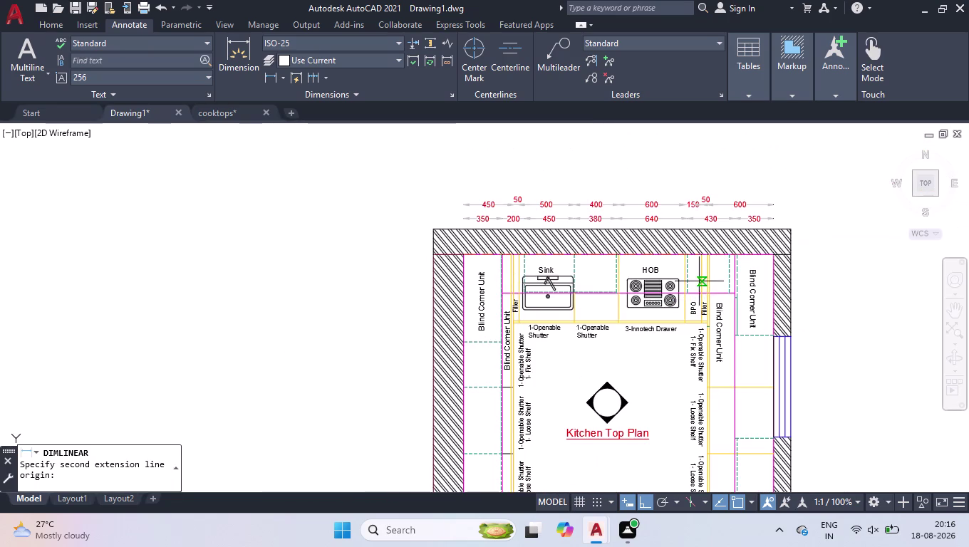
scroll(up, 3)
scroll(up, 3)
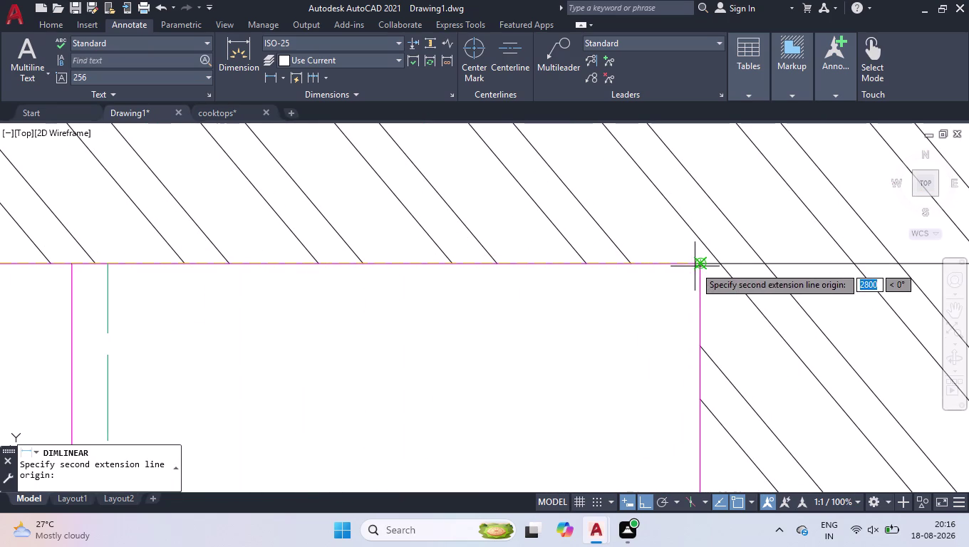
click(699, 264)
scroll(down, 3)
scroll(down, 3)
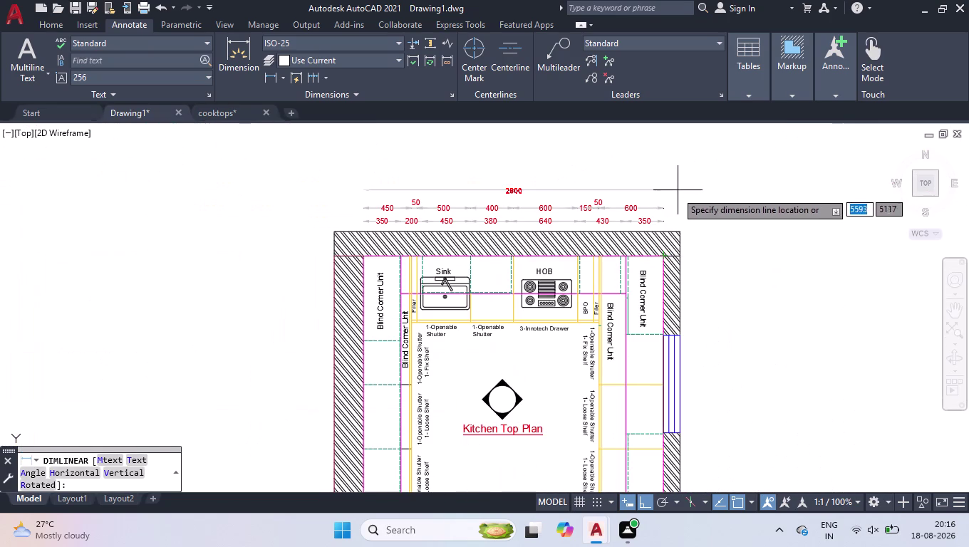
click(674, 194)
scroll(down, 3)
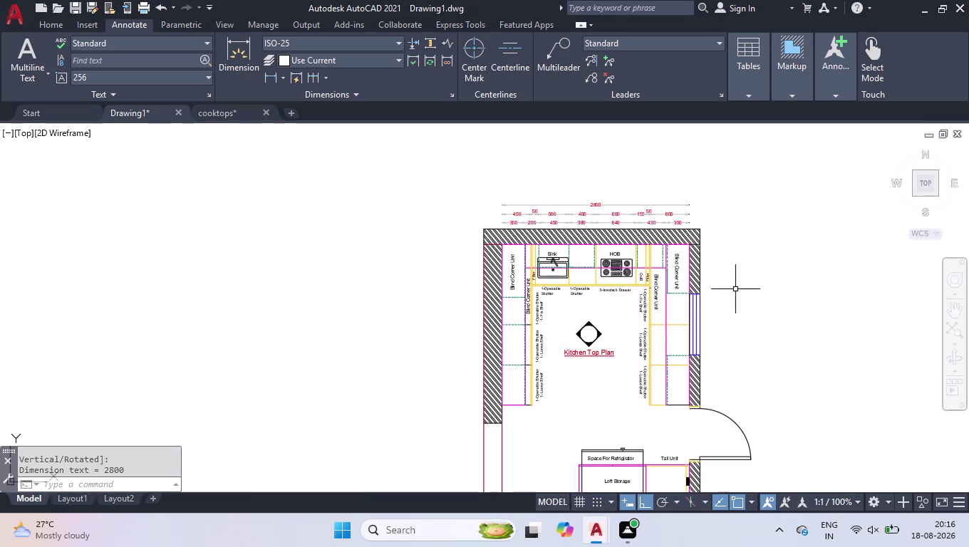
text(d)
text(li)
key(Return)
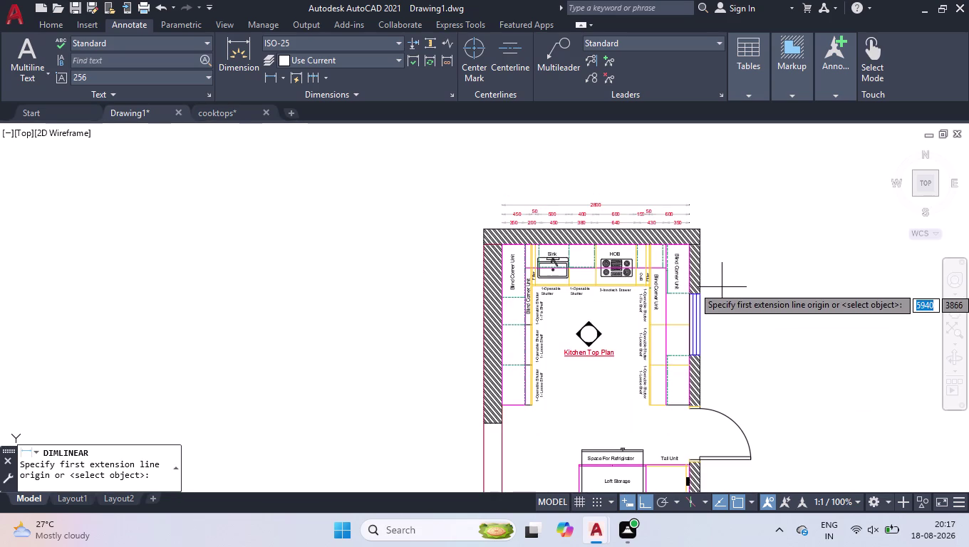
Add a vertical 350 dimension downward from the right wall's top corner.
scroll(up, 3)
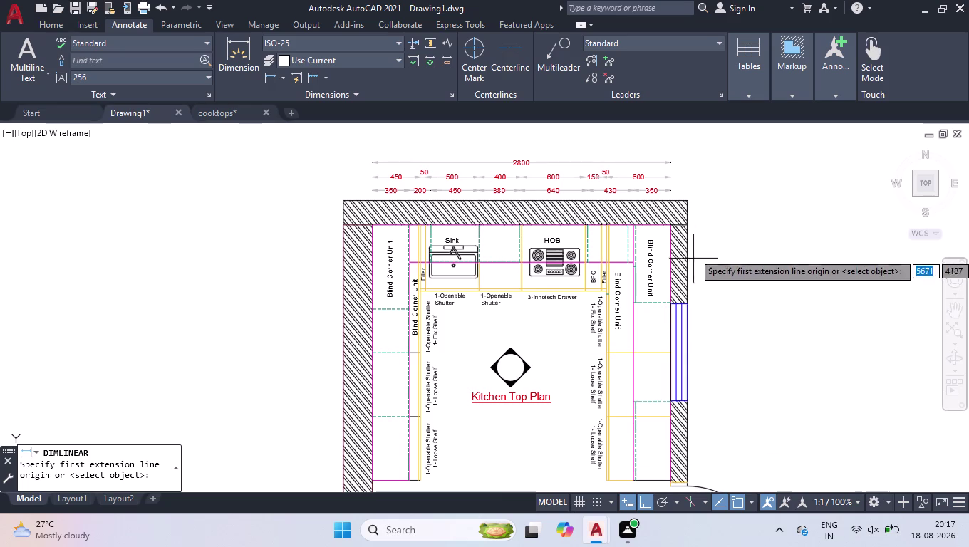
click(687, 223)
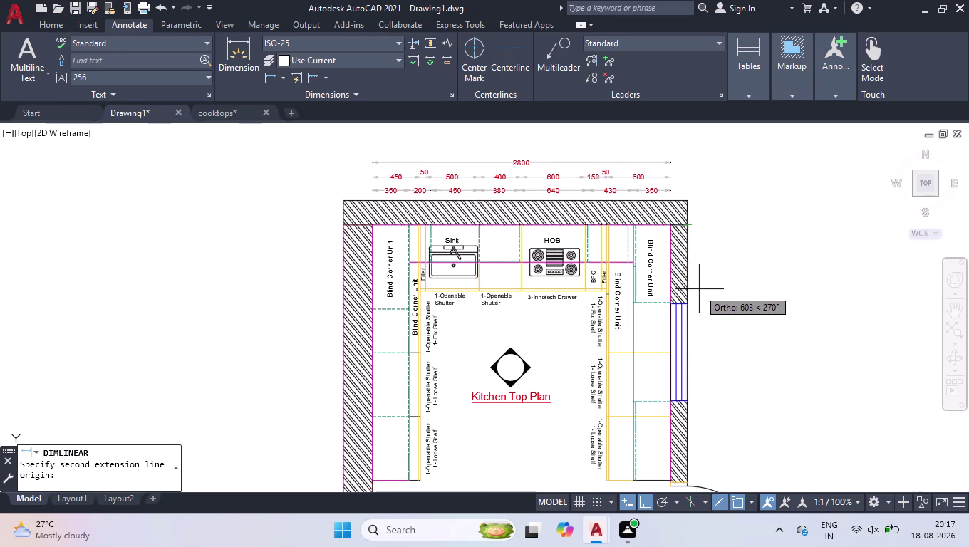
key(5)
key(BackSpace)
text(35)
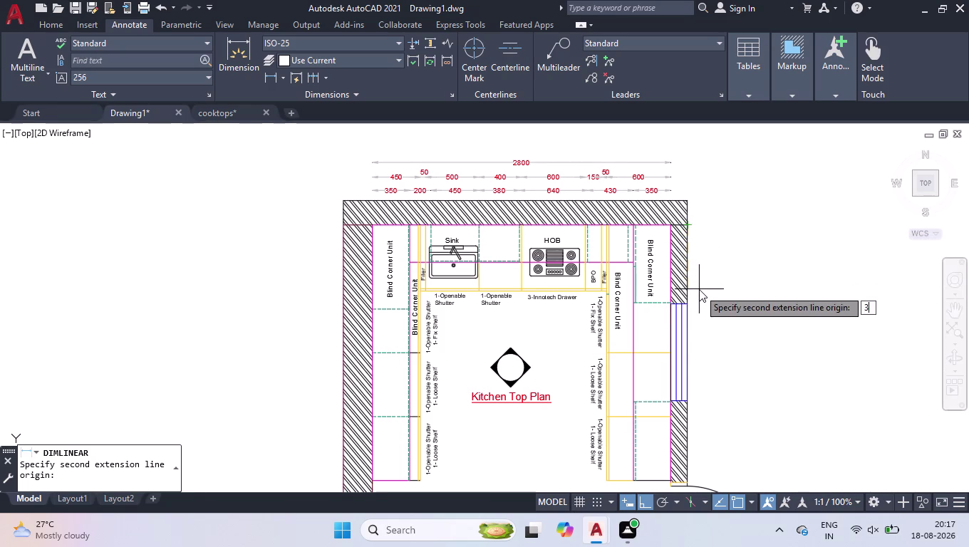
text(0)
key(Return)
click(699, 289)
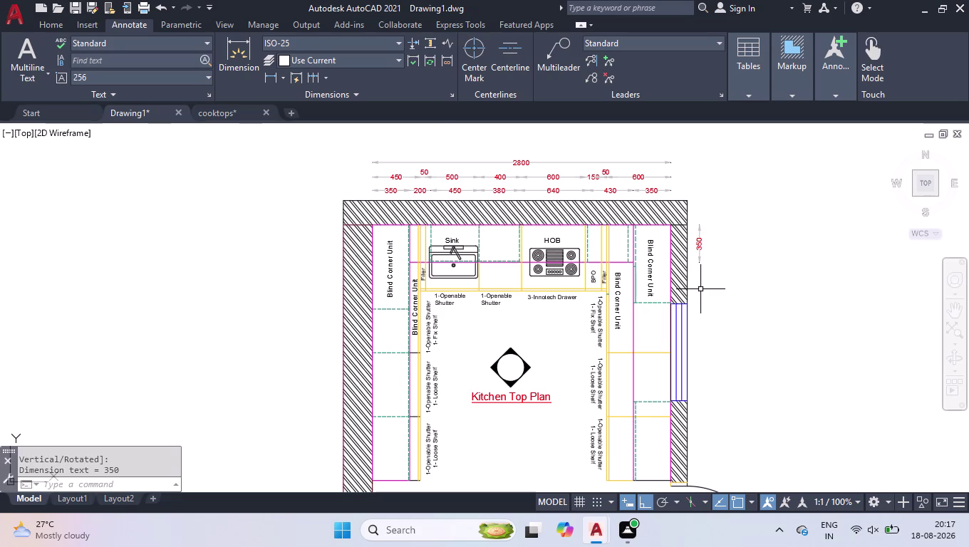
Continue the vertical chain down the right wall to the door, including 930, 740 and 20.
click(308, 76)
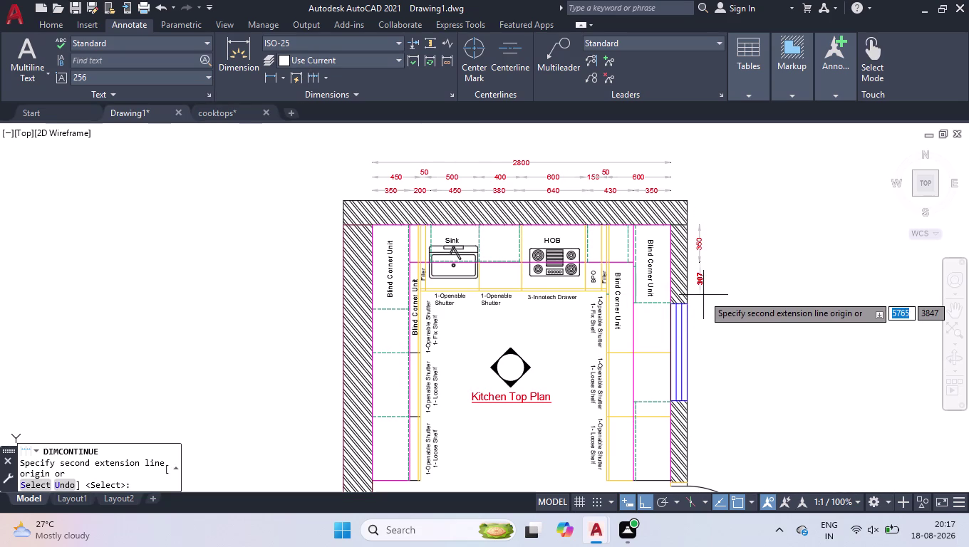
scroll(up, 3)
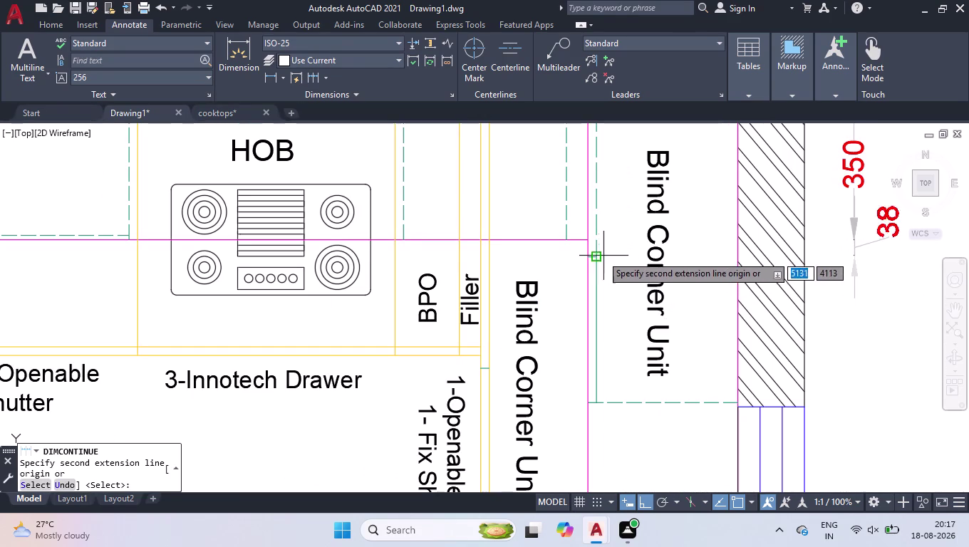
click(597, 254)
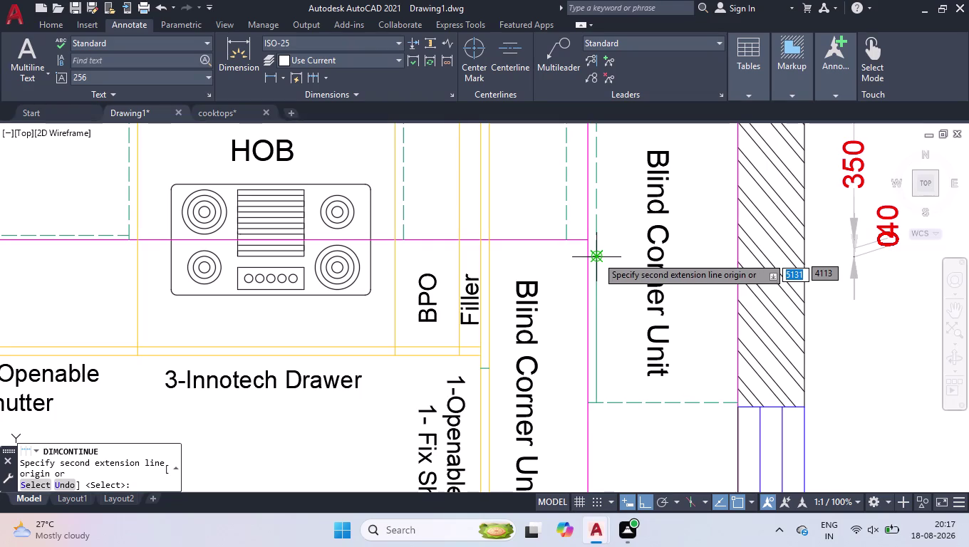
click(600, 399)
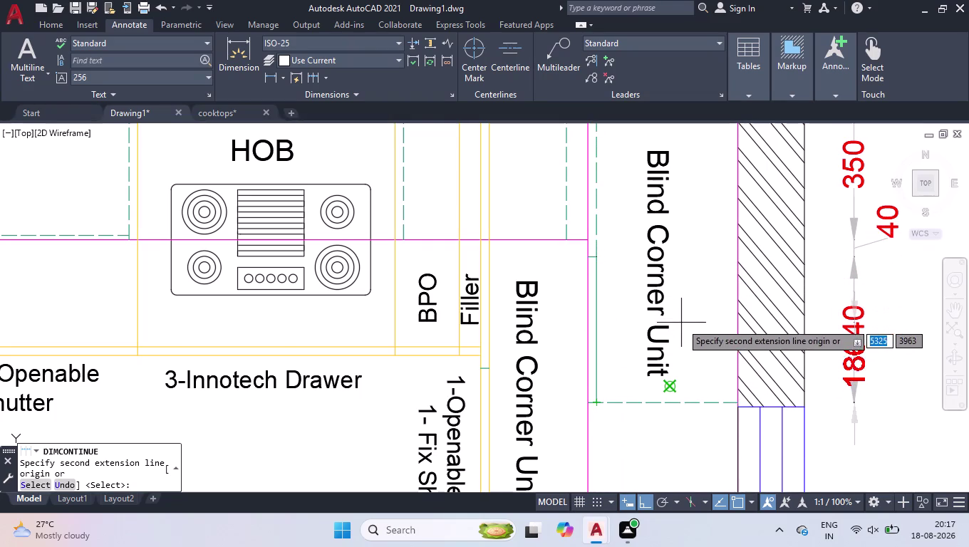
scroll(down, 3)
scroll(down, 3)
scroll(up, 3)
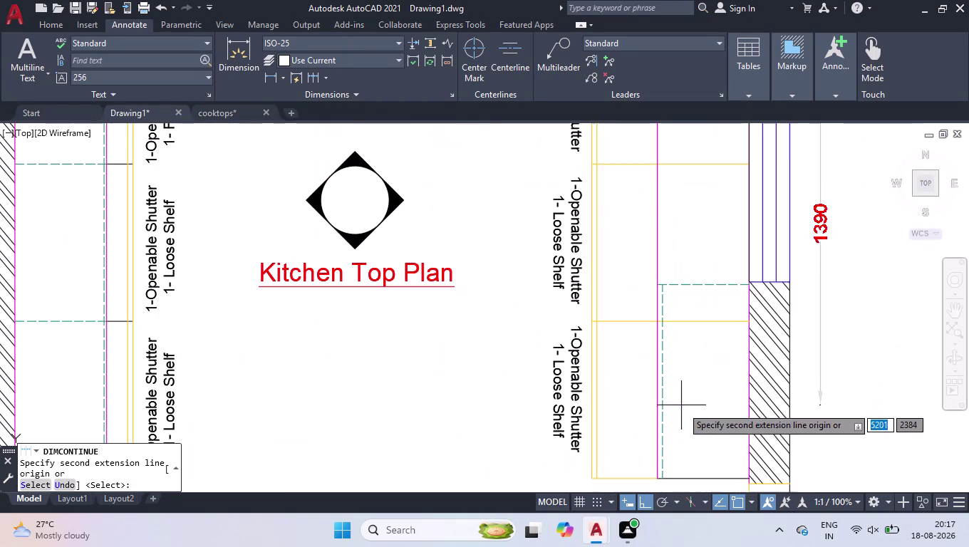
click(669, 285)
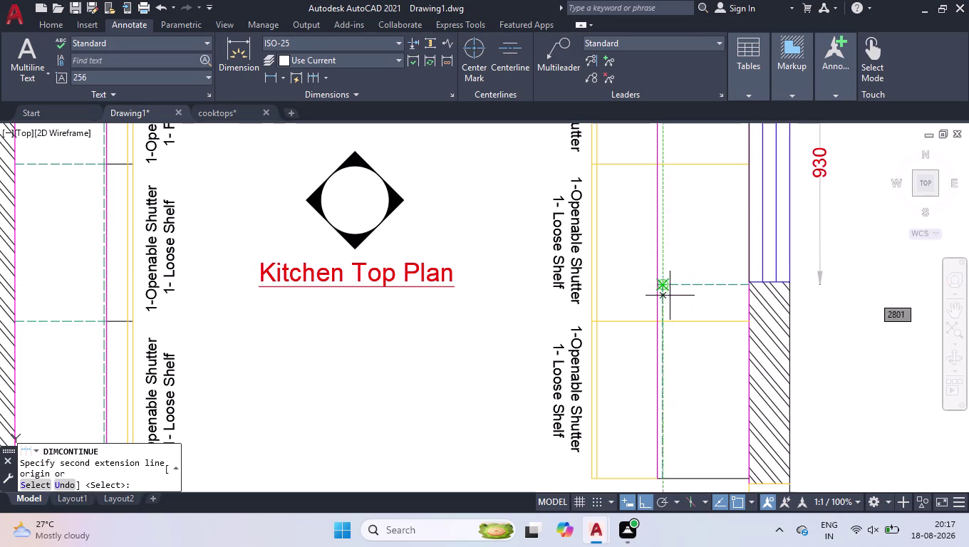
click(662, 480)
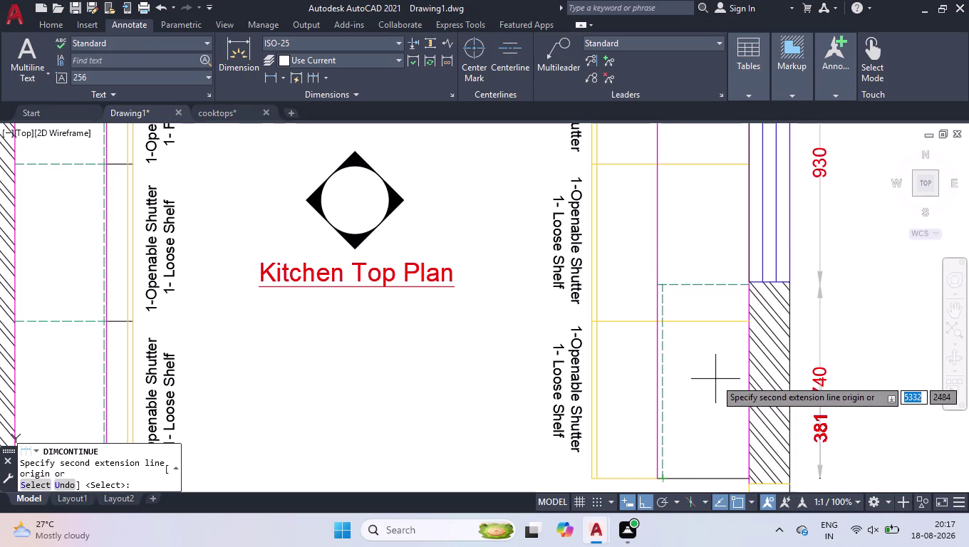
scroll(down, 3)
scroll(up, 3)
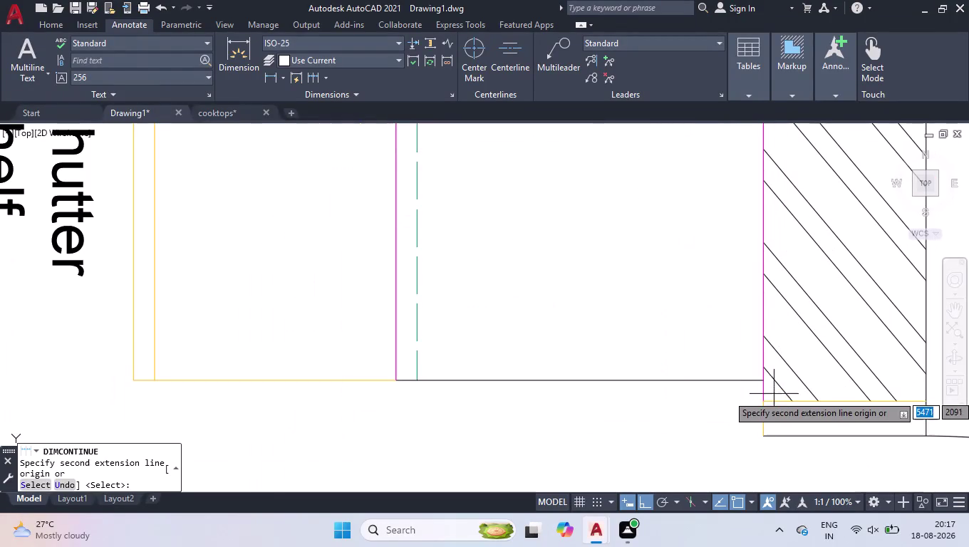
click(766, 401)
scroll(down, 3)
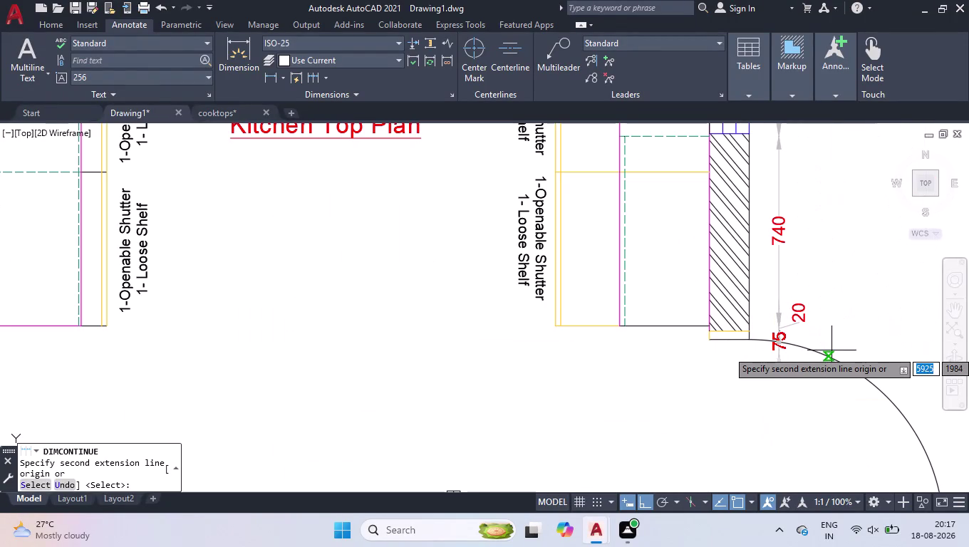
key(Return)
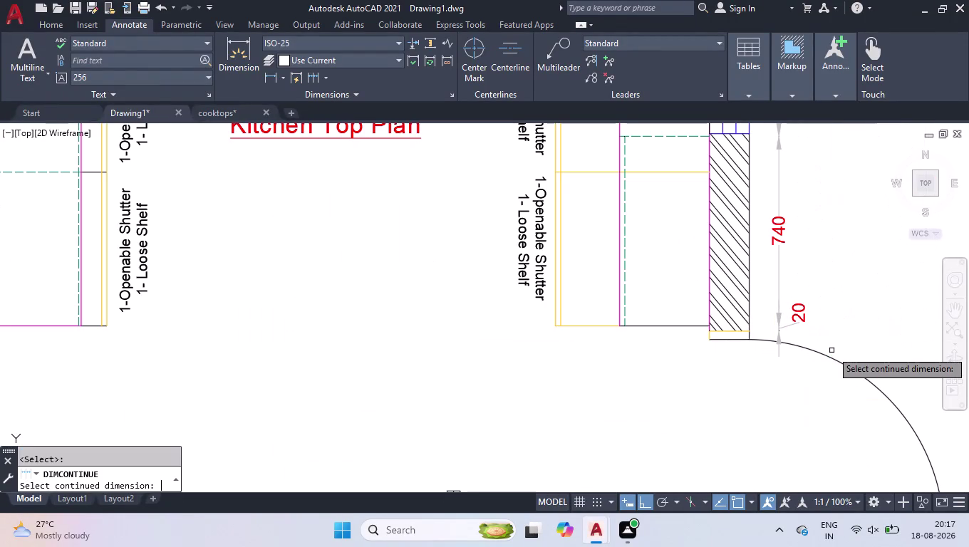
key(space)
scroll(down, 3)
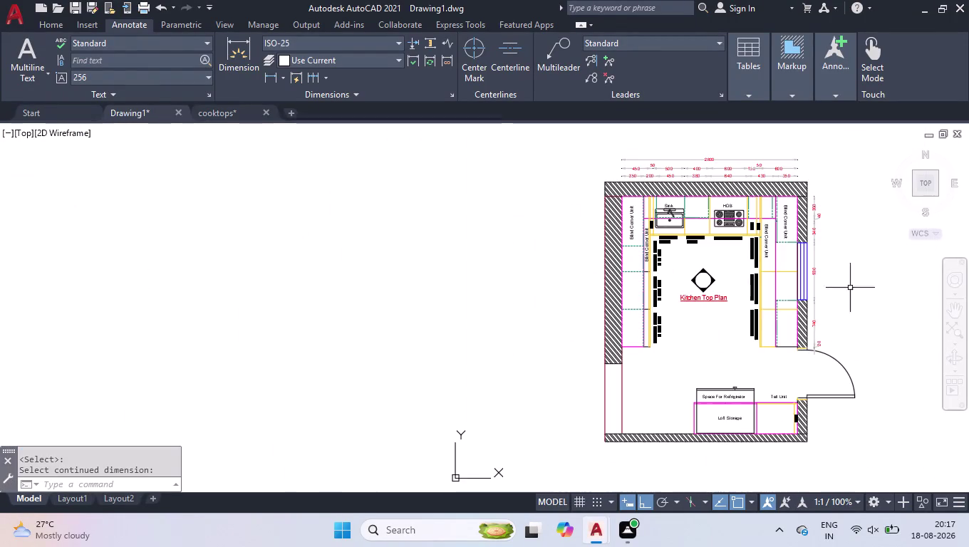
scroll(up, 3)
Add a 600 vertical dimension from the wall's top corner, beside the first chain.
text(dli)
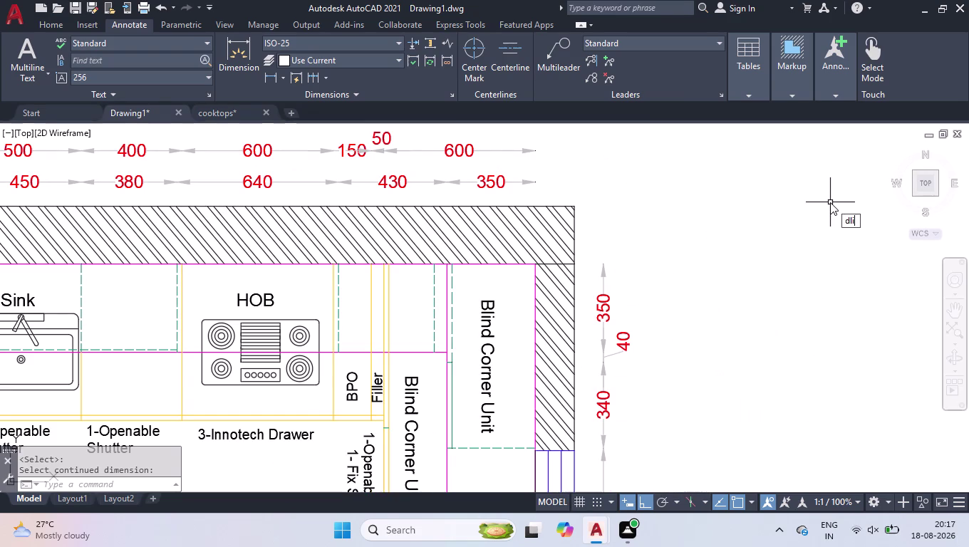
key(Return)
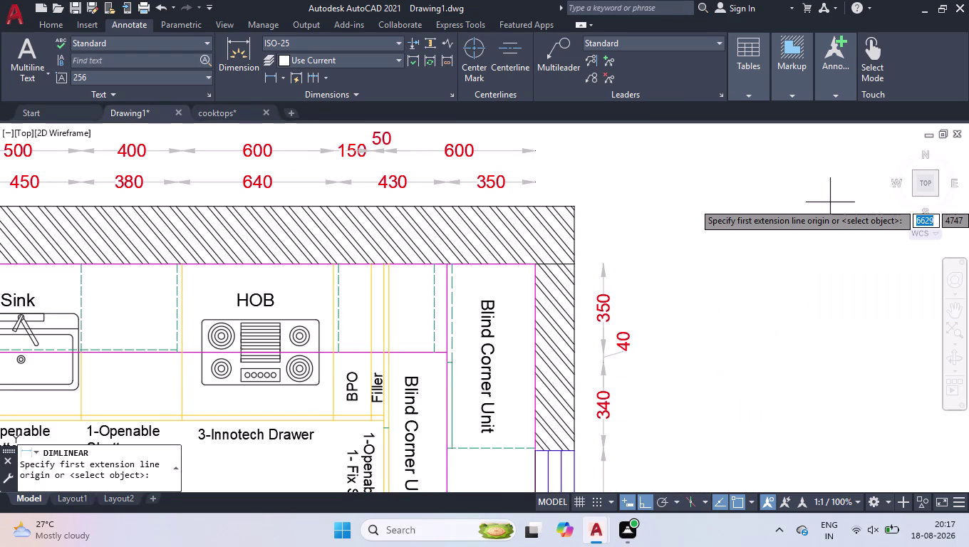
click(578, 265)
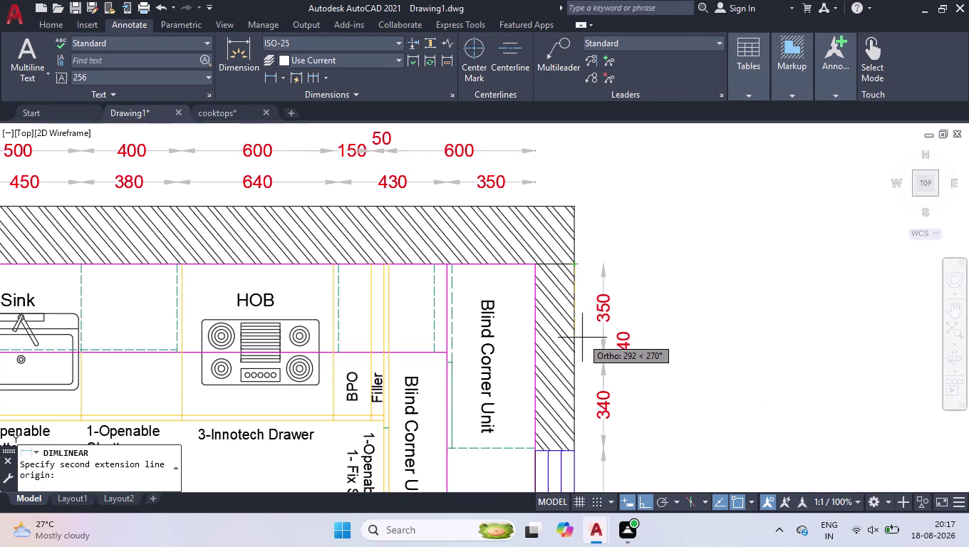
text(600)
key(Return)
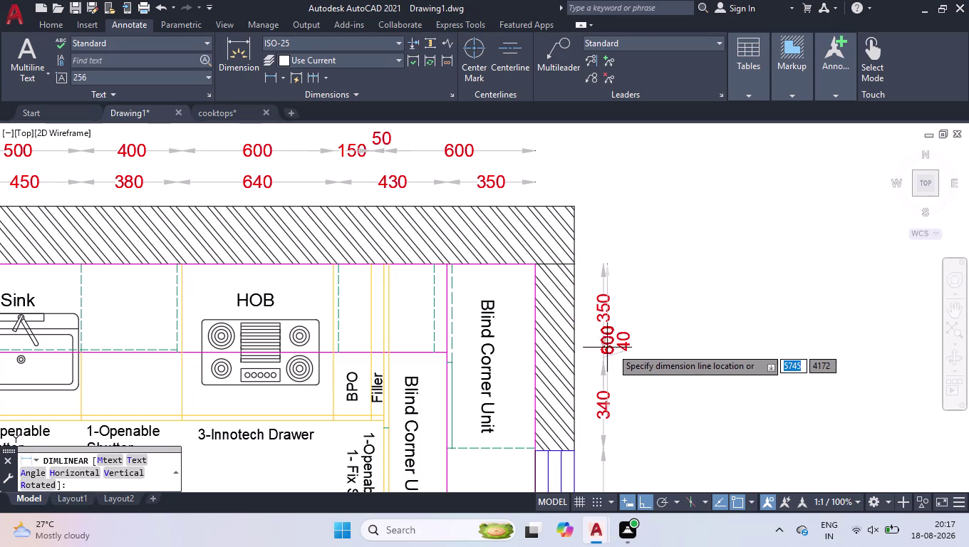
click(654, 349)
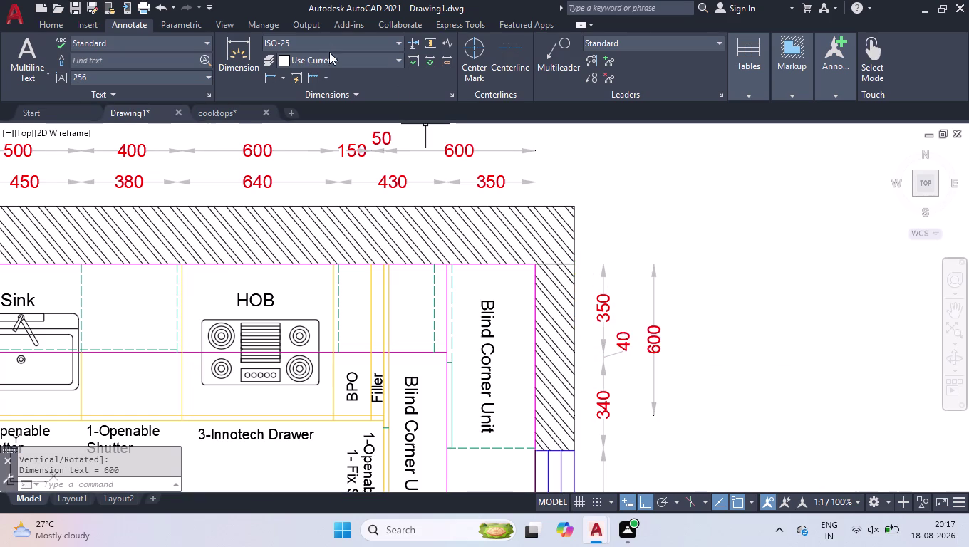
Continue the chain with the 50 and 545 spans.
click(312, 76)
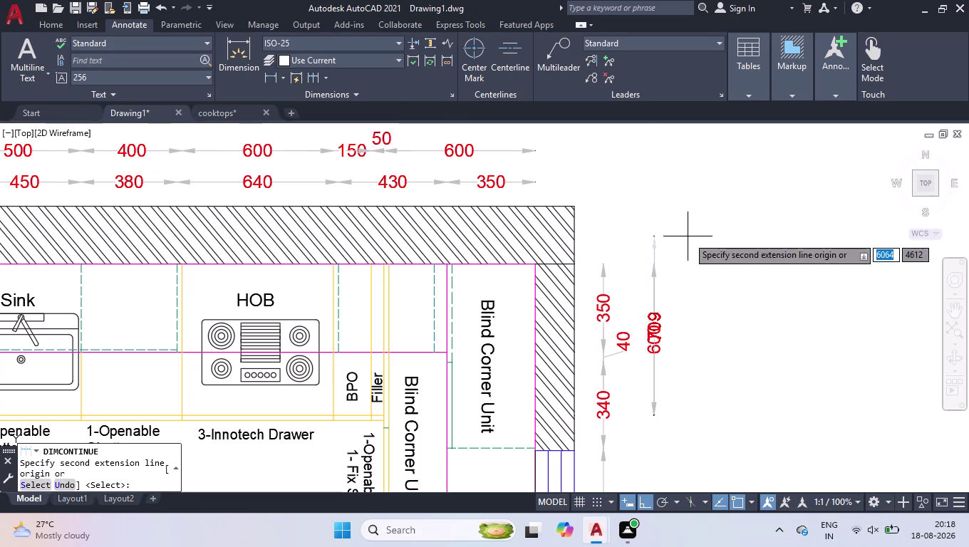
scroll(down, 3)
scroll(up, 3)
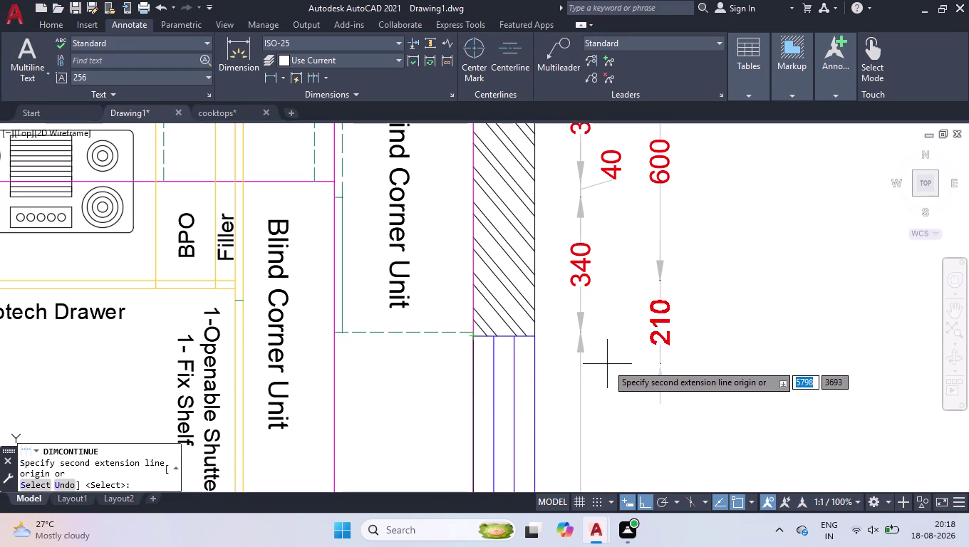
text(50)
key(Return)
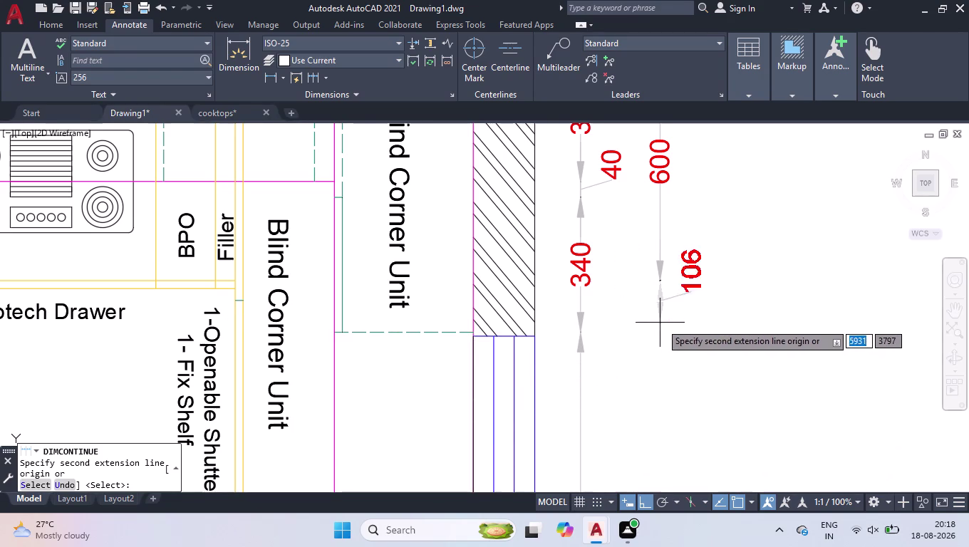
text(50)
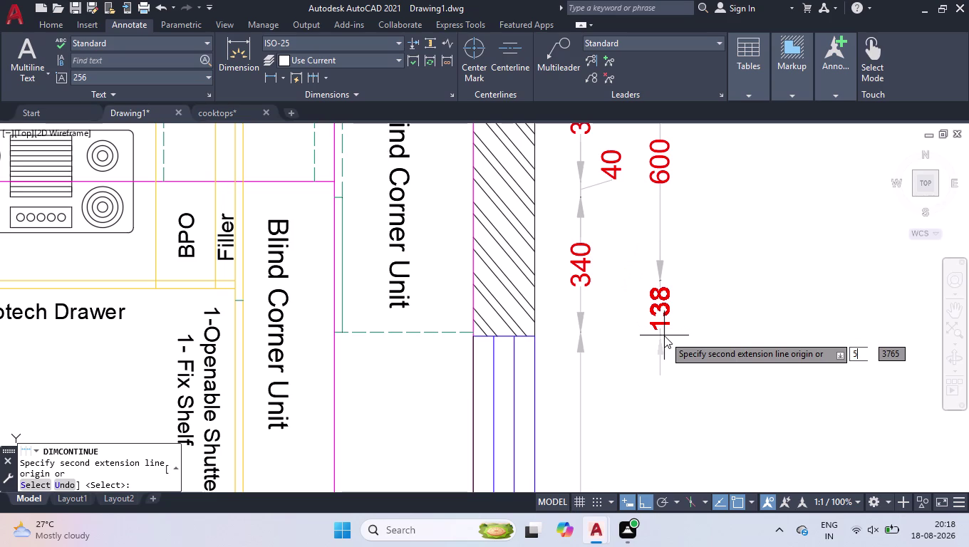
key(Return)
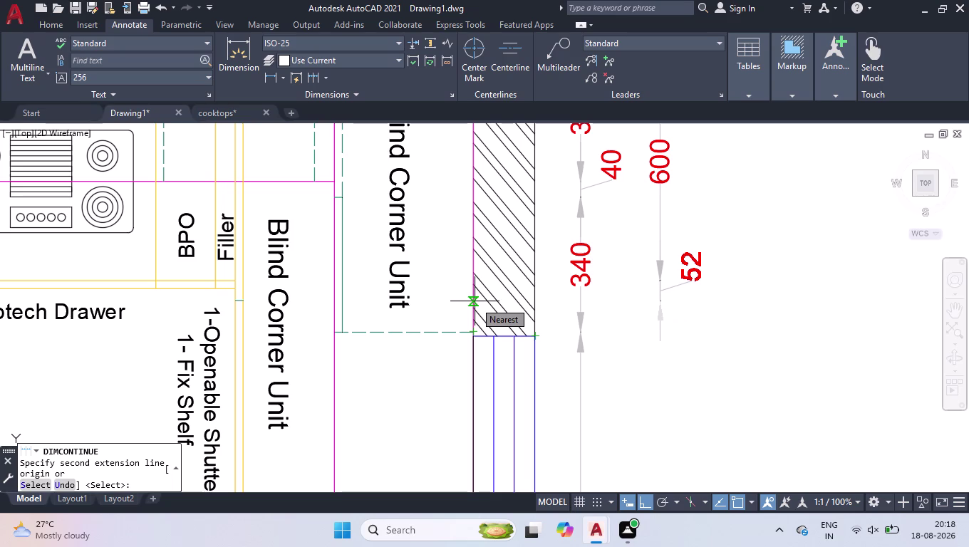
click(235, 299)
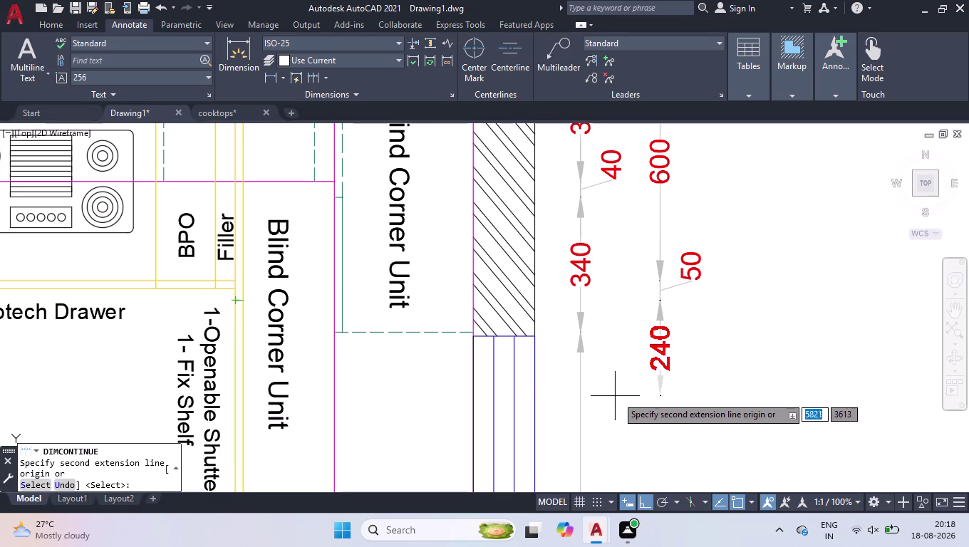
scroll(down, 3)
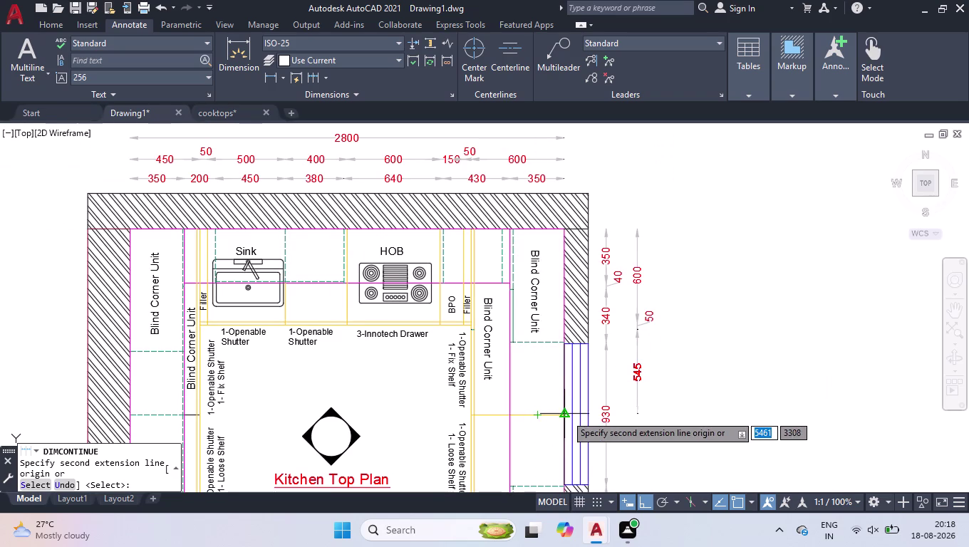
scroll(up, 3)
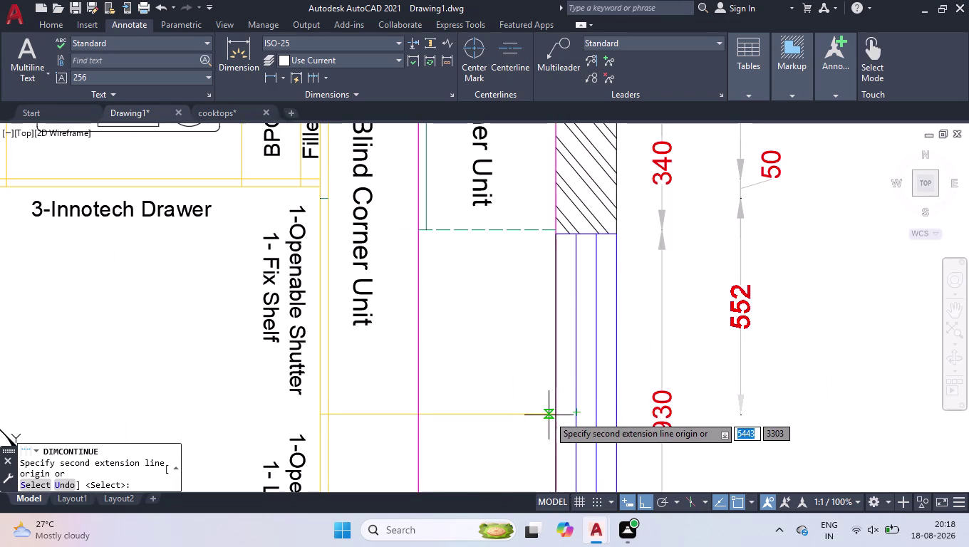
click(555, 414)
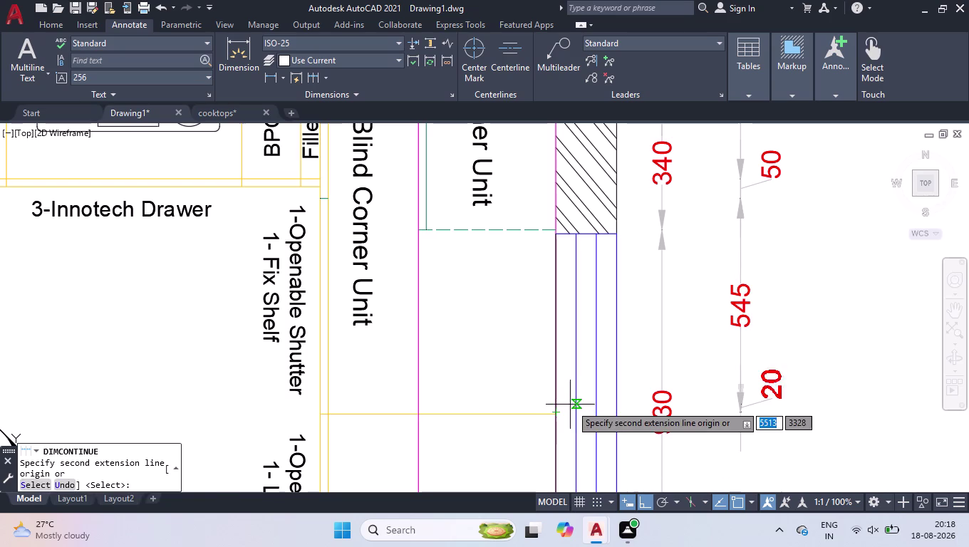
Add the 605 and final 600 spans to finish the second chain.
scroll(down, 3)
scroll(up, 3)
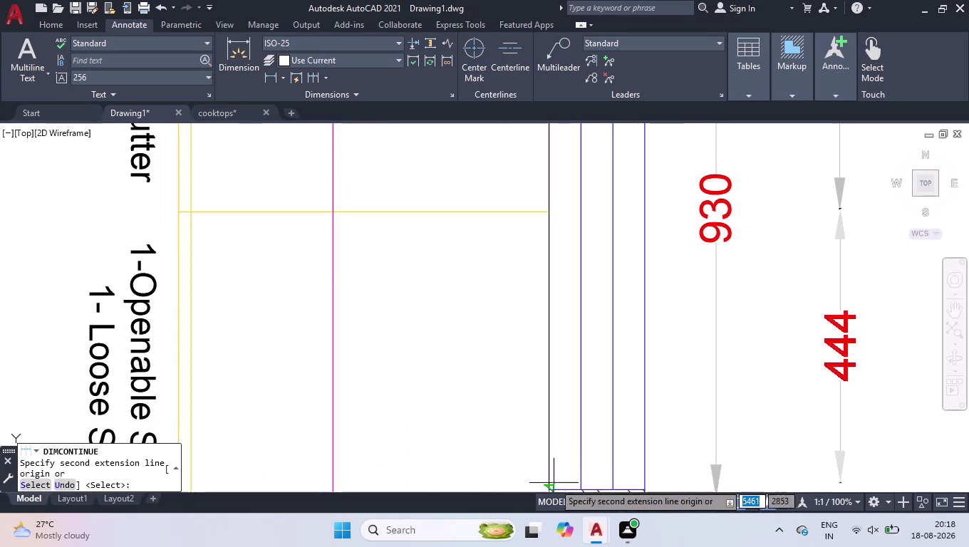
scroll(down, 3)
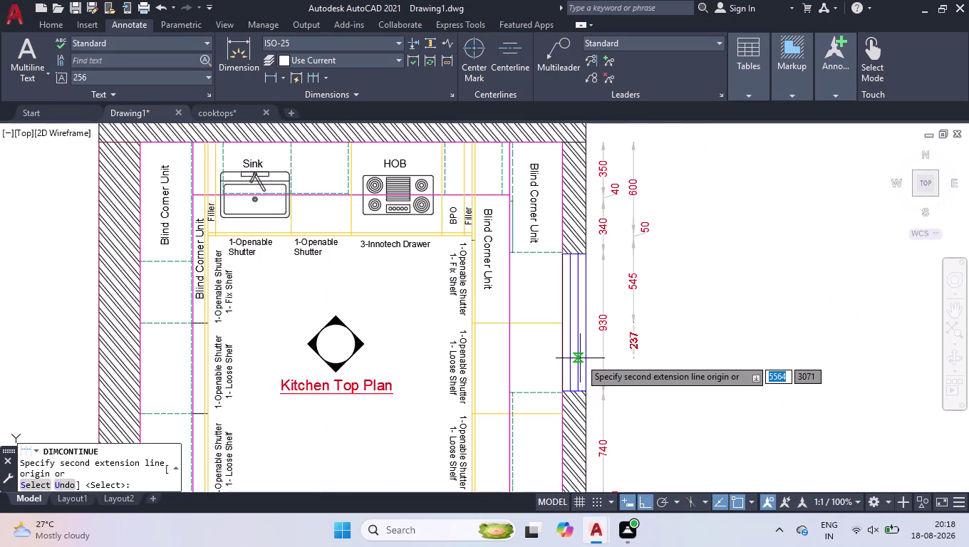
scroll(down, 3)
scroll(up, 3)
scroll(up, 3)
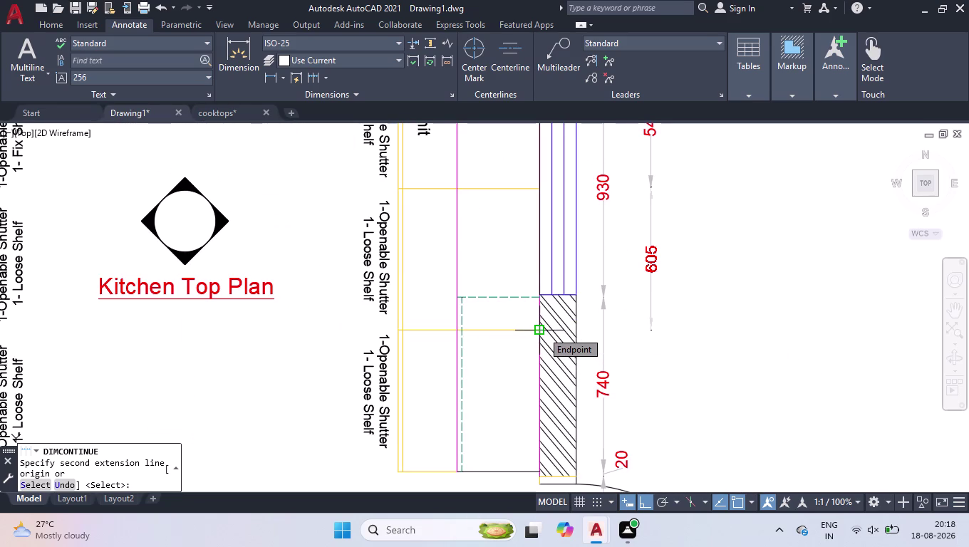
scroll(up, 3)
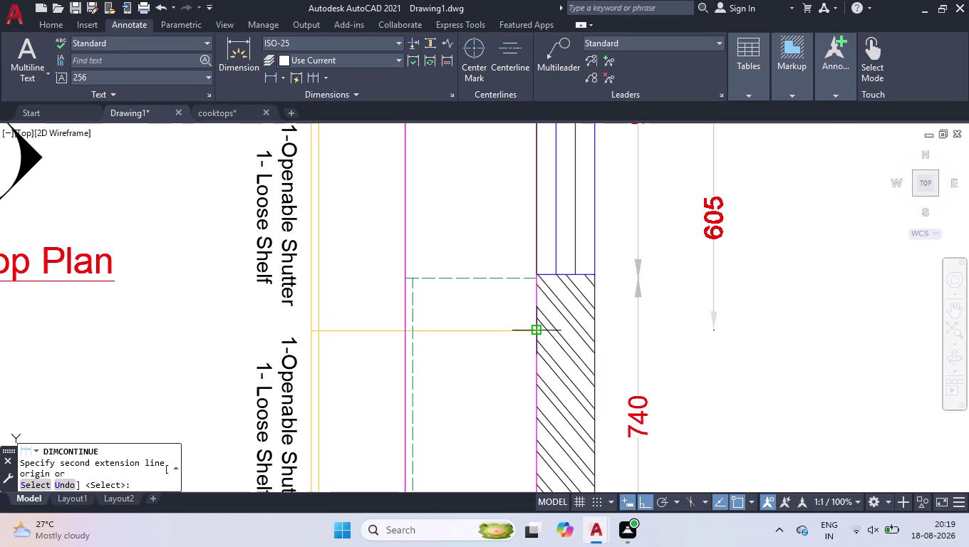
scroll(up, 3)
scroll(down, 3)
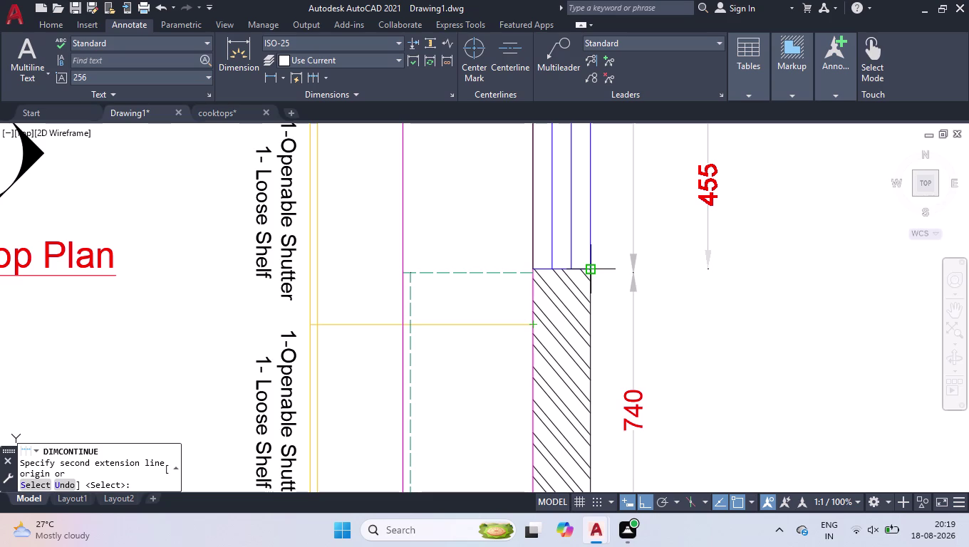
click(532, 328)
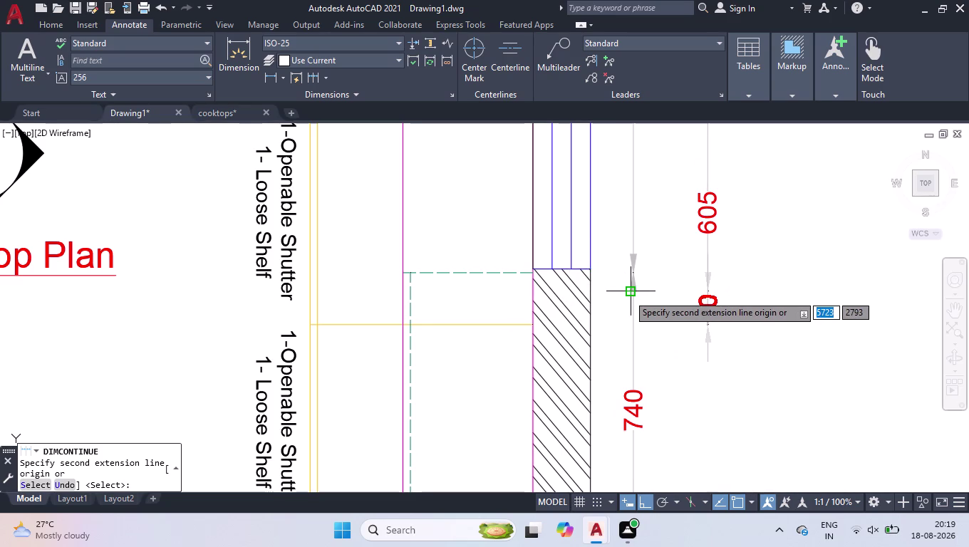
scroll(down, 3)
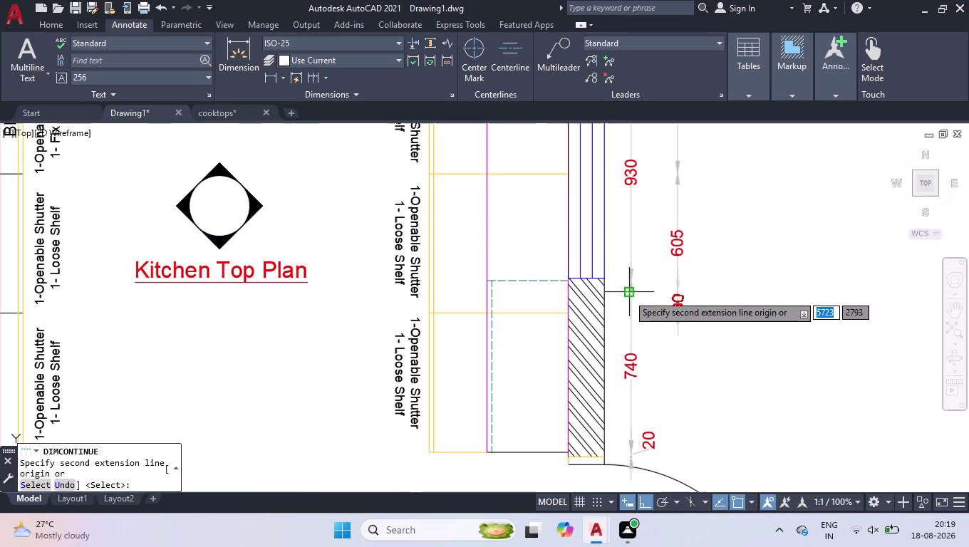
click(569, 449)
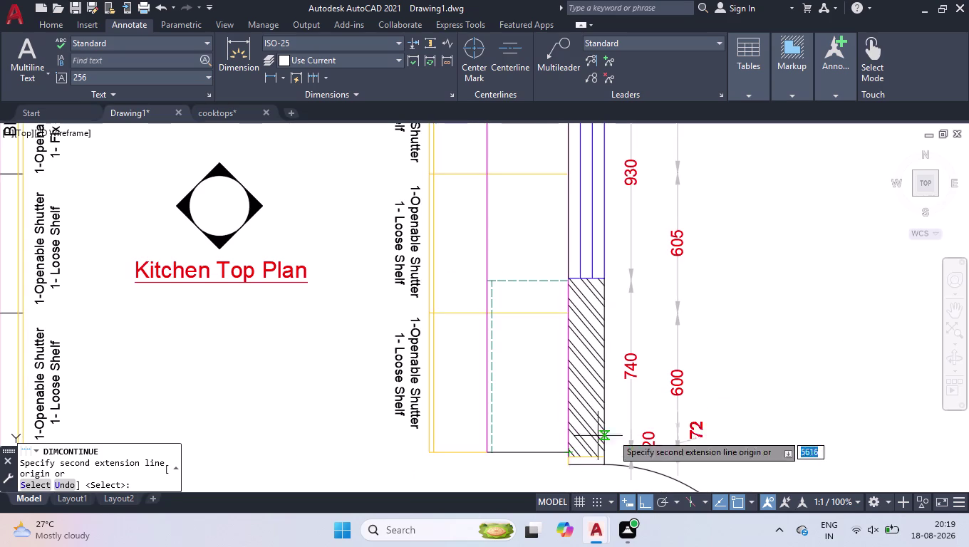
key(Return)
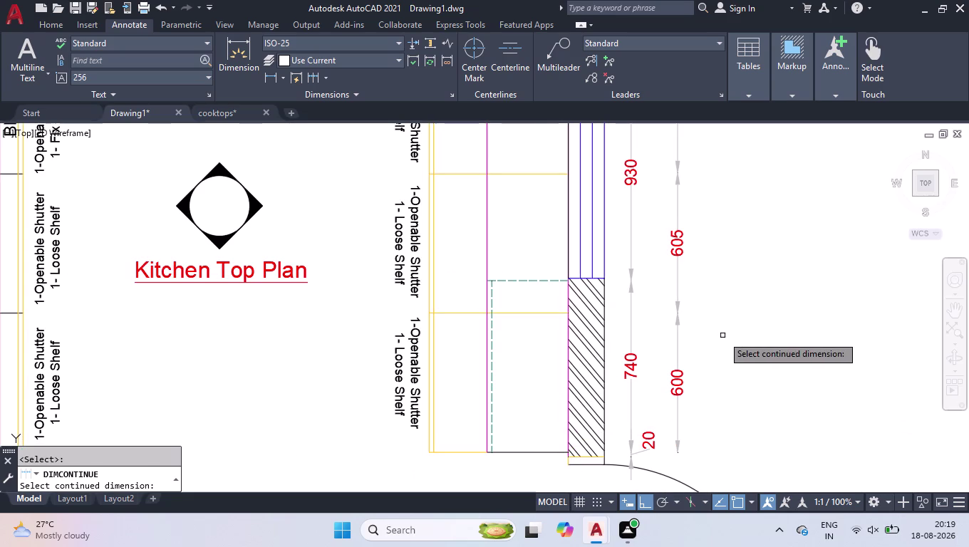
Edit the outer chain's 605 dimension text to read 600.
key(space)
double_click(677, 242)
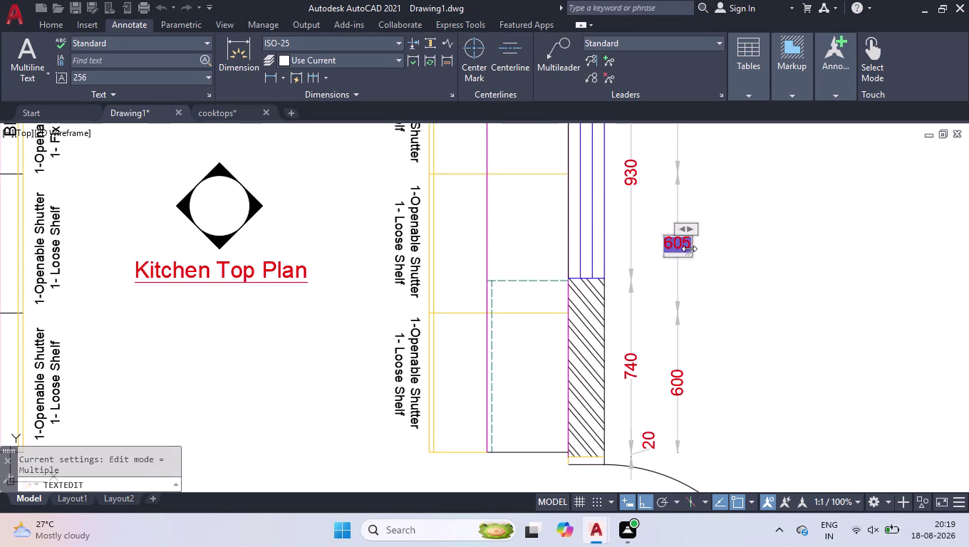
click(688, 246)
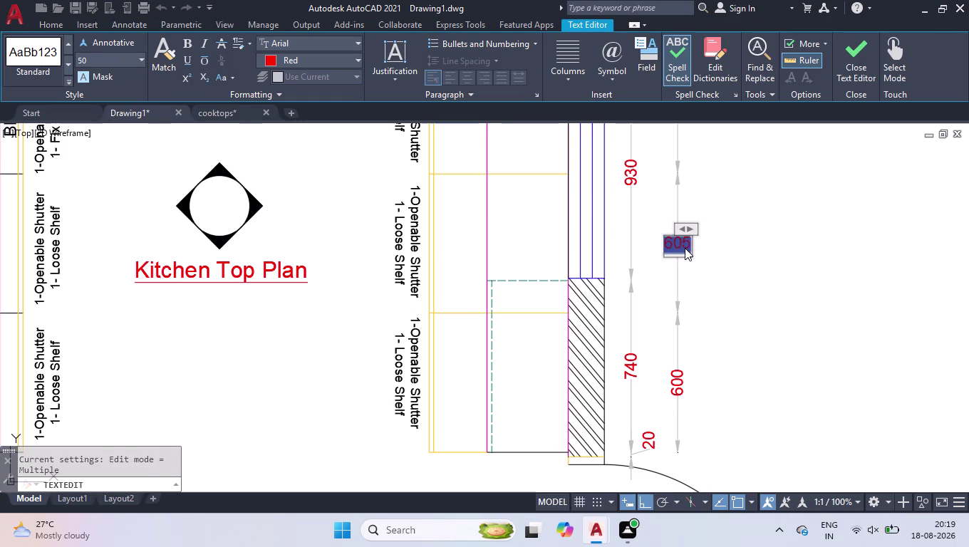
key(6)
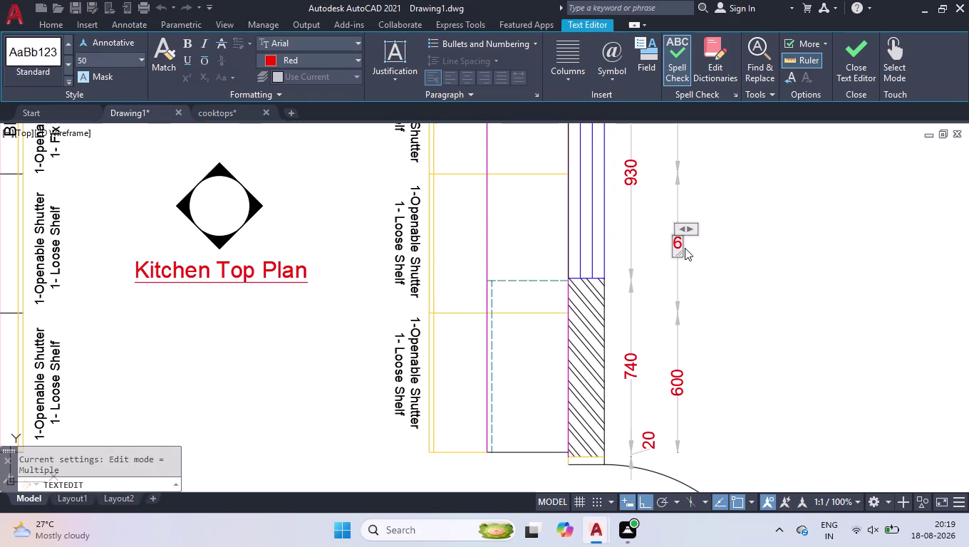
text(00)
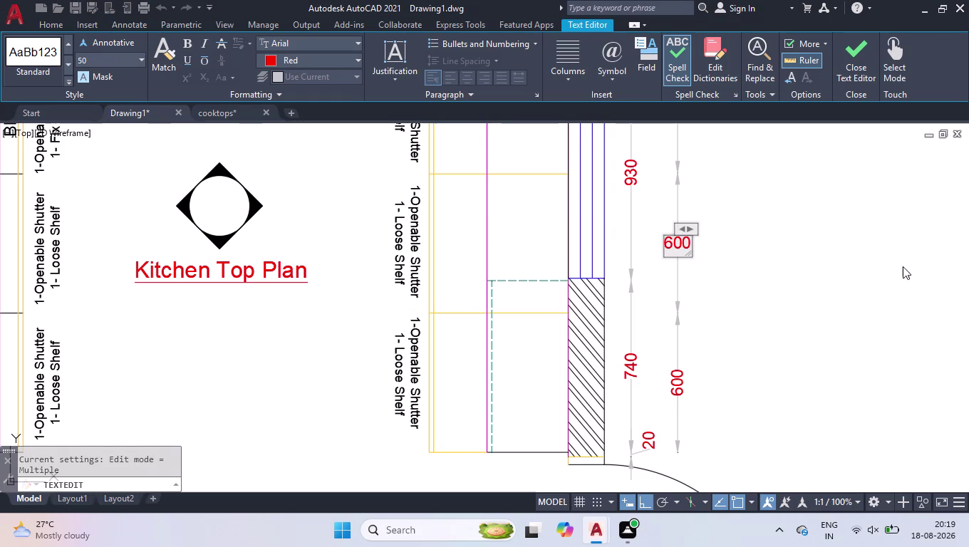
click(853, 281)
key(space)
scroll(down, 3)
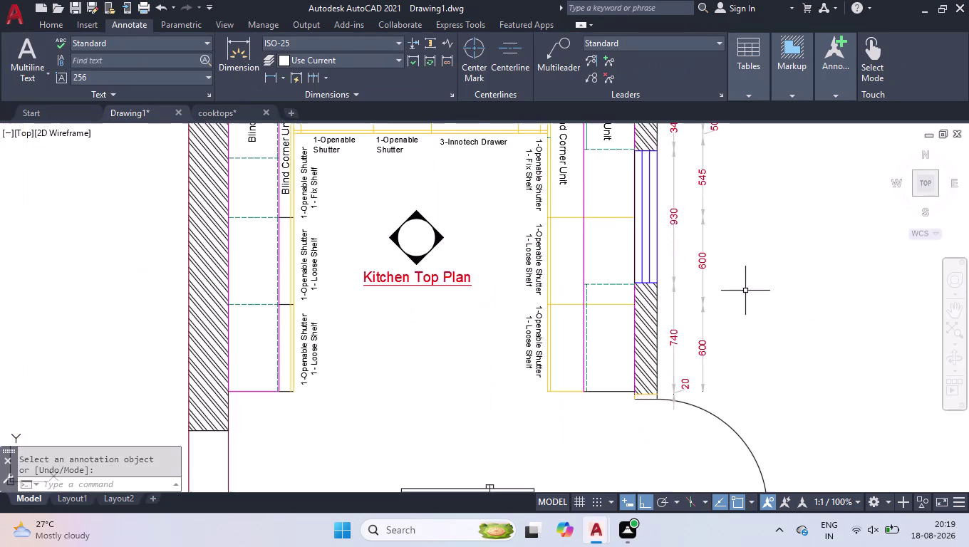
Add a 740 vertical dimension from the top wall, right of the other chains.
scroll(down, 3)
scroll(up, 3)
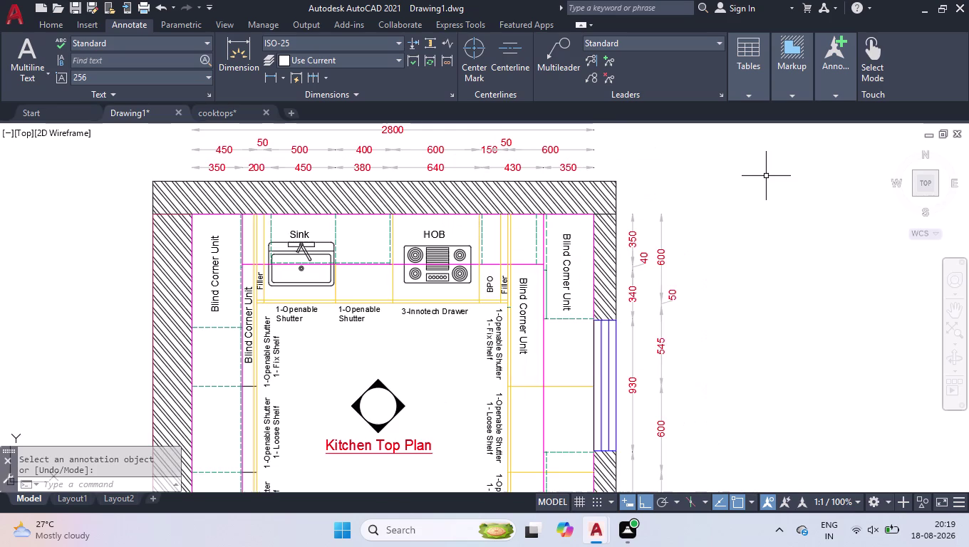
text(dli)
key(Return)
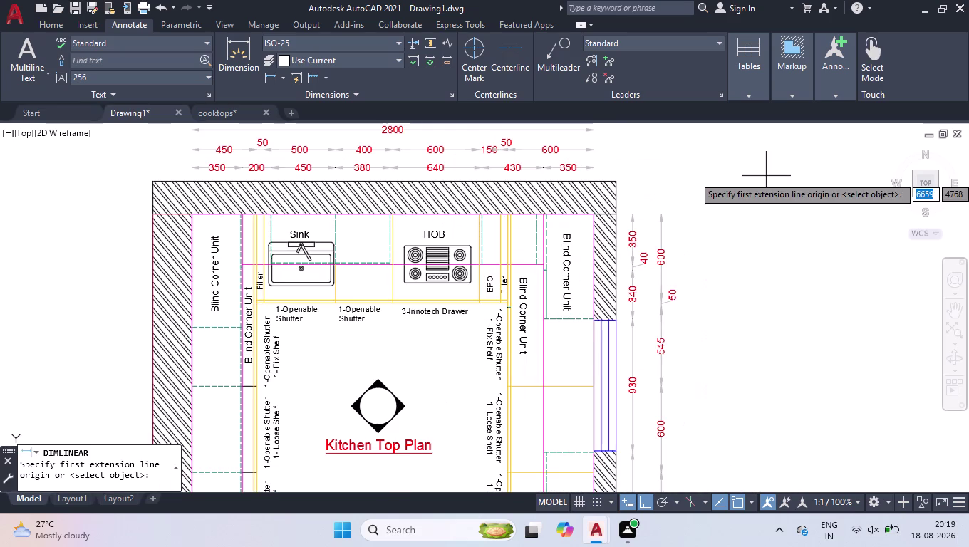
click(618, 216)
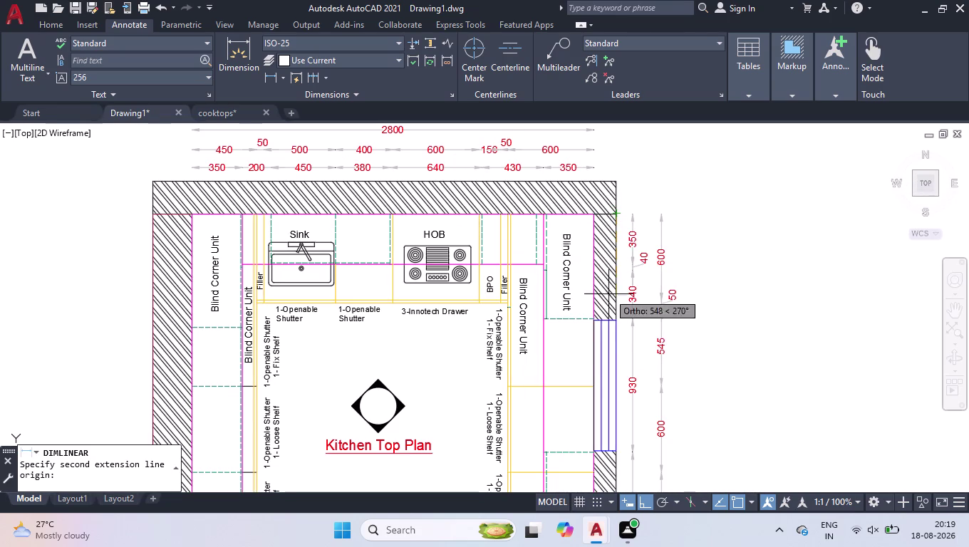
click(614, 319)
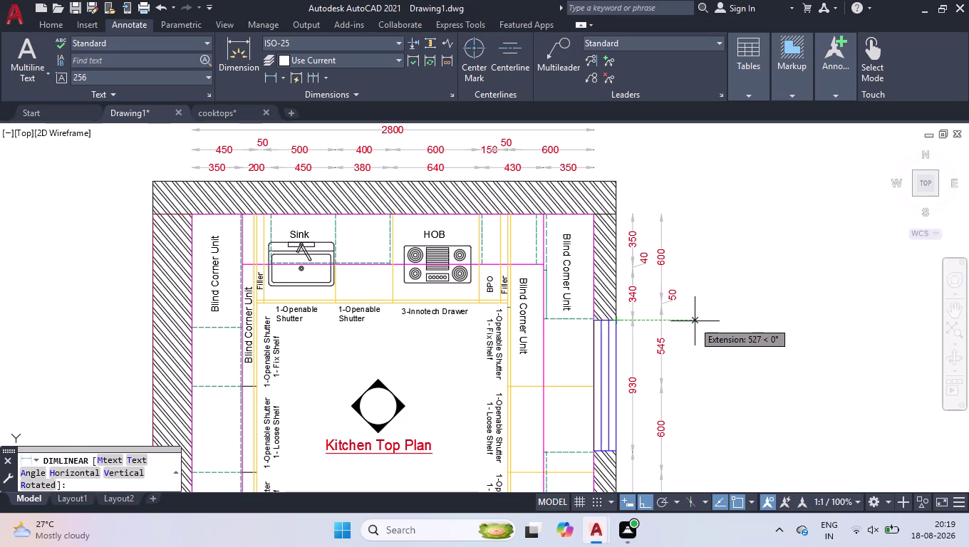
click(693, 317)
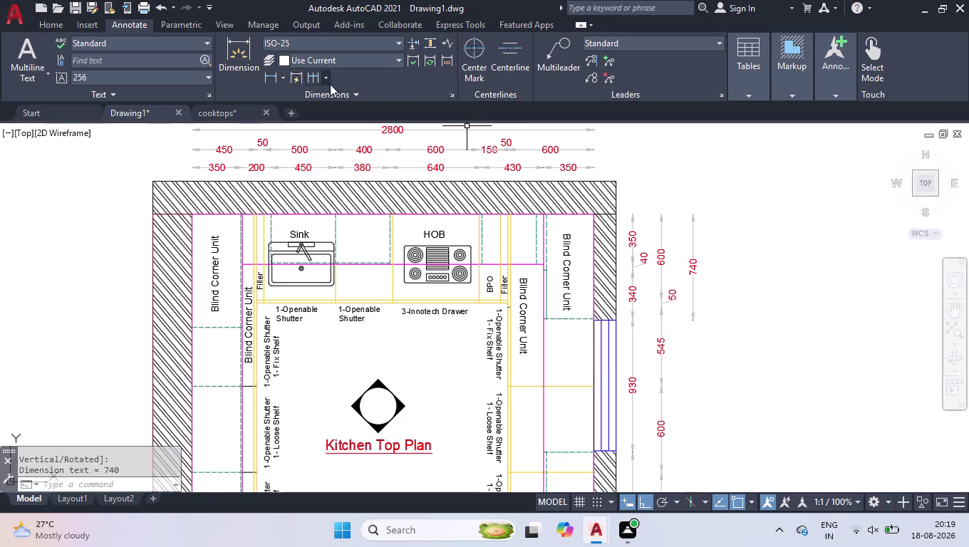
Continue the chain with 910 and 770 down to the bottom counter edge.
click(312, 79)
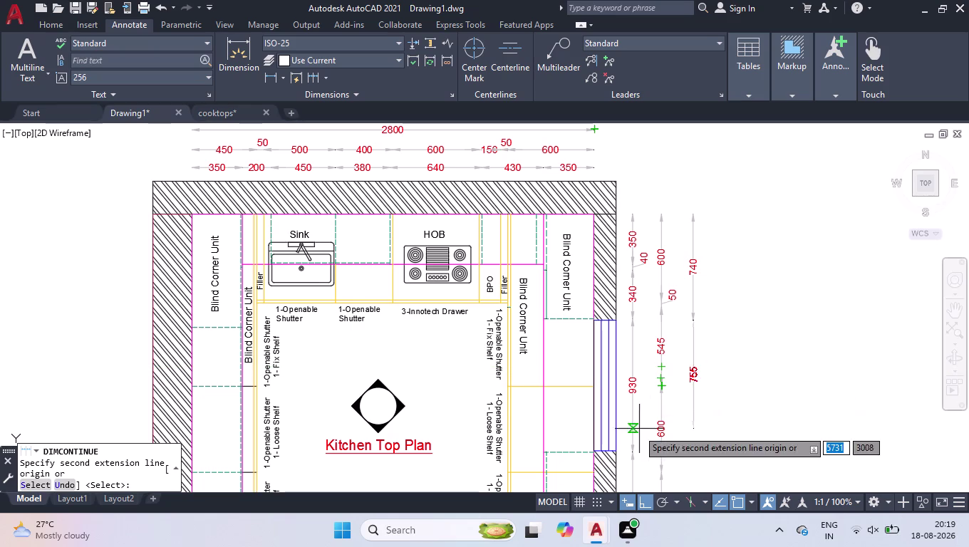
click(619, 451)
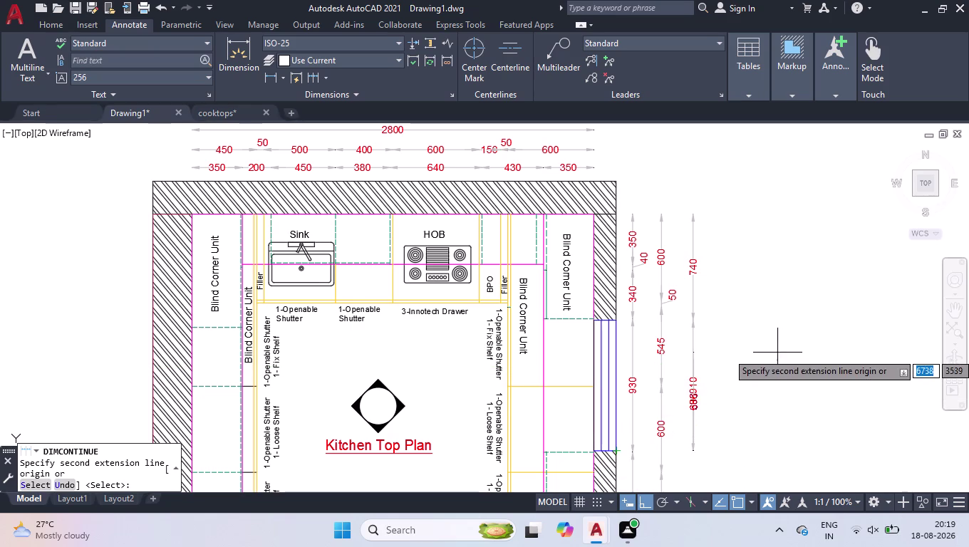
scroll(down, 3)
scroll(up, 3)
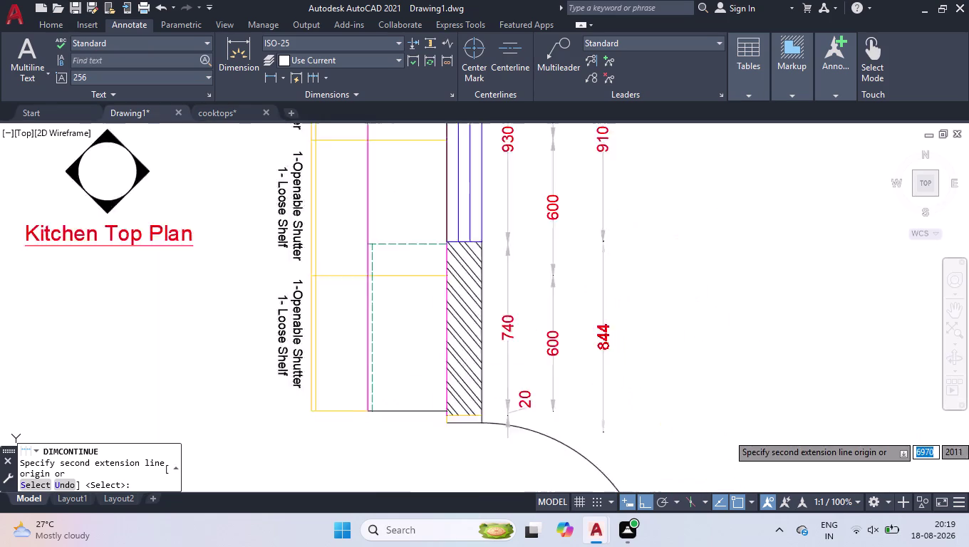
scroll(up, 3)
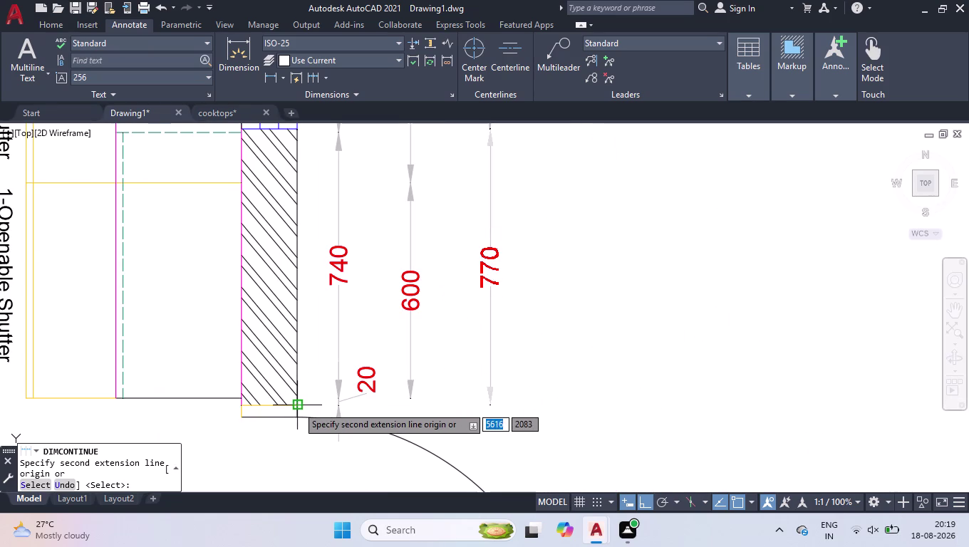
click(297, 405)
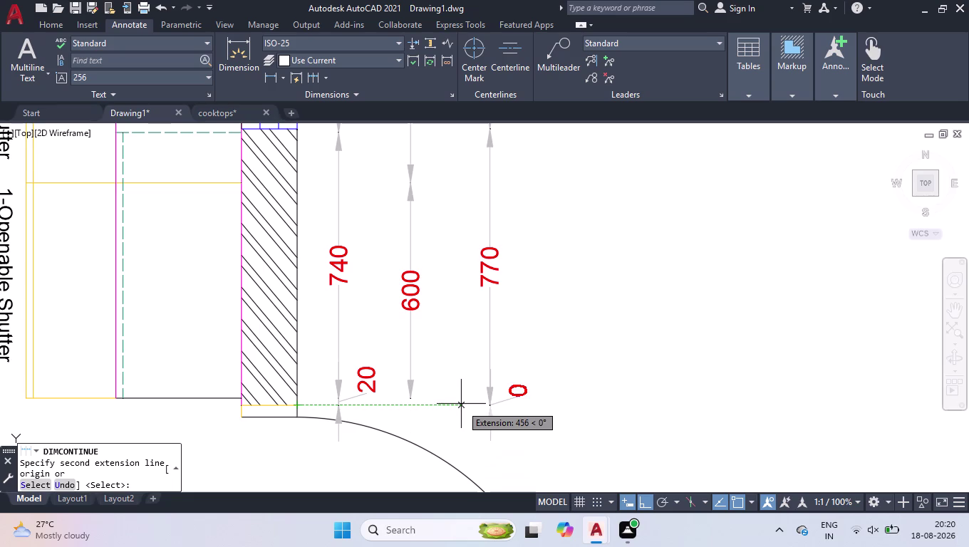
key(Return)
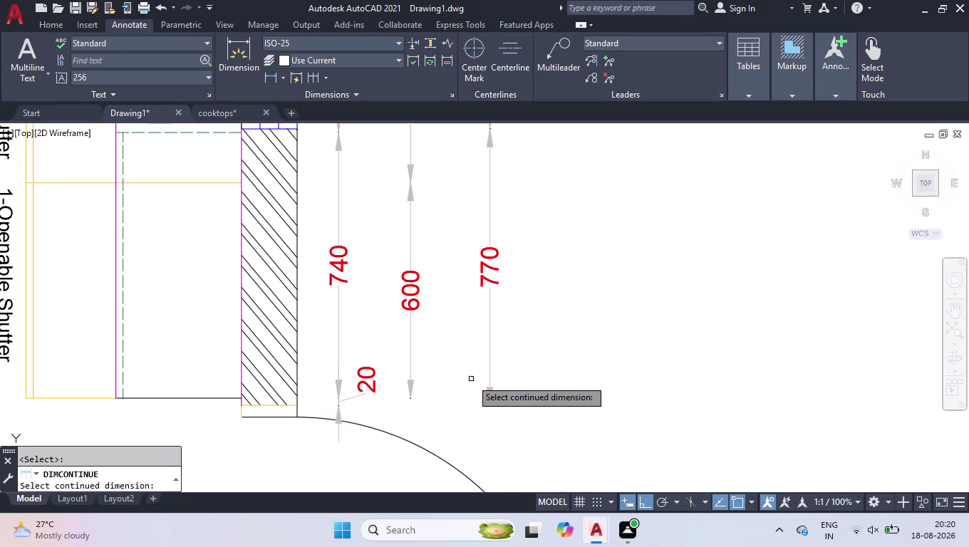
key(space)
scroll(down, 3)
scroll(down, 3)
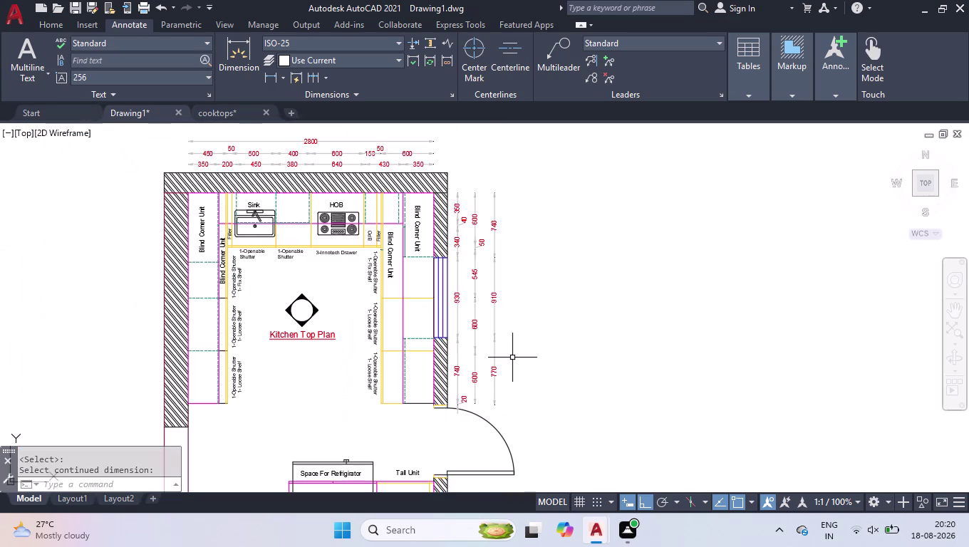
text(dl)
key(i)
key(Return)
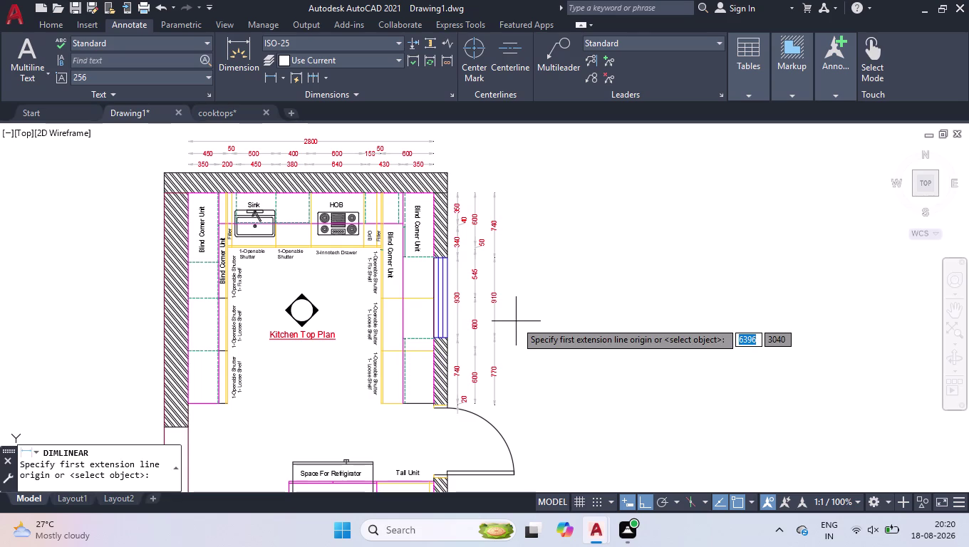
Add a 2420 vertical dimension from the top wall corner, placed furthest right.
scroll(up, 3)
click(433, 189)
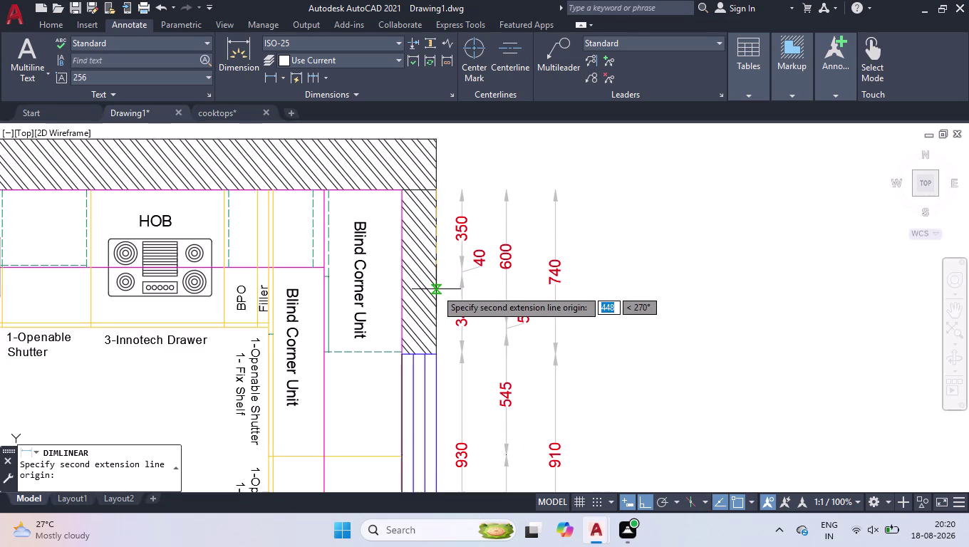
text(2420)
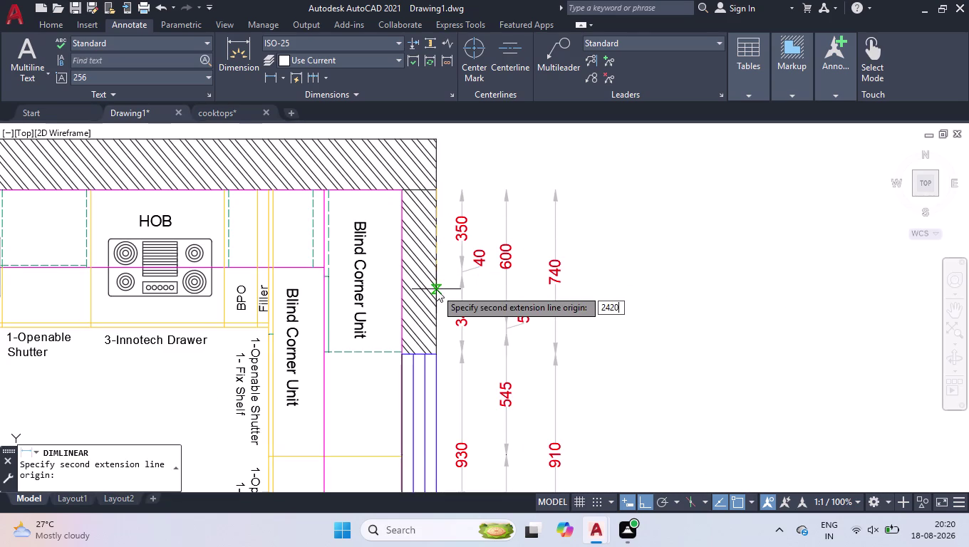
key(Return)
click(609, 280)
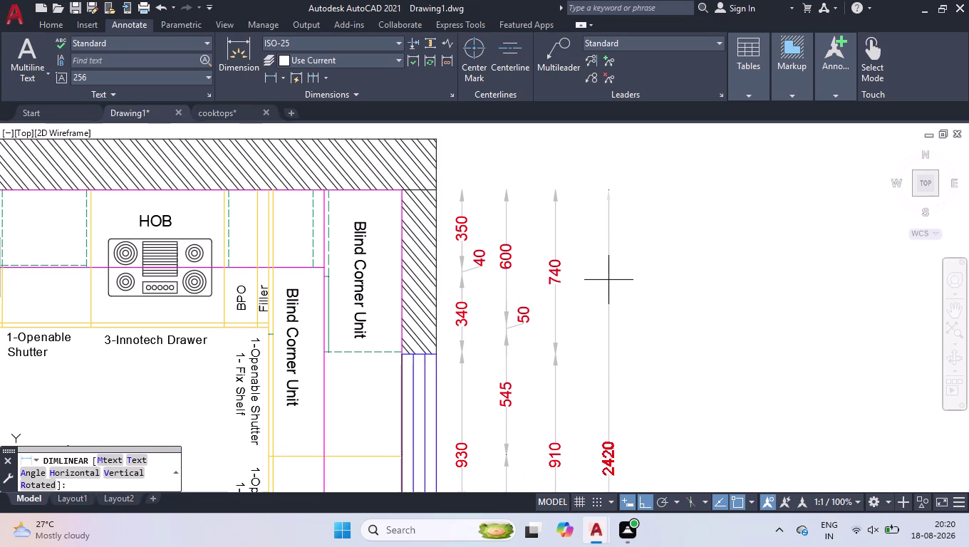
scroll(down, 3)
scroll(up, 3)
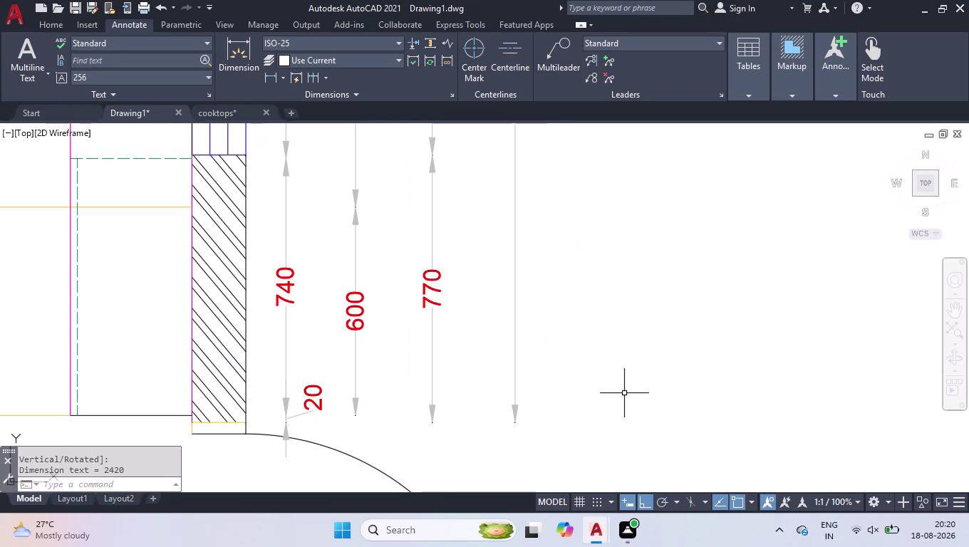
Continue the chain with 825 at the door and 545 to the bottom wall.
click(316, 80)
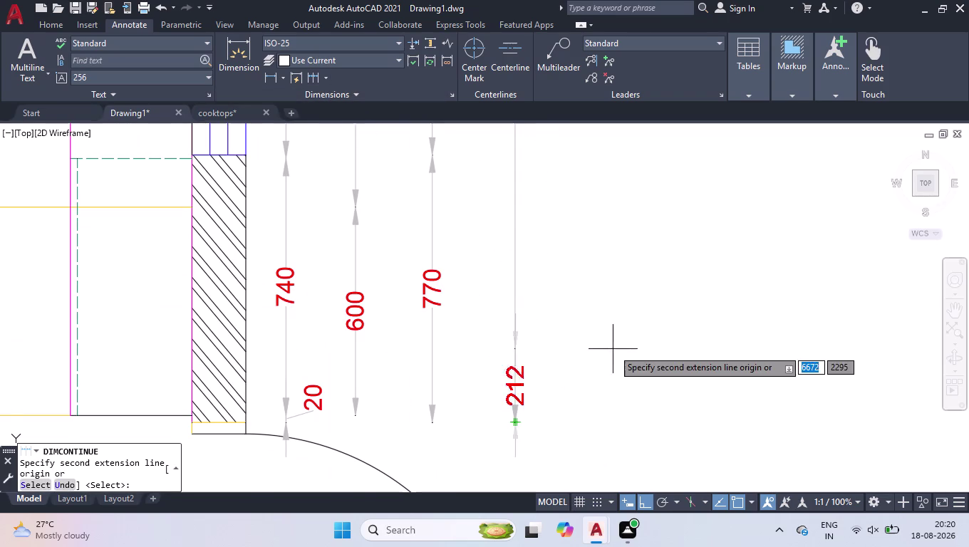
scroll(down, 3)
scroll(down, 3)
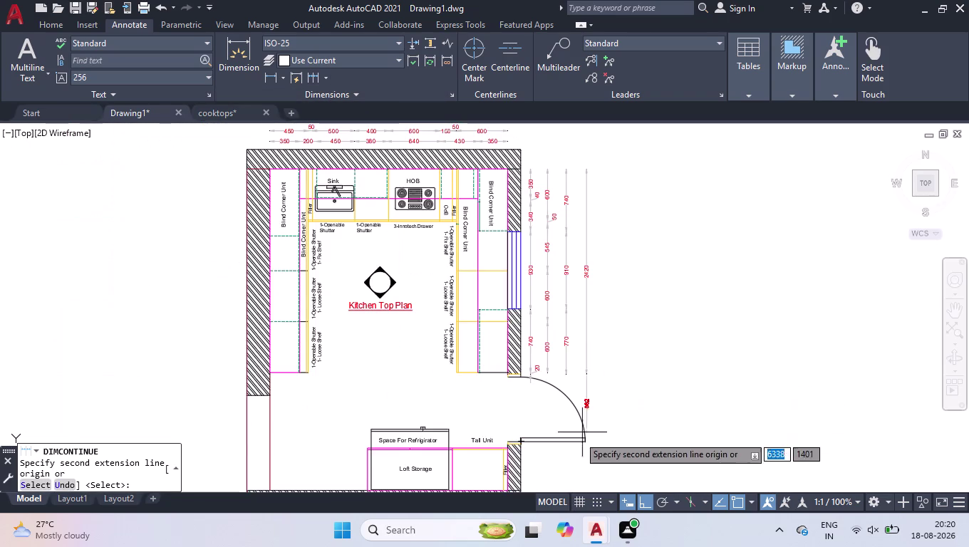
scroll(up, 3)
click(265, 417)
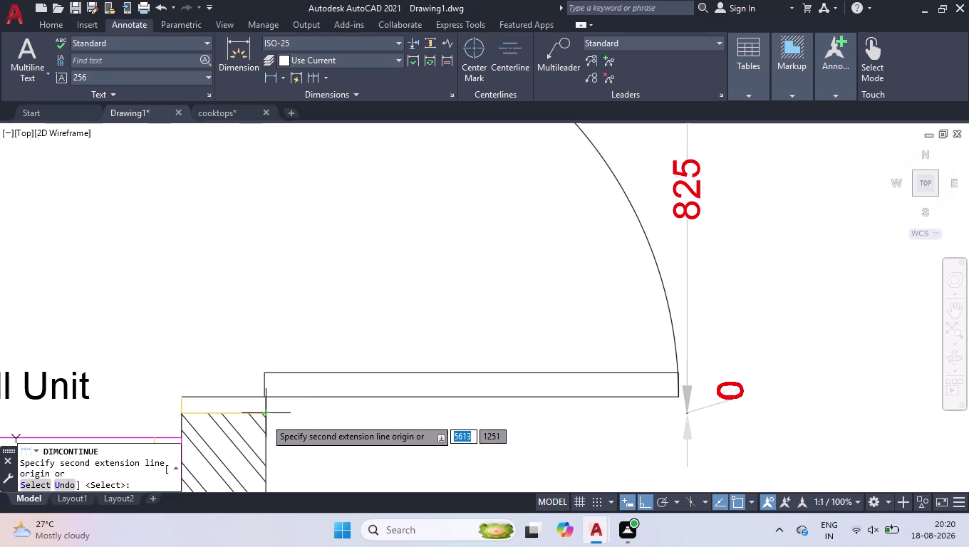
scroll(down, 3)
scroll(down, 3)
scroll(up, 3)
click(597, 368)
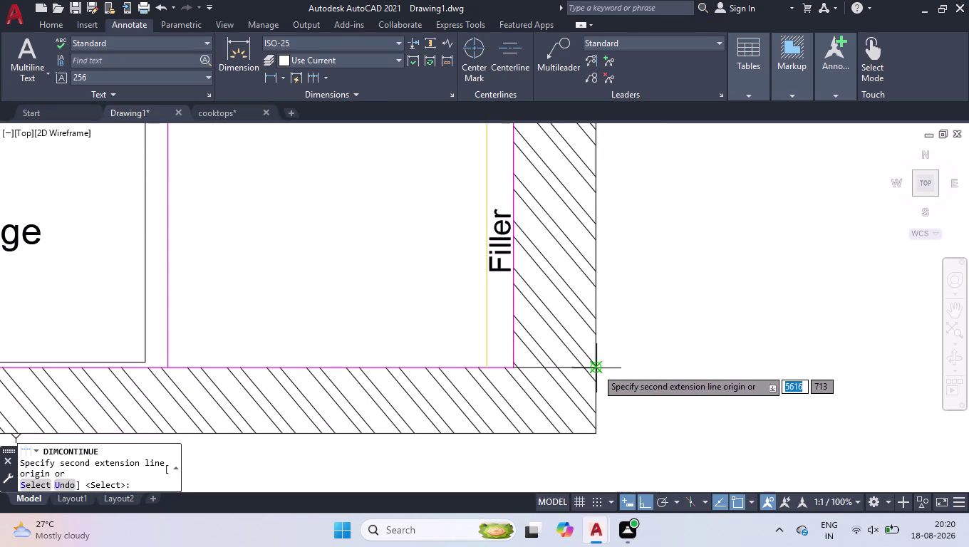
scroll(down, 3)
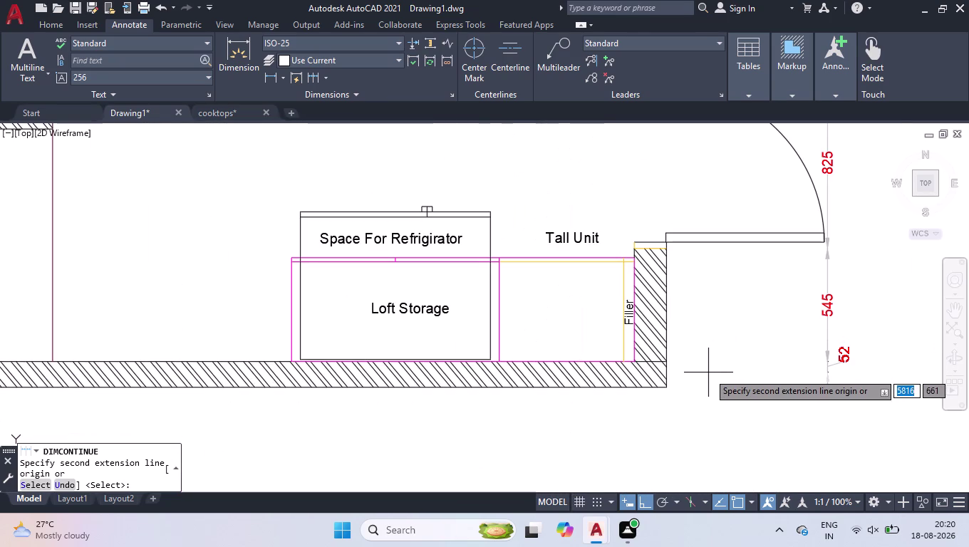
key(Return)
key(Return)
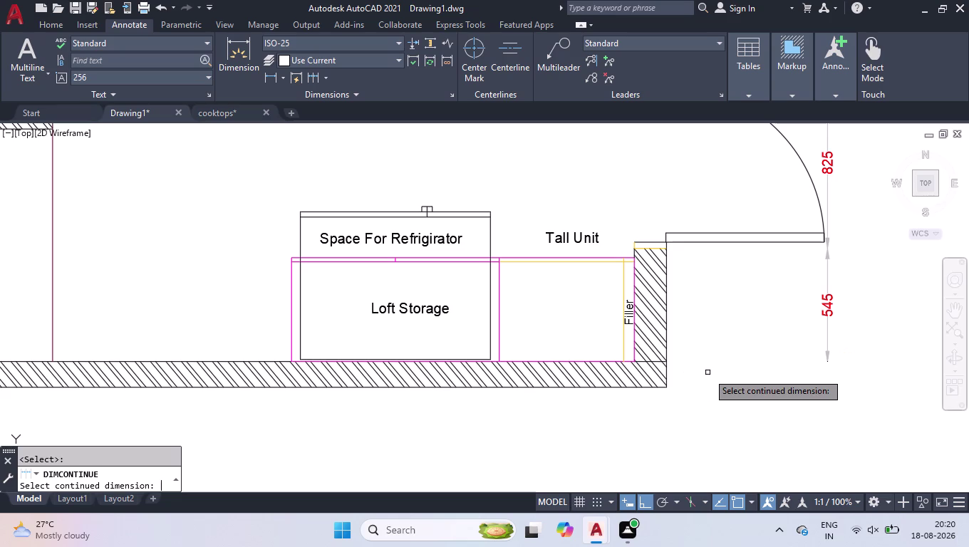
scroll(down, 3)
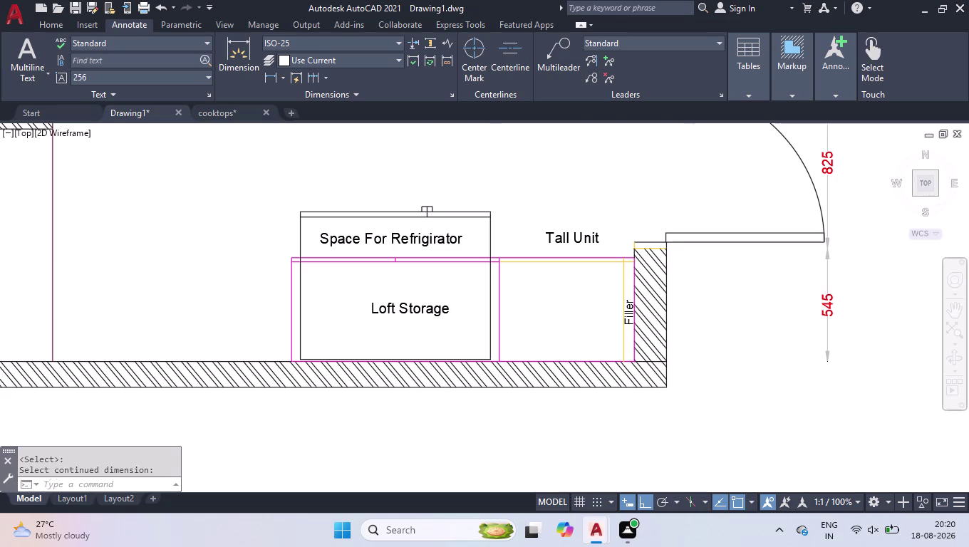
scroll(down, 3)
scroll(down, 3)
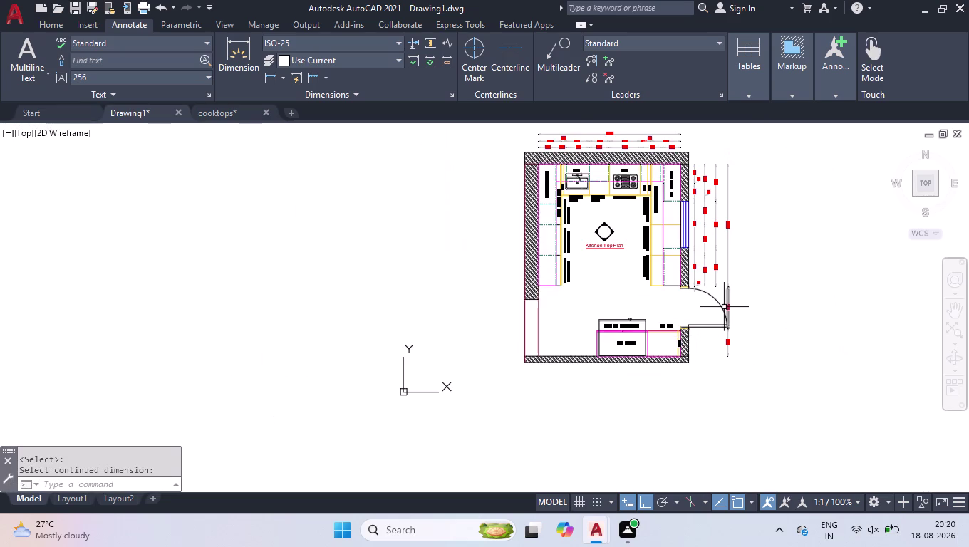
scroll(down, 3)
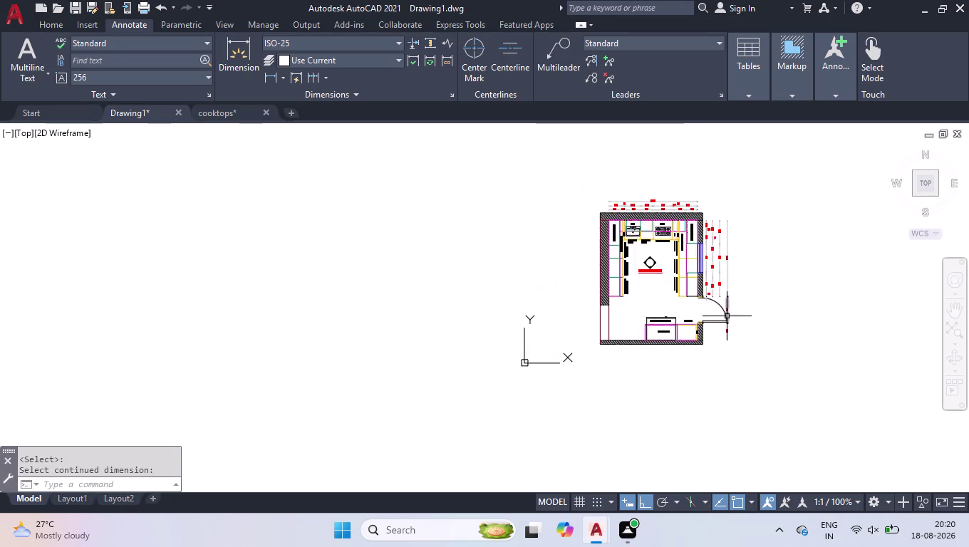
scroll(down, 3)
scroll(up, 3)
scroll(down, 3)
scroll(down, 3)
scroll(up, 3)
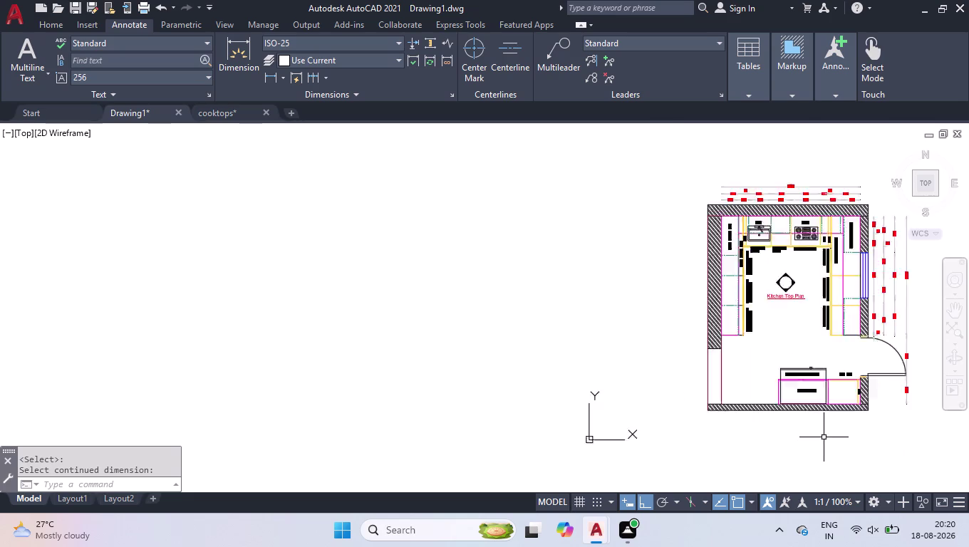
scroll(up, 3)
scroll(up, 3)
Add a 1150 horizontal dimension below the bottom wall using DLI.
scroll(down, 3)
scroll(down, 3)
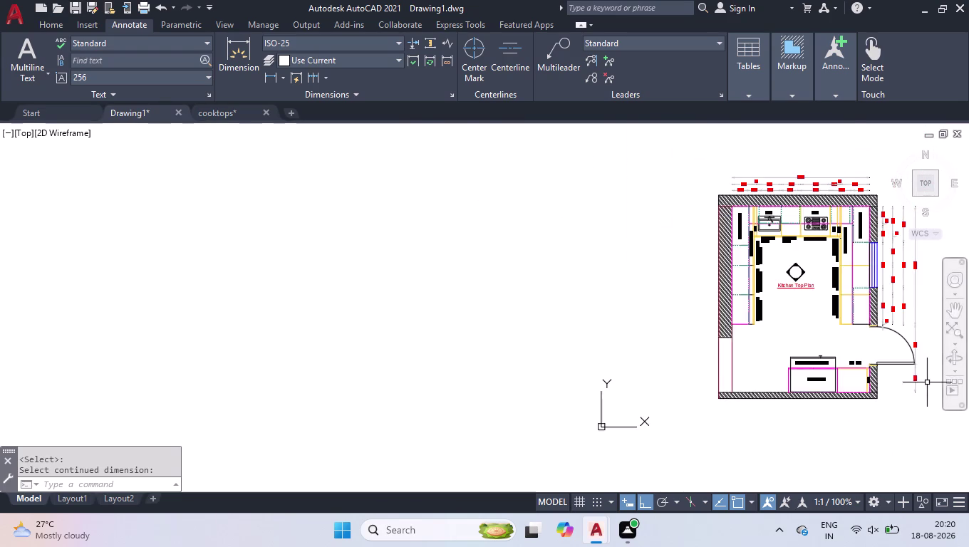
scroll(up, 3)
text(d;)
key(BackSpace)
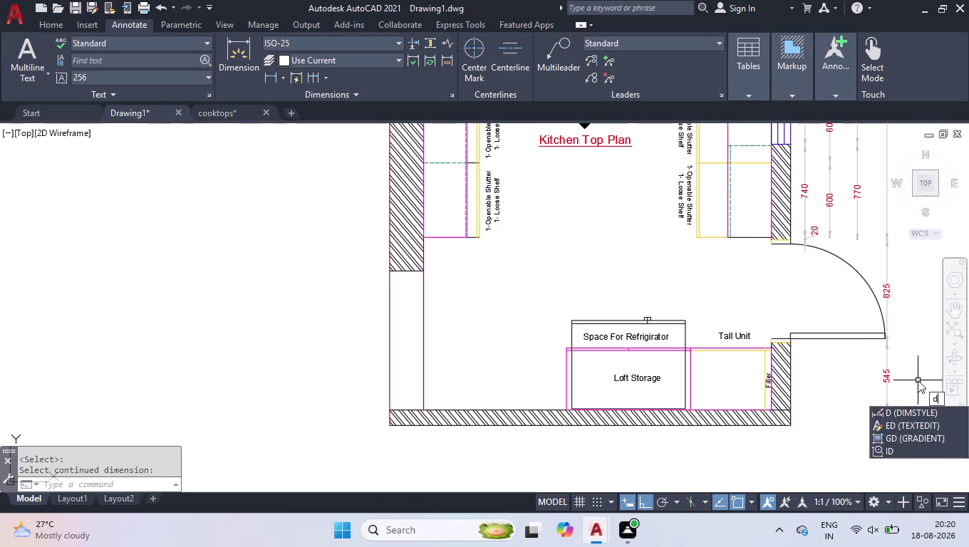
text(li)
key(Return)
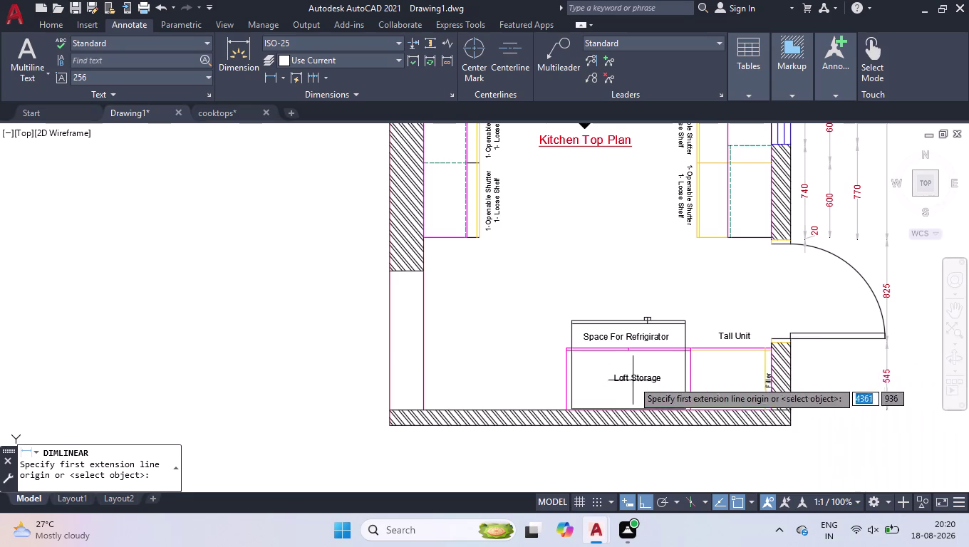
click(425, 408)
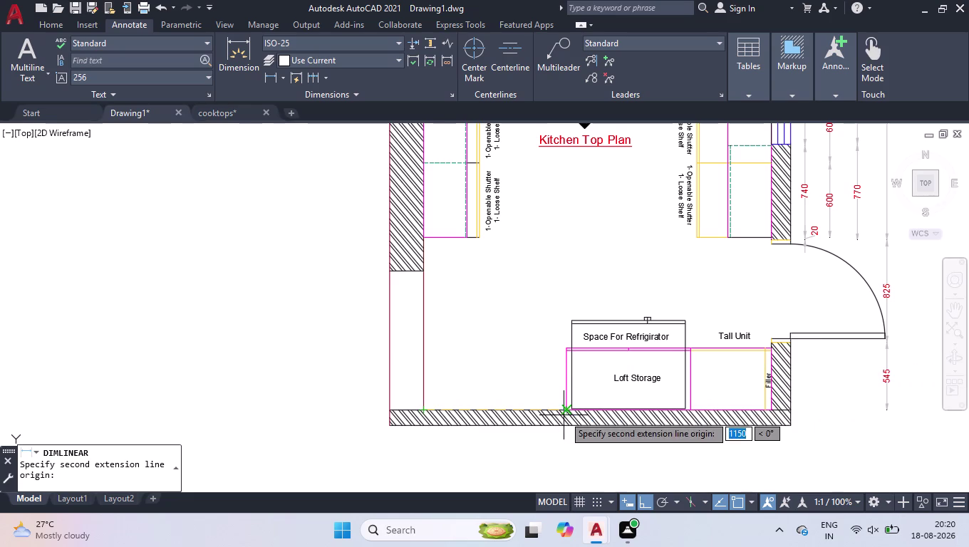
click(567, 410)
click(549, 441)
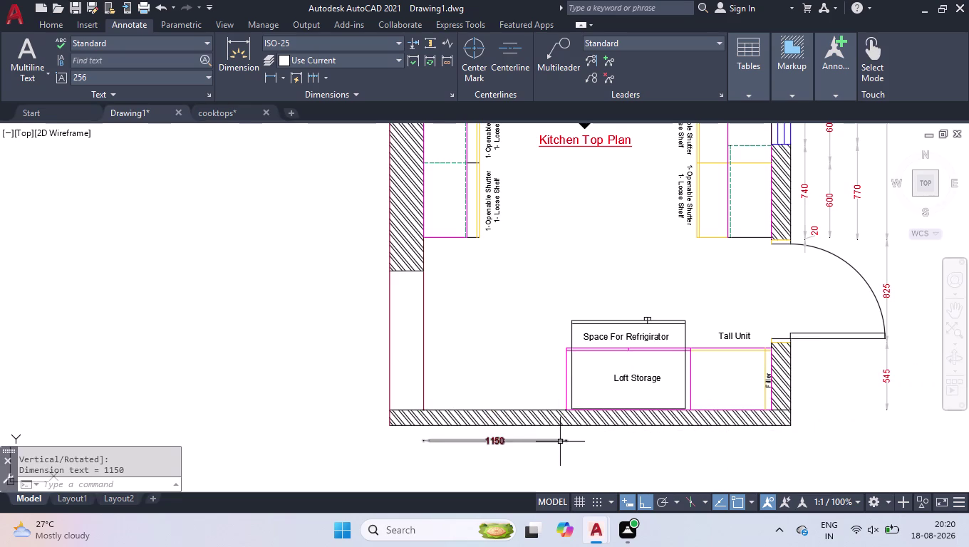
Continue the bottom chain with 1000, 600 and 50 spans.
click(307, 82)
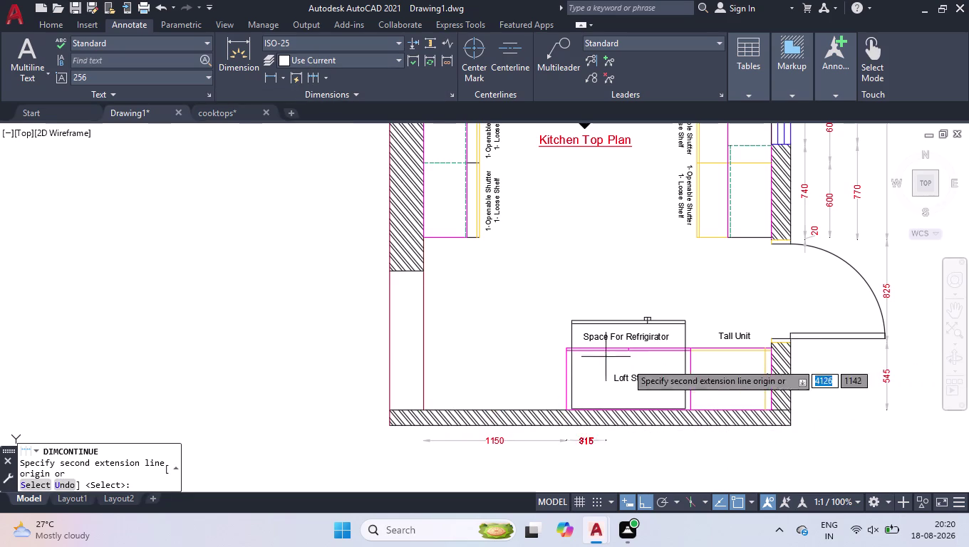
click(695, 410)
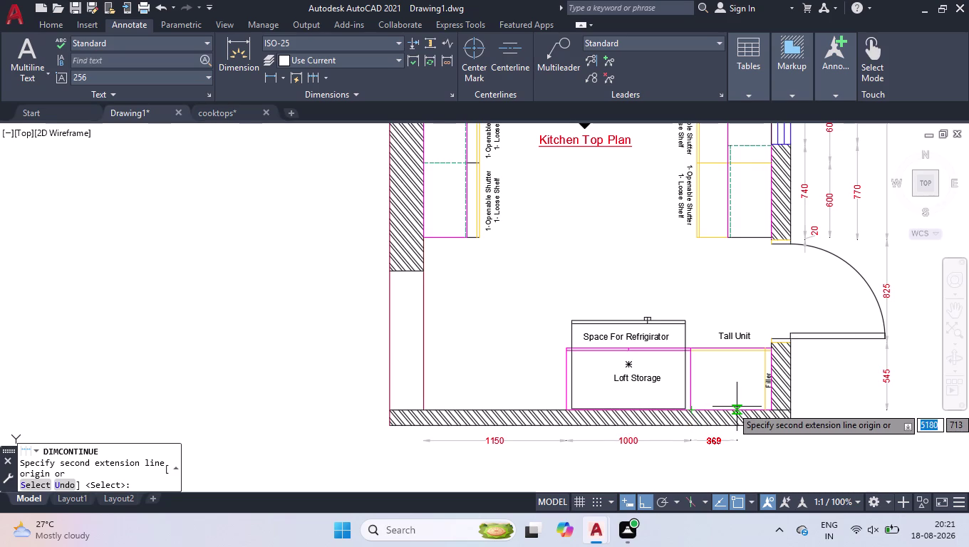
click(766, 406)
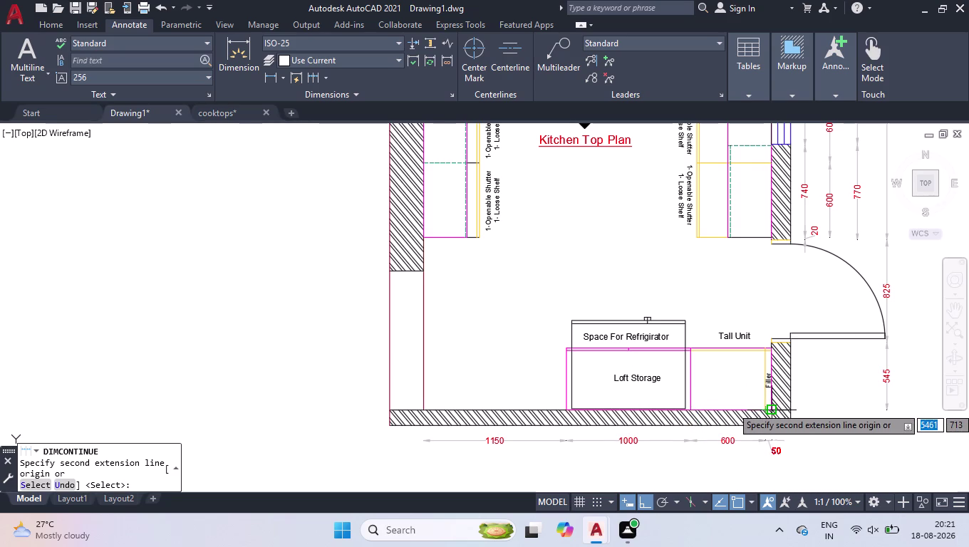
click(772, 406)
key(Return)
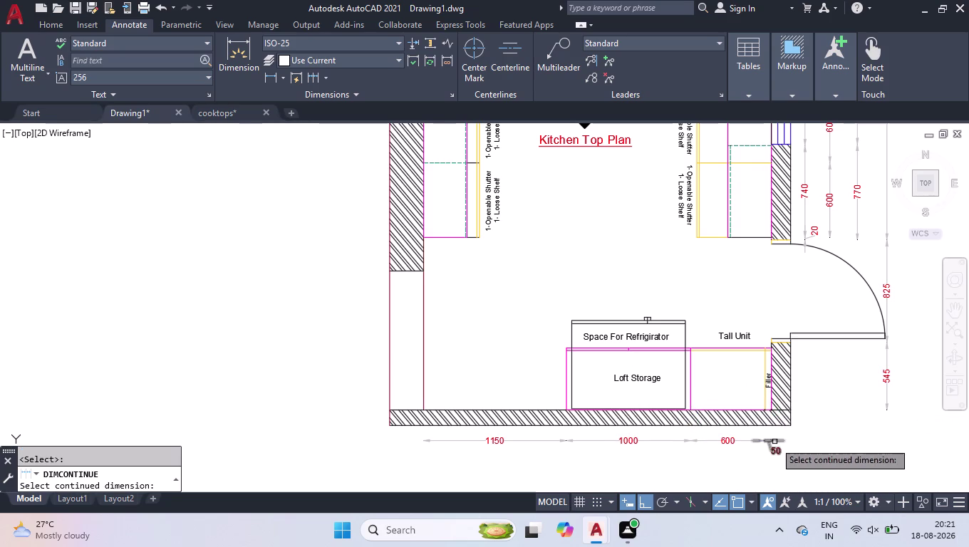
key(space)
scroll(down, 3)
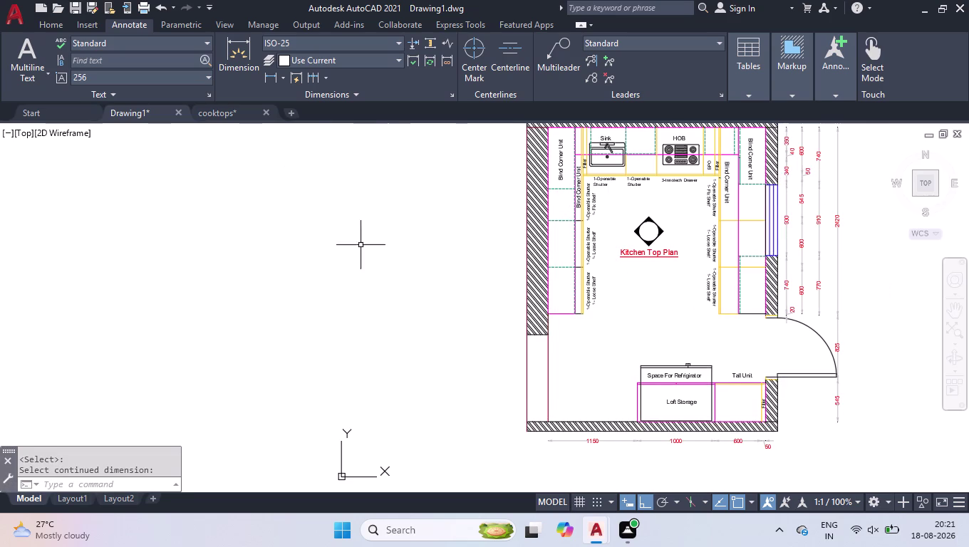
click(268, 77)
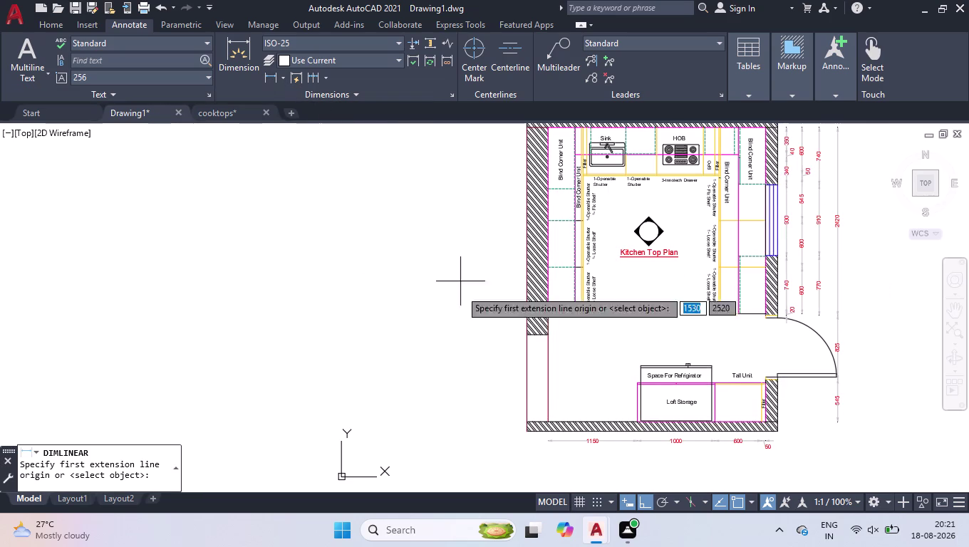
Dimension the full 2800 bottom wall length below the 1150–1000–600–50 chain.
click(550, 423)
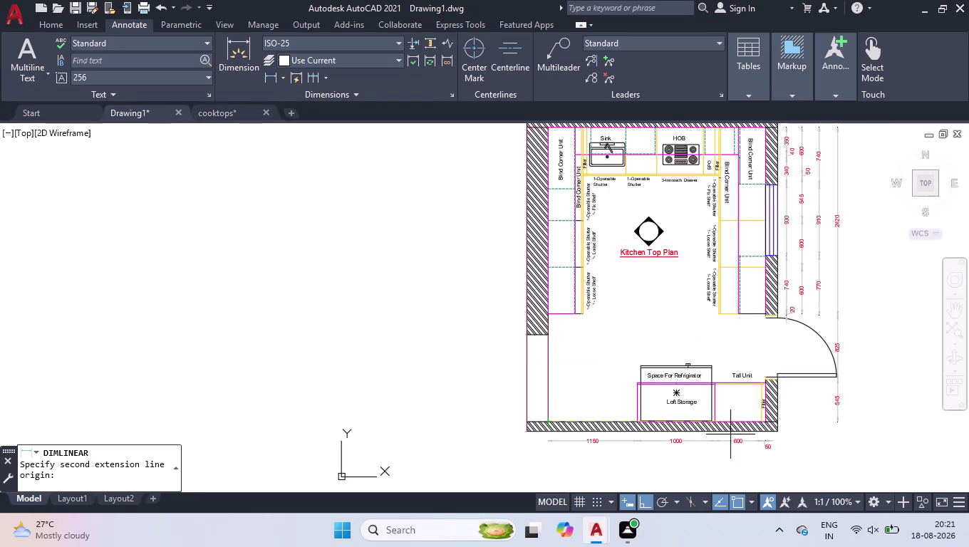
scroll(up, 3)
click(738, 426)
scroll(down, 3)
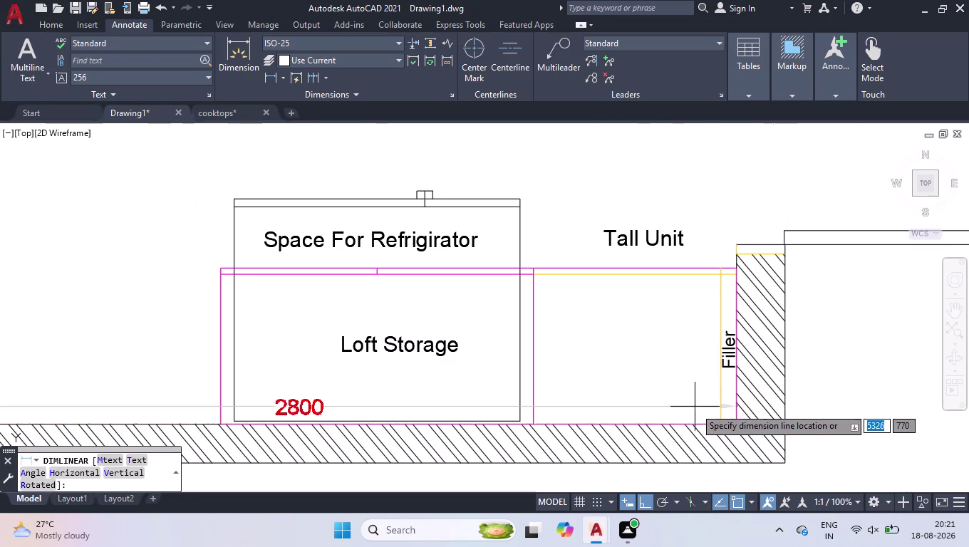
scroll(down, 3)
click(693, 469)
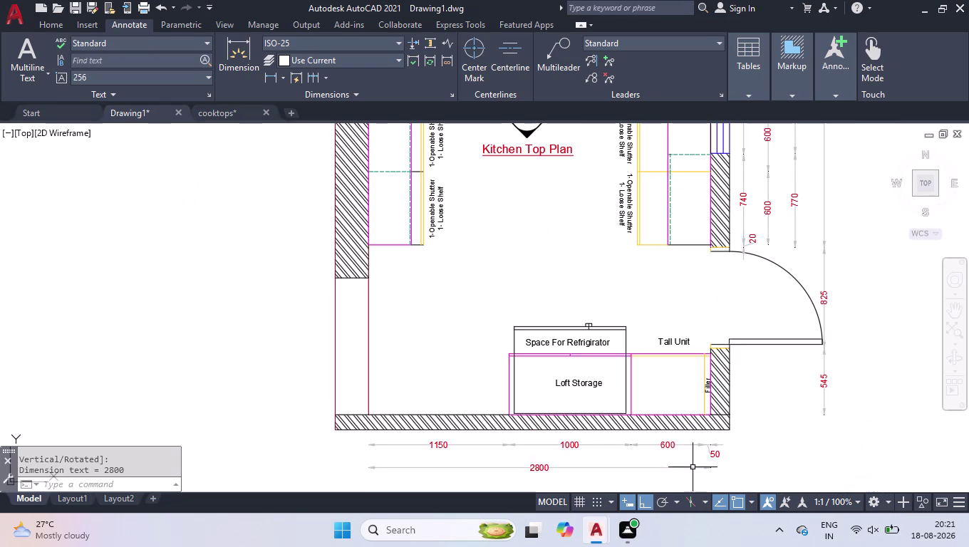
scroll(down, 3)
scroll(up, 3)
scroll(down, 3)
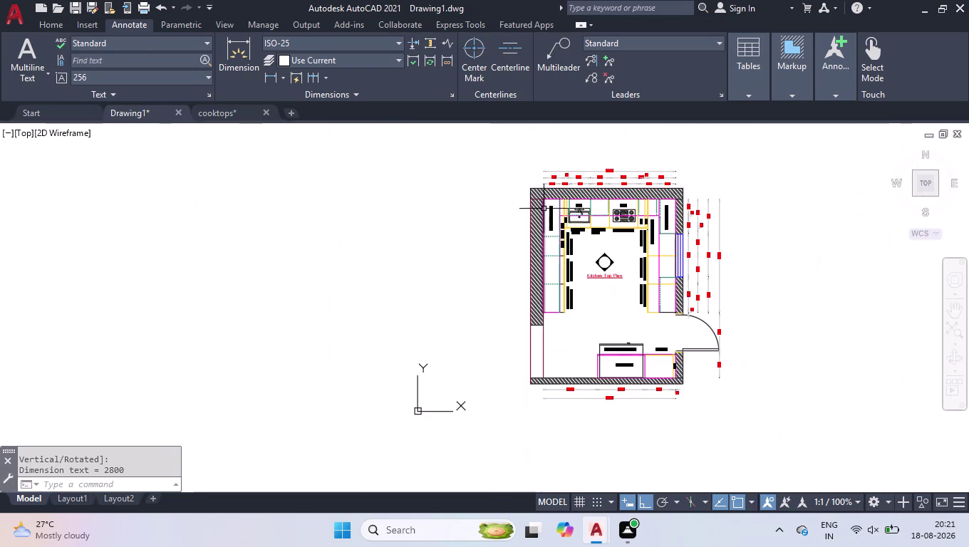
scroll(up, 3)
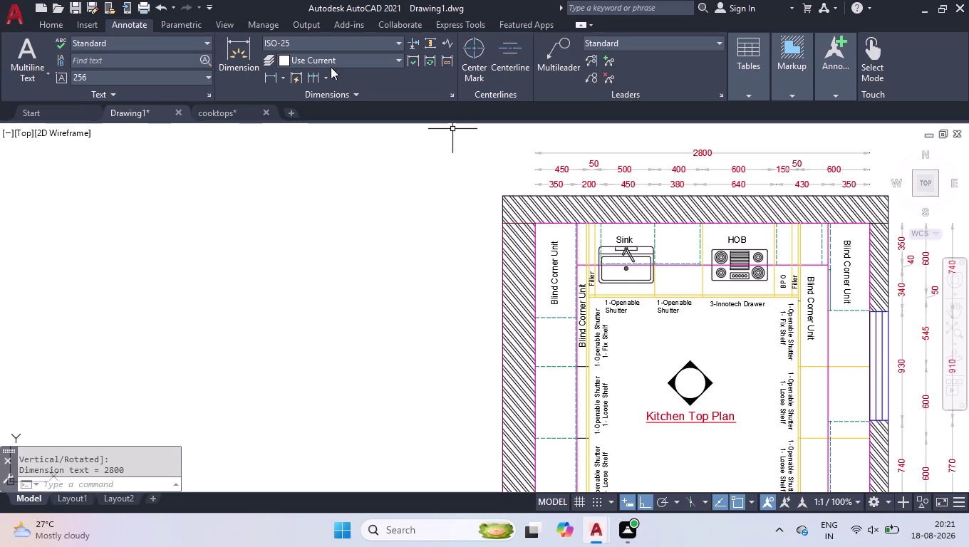
click(269, 82)
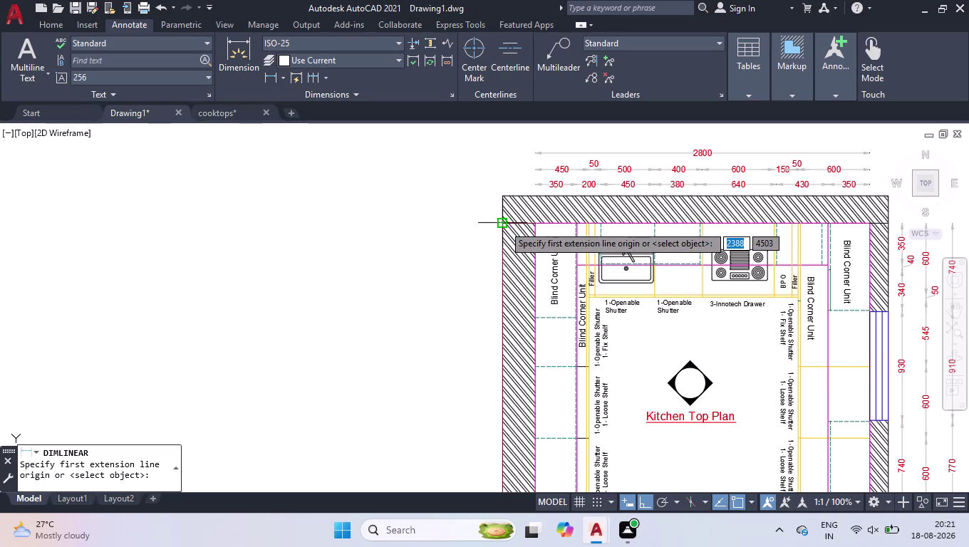
Dimension 350 down from the left wall's top inner corner, placed outside the wall.
click(504, 226)
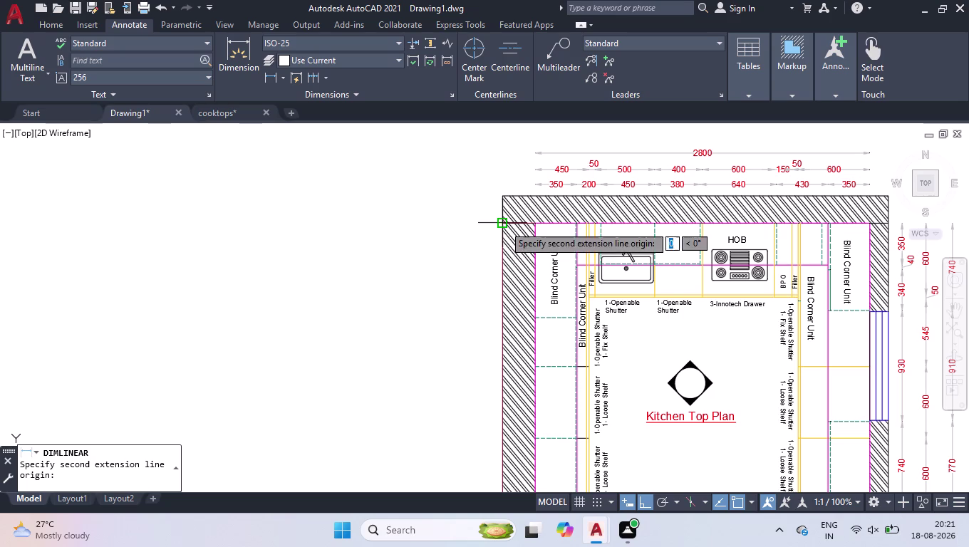
text(35)
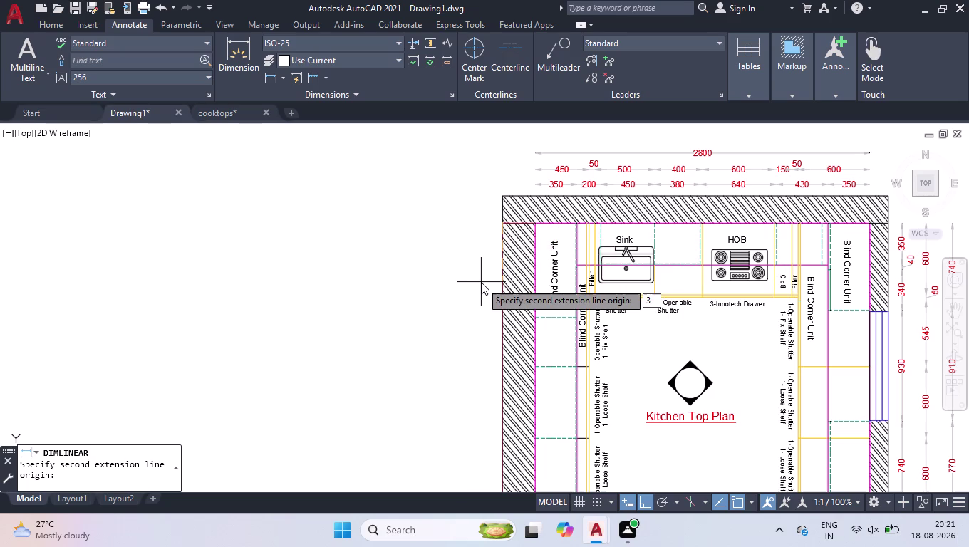
text(0)
key(Return)
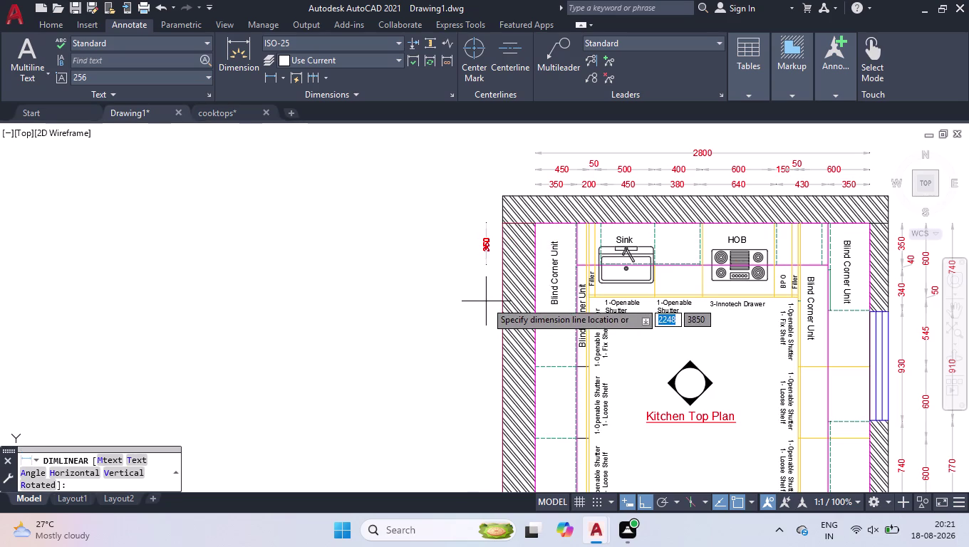
click(490, 297)
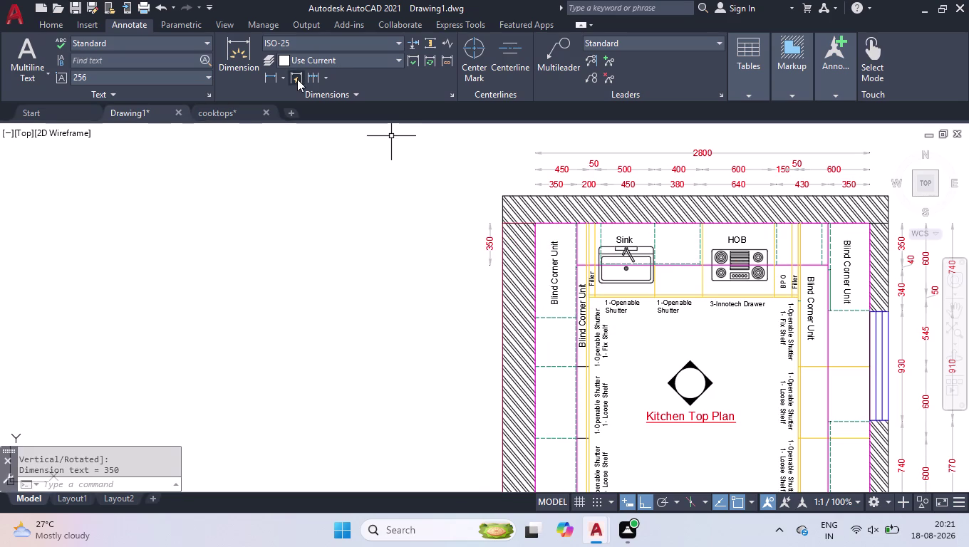
click(309, 77)
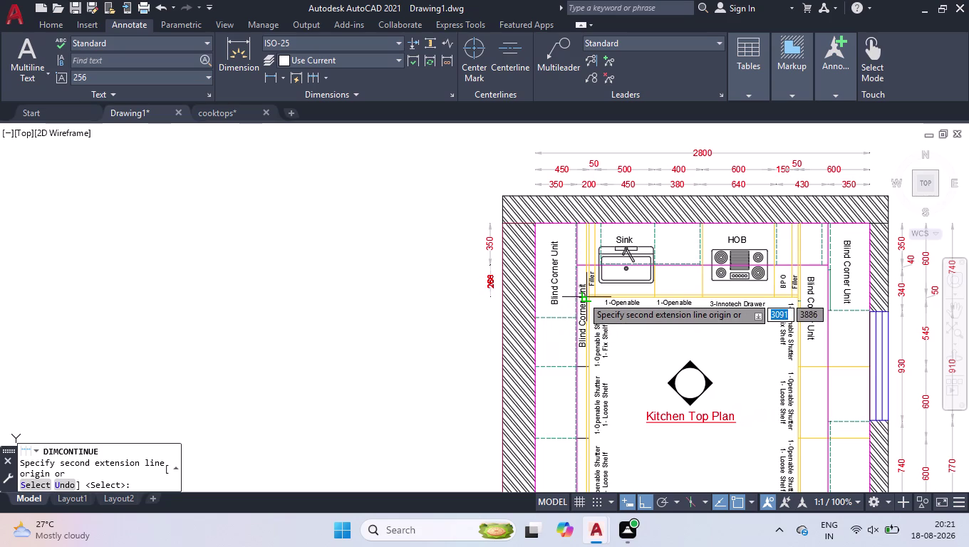
scroll(up, 3)
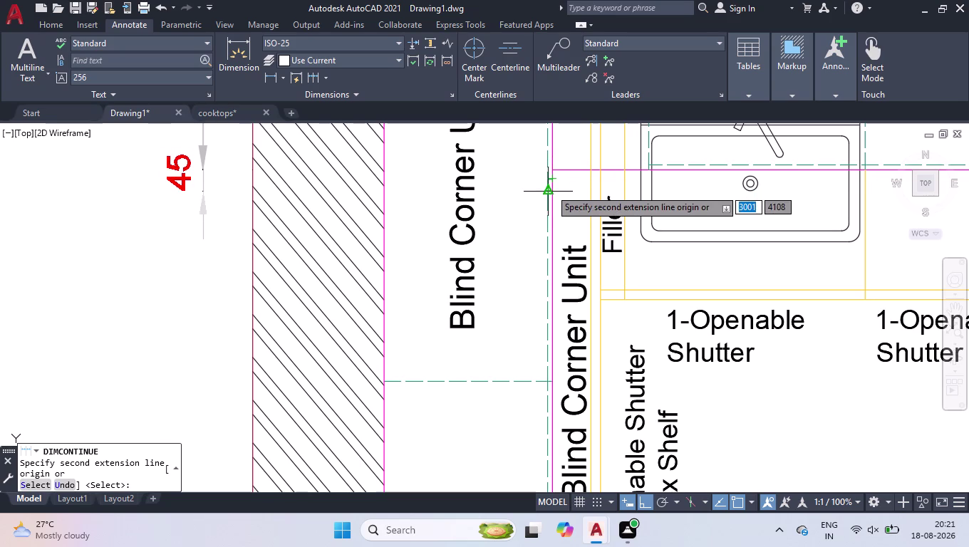
key(space)
key(space)
Stretch the left dimension's extension-point grip 20 units downward.
scroll(up, 3)
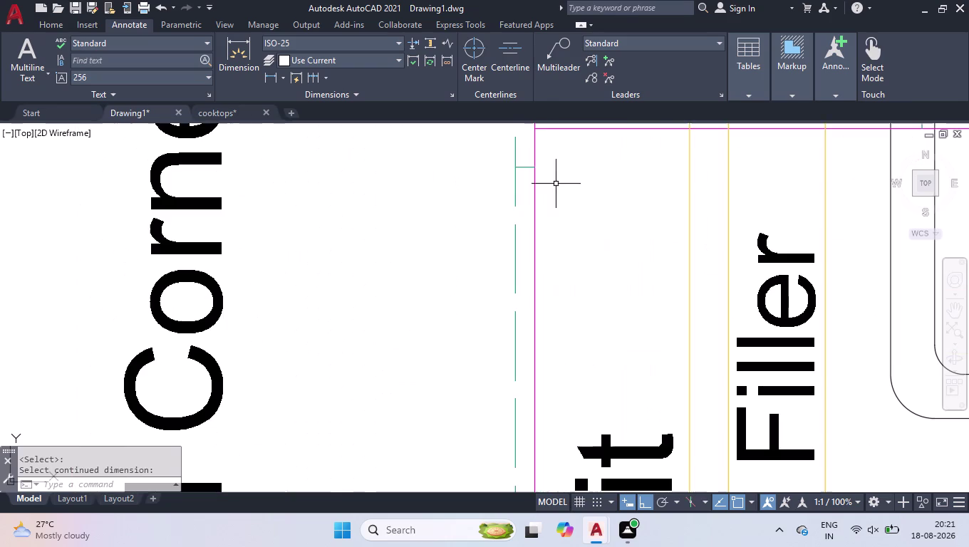
click(524, 168)
click(527, 167)
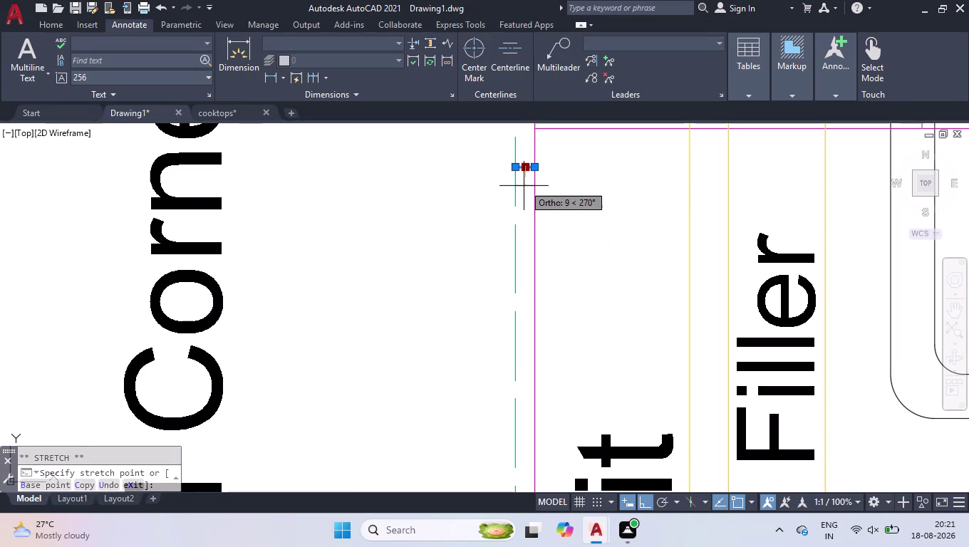
text(20)
key(Return)
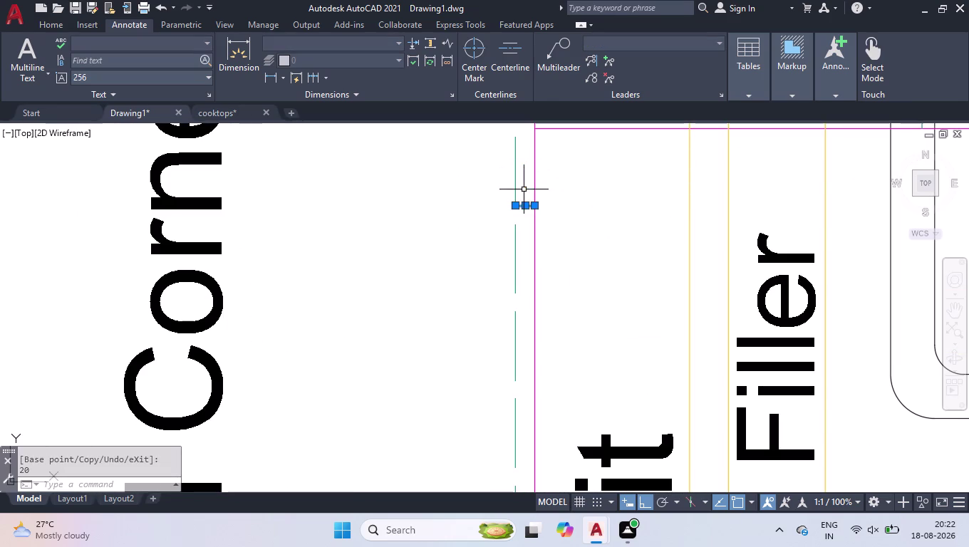
click(578, 190)
click(460, 209)
scroll(down, 3)
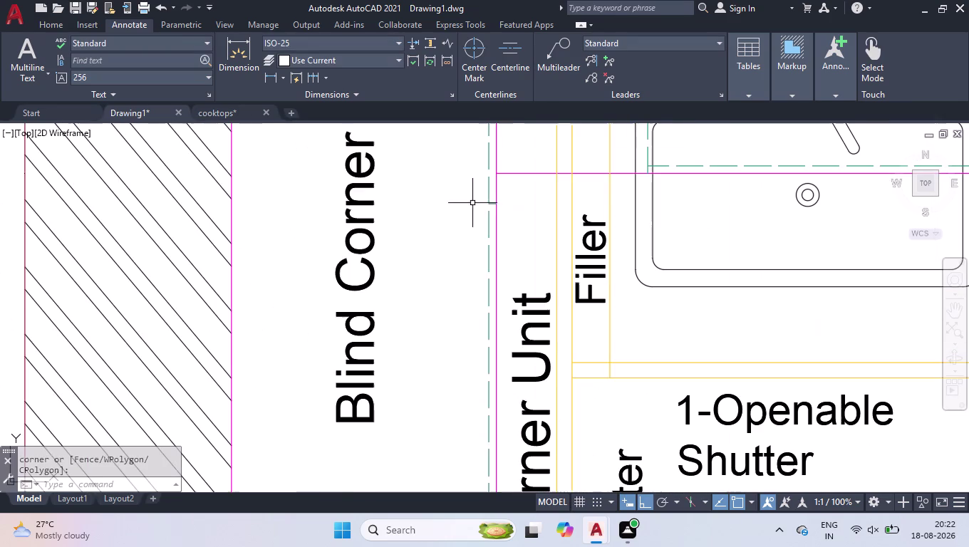
scroll(up, 3)
scroll(down, 3)
scroll(down, 3)
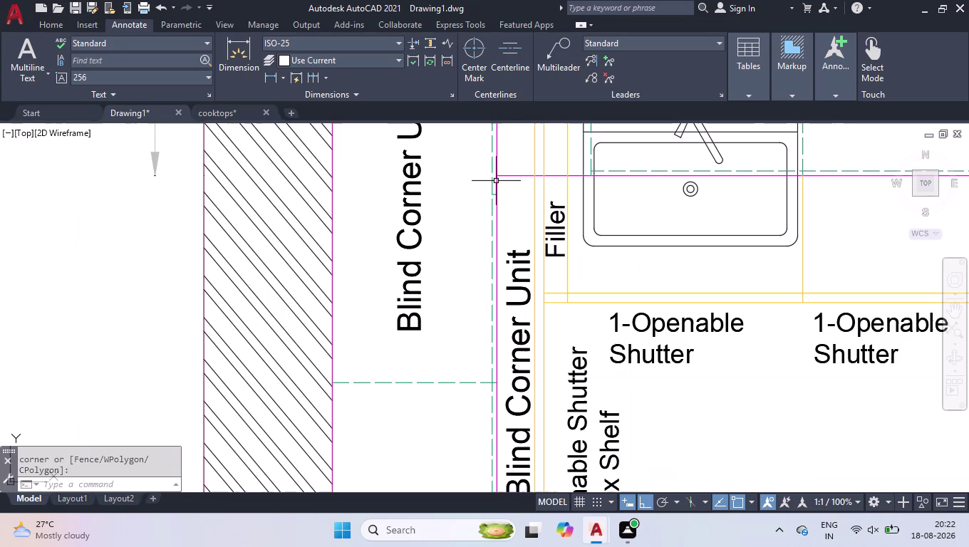
click(310, 79)
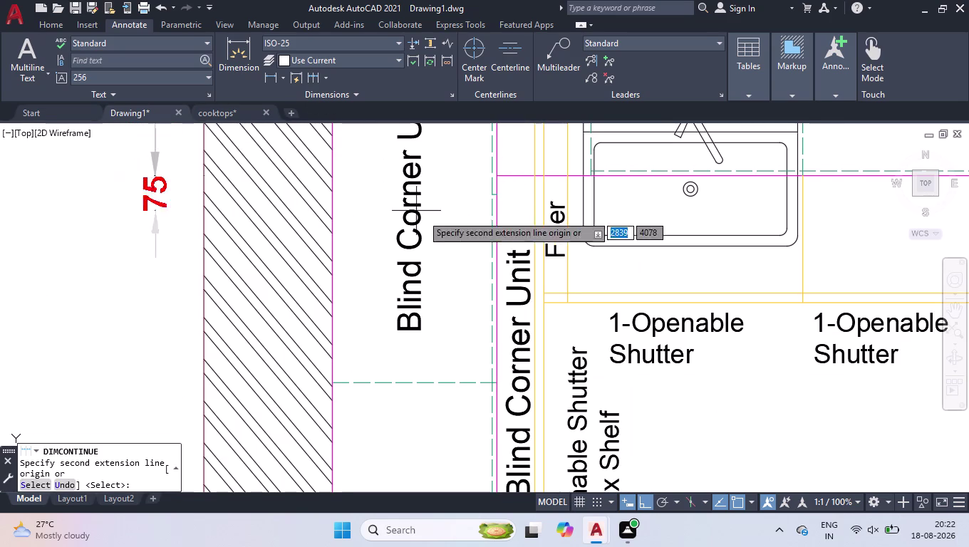
Extend the left-wall dimension chain with the 40 and 400 segments and the next division.
click(497, 195)
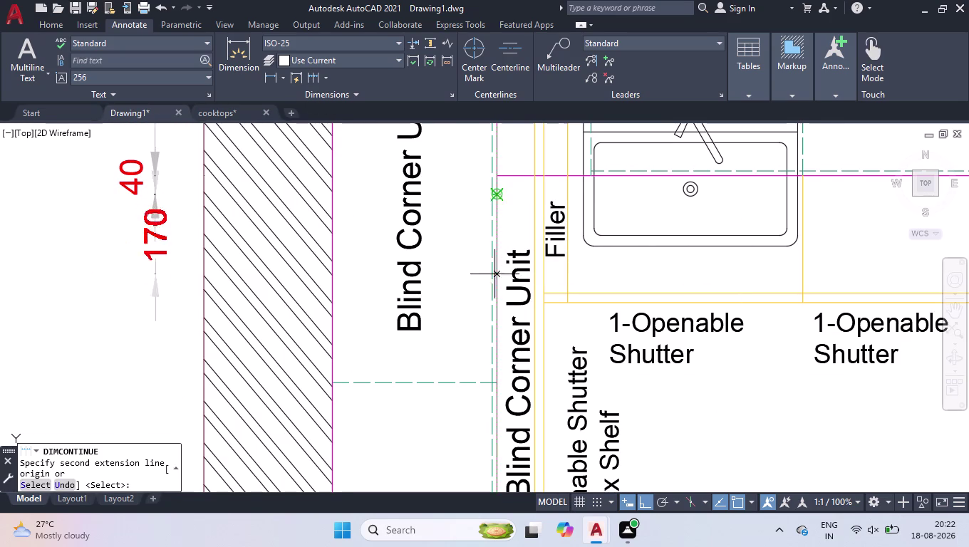
click(500, 383)
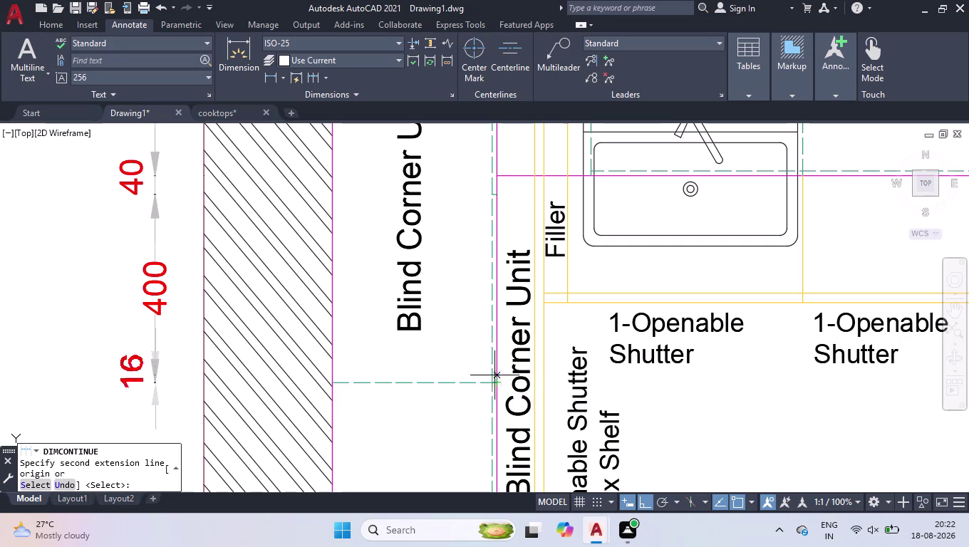
scroll(down, 3)
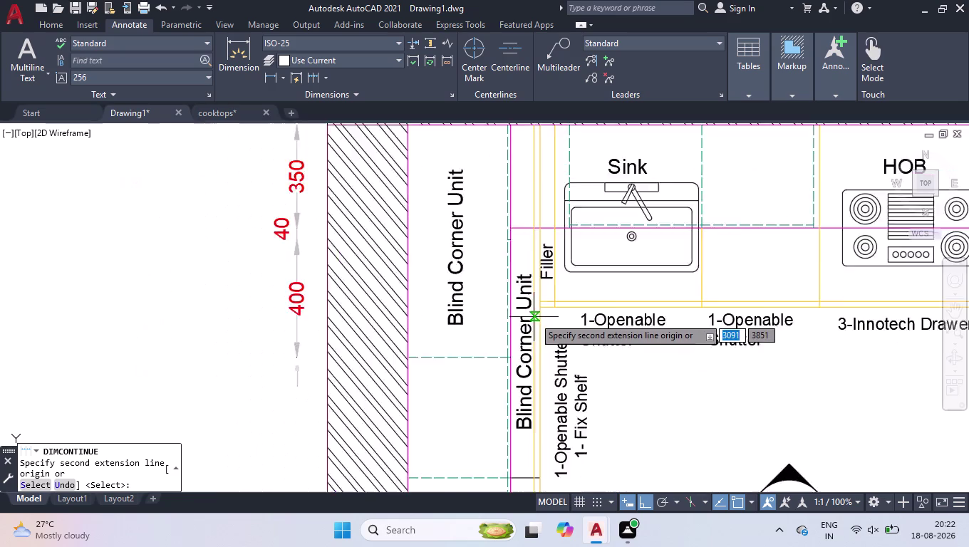
scroll(down, 3)
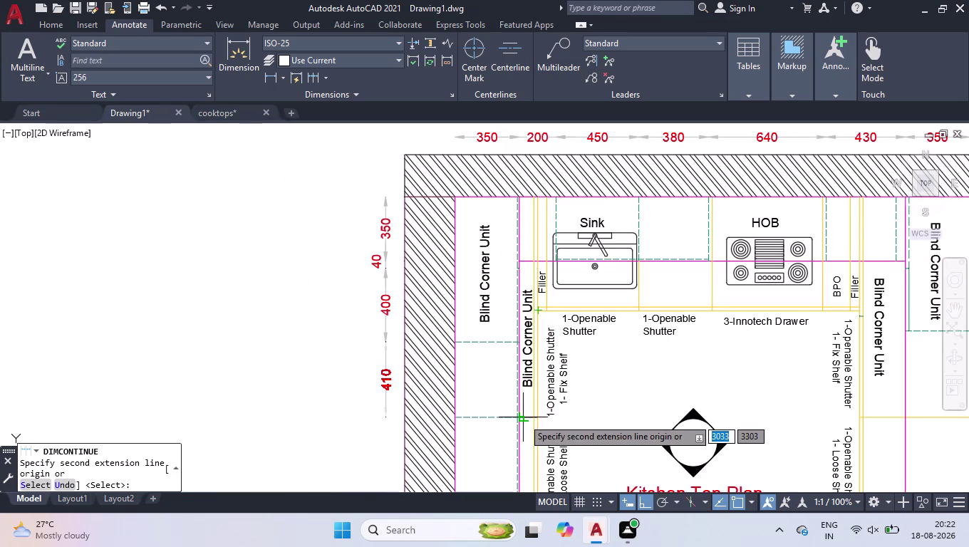
scroll(up, 3)
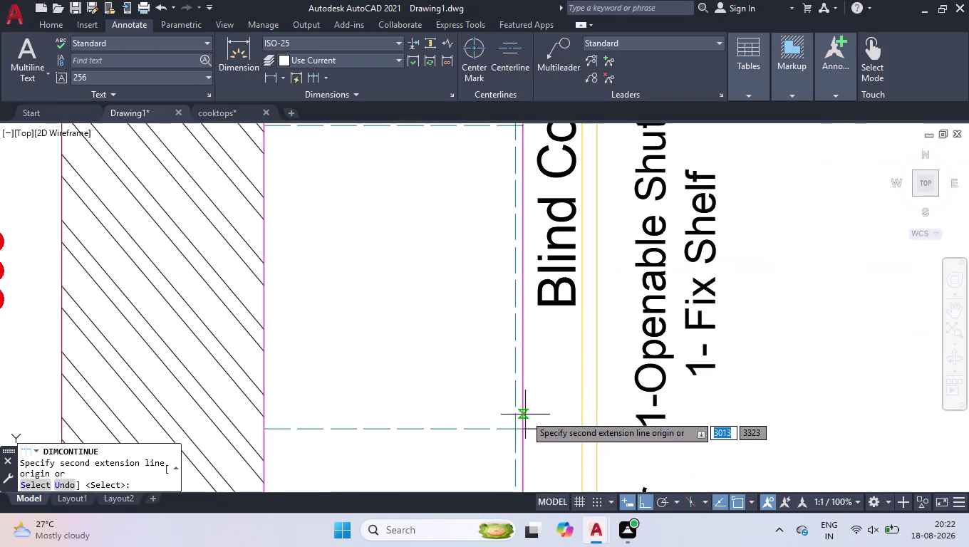
click(523, 426)
Add the 600, 600 and 270 spans down to the bottom wall corner and end the chain.
scroll(down, 3)
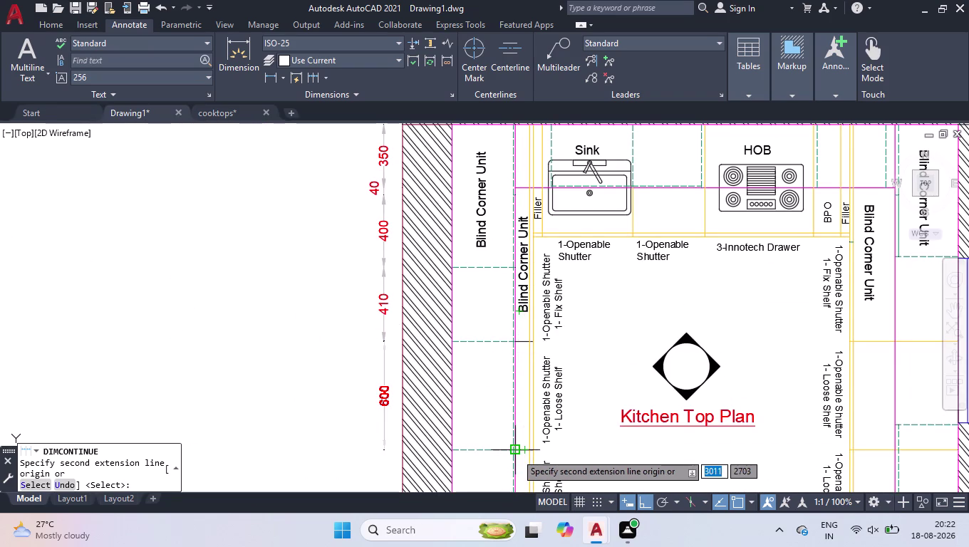
click(516, 453)
scroll(down, 3)
scroll(up, 3)
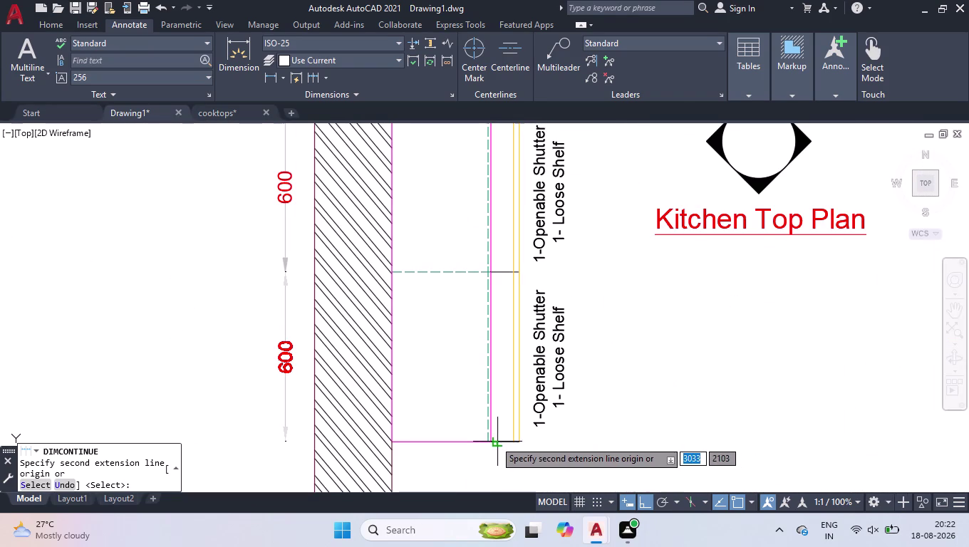
click(489, 439)
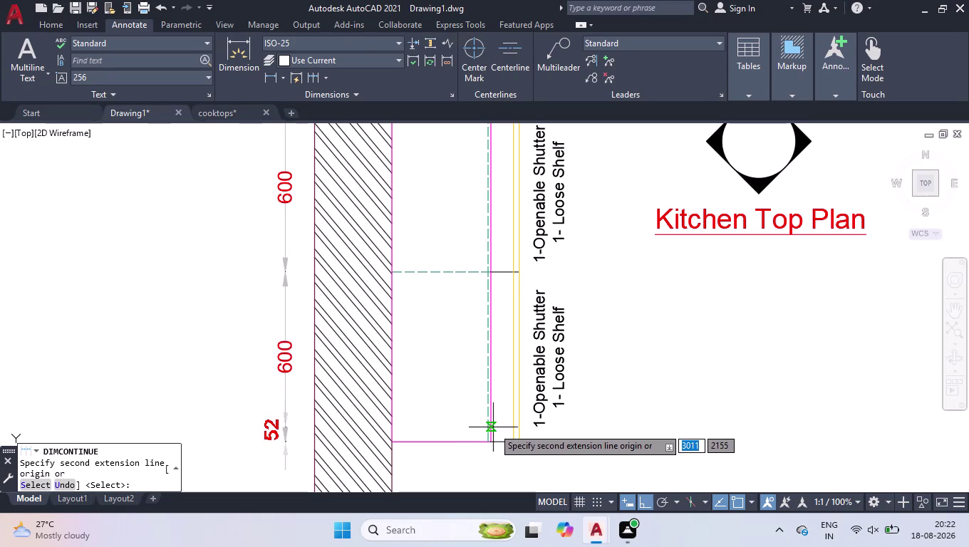
scroll(down, 3)
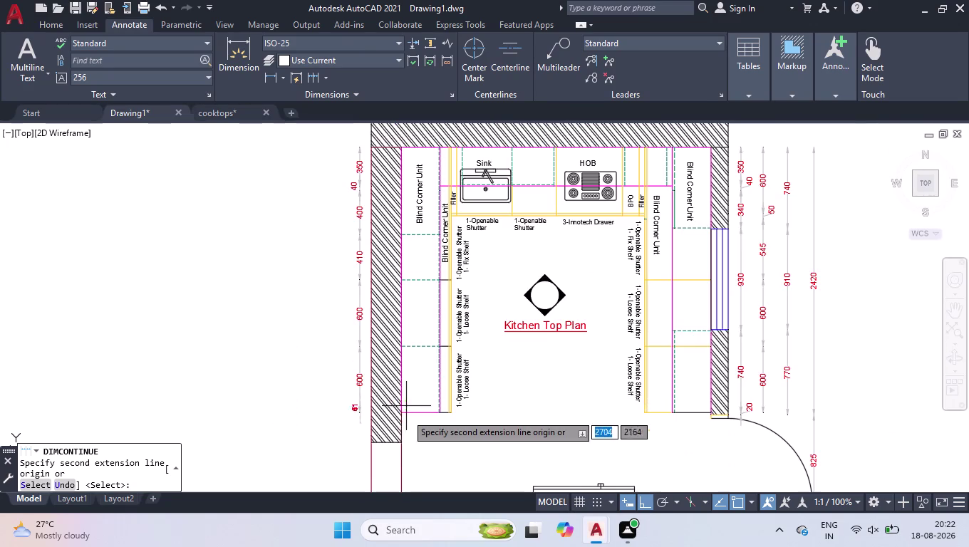
scroll(up, 3)
click(392, 440)
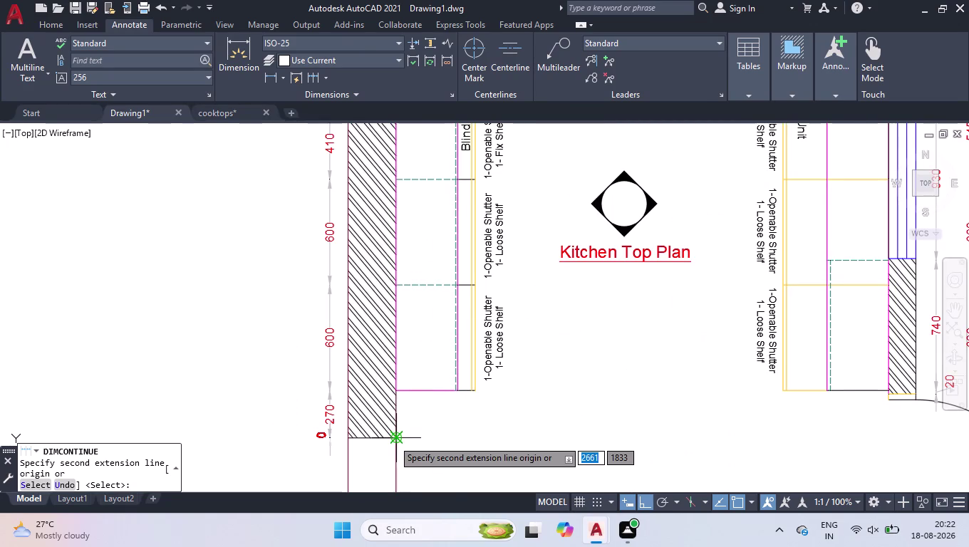
key(Return)
scroll(down, 3)
key(space)
scroll(up, 3)
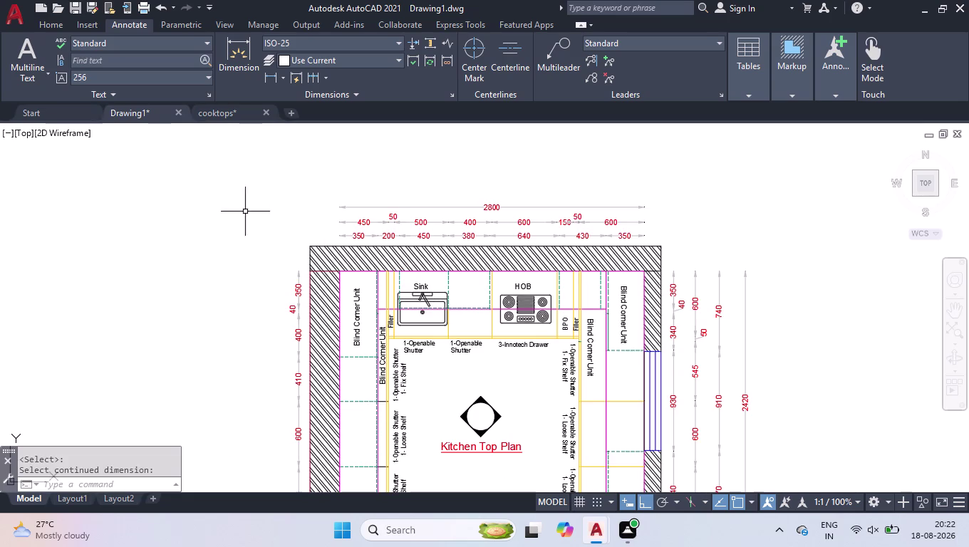
click(265, 78)
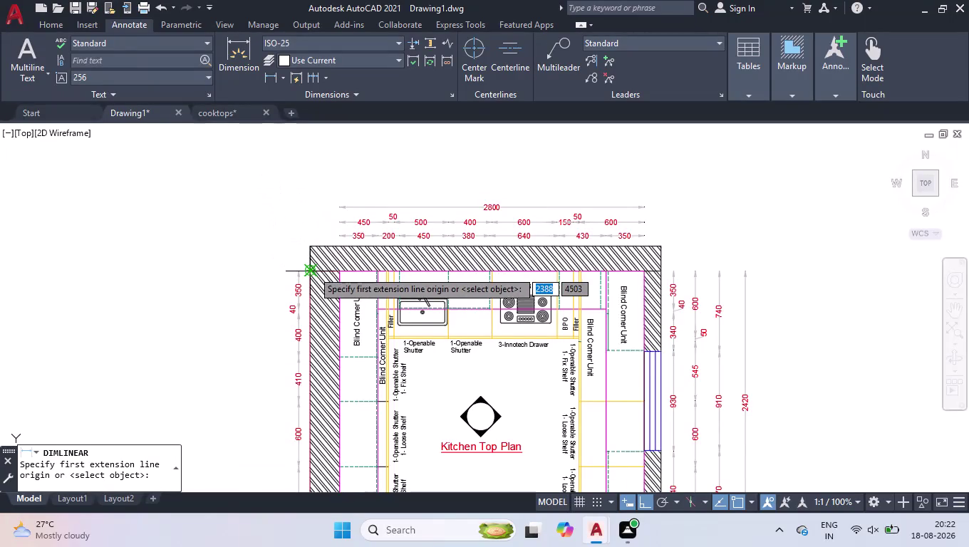
Place a vertical 600 dimension from the top-left wall corner, outside the left-wall chain.
scroll(up, 3)
click(307, 277)
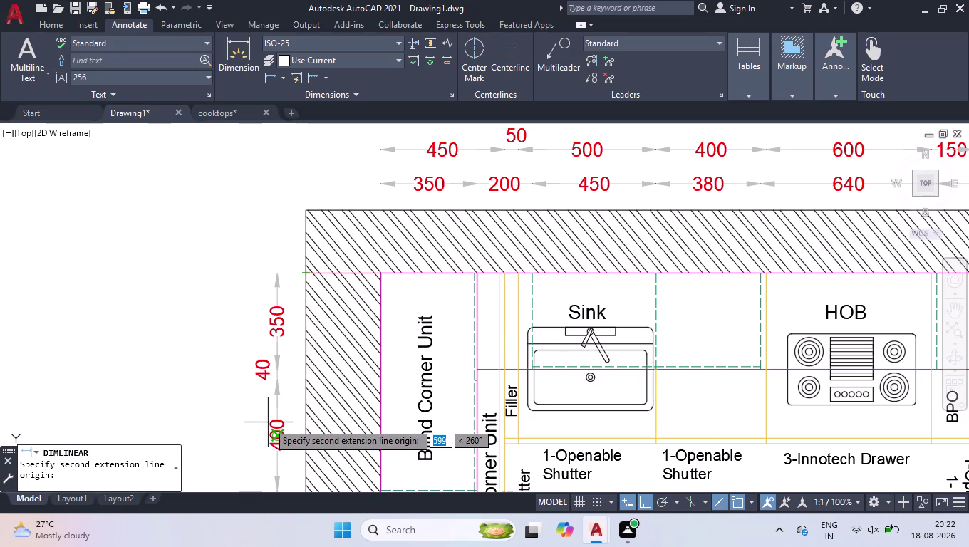
text(600)
key(Return)
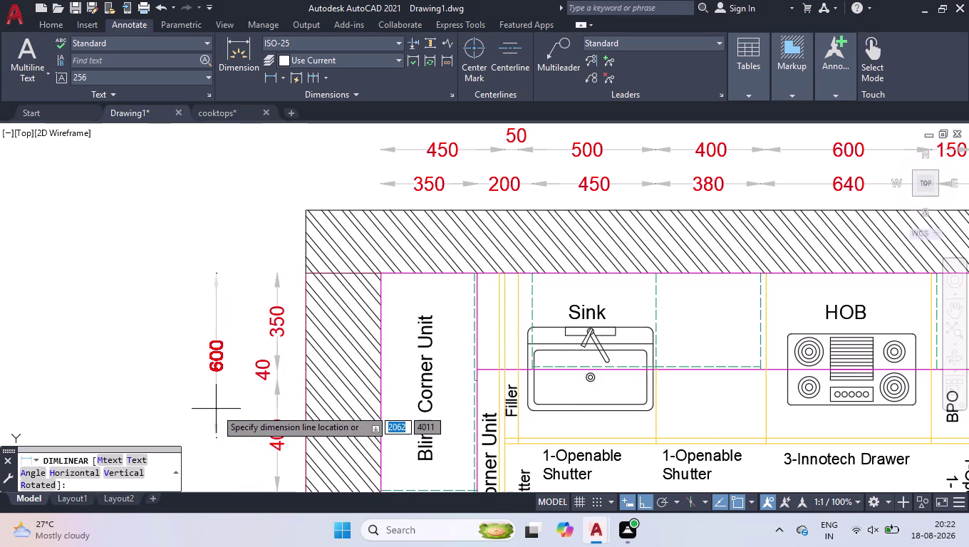
click(215, 408)
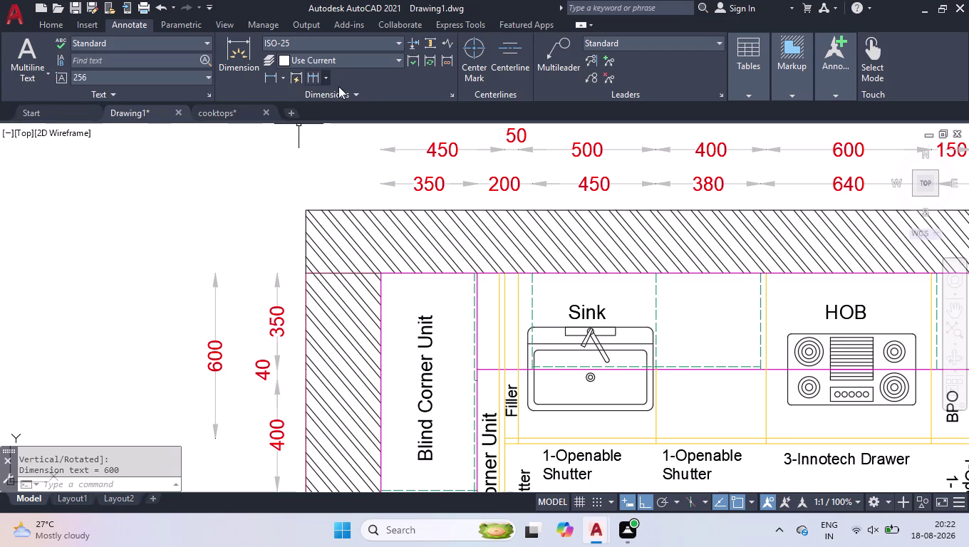
click(313, 78)
scroll(down, 3)
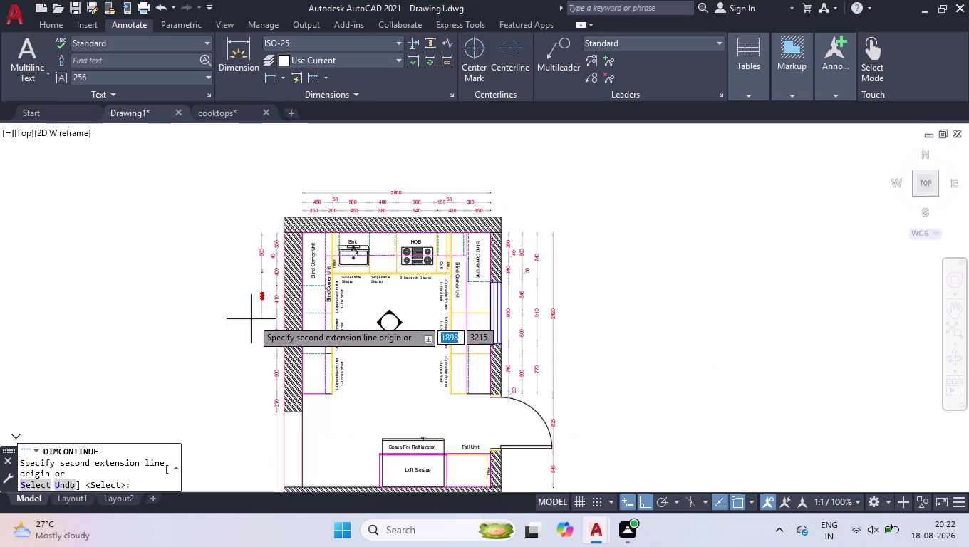
scroll(up, 3)
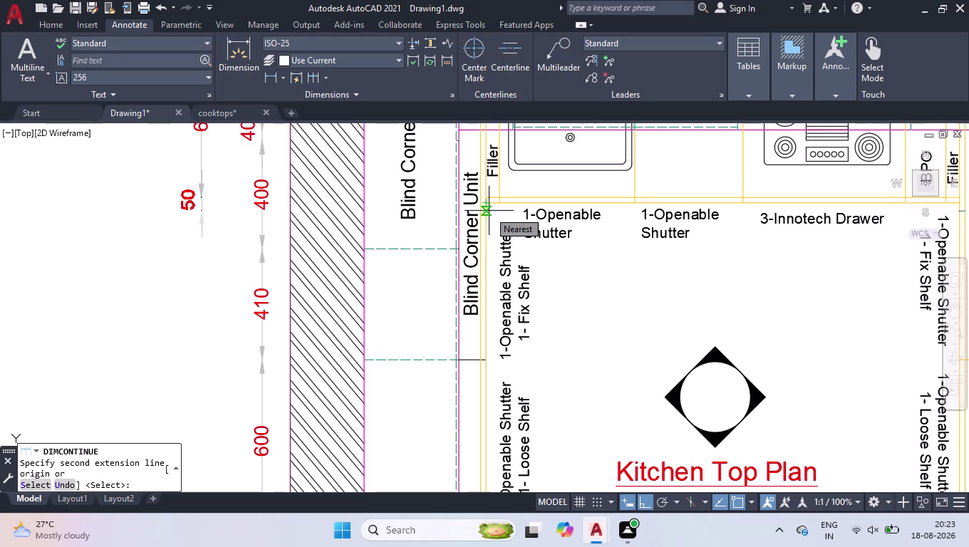
key(space)
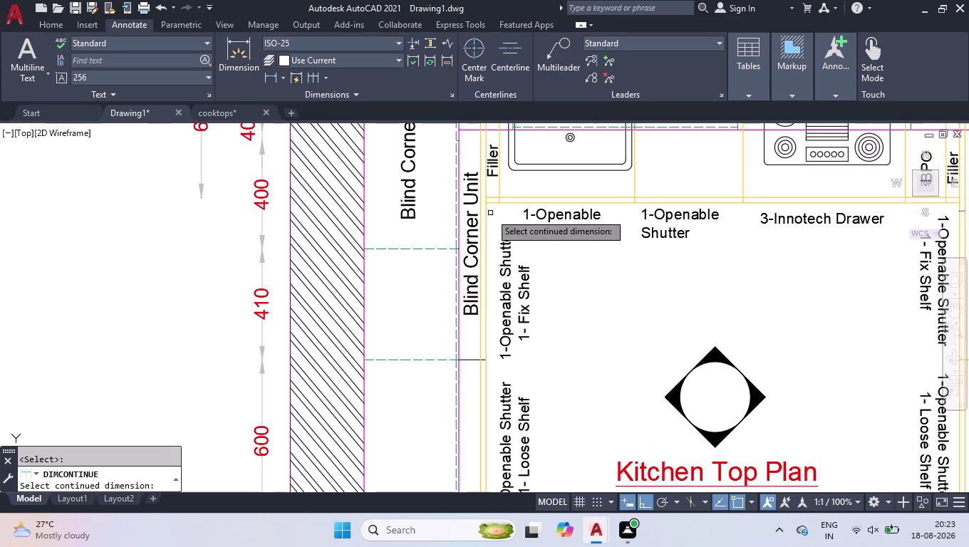
key(space)
scroll(up, 3)
key(l)
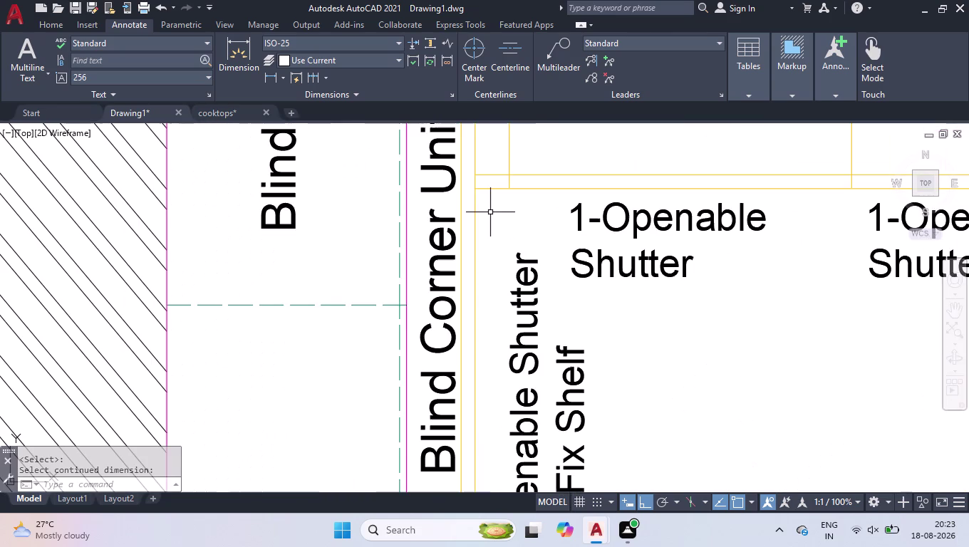
key(Return)
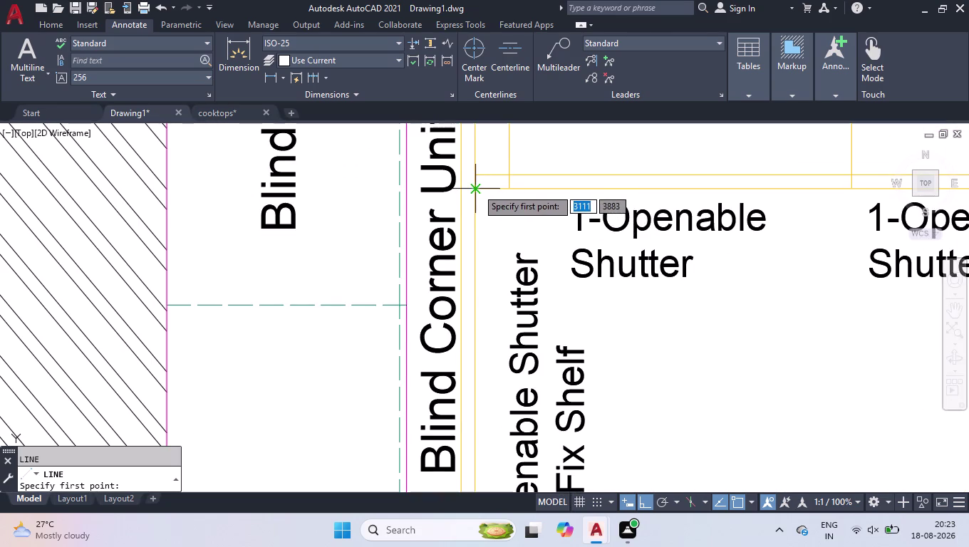
Finish the shutter panel line and extend two shutter lines to the boundary.
click(477, 188)
key(space)
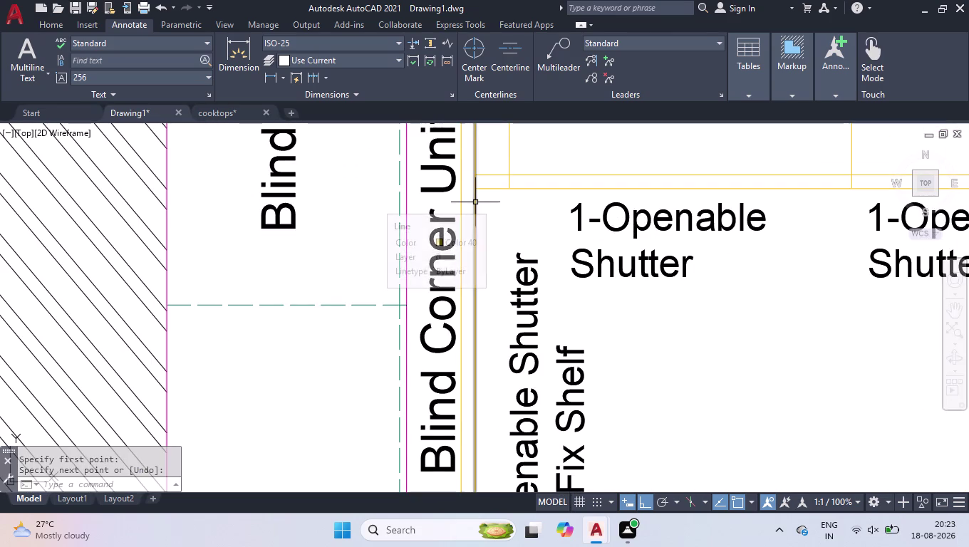
text(ex)
key(Return)
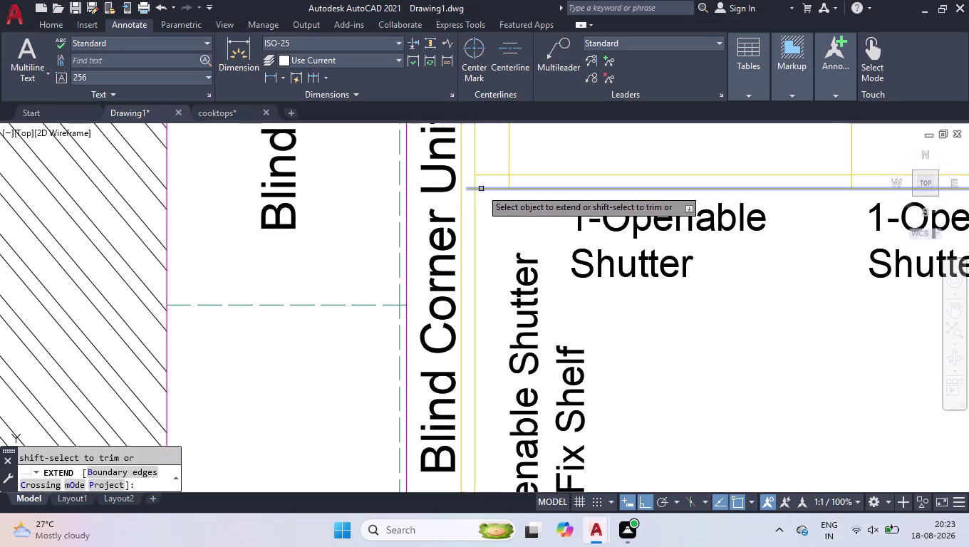
click(481, 189)
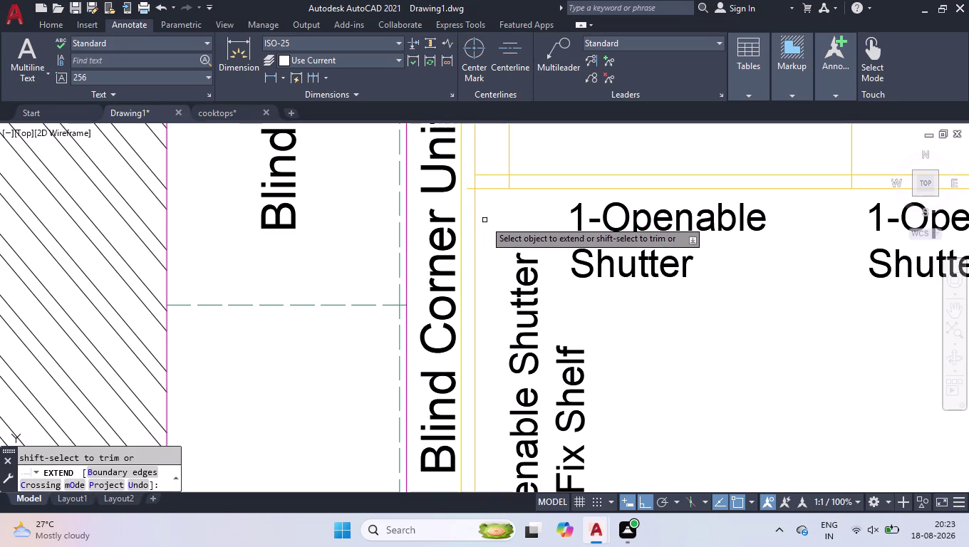
scroll(up, 3)
click(459, 205)
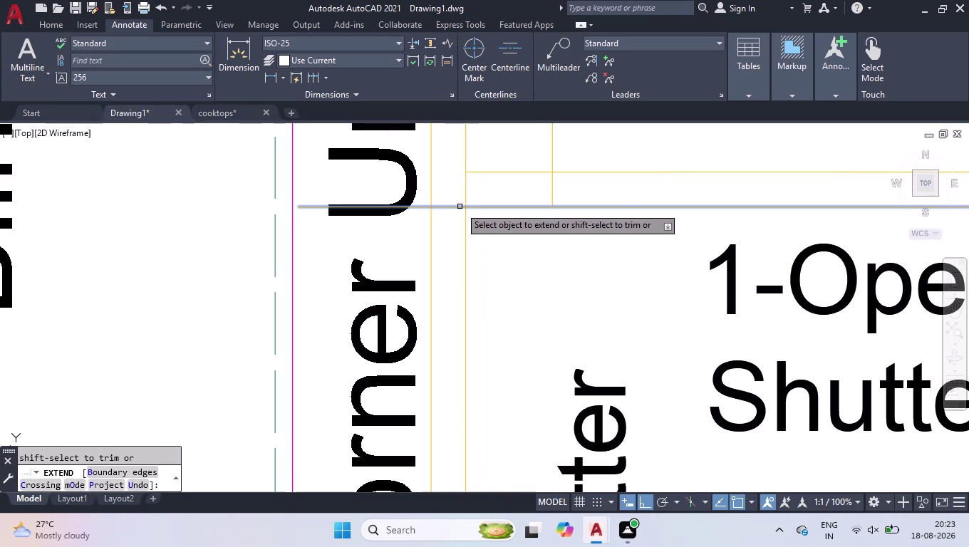
key(Return)
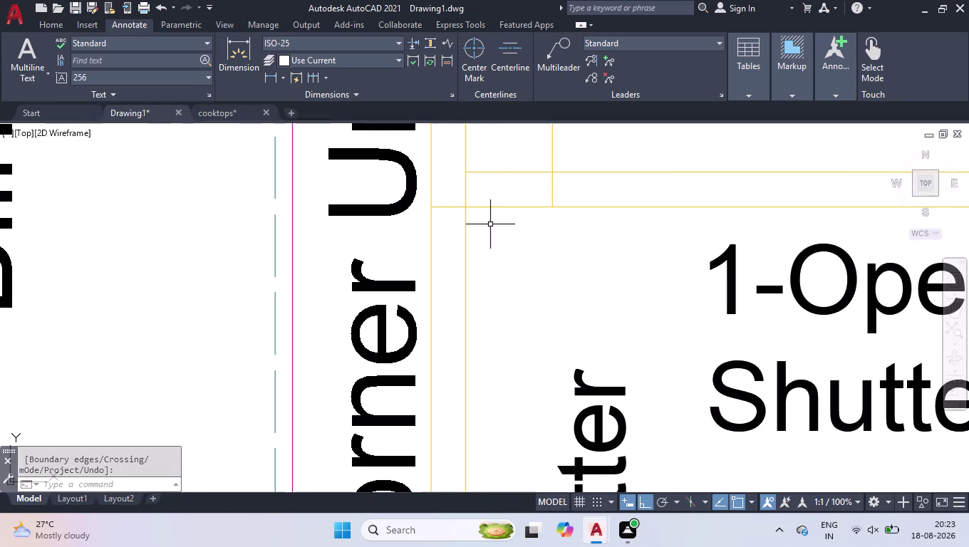
Break the horizontal shutter line and move the short broken-off piece by 50.
text(br)
key(Down)
key(Return)
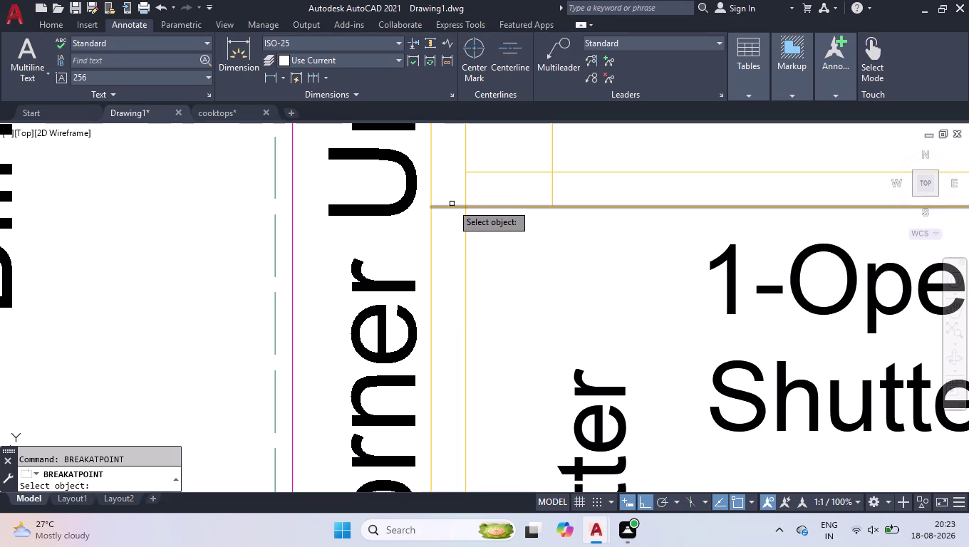
click(450, 207)
click(466, 204)
click(452, 207)
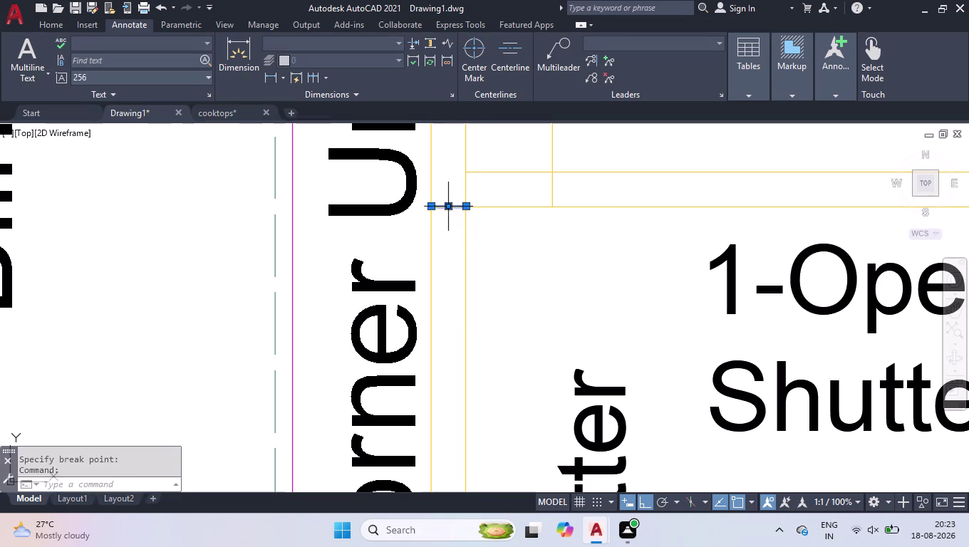
click(450, 208)
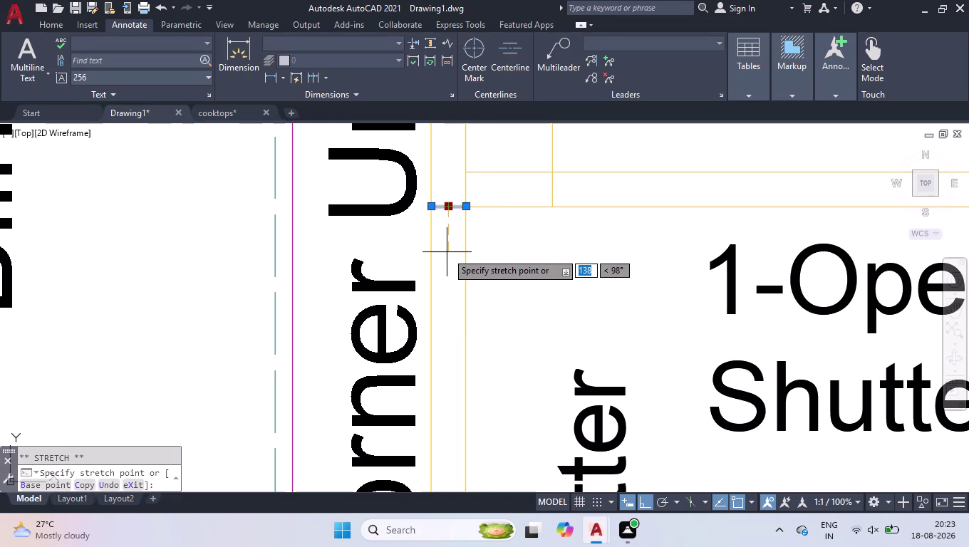
key(5)
key(0)
key(Return)
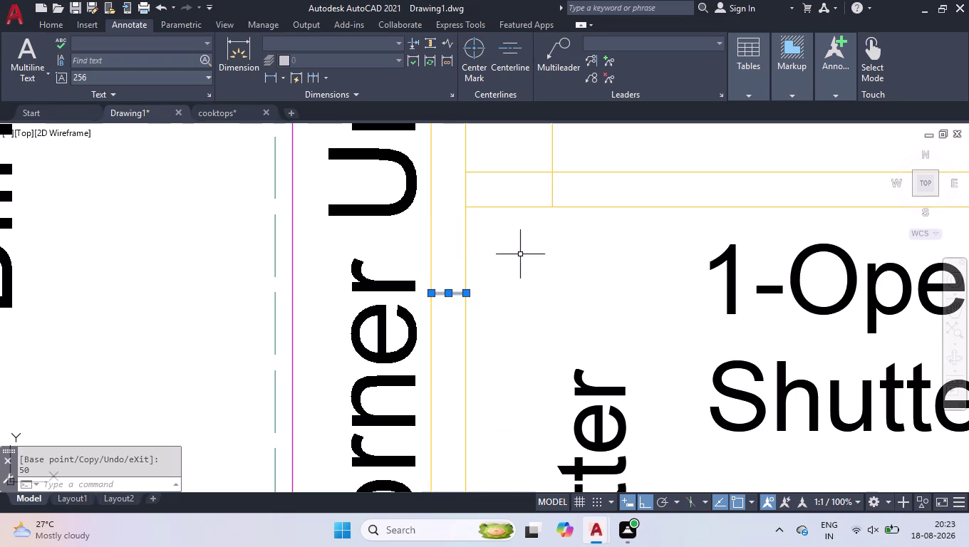
click(521, 252)
Briefly resume the left dimension chain, then cancel the continued dimension.
click(434, 307)
scroll(down, 3)
scroll(down, 3)
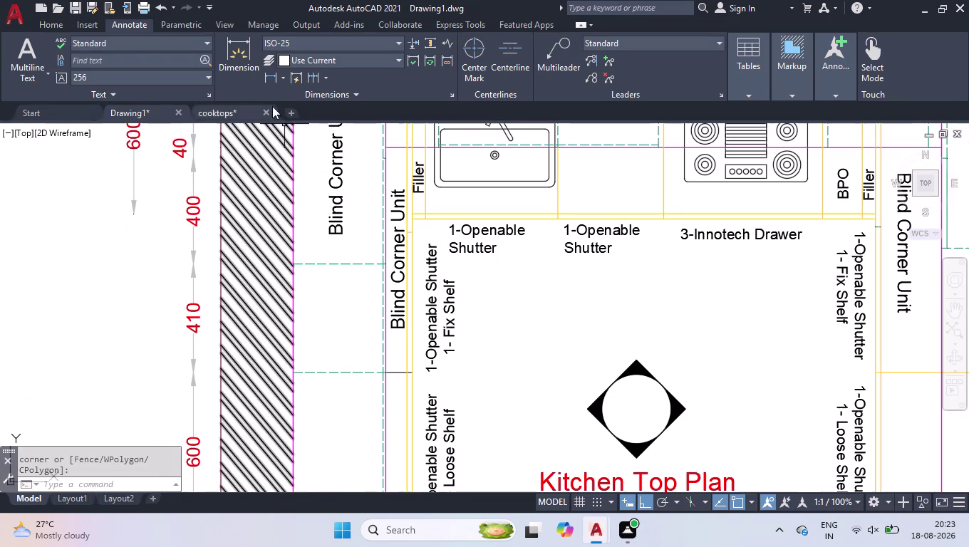
click(310, 80)
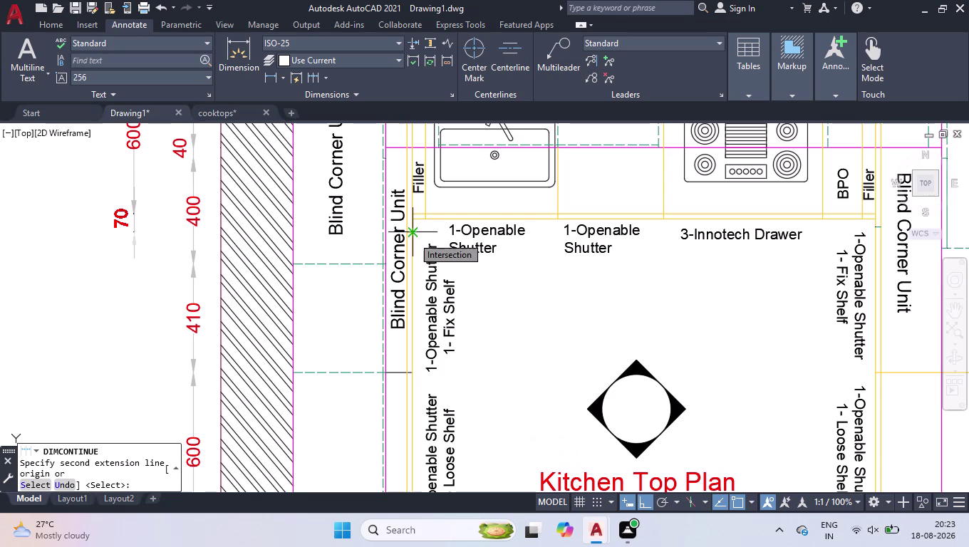
key(space)
key(space)
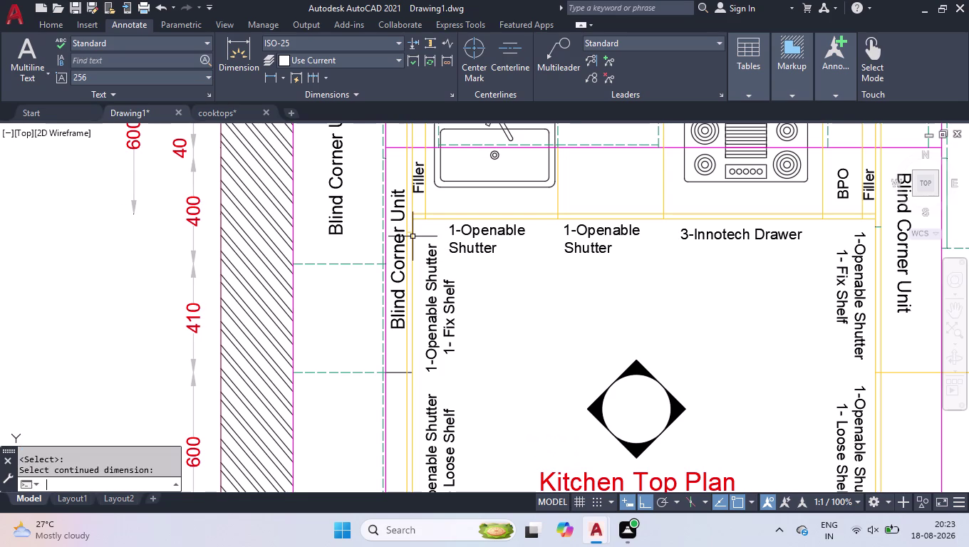
scroll(up, 3)
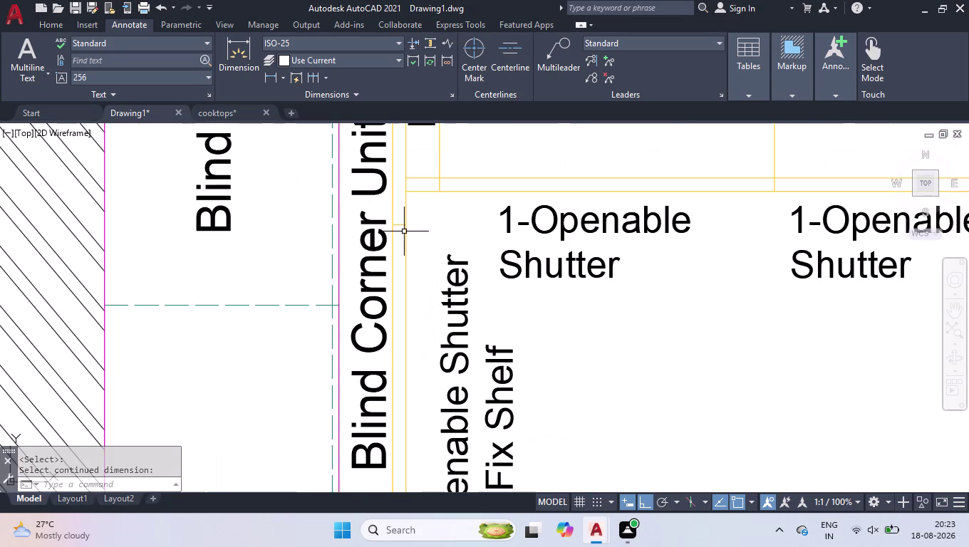
scroll(up, 3)
Shift the short shutter segment by 20 and window-select near the blind corner unit.
click(394, 212)
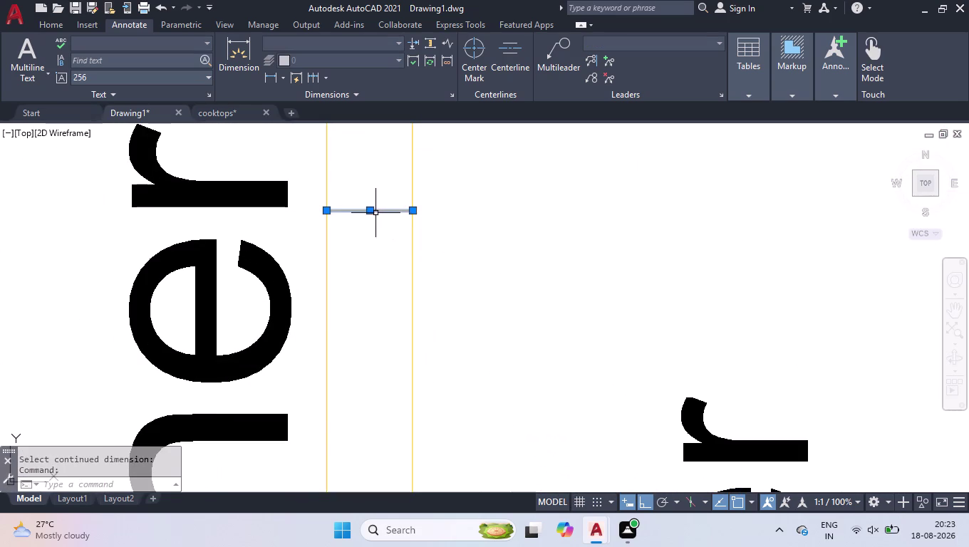
click(369, 213)
text(20)
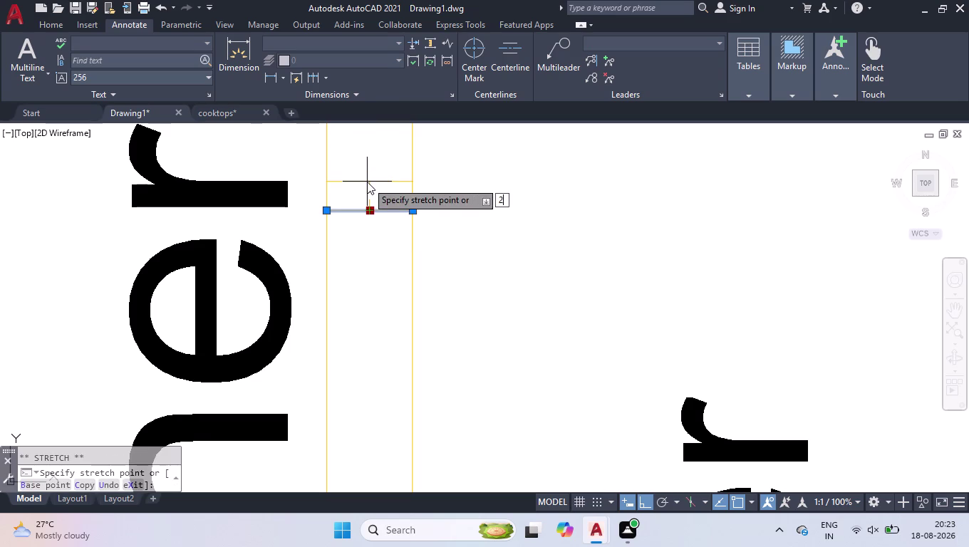
key(Return)
scroll(down, 3)
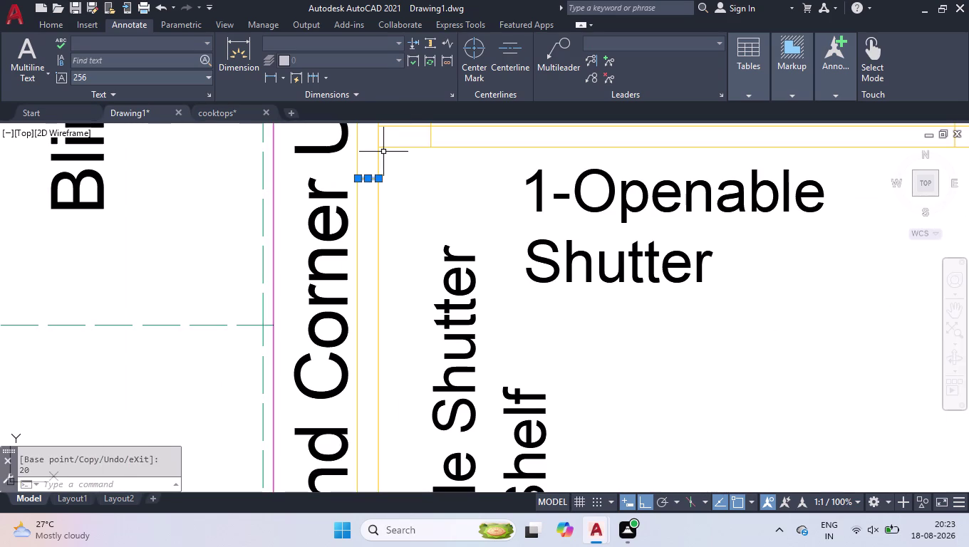
click(384, 158)
click(340, 194)
scroll(down, 3)
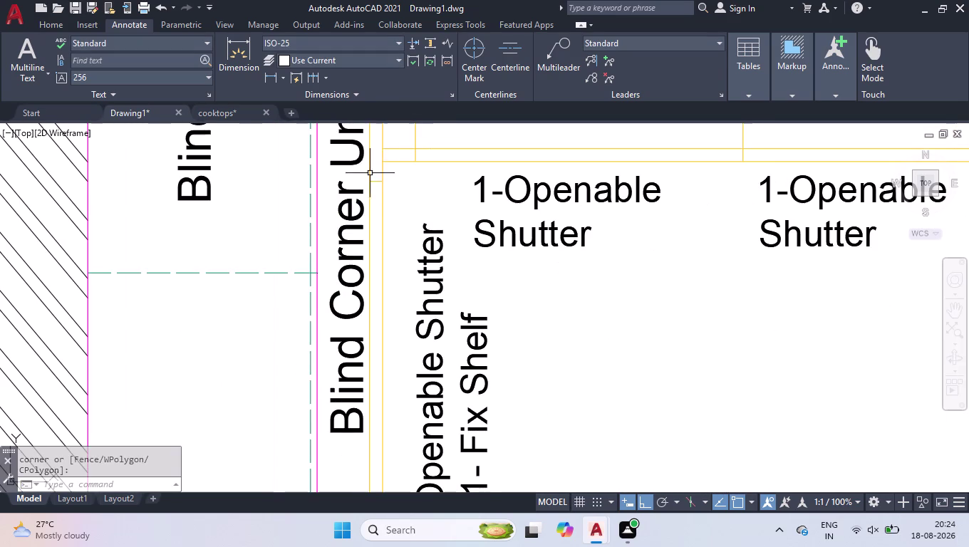
click(306, 79)
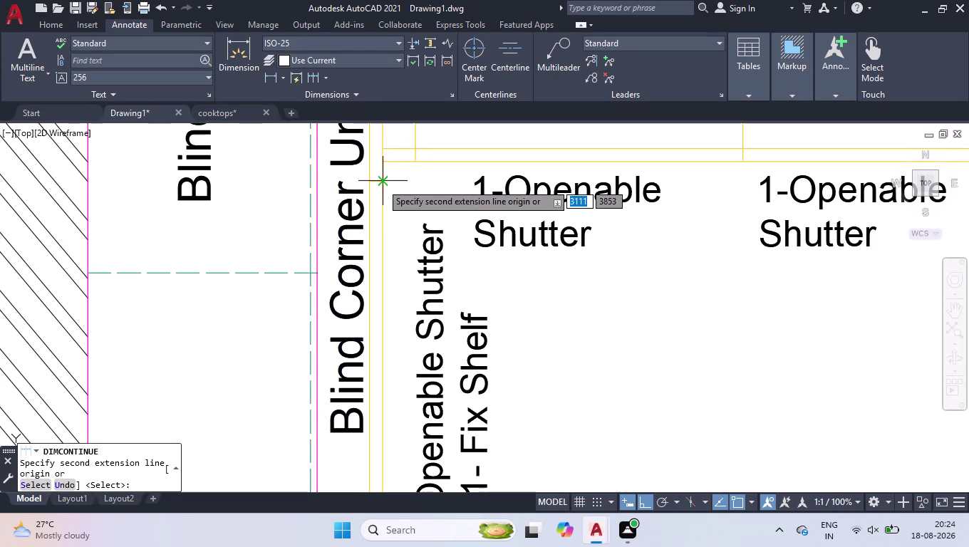
Continue the outer left chain down the cabinet run with 600, 50, 550 and 600.
scroll(down, 3)
scroll(down, 3)
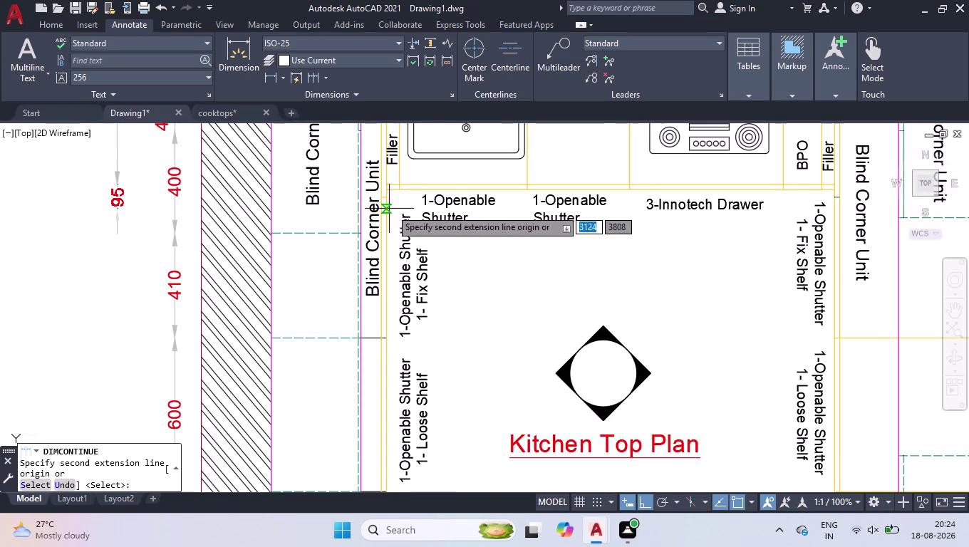
scroll(up, 3)
click(382, 196)
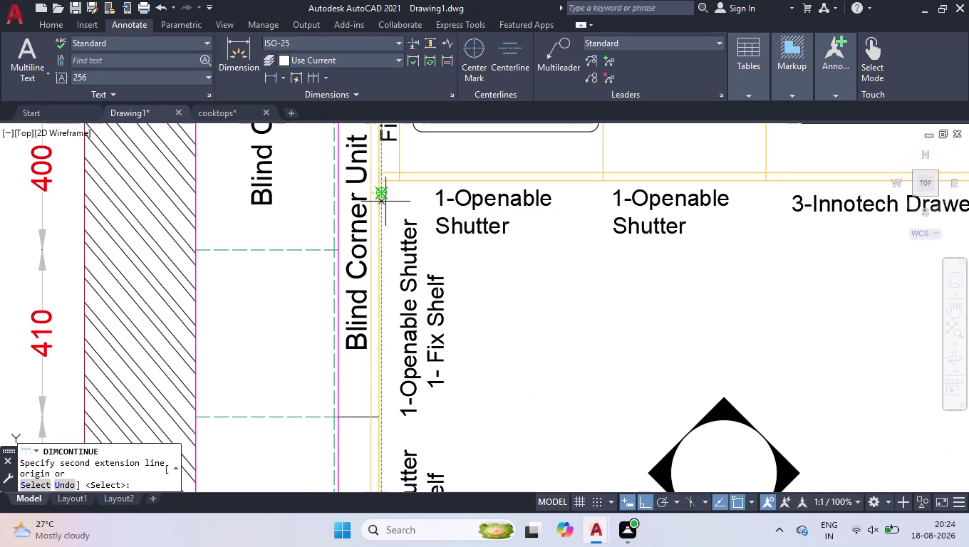
scroll(down, 3)
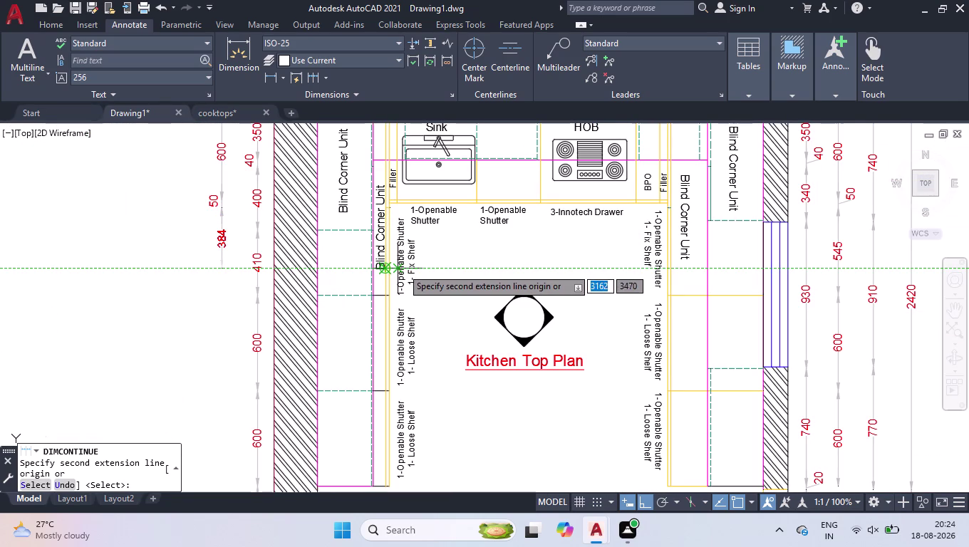
click(391, 296)
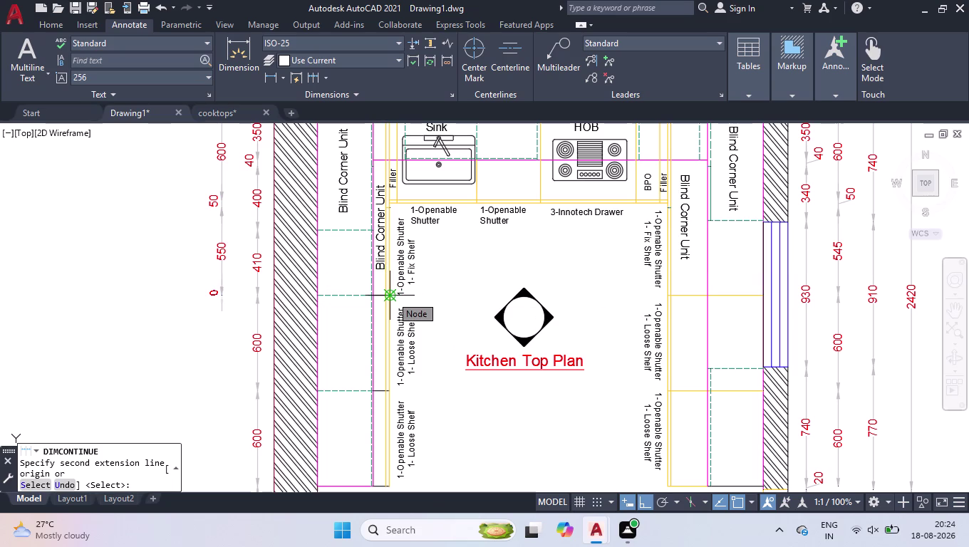
click(388, 393)
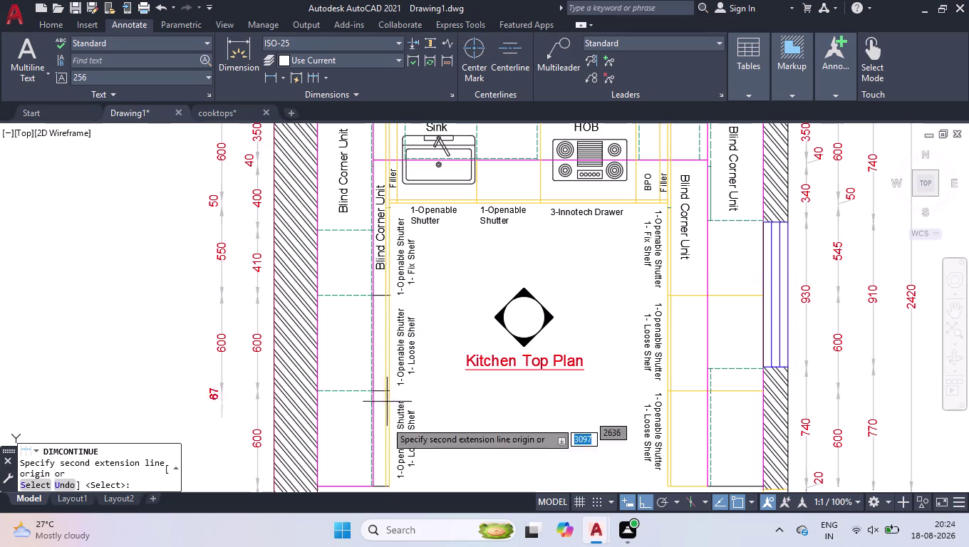
click(392, 488)
key(Return)
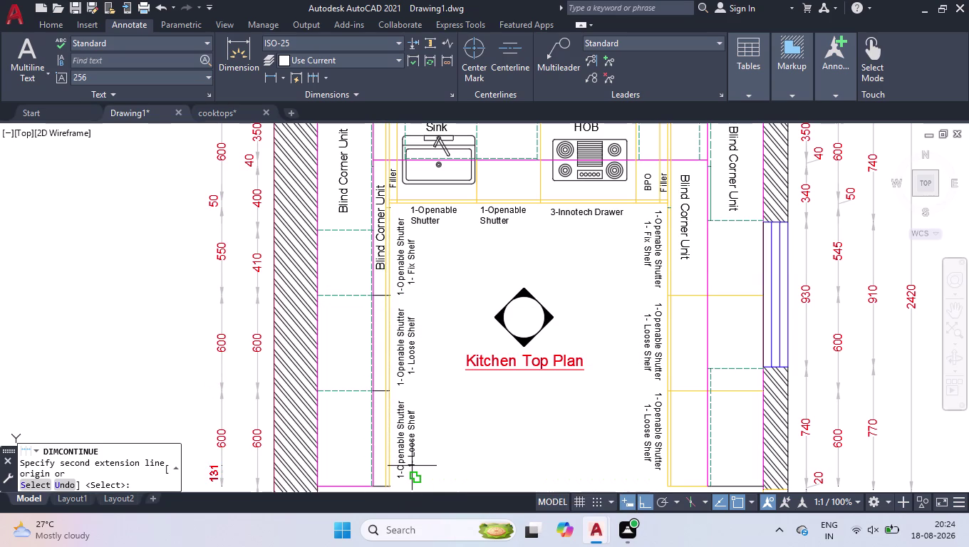
scroll(down, 3)
key(space)
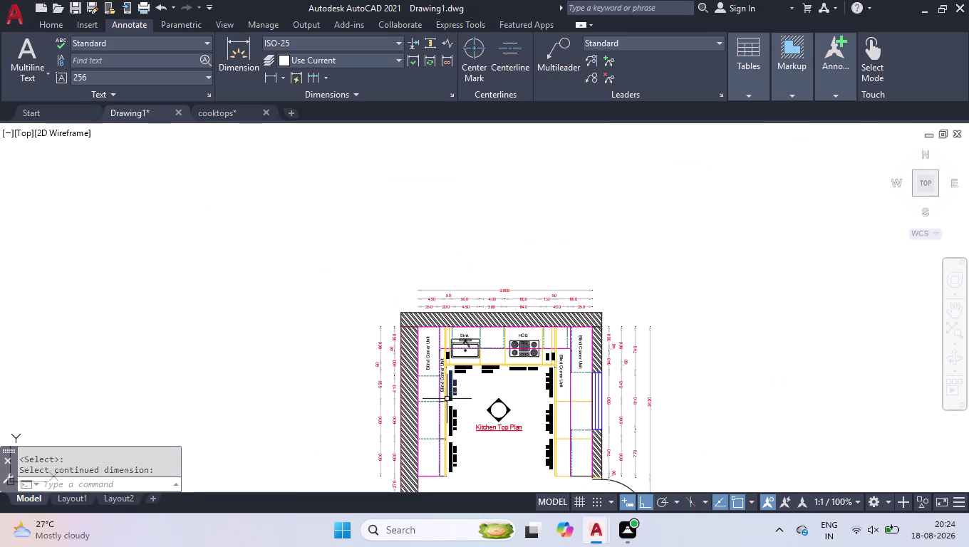
click(265, 77)
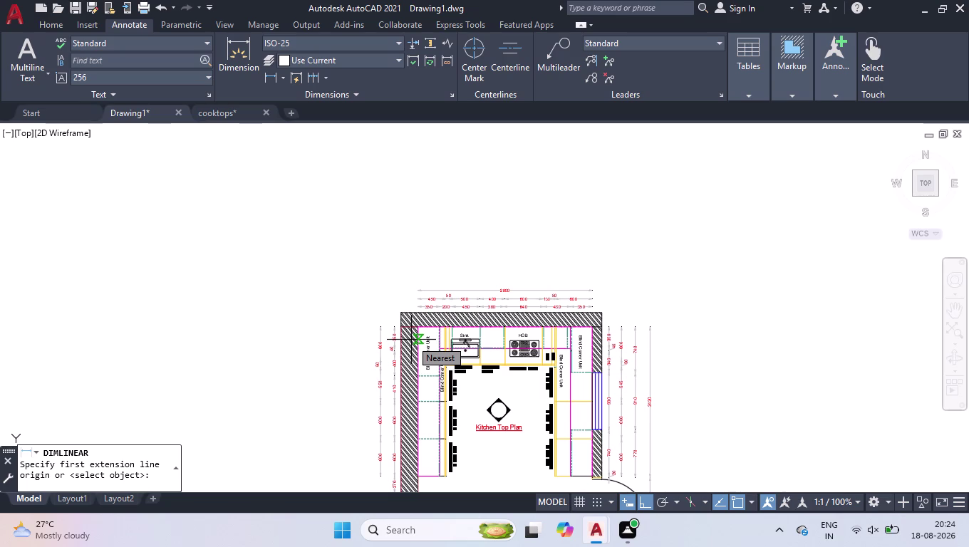
Add a 2400 vertical dimension from the top inner wall corner, placed left of the chains.
scroll(up, 3)
click(428, 292)
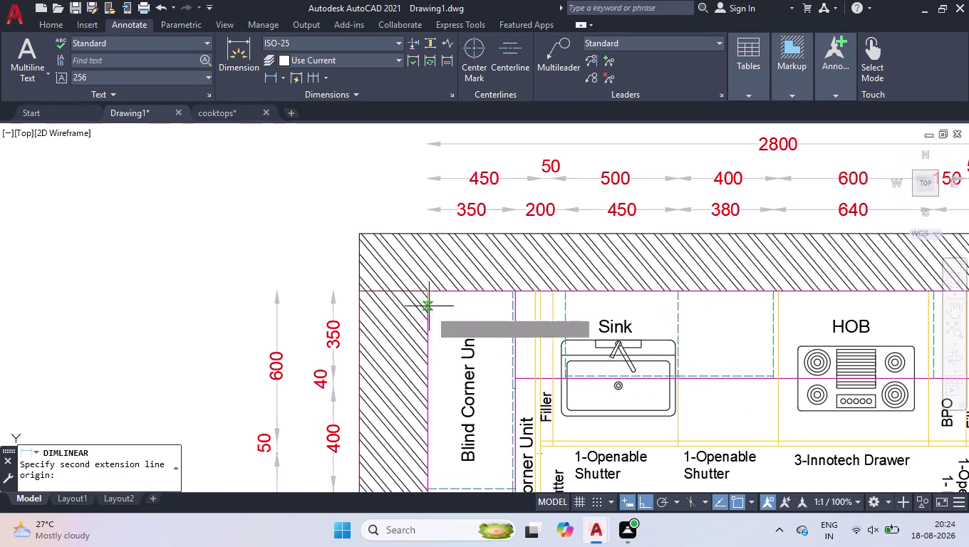
scroll(down, 3)
scroll(up, 3)
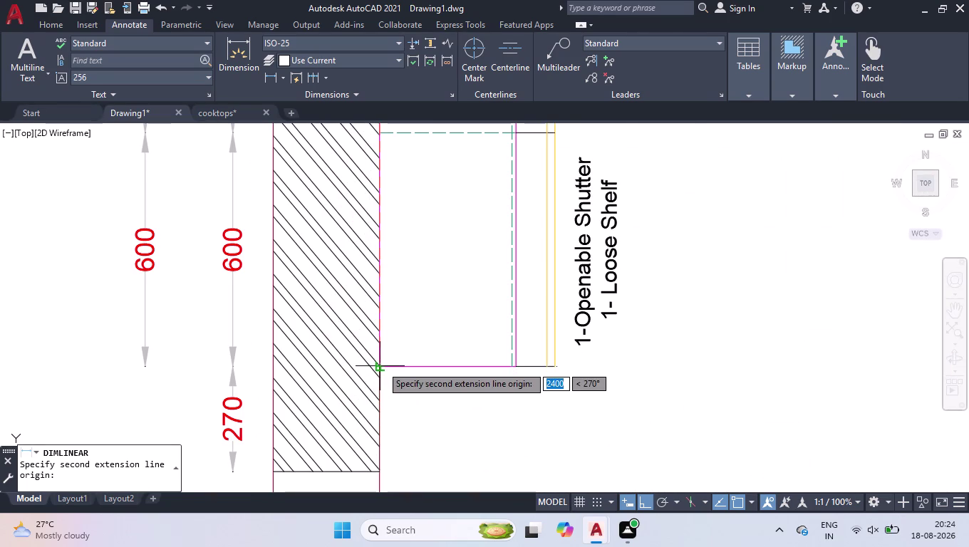
click(382, 367)
scroll(down, 3)
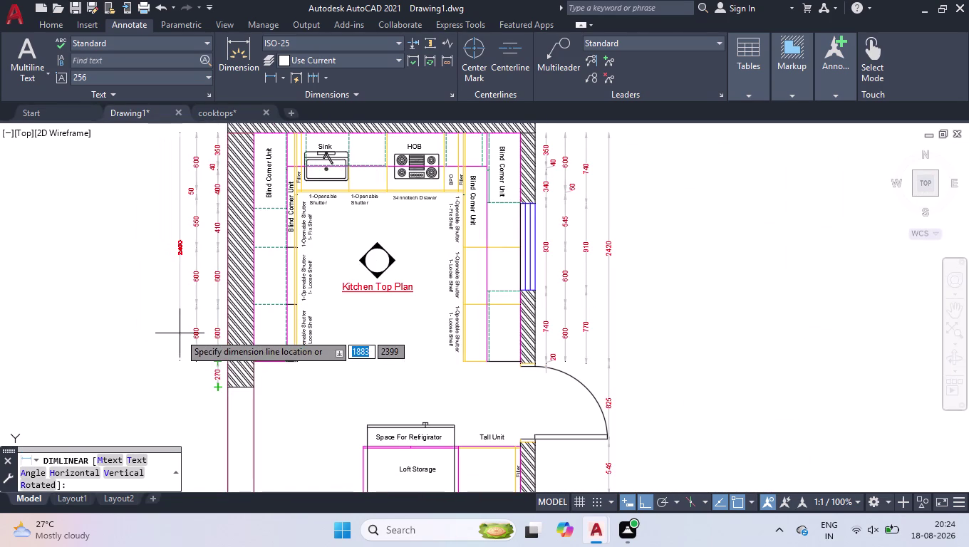
click(180, 334)
scroll(down, 3)
Place a 2670 vertical dimension outermost on the left between top and bottom wall points.
key(space)
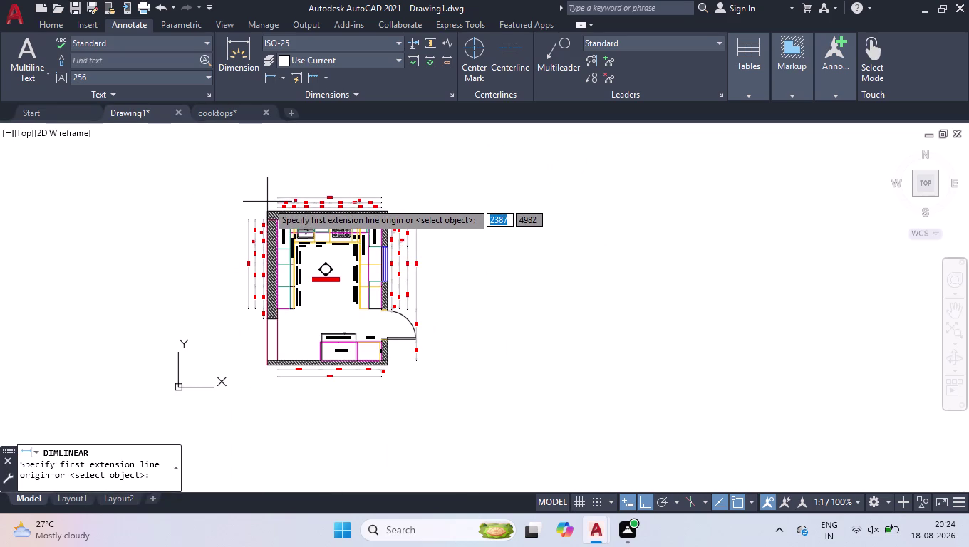
scroll(up, 3)
click(273, 272)
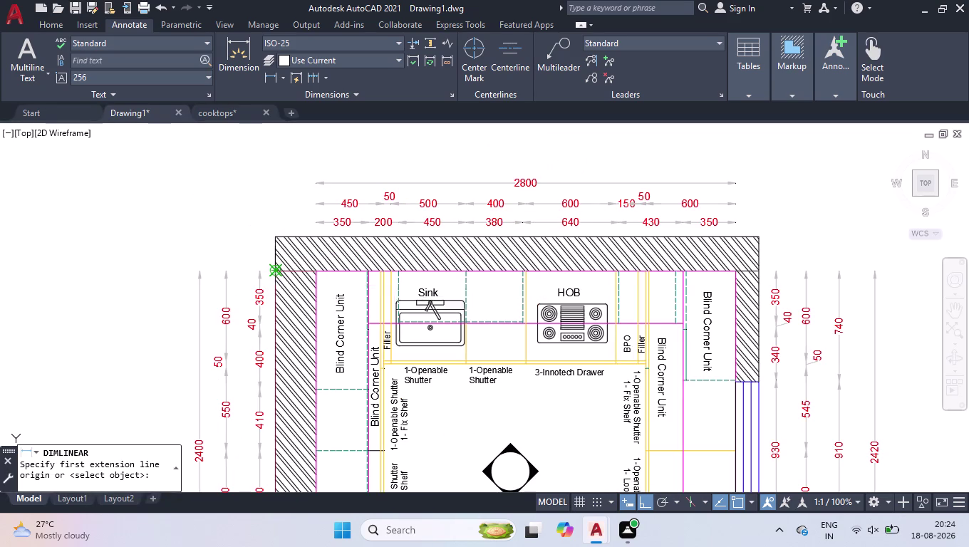
scroll(down, 3)
scroll(up, 3)
scroll(down, 3)
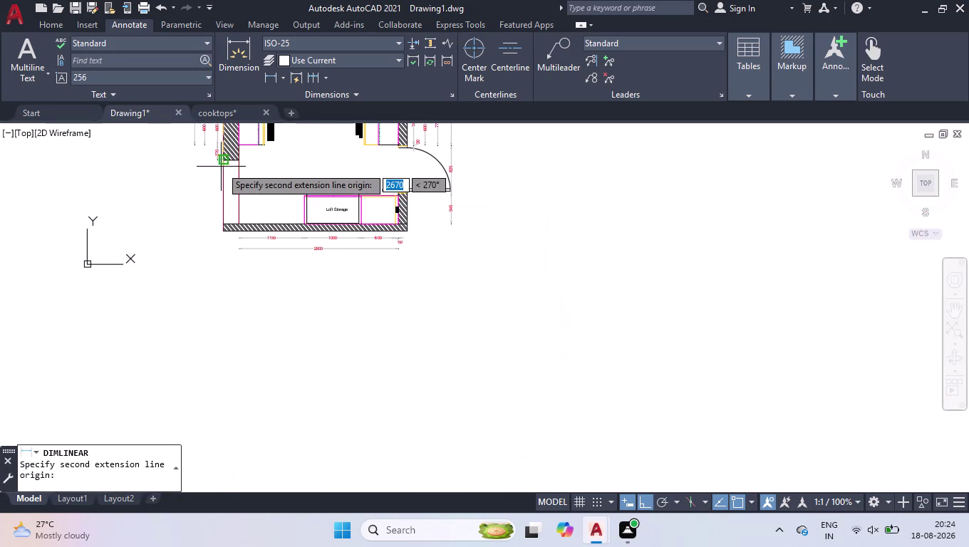
scroll(up, 3)
click(224, 151)
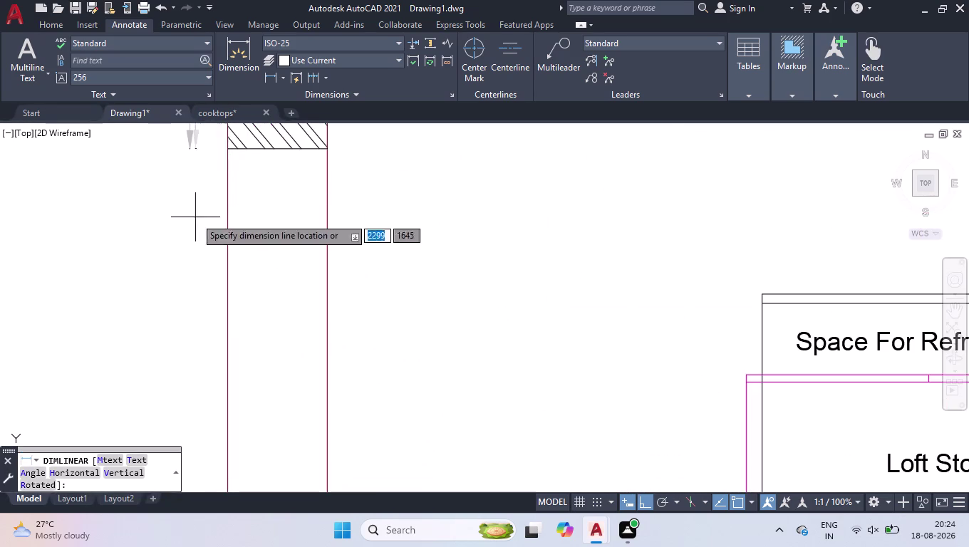
scroll(down, 3)
scroll(down, 3)
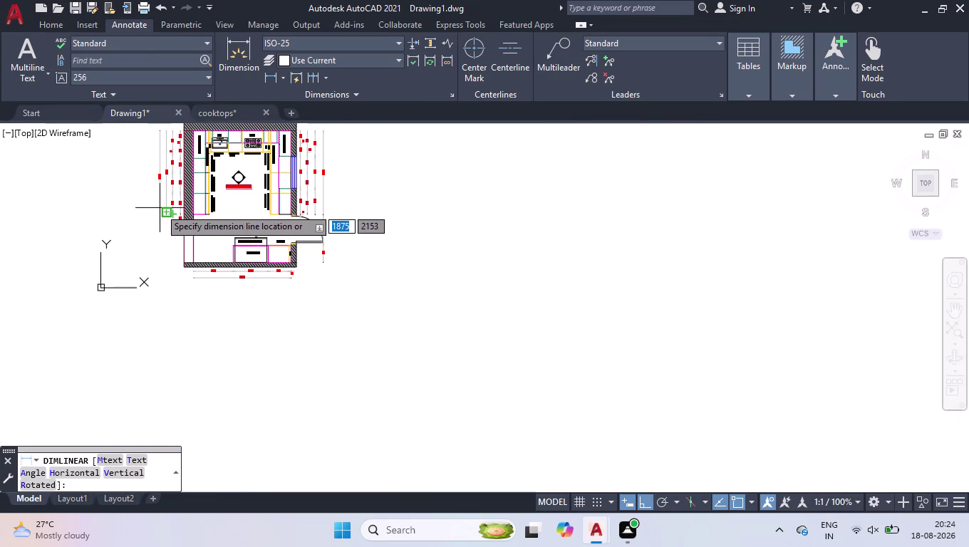
scroll(up, 3)
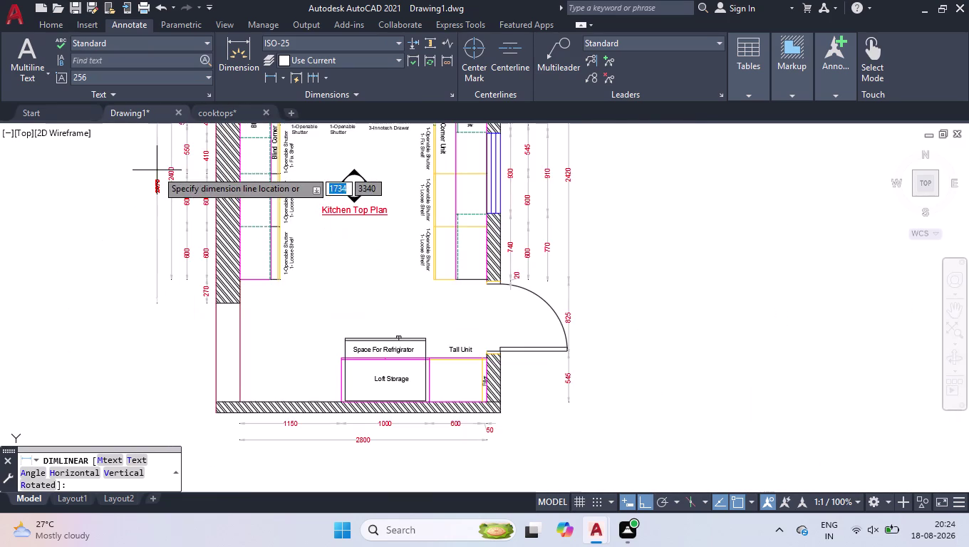
scroll(up, 3)
click(167, 163)
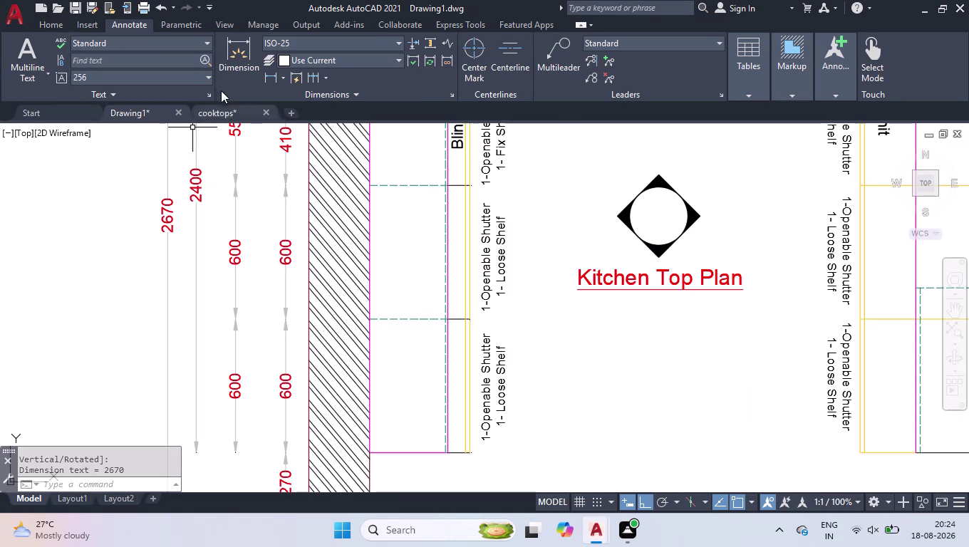
Continue from the 2670 dimension with a 1120 span down to the bottom wall.
click(308, 79)
scroll(down, 3)
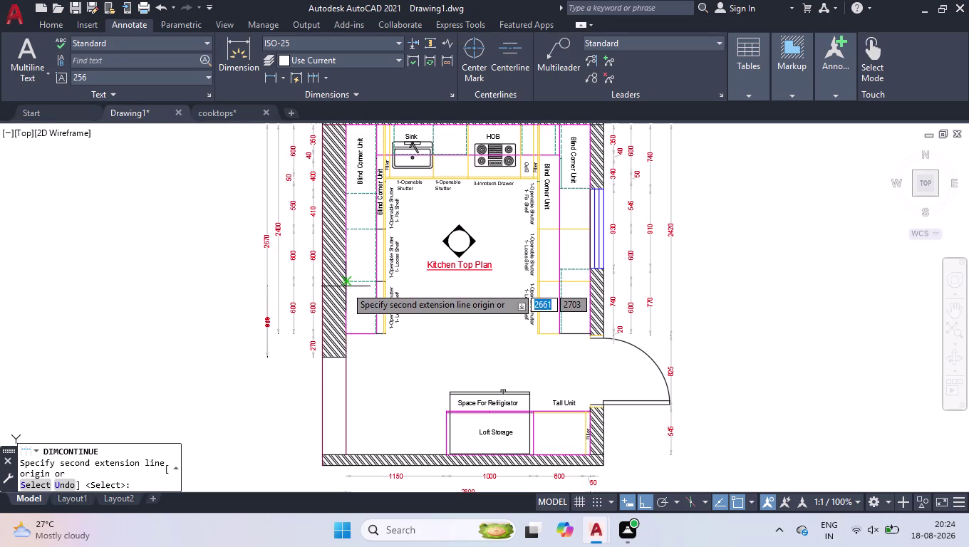
scroll(down, 3)
scroll(up, 3)
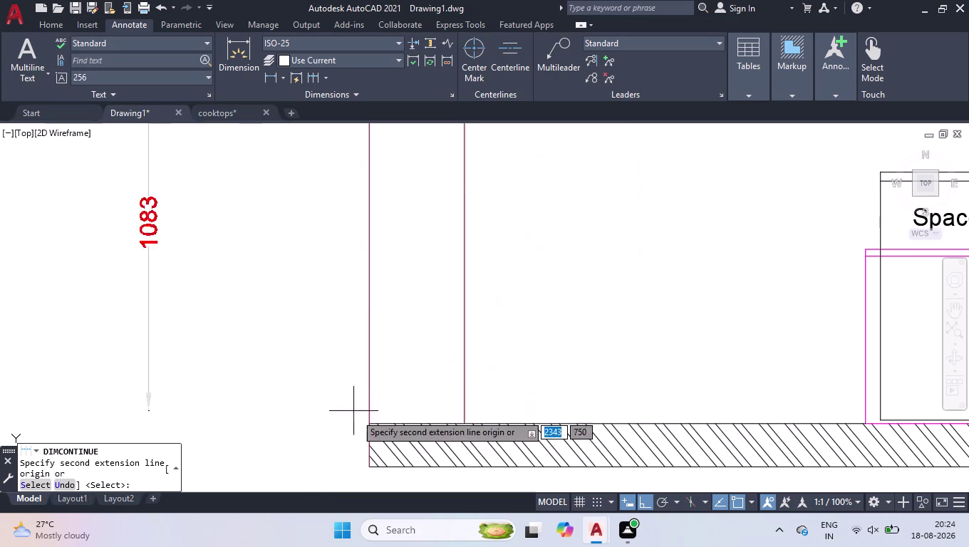
click(368, 423)
key(space)
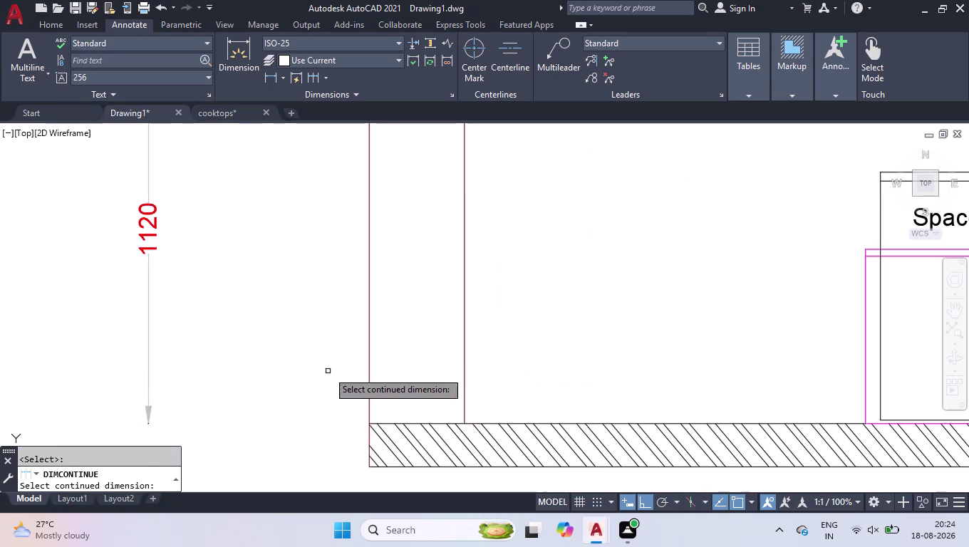
scroll(down, 3)
key(space)
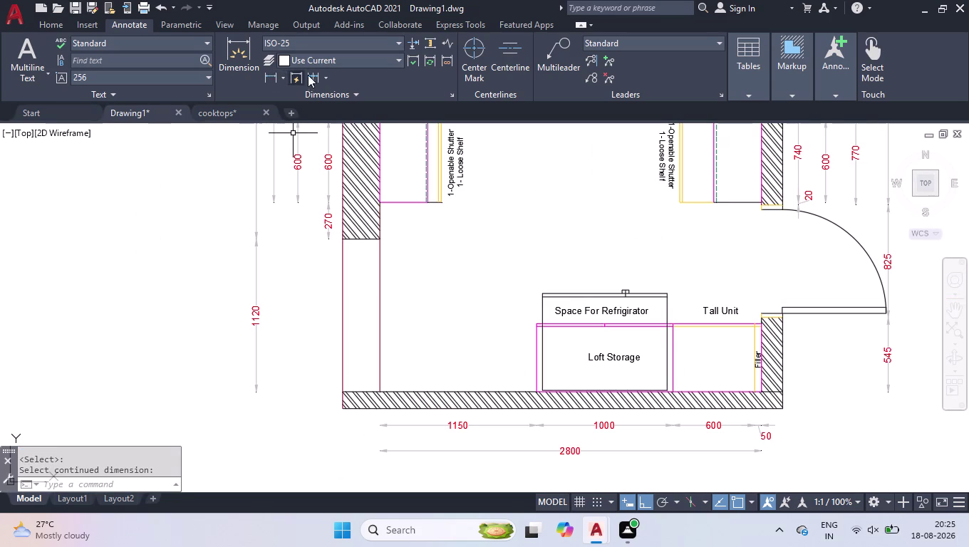
click(273, 78)
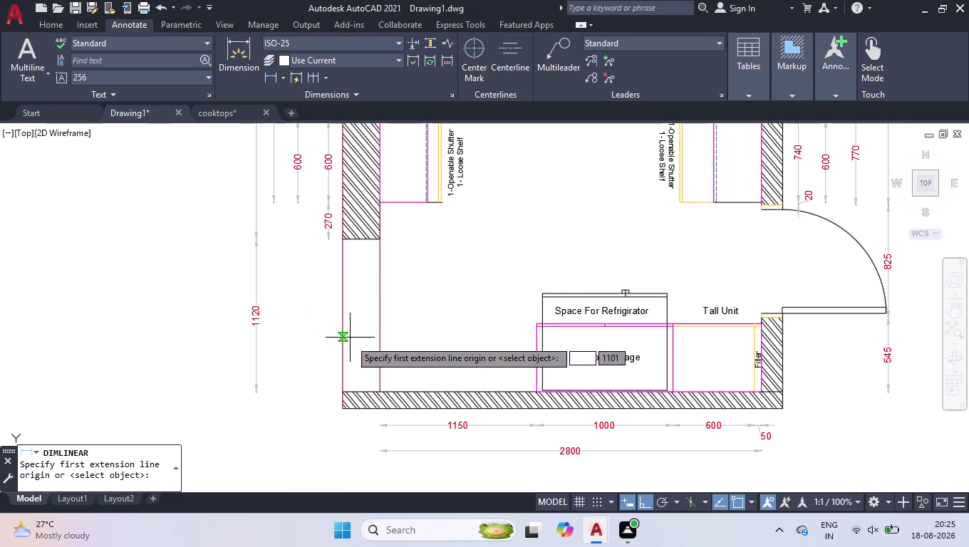
Place a 3790 vertical dimension from bottom-left to top corner, outside all other dimensions.
click(342, 392)
scroll(down, 3)
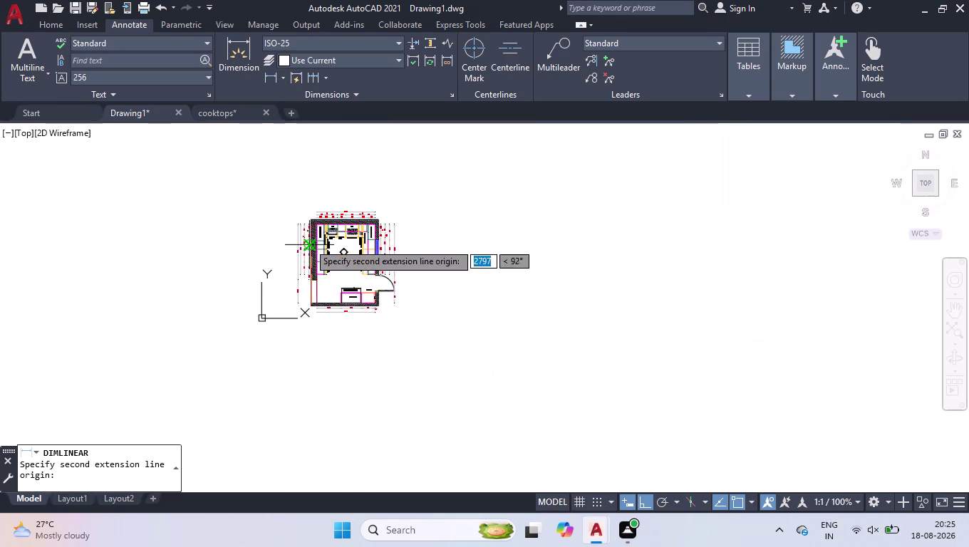
scroll(up, 3)
scroll(up, 3)
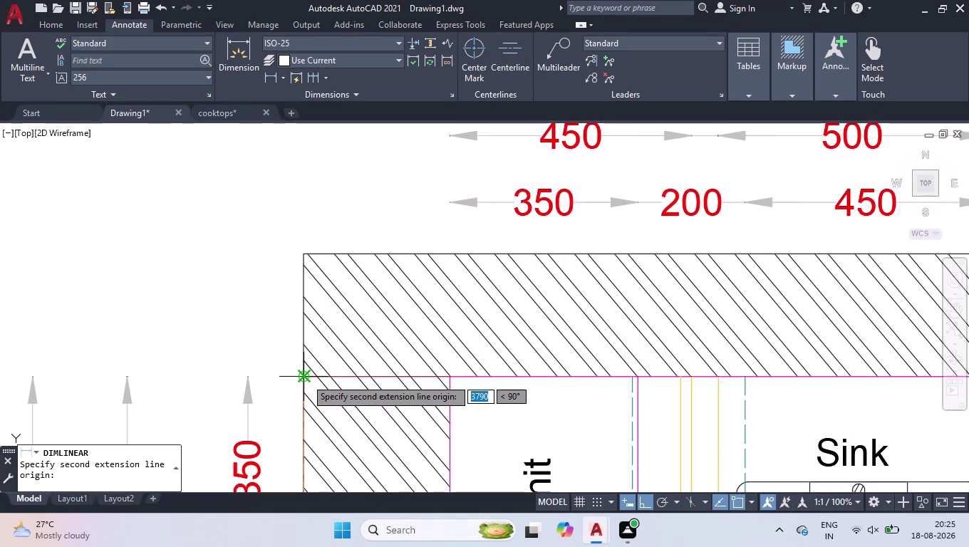
click(305, 378)
scroll(down, 3)
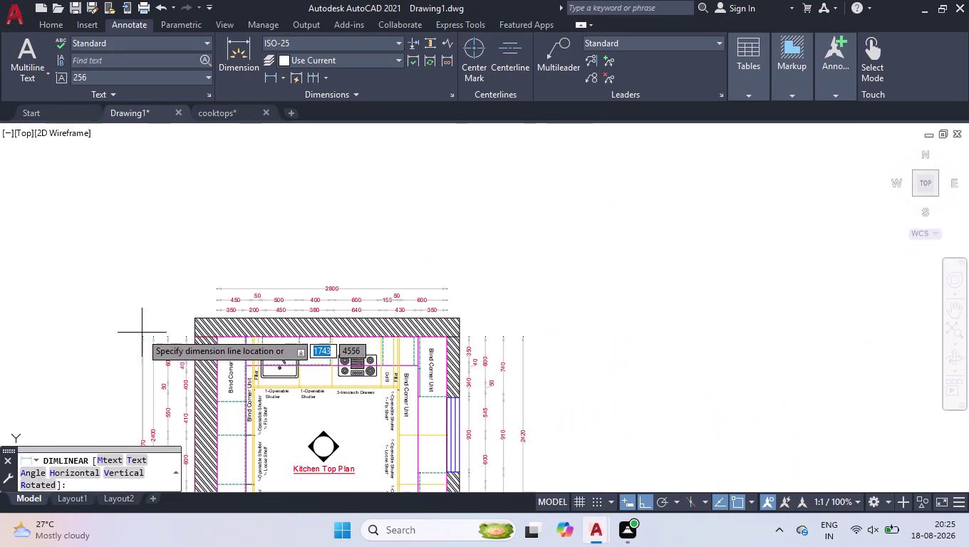
click(123, 331)
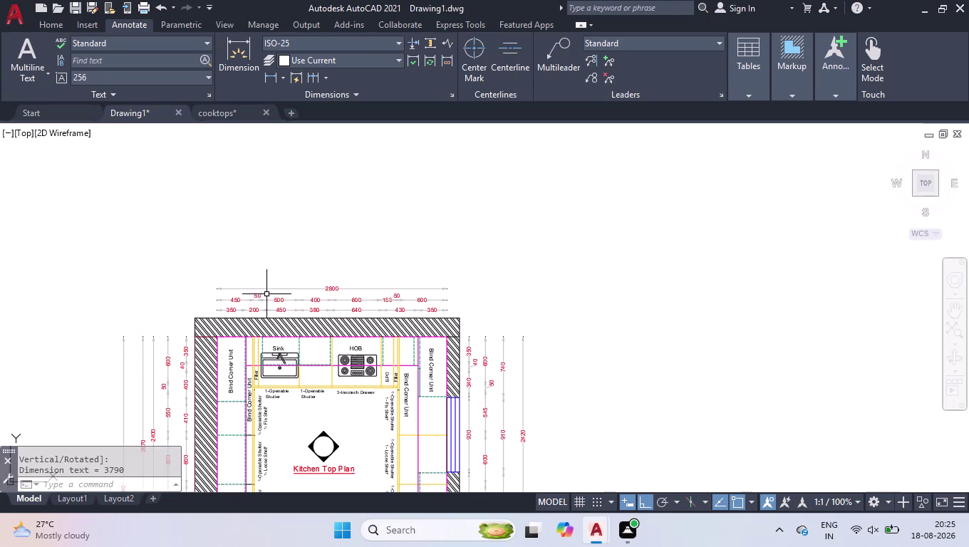
scroll(down, 3)
scroll(up, 3)
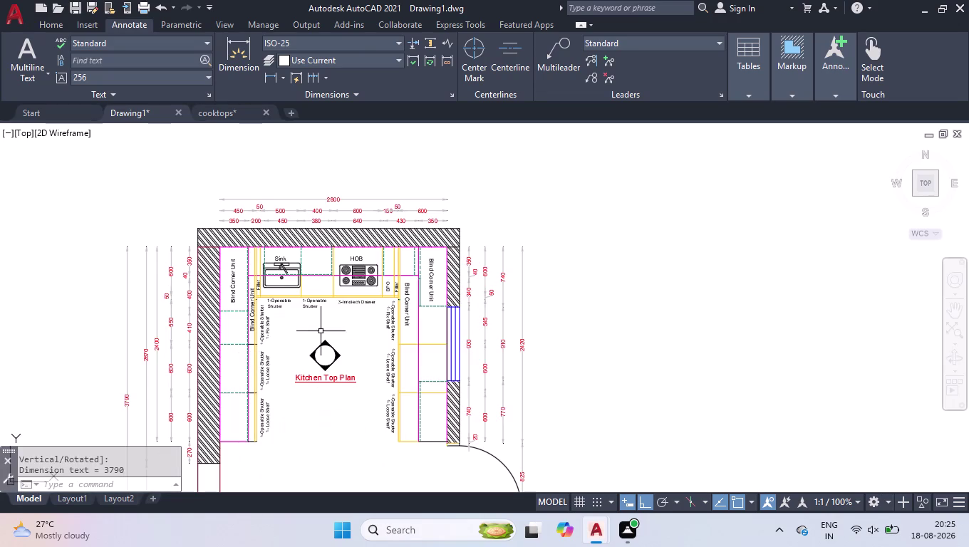
key(space)
scroll(up, 3)
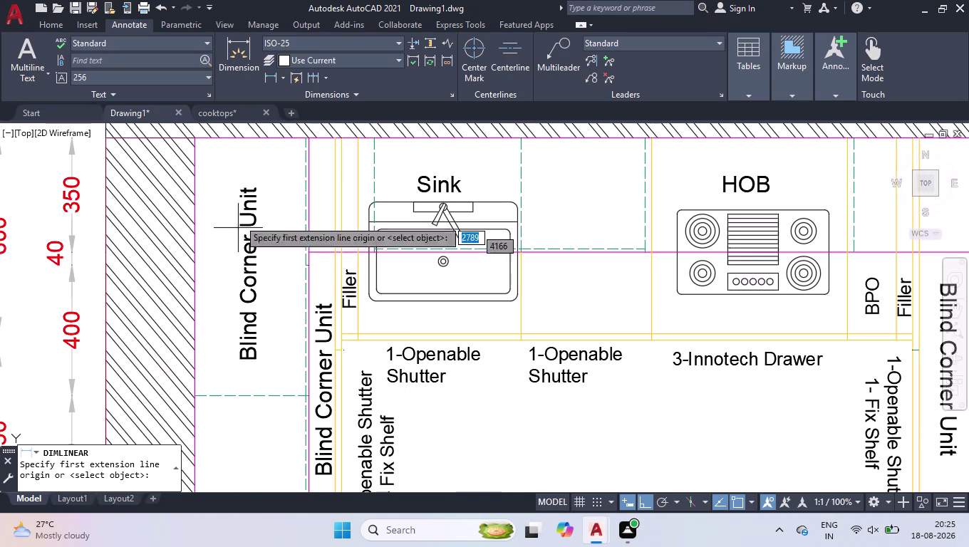
click(211, 140)
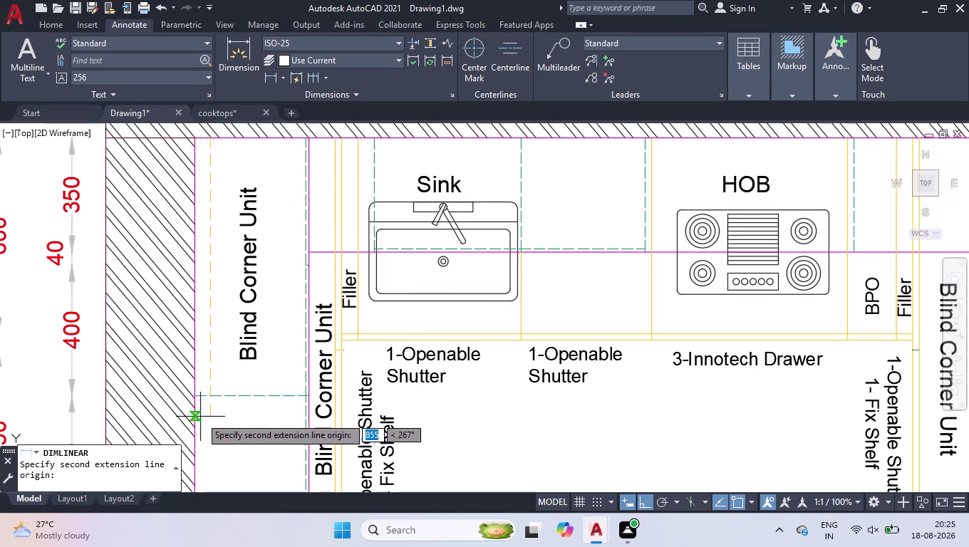
Dimension the left blind corner units with 790 and 1200 vertical dimensions.
click(211, 393)
click(215, 369)
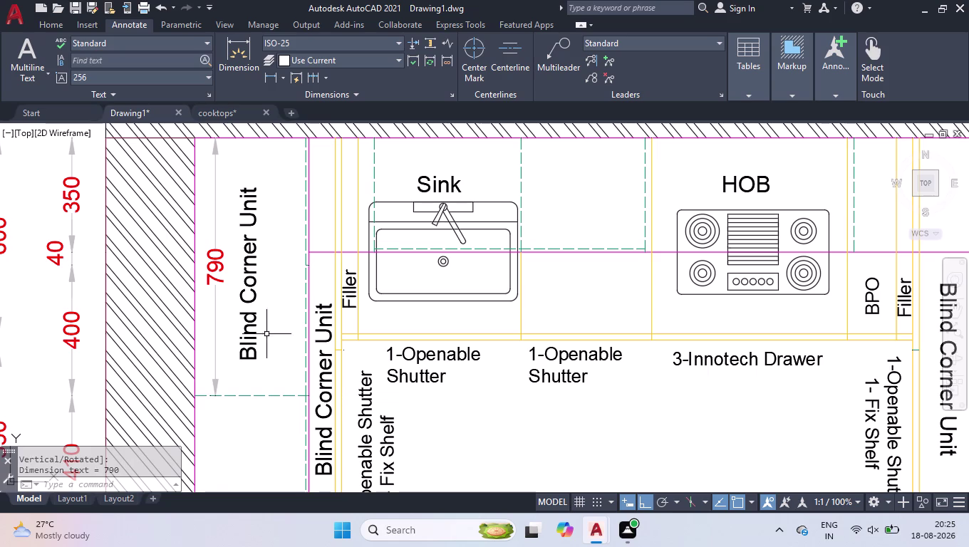
key(space)
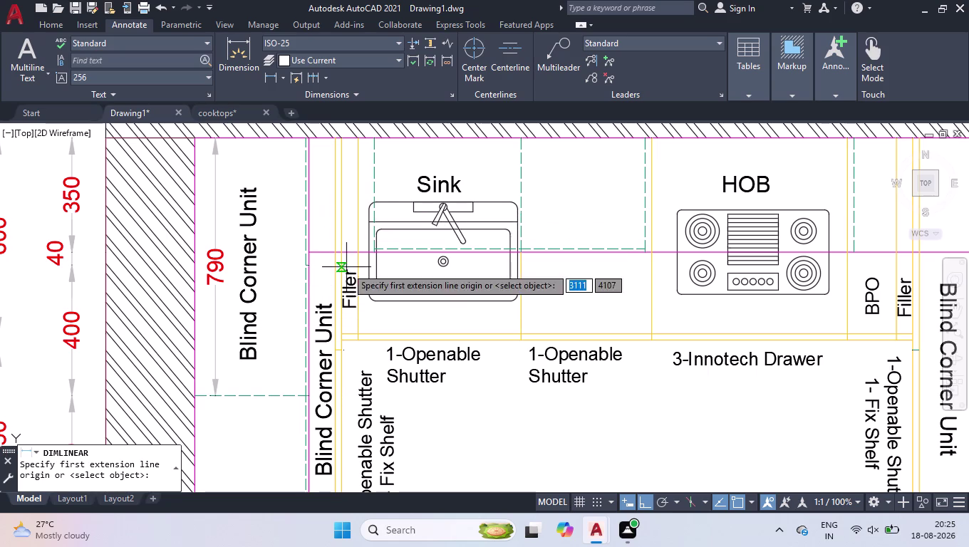
scroll(down, 3)
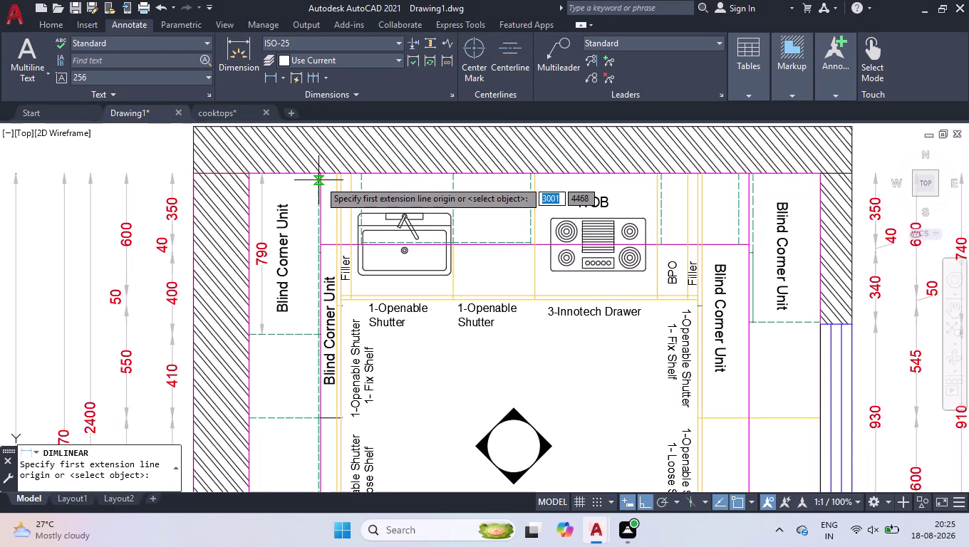
click(321, 177)
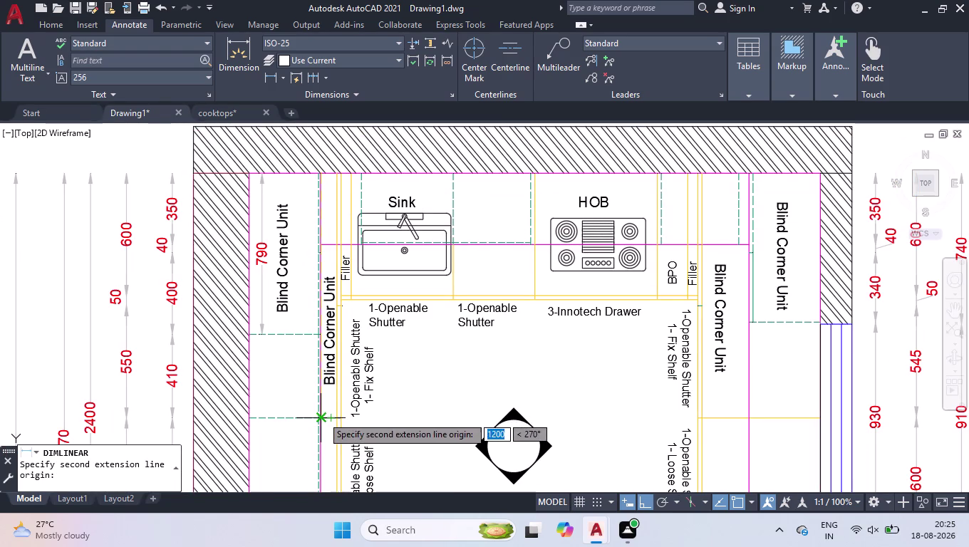
click(322, 416)
click(310, 407)
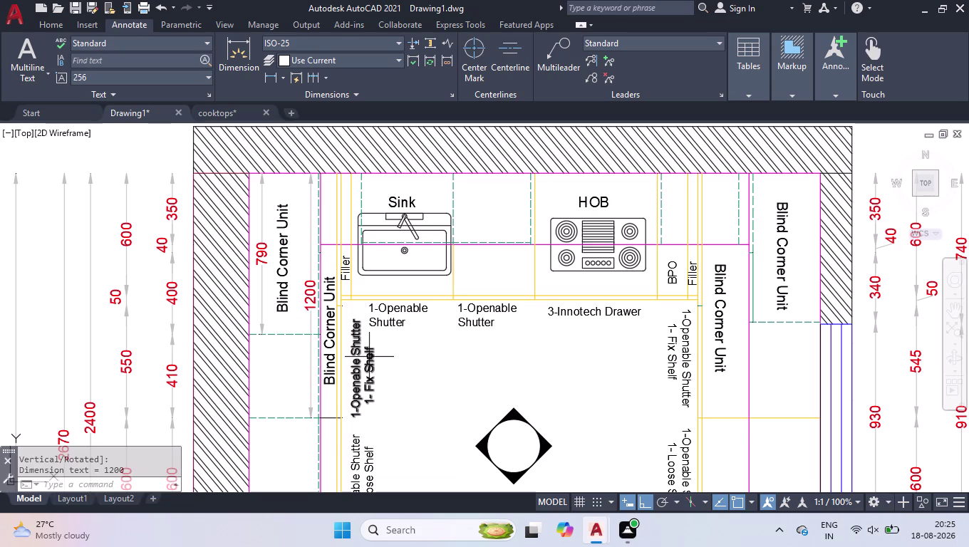
scroll(down, 3)
scroll(down, 3)
scroll(up, 3)
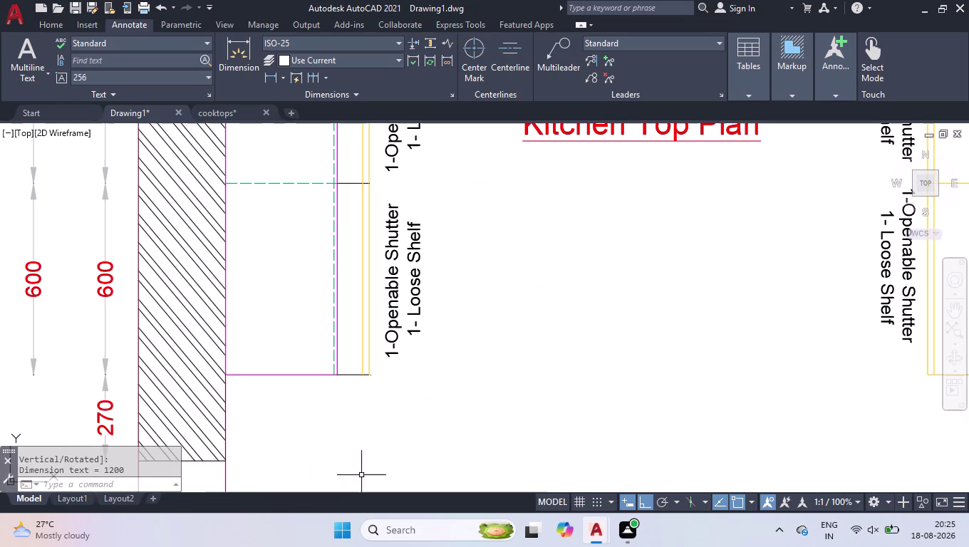
Add 350 and 450 width dimensions below the left counter.
key(space)
click(223, 379)
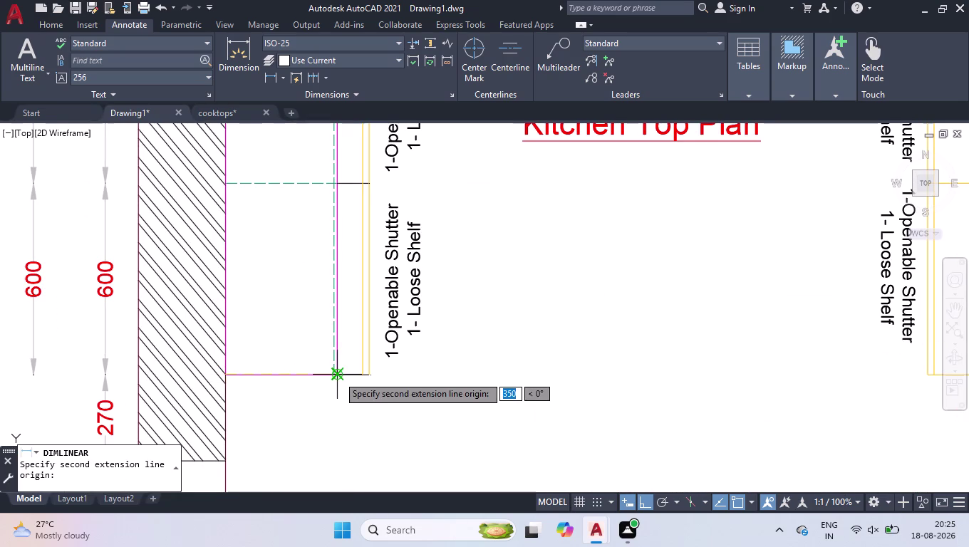
click(338, 375)
click(322, 396)
key(space)
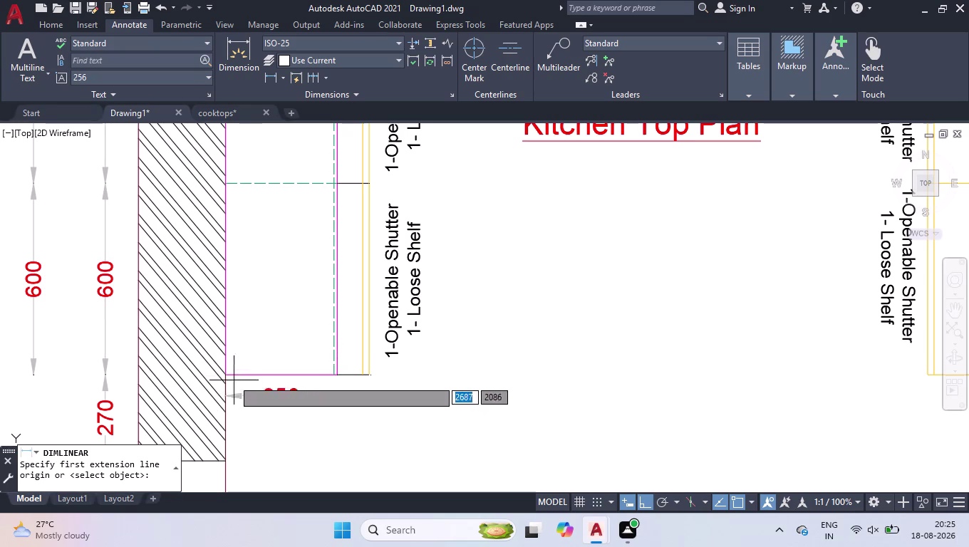
click(222, 375)
click(367, 380)
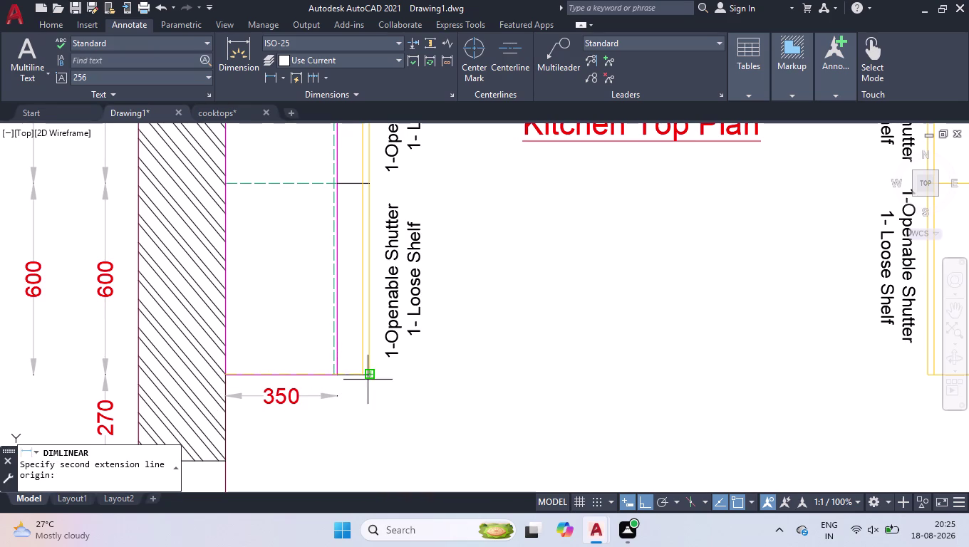
click(357, 426)
scroll(down, 3)
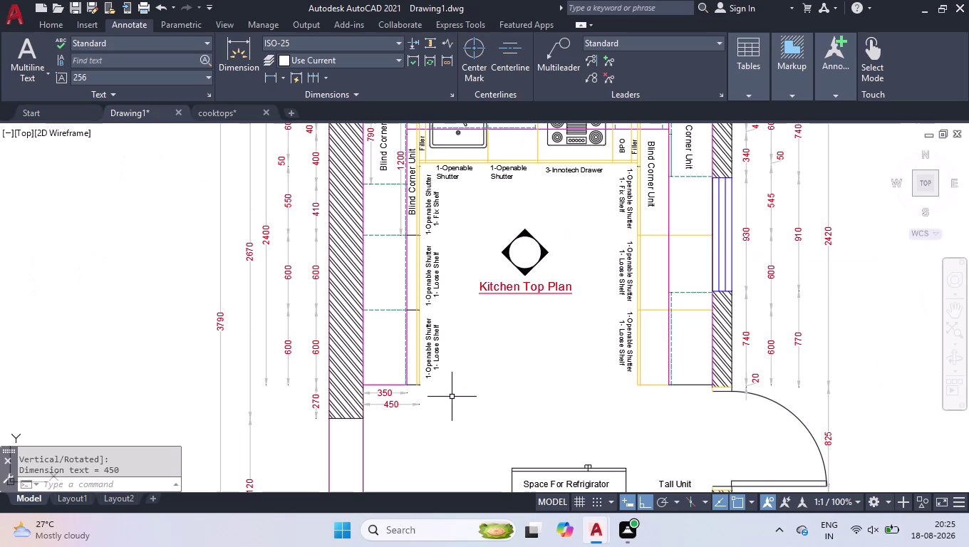
Add the 1200 vertical dimension beside the right blind corner unit.
scroll(down, 3)
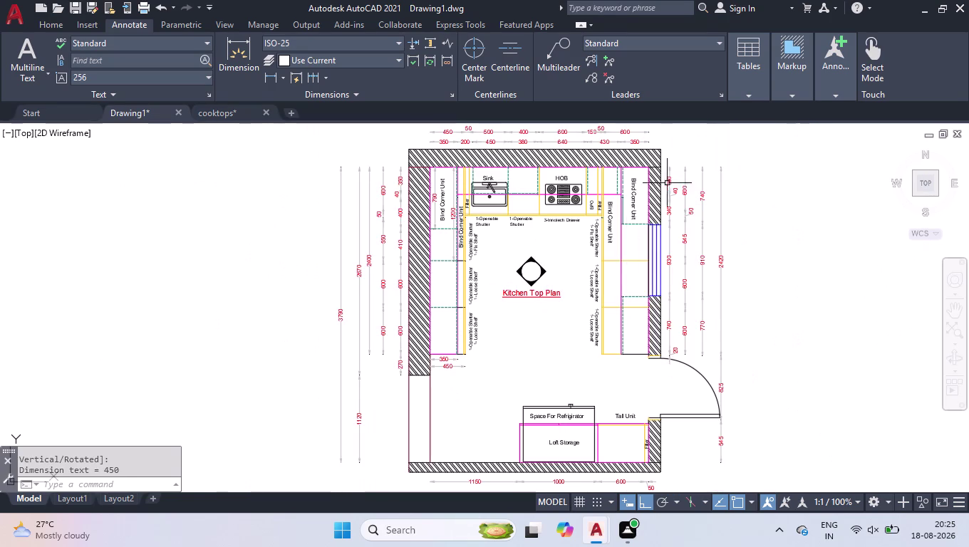
scroll(up, 3)
key(space)
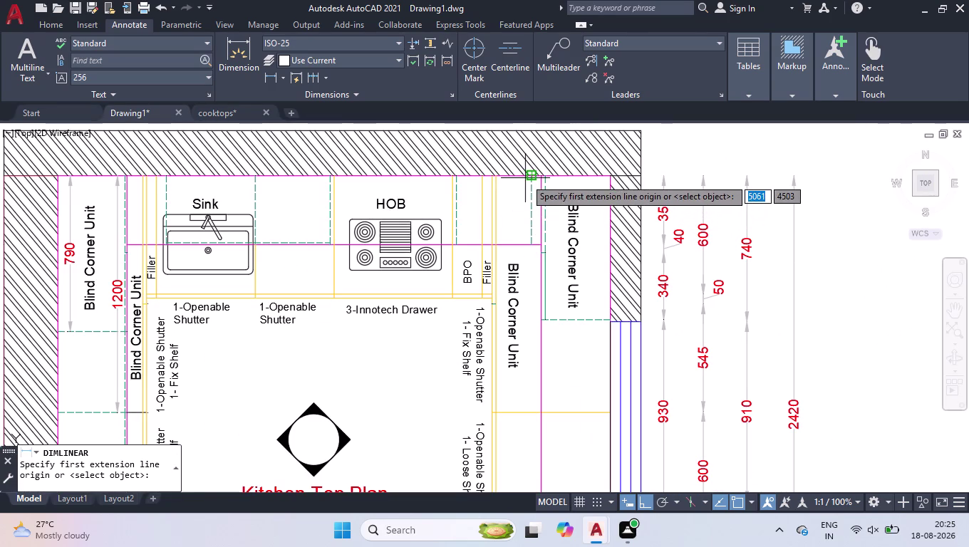
click(522, 178)
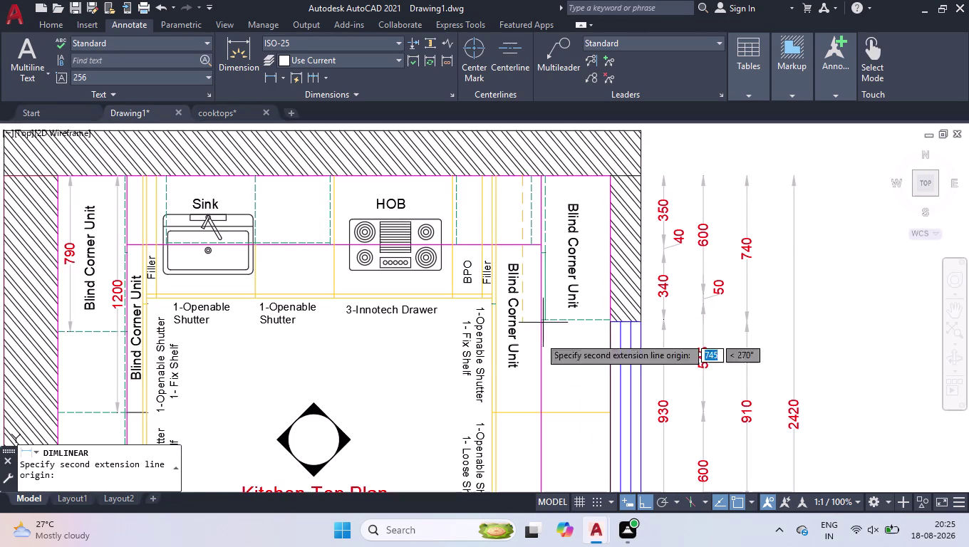
click(525, 414)
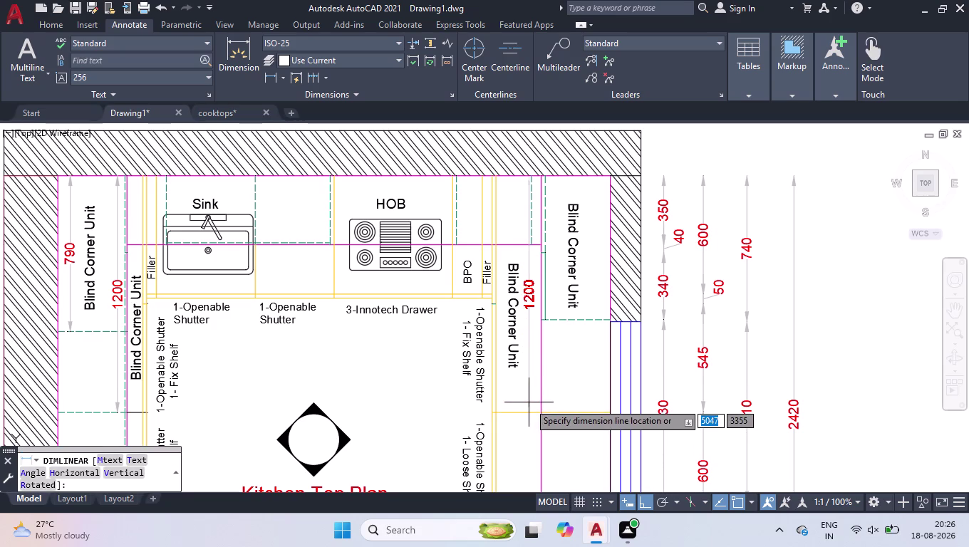
click(524, 401)
Add the 730 vertical dimension inside the corner unit.
key(space)
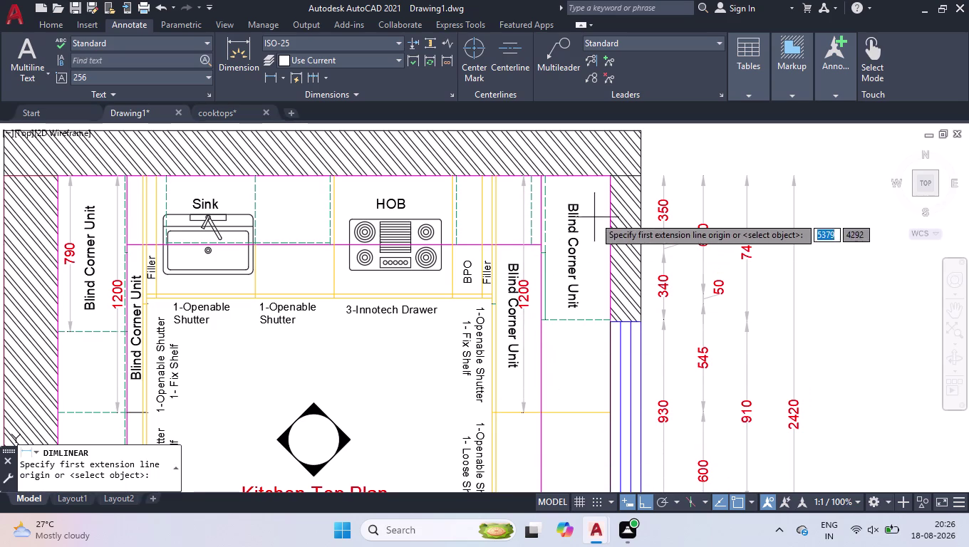
click(594, 177)
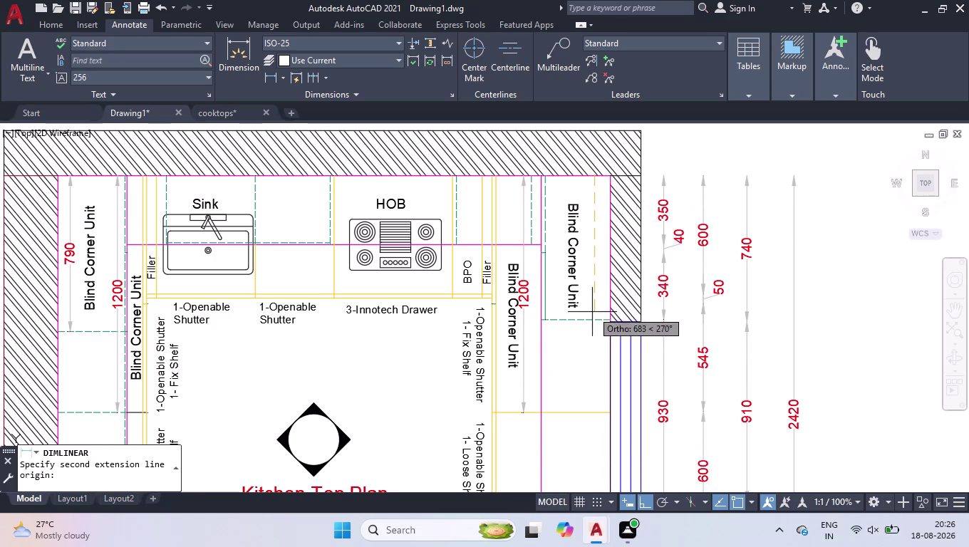
click(592, 317)
click(592, 306)
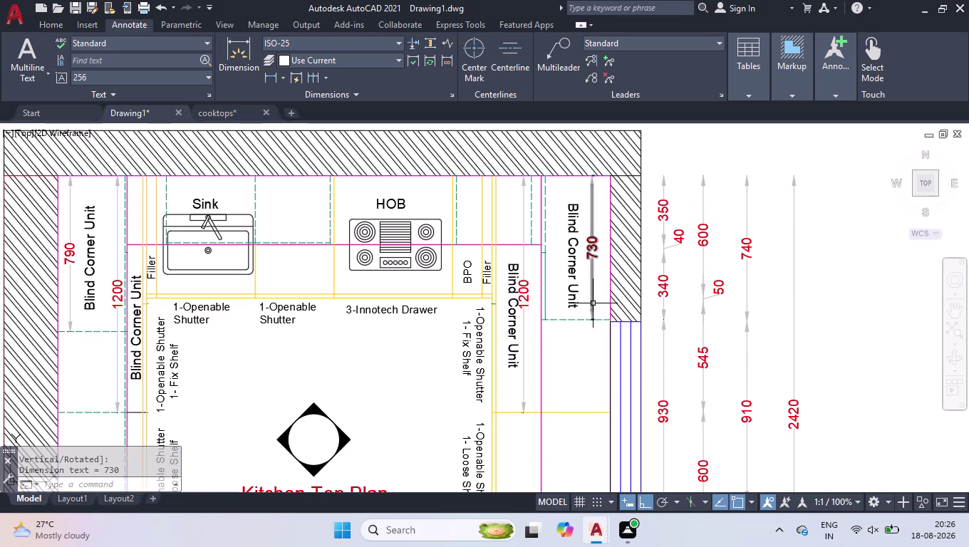
scroll(down, 3)
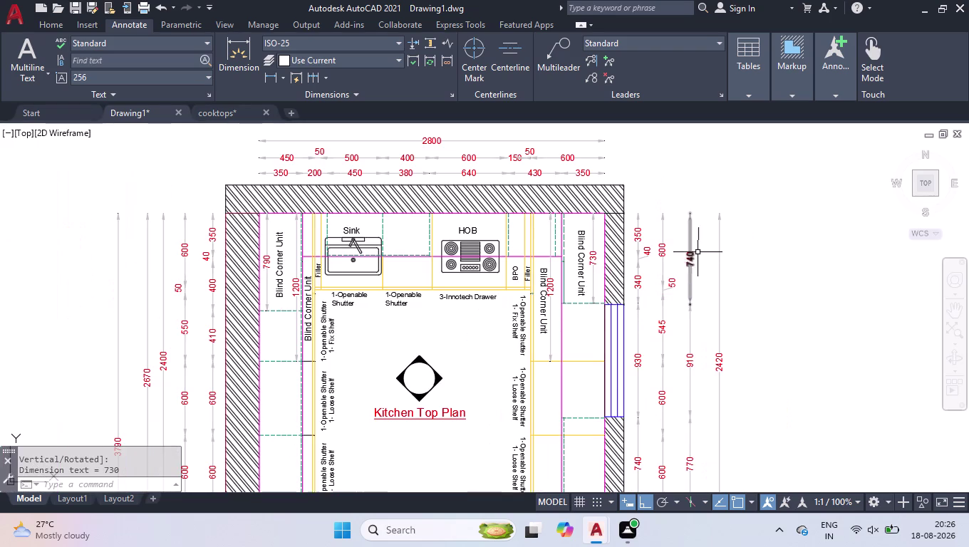
scroll(down, 3)
scroll(up, 3)
scroll(up, 3)
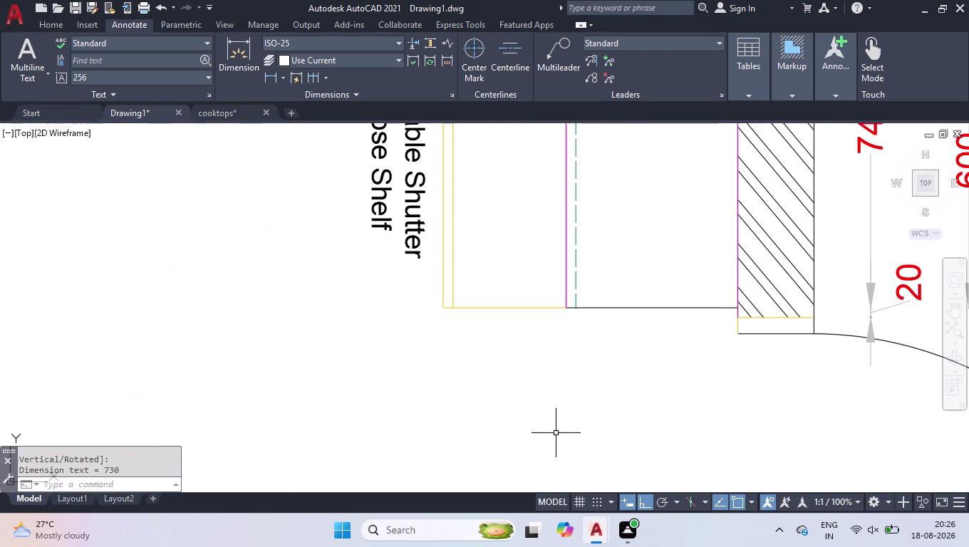
Recolour the short line at the right counter's bottom to Magenta via Properties.
click(642, 307)
key(ctrl+1)
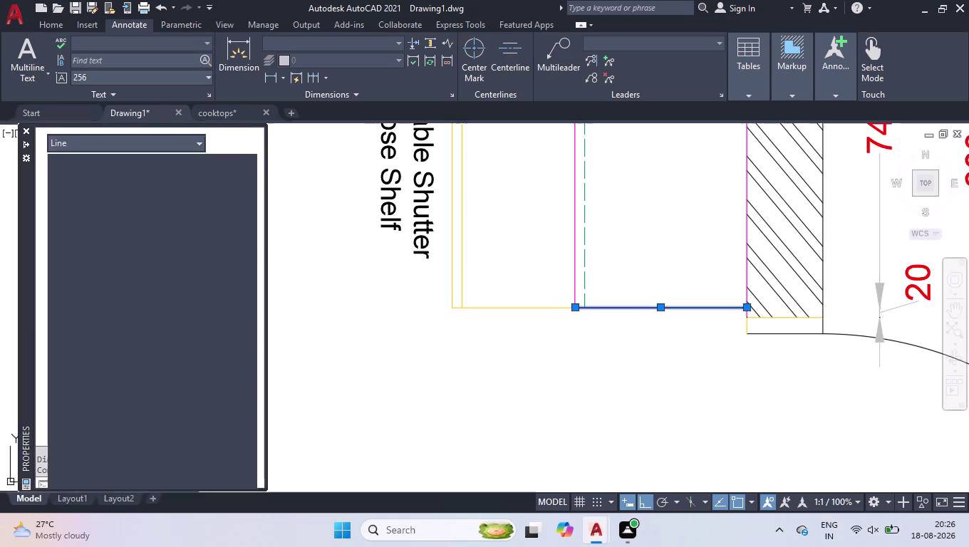
click(212, 178)
click(228, 172)
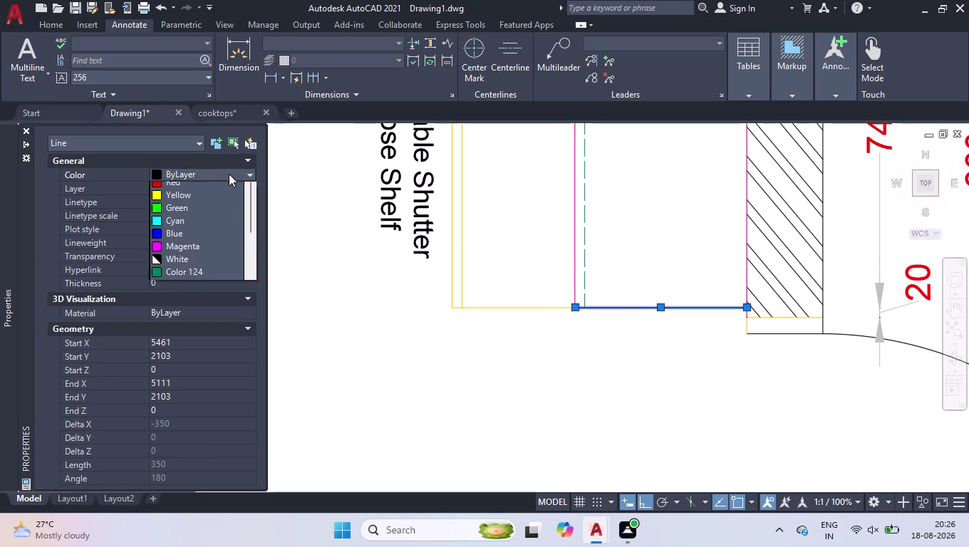
scroll(down, 3)
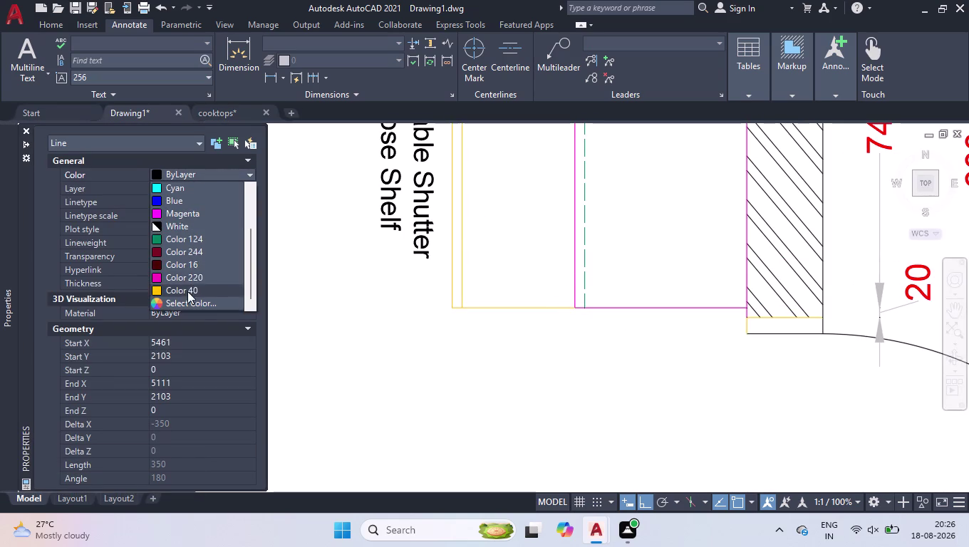
click(187, 278)
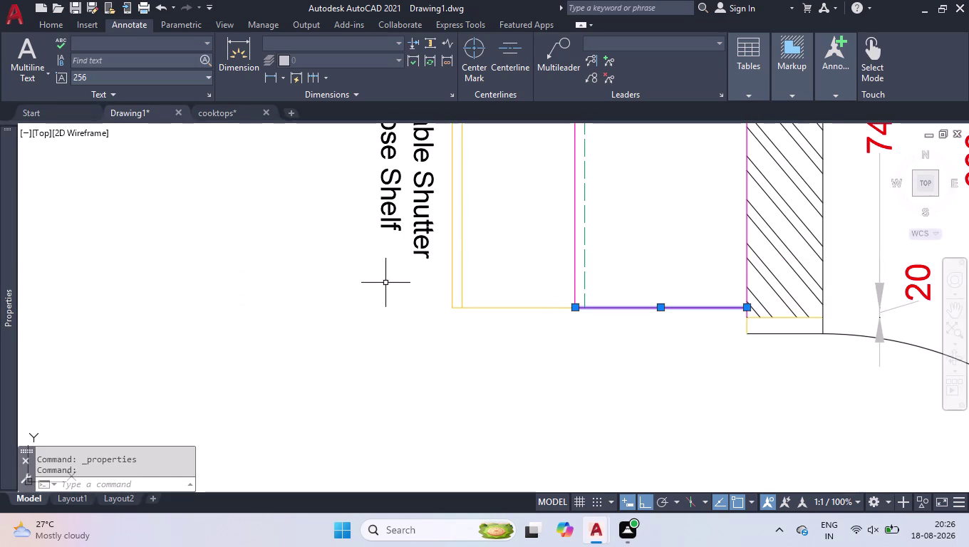
click(734, 272)
click(657, 351)
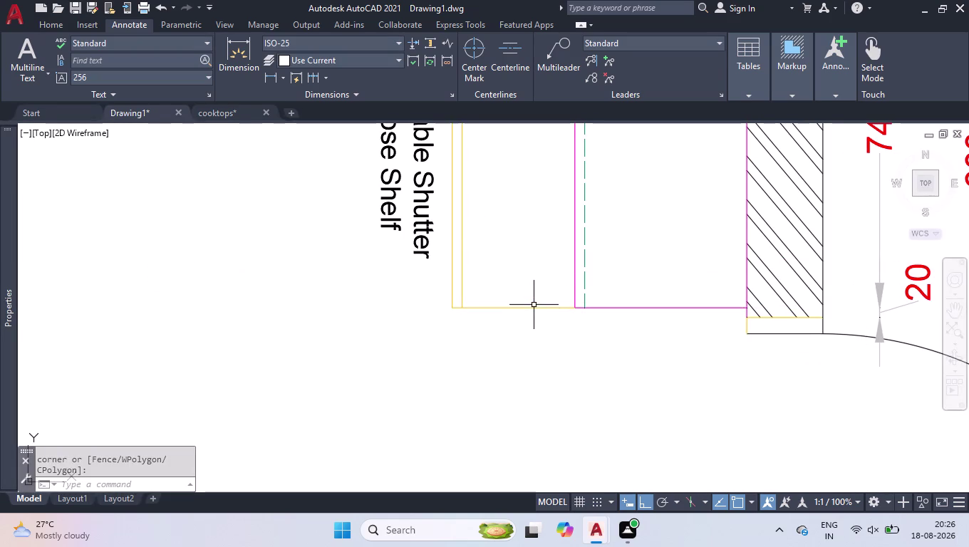
Dimension the 350 width below the right-hand counter with DLI.
text(dli)
key(Return)
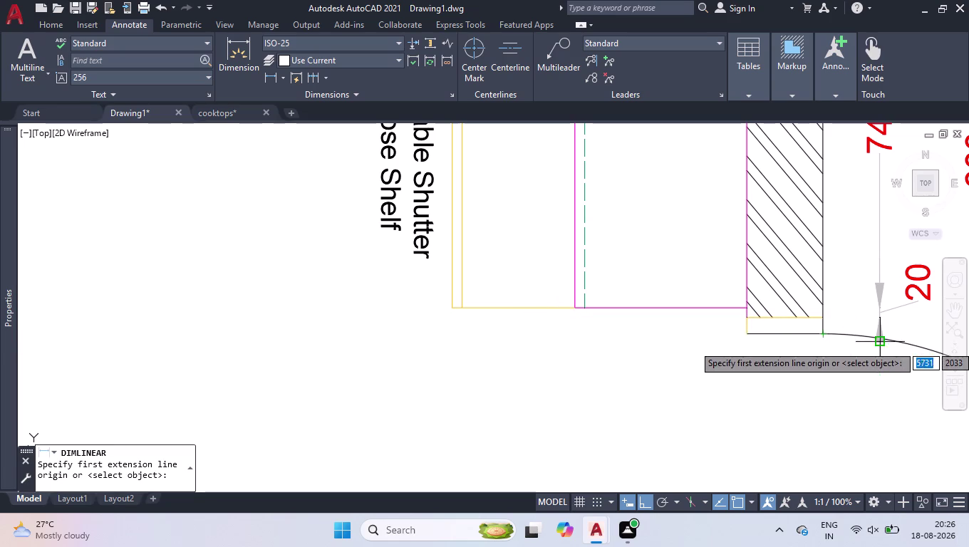
click(747, 310)
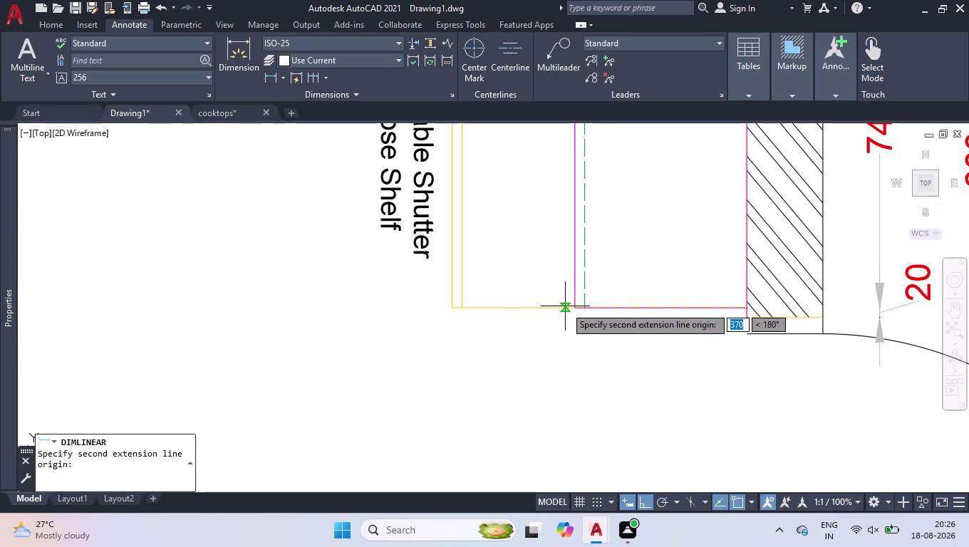
click(573, 306)
click(574, 321)
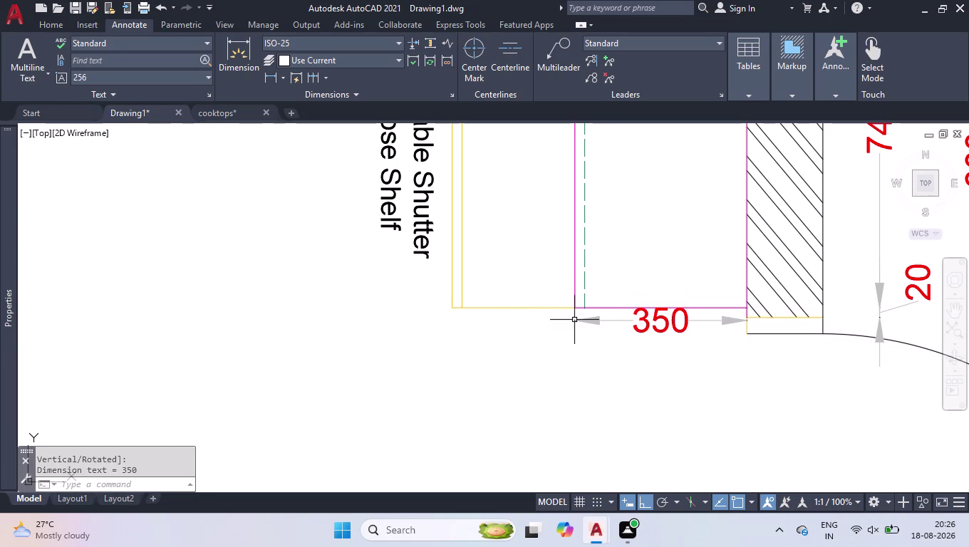
Add the 600 width dimension and switch to the Clean Screen view.
key(space)
click(450, 309)
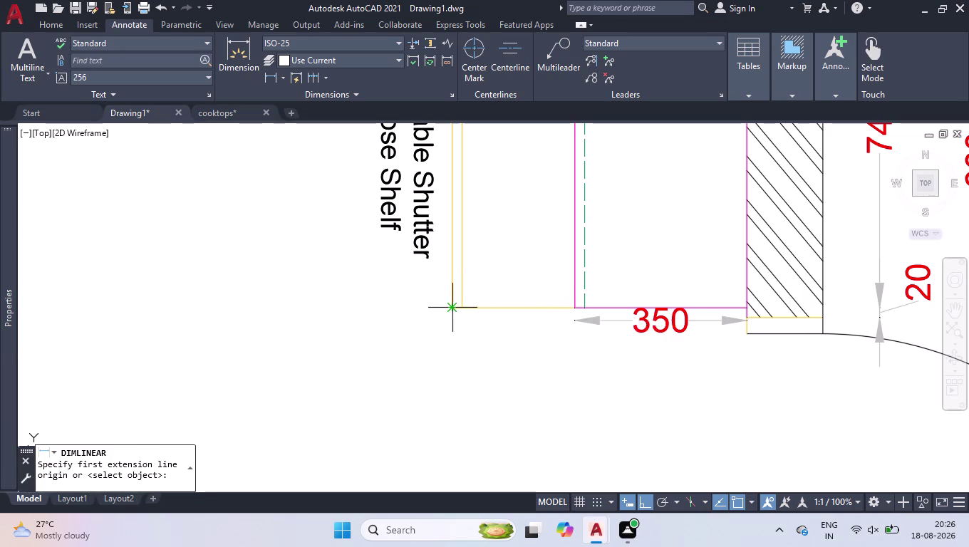
click(743, 313)
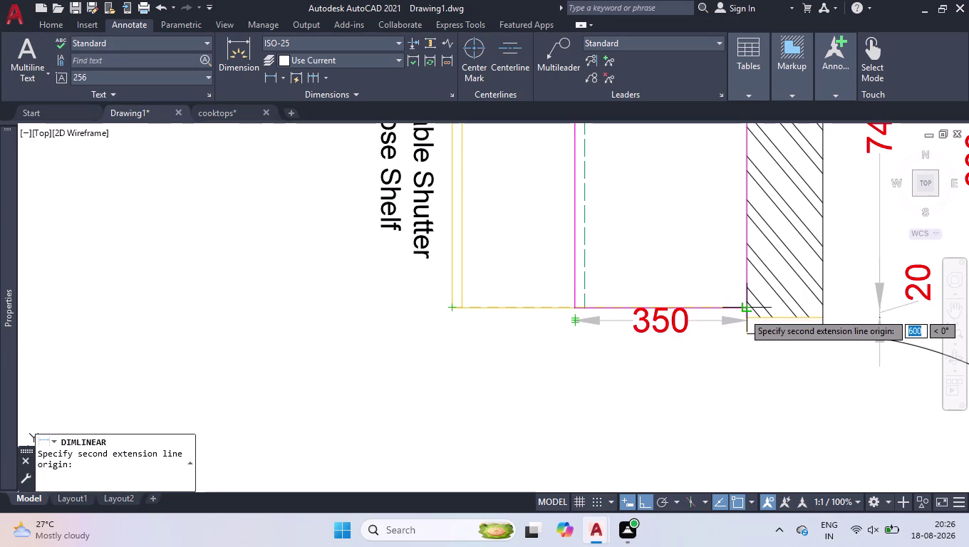
click(731, 346)
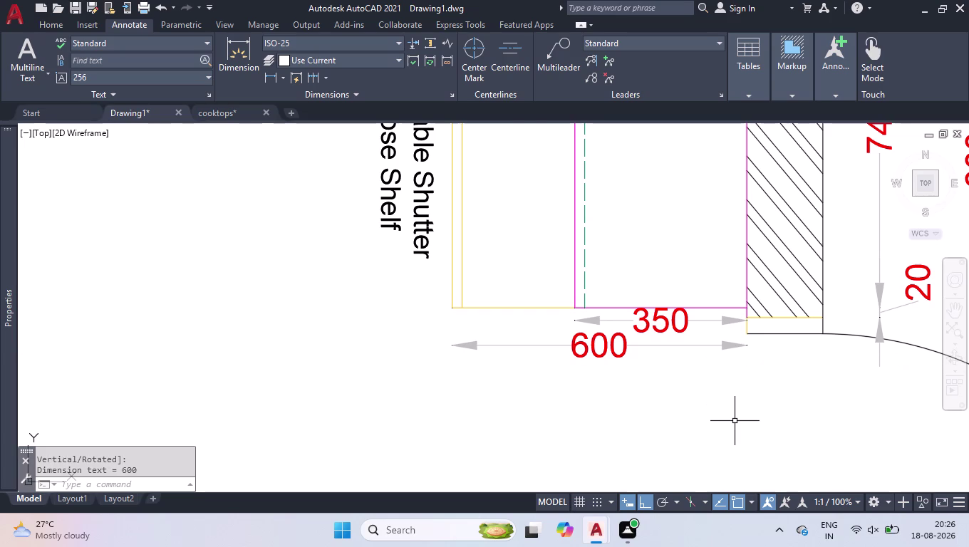
scroll(down, 3)
scroll(down, 3)
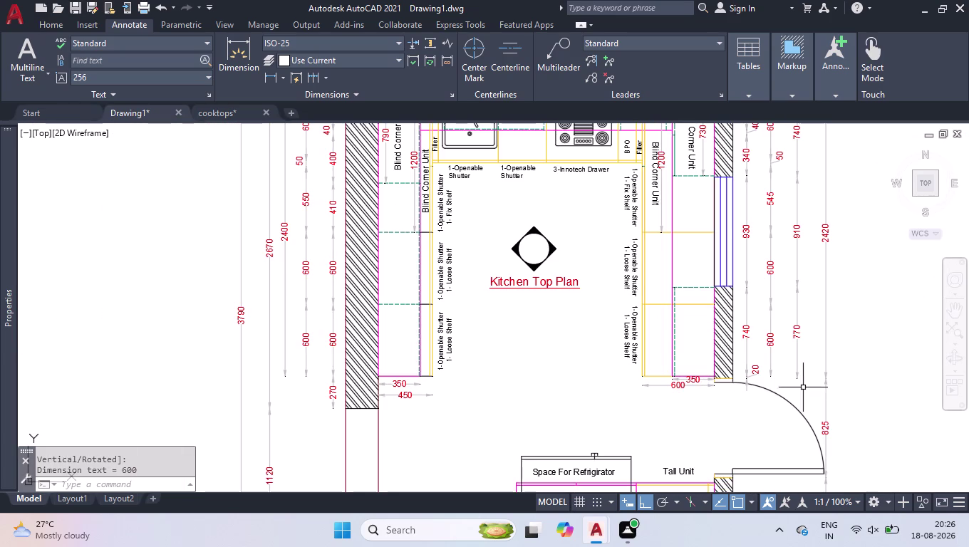
scroll(down, 3)
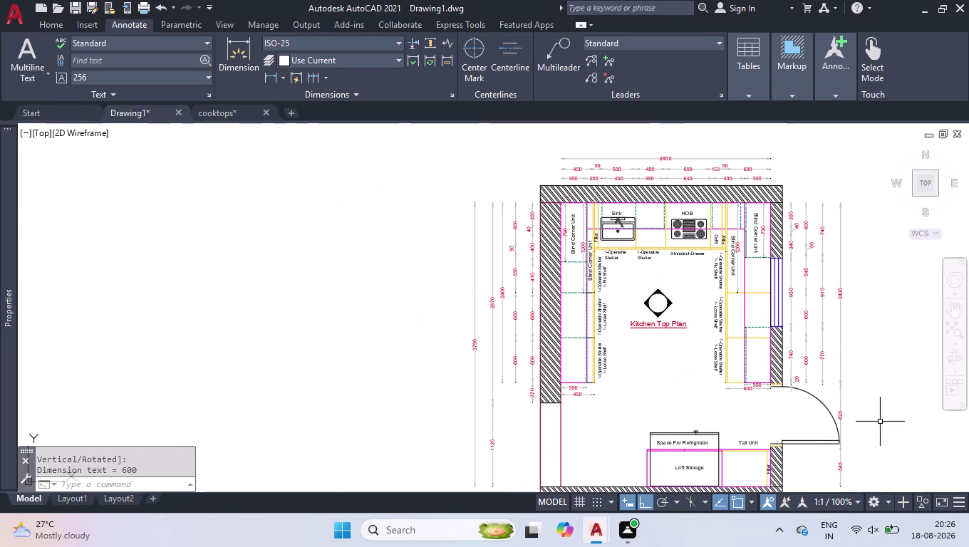
scroll(down, 3)
scroll(up, 3)
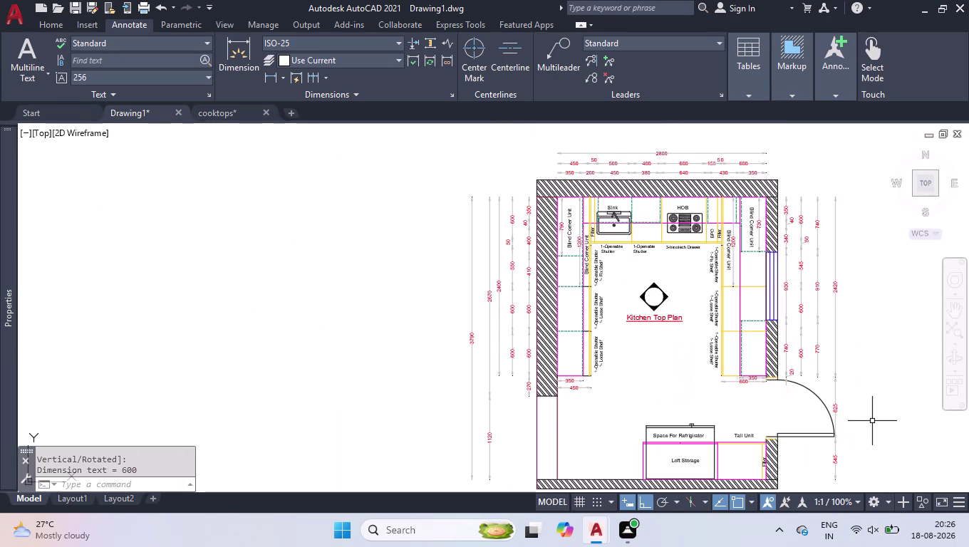
key(ctrl+0)
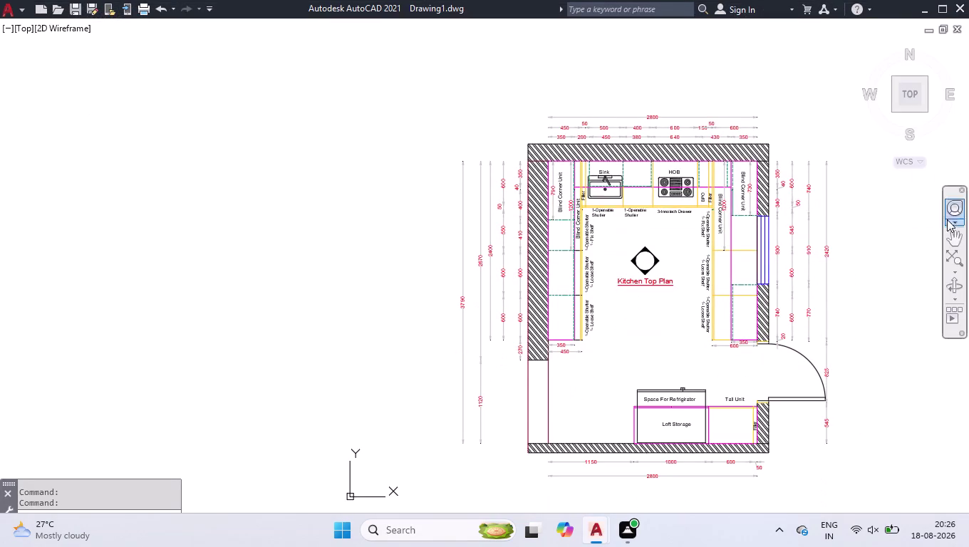
Zoom in on the diamond symbol and Kitchen Top Plan title below the sink.
click(910, 101)
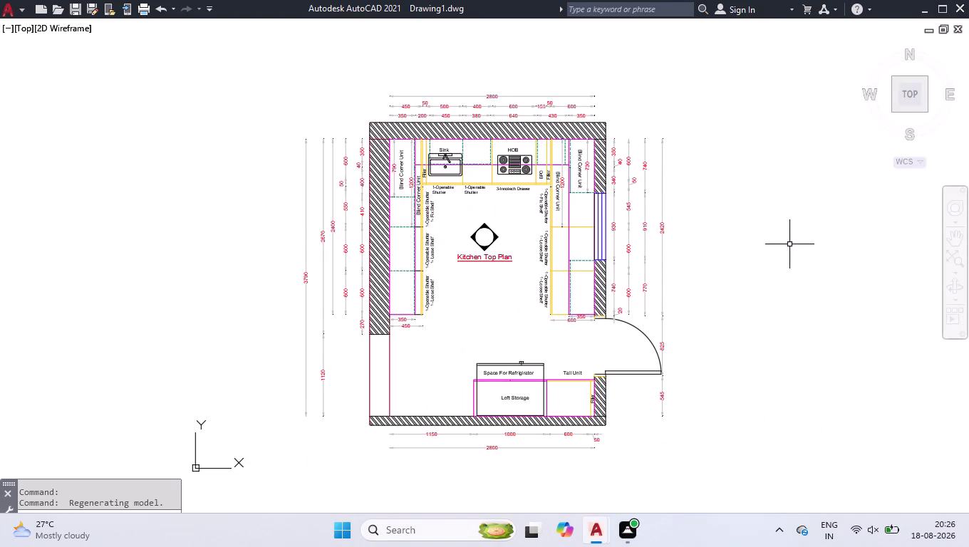
scroll(up, 3)
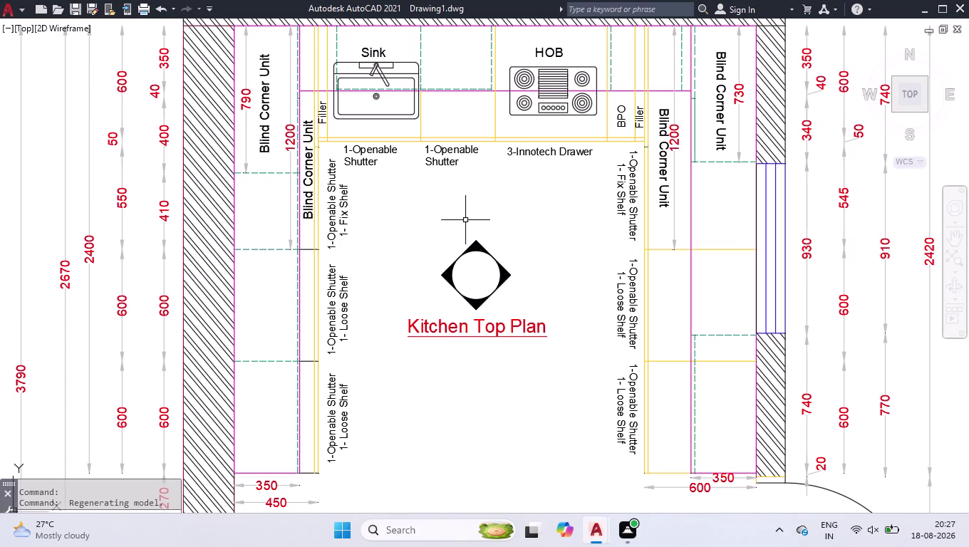
scroll(up, 3)
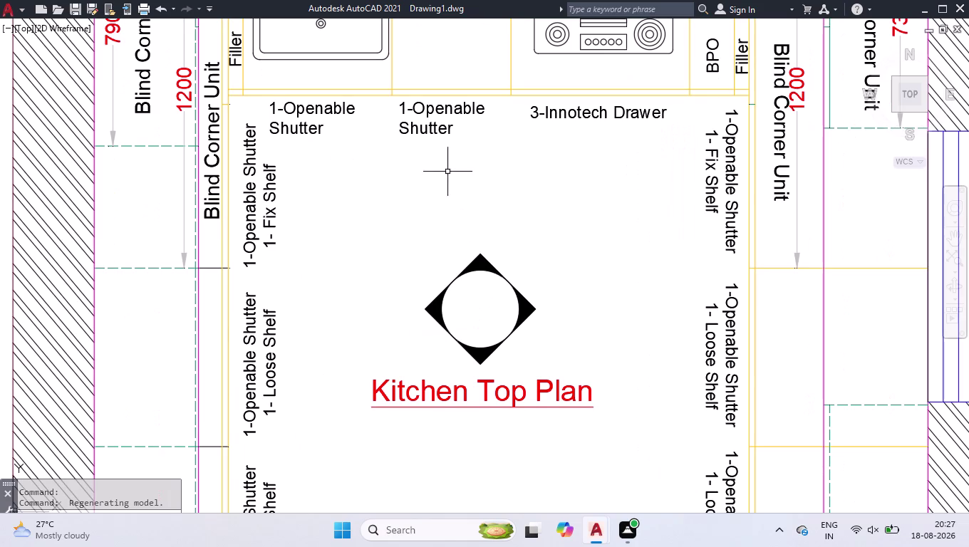
scroll(down, 3)
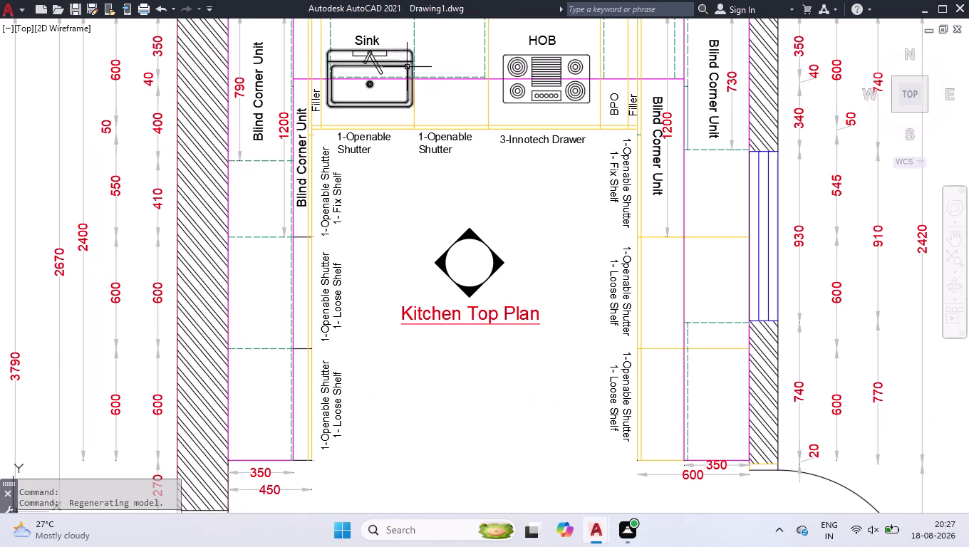
Select the Sink label, restore the full interface and turn on Polar tracking.
click(379, 42)
text(co)
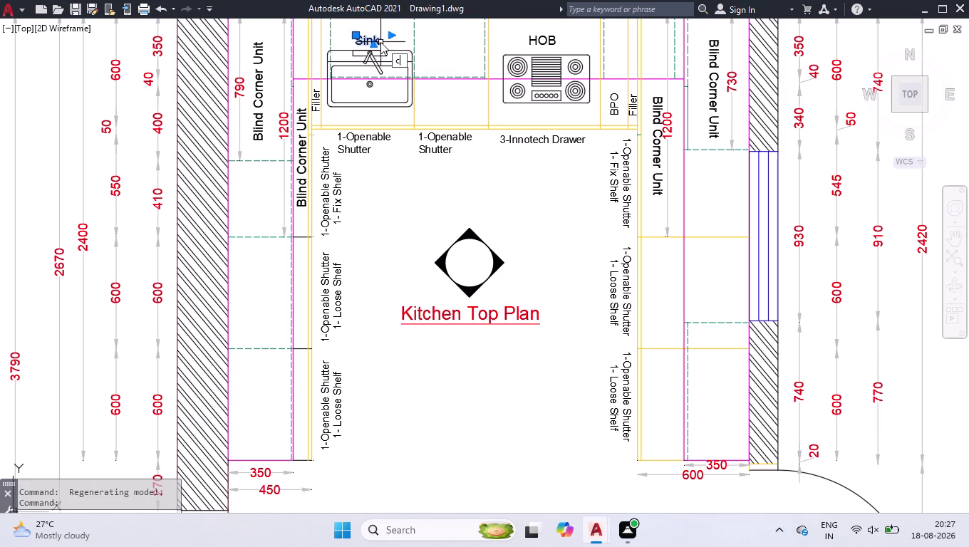
key(Return)
click(365, 36)
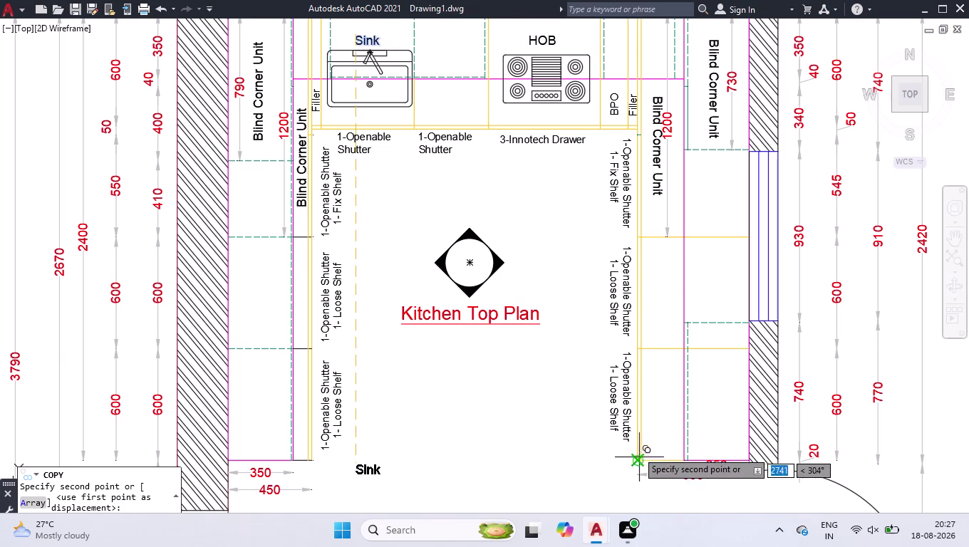
key(ctrl+0)
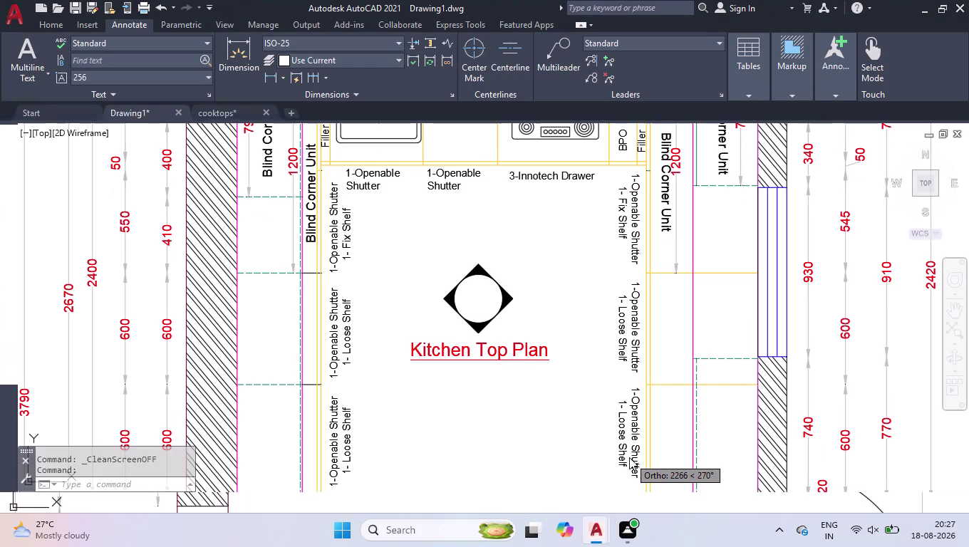
click(666, 500)
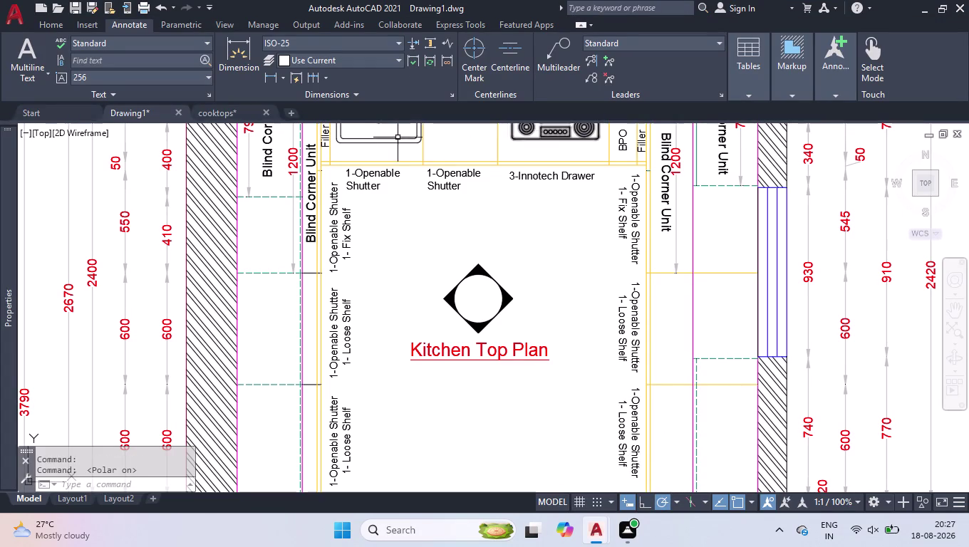
scroll(down, 3)
scroll(down, 3)
scroll(up, 3)
scroll(up, 3)
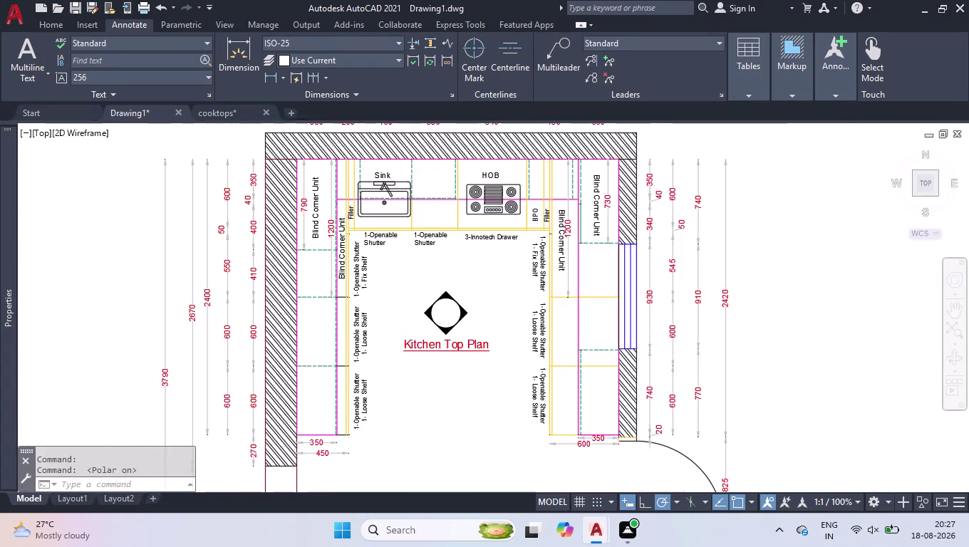
scroll(up, 3)
Copy the Sink label above, right, left and below the diamond symbol.
click(376, 182)
key(c)
key(o)
key(Return)
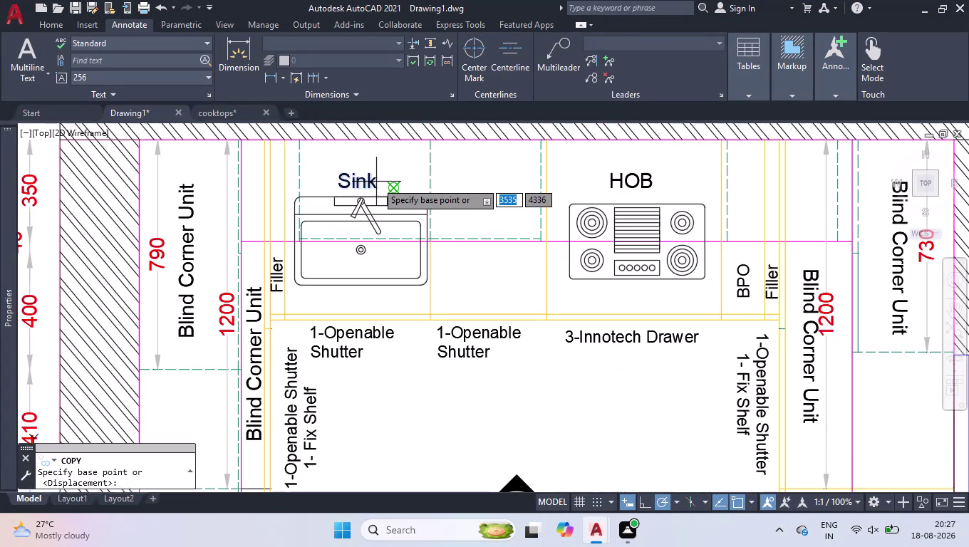
click(346, 176)
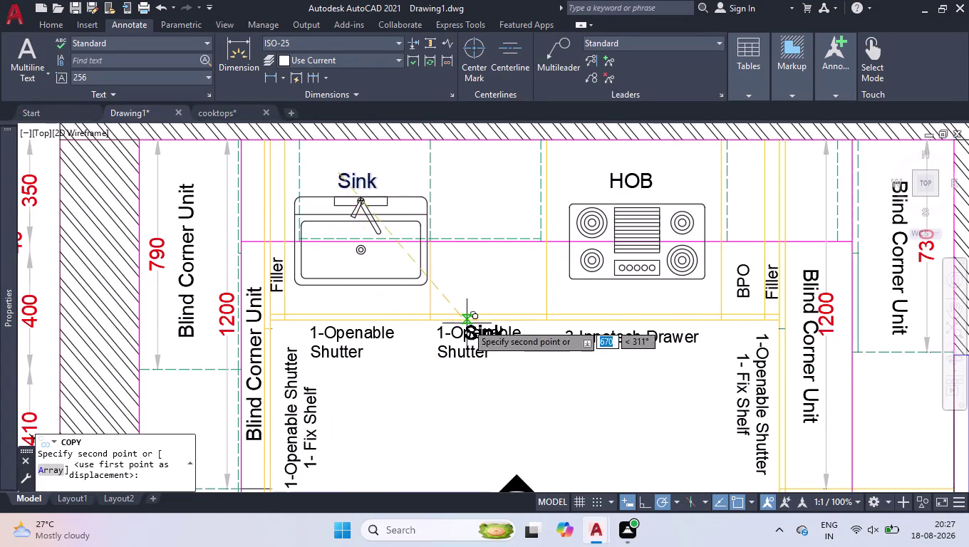
scroll(down, 3)
scroll(down, 3)
scroll(up, 3)
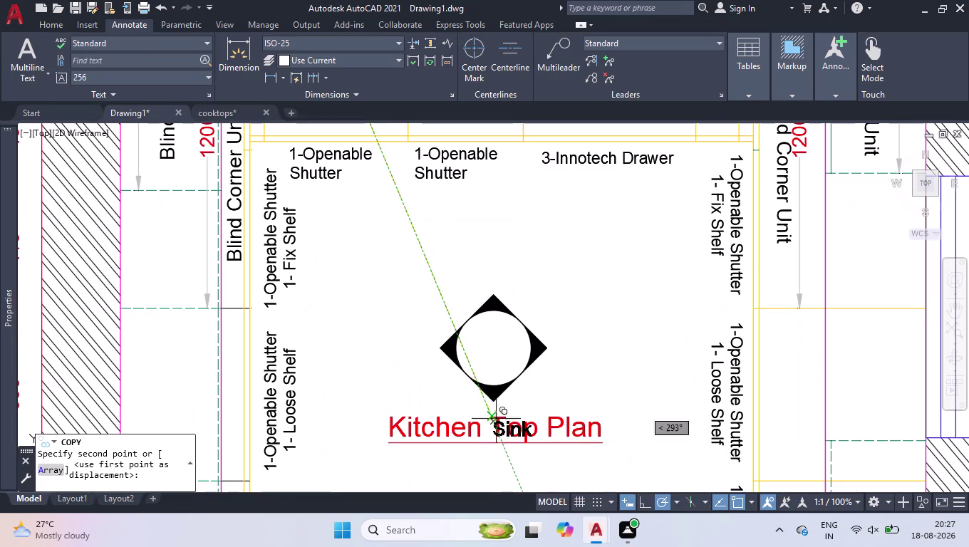
click(475, 259)
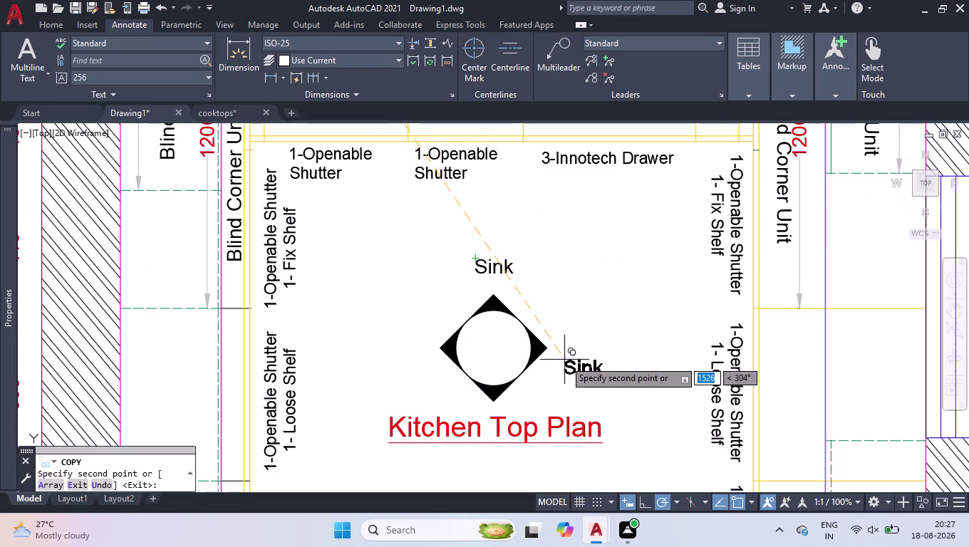
click(564, 344)
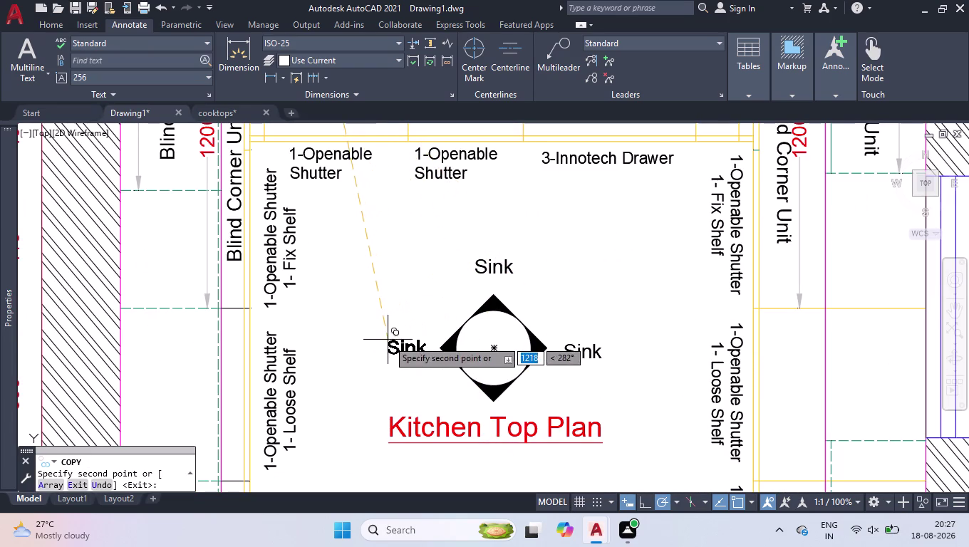
click(388, 340)
scroll(up, 3)
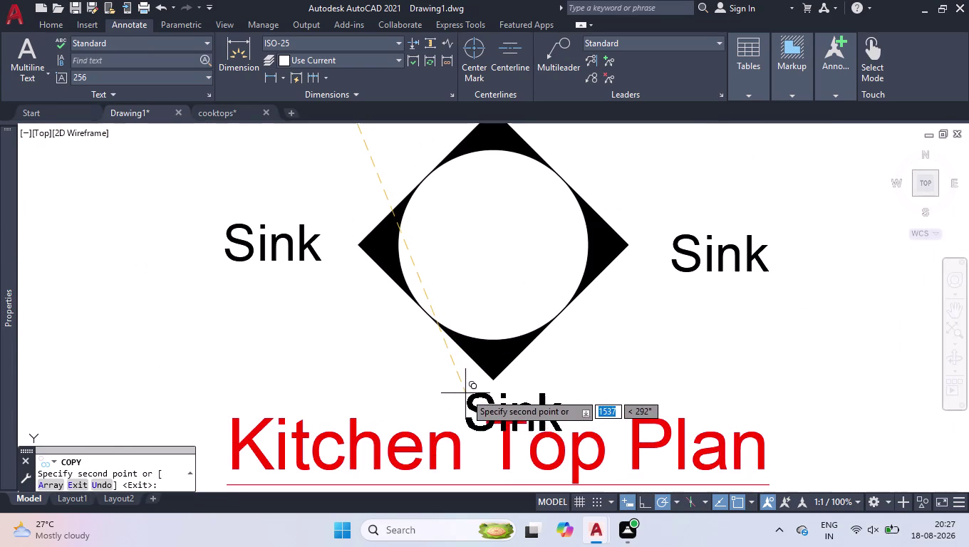
click(465, 394)
key(space)
Stretch the Kitchen Top Plan title lower beneath the symbol and clear the selection.
scroll(down, 3)
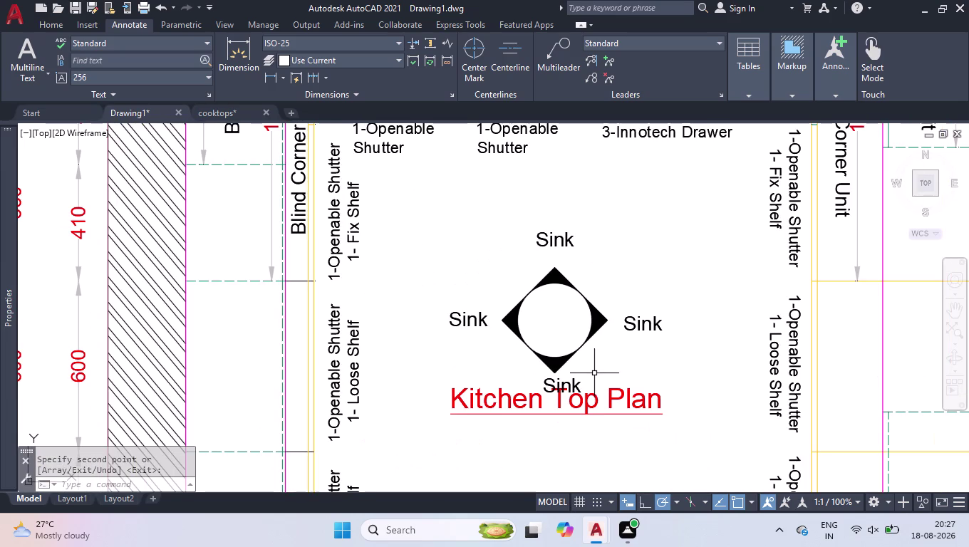
click(591, 406)
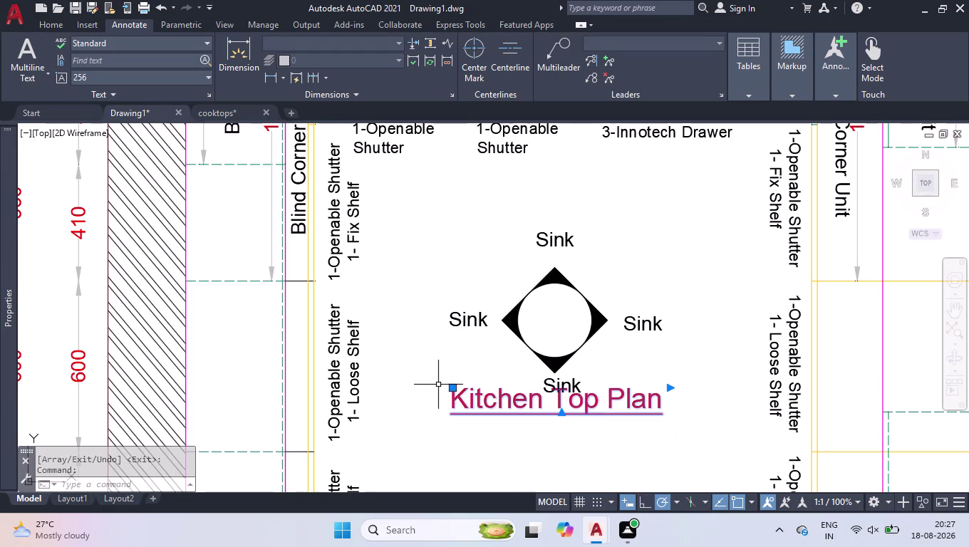
click(451, 388)
click(446, 448)
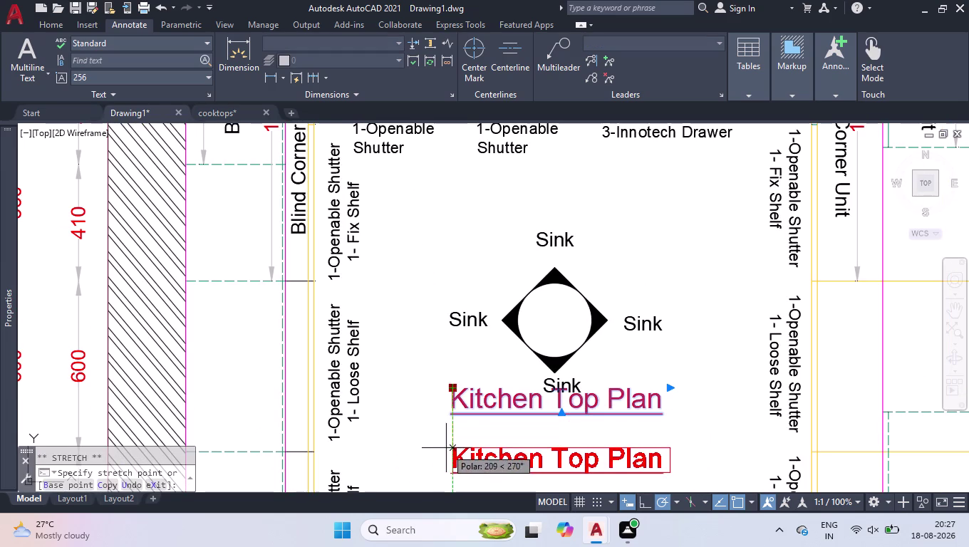
click(646, 411)
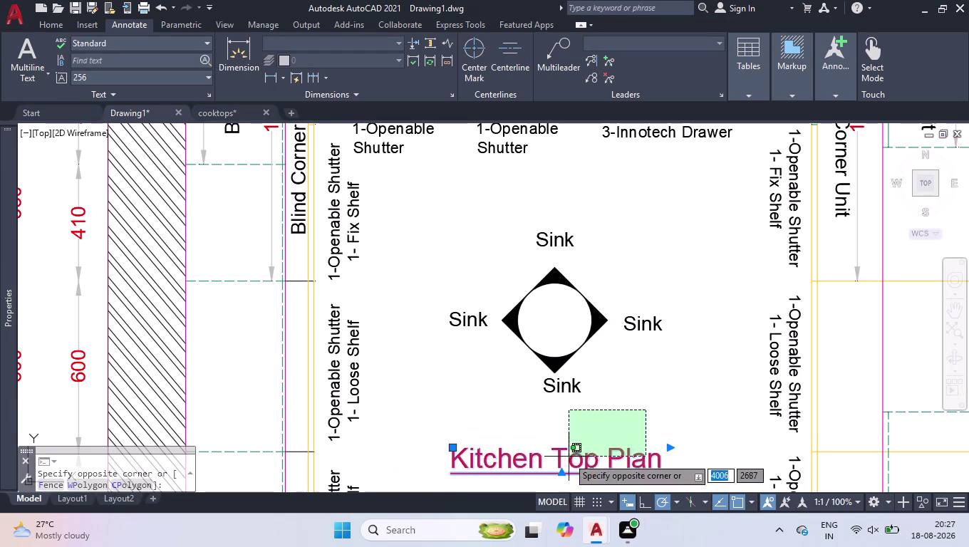
click(556, 470)
drag(605, 422, 604, 429)
click(516, 486)
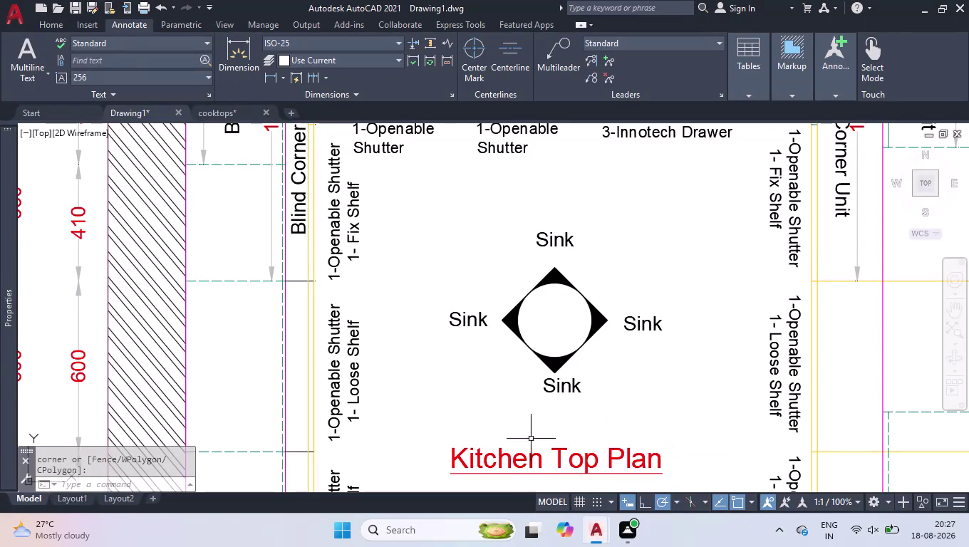
double_click(562, 236)
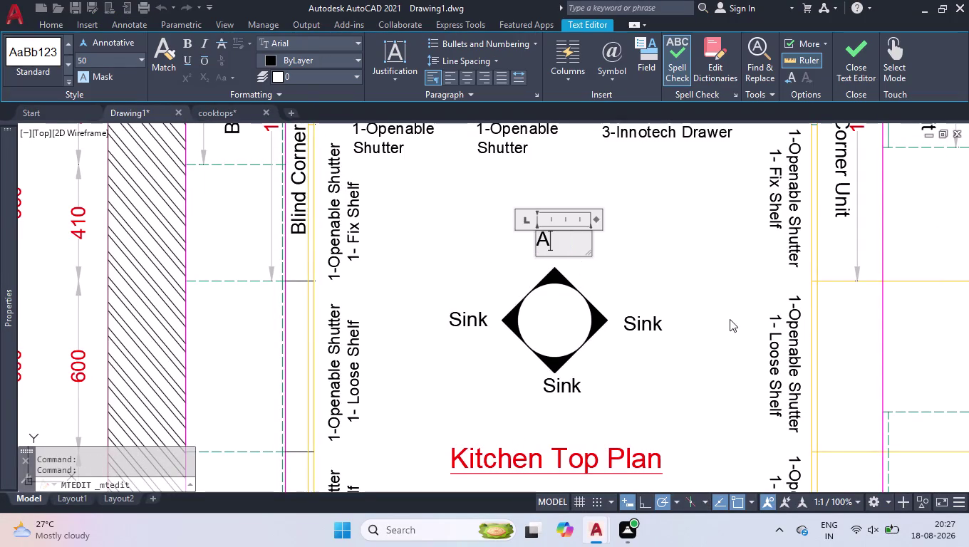
Finish the top label as A and change the right label to B.
click(679, 324)
double_click(647, 326)
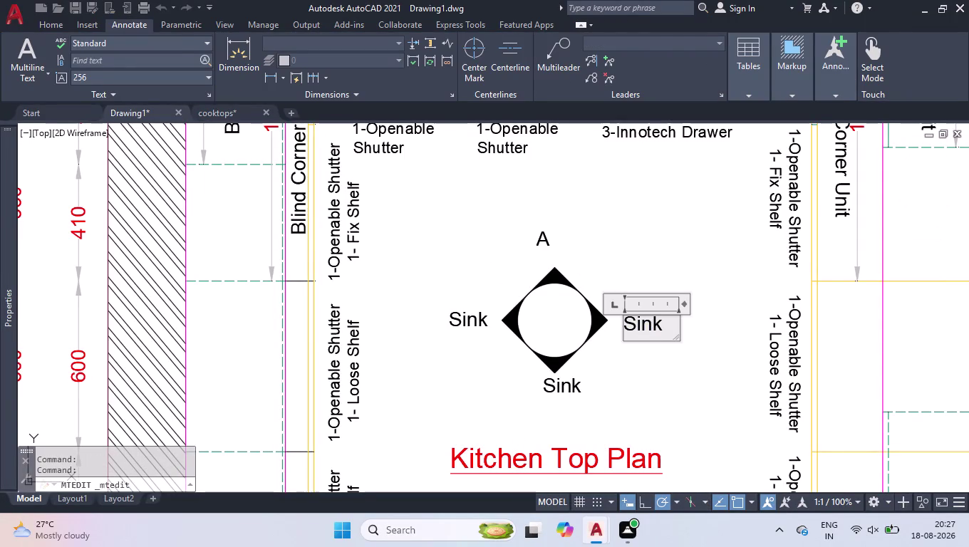
key(ctrl+a)
key(b)
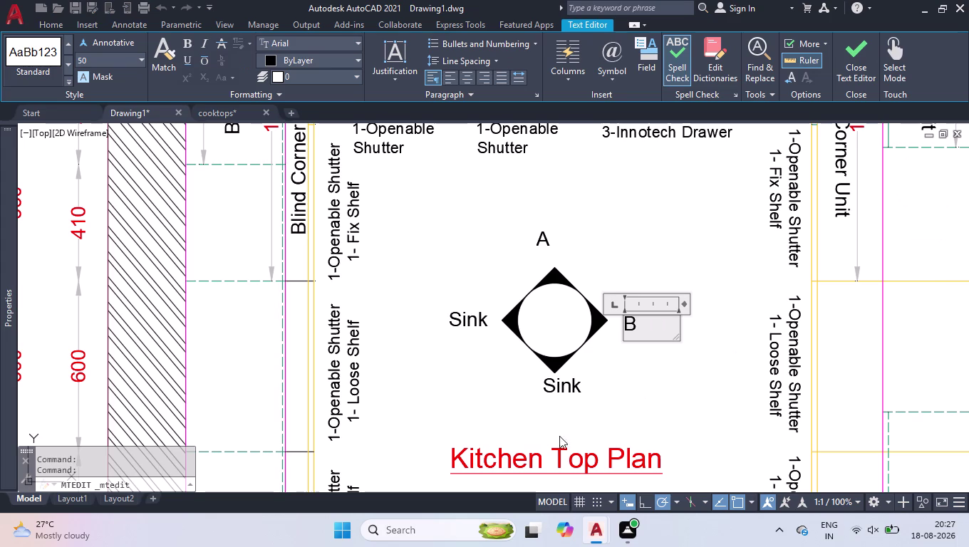
click(553, 411)
Change the bottom label to C and the left label to D.
double_click(558, 390)
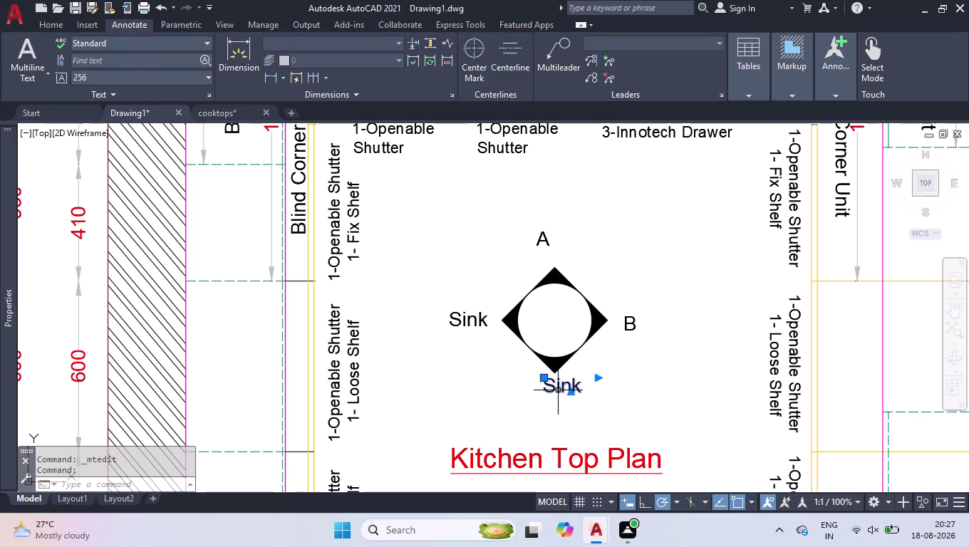
key(ctrl+a)
key(c)
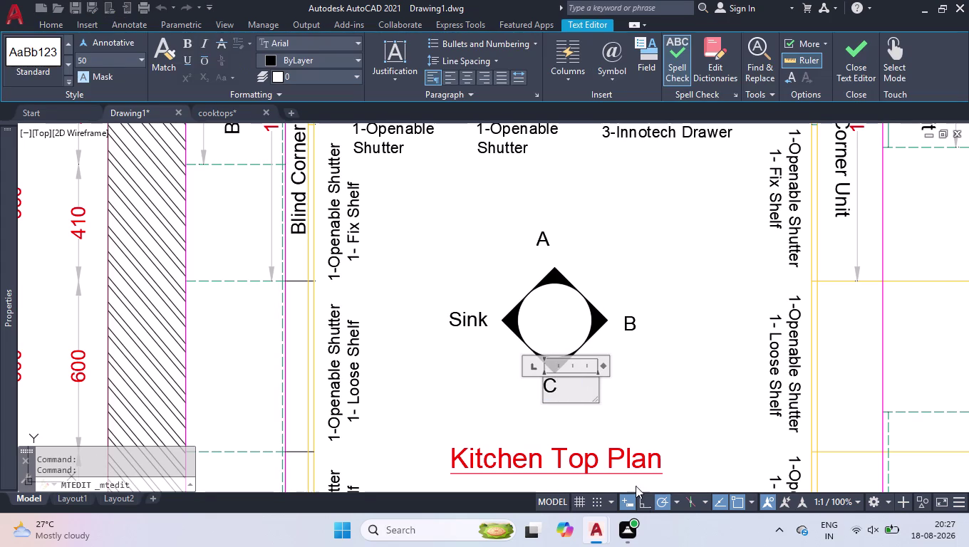
click(456, 350)
double_click(468, 317)
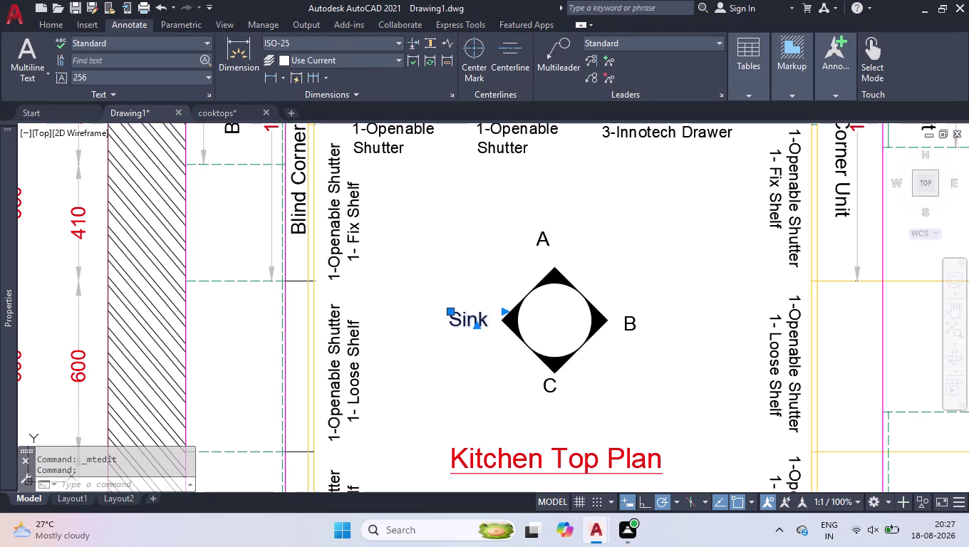
key(ctrl+a)
key(d)
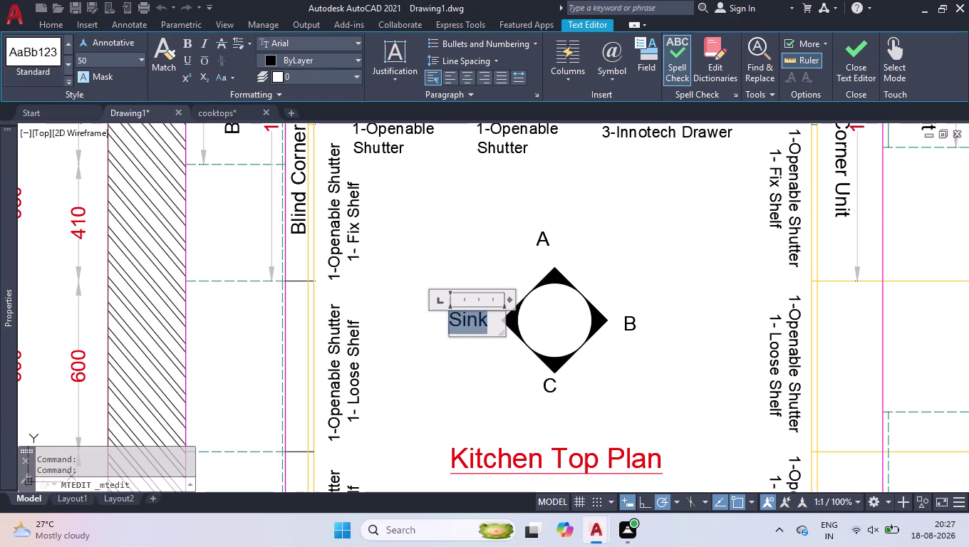
click(544, 262)
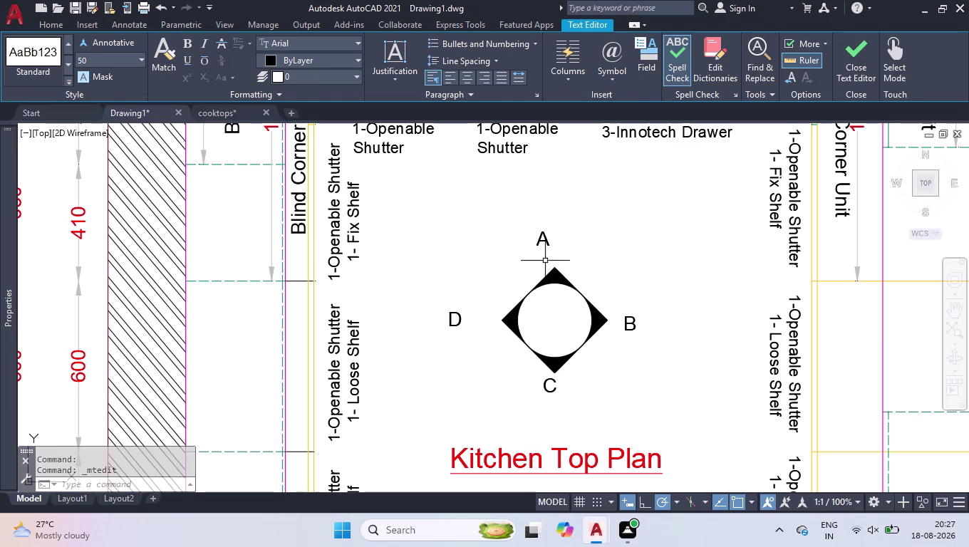
click(543, 238)
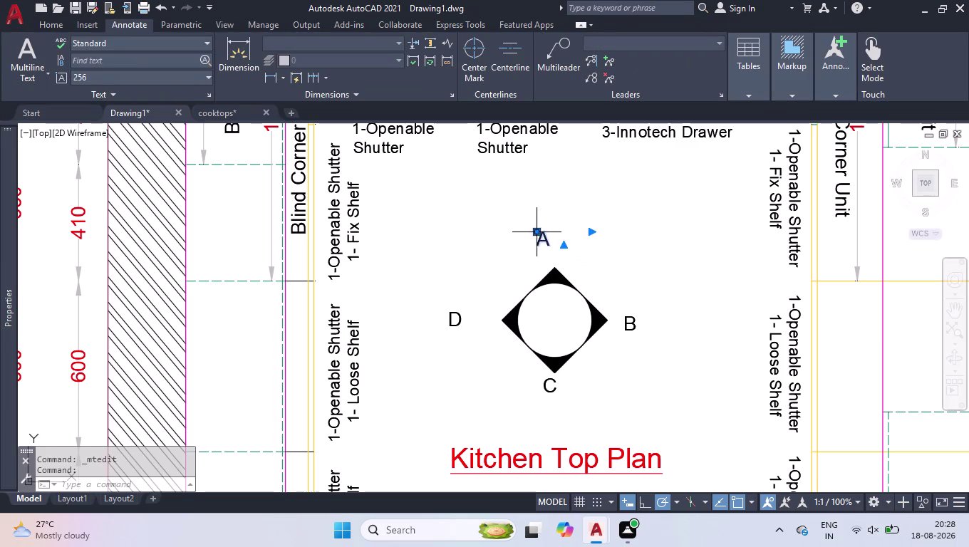
Move label A just above the symbol and label B closer to it.
click(536, 231)
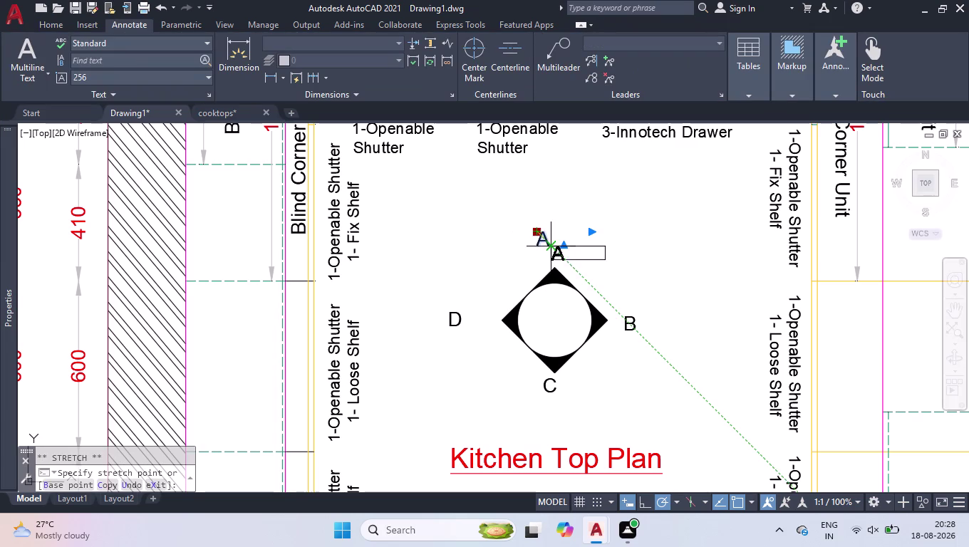
scroll(up, 3)
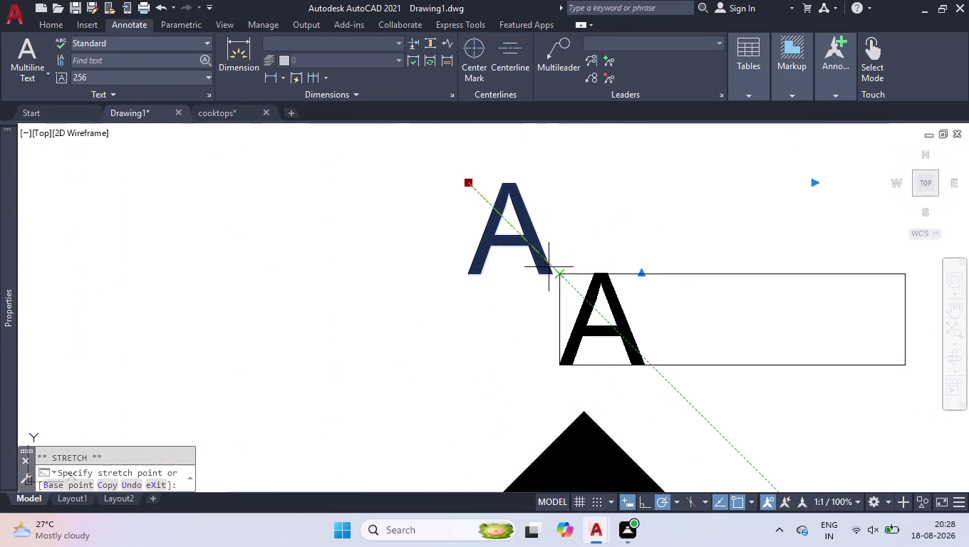
click(534, 272)
scroll(down, 3)
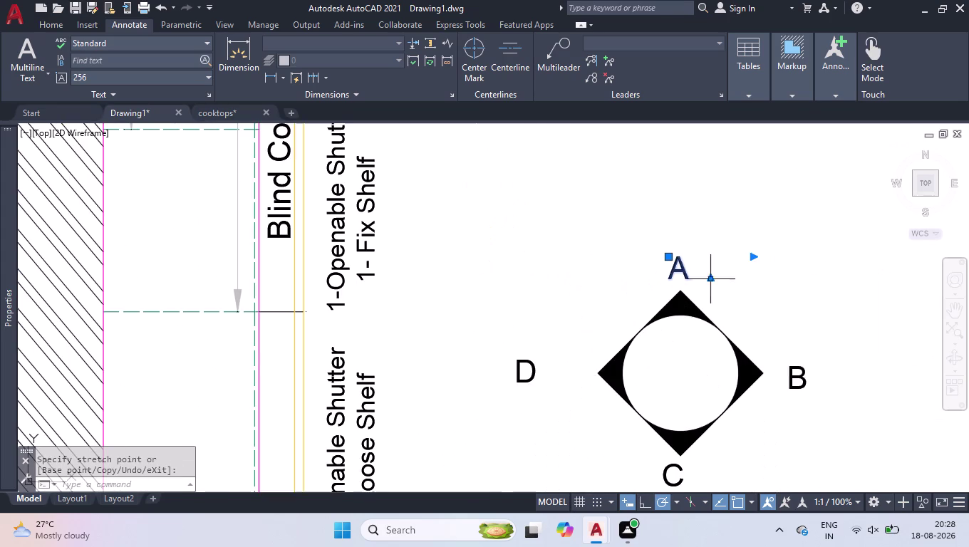
scroll(up, 3)
click(796, 370)
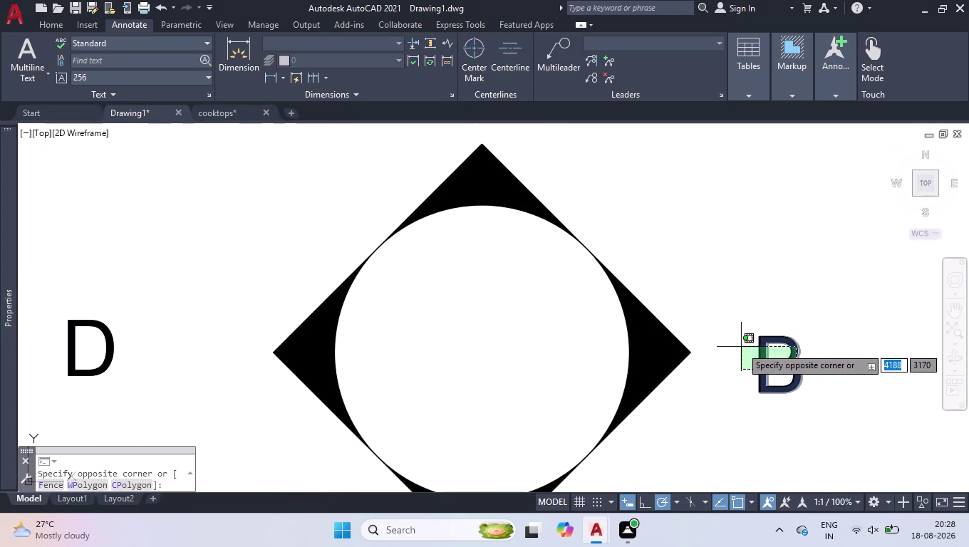
click(741, 347)
click(761, 335)
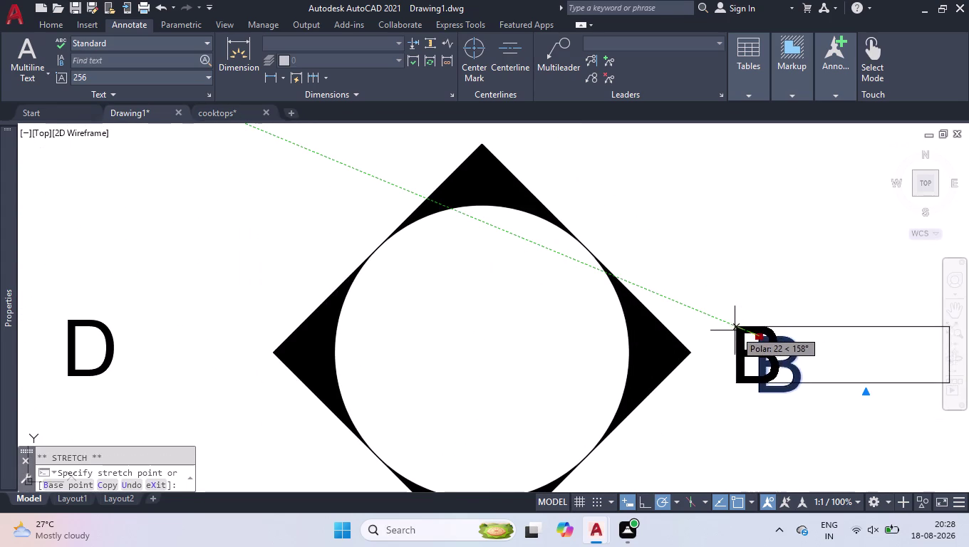
click(735, 331)
scroll(down, 3)
scroll(up, 3)
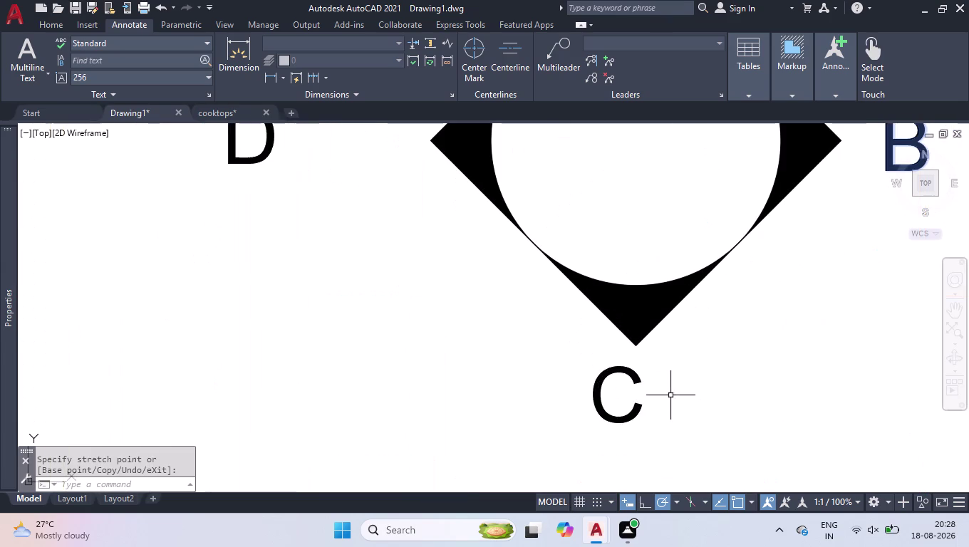
Move label C below the symbol and label D beside it, then deselect.
drag(671, 395, 651, 395)
click(603, 404)
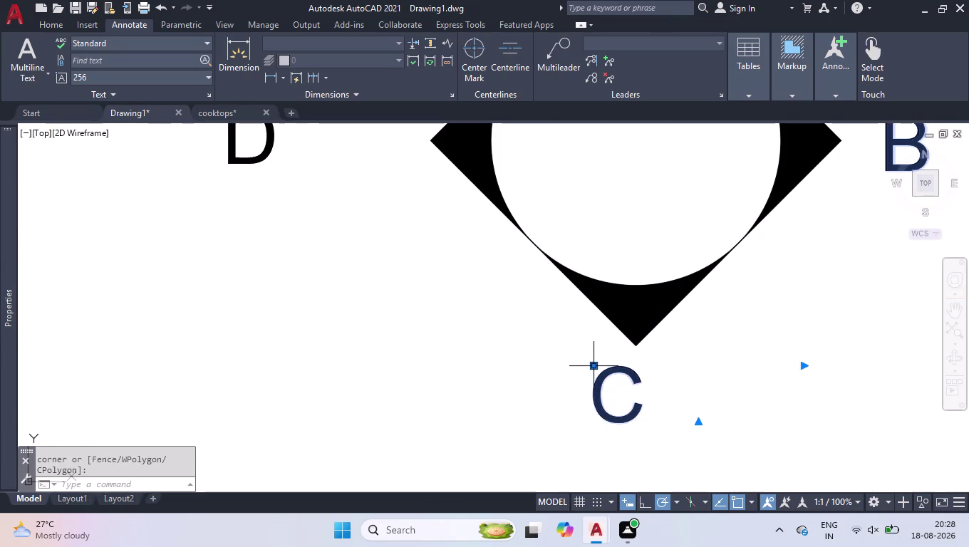
click(592, 366)
click(614, 363)
scroll(down, 3)
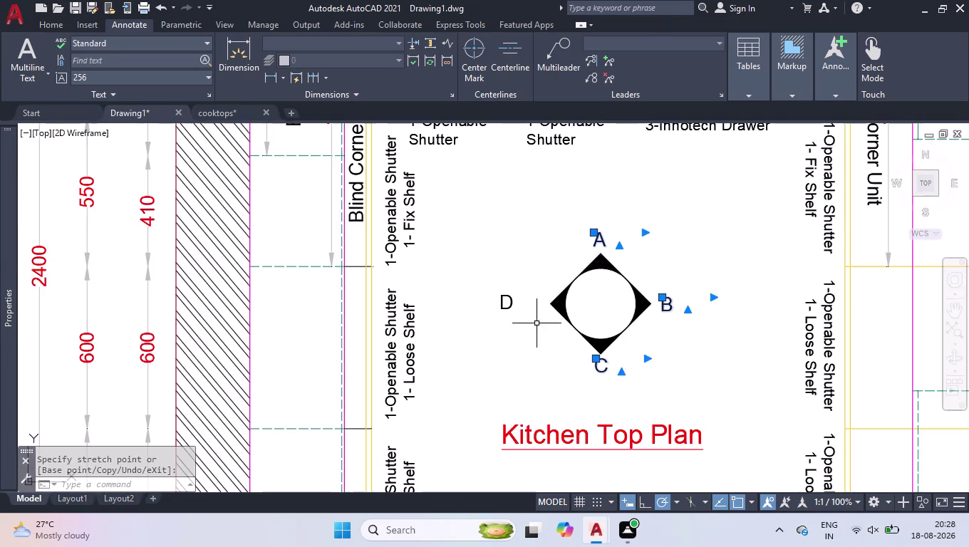
scroll(up, 3)
click(517, 295)
click(475, 309)
click(473, 301)
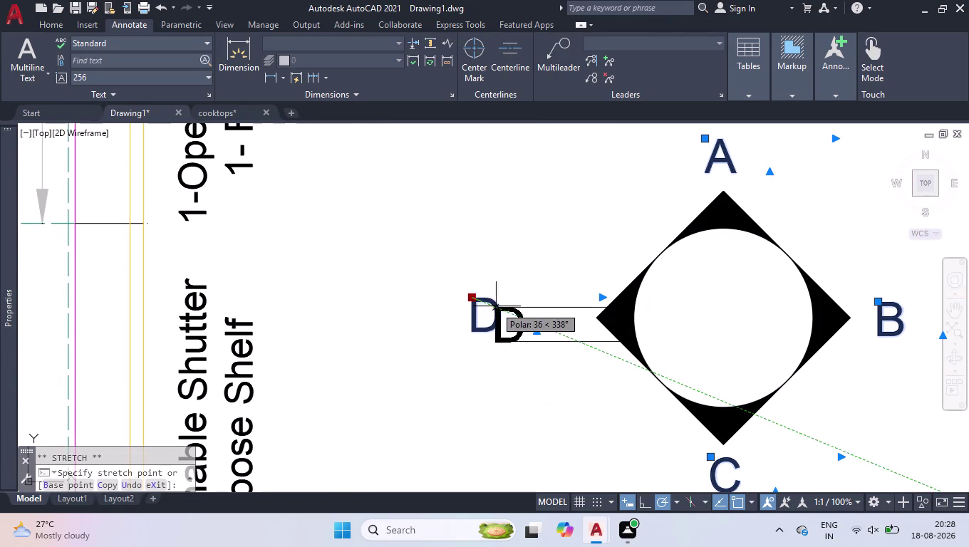
click(541, 307)
scroll(down, 3)
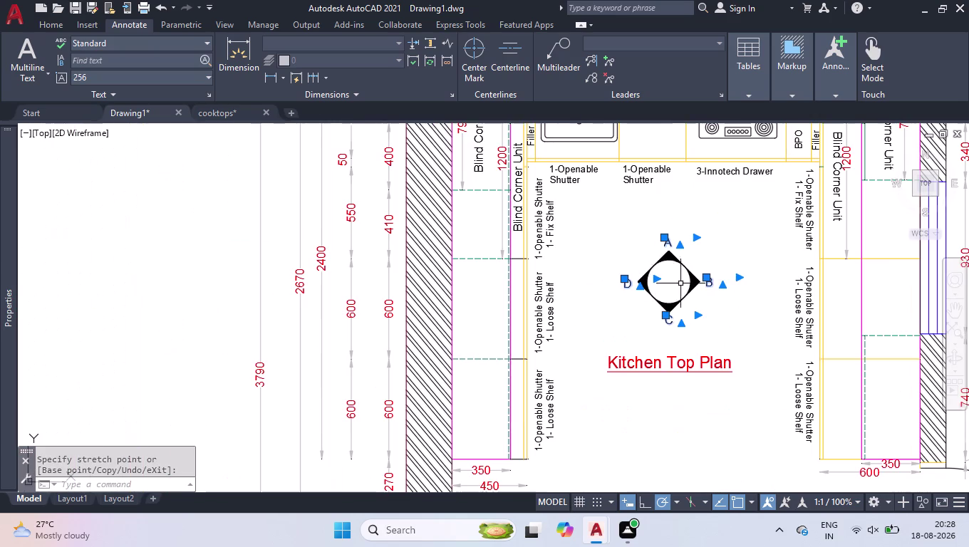
click(752, 210)
click(625, 318)
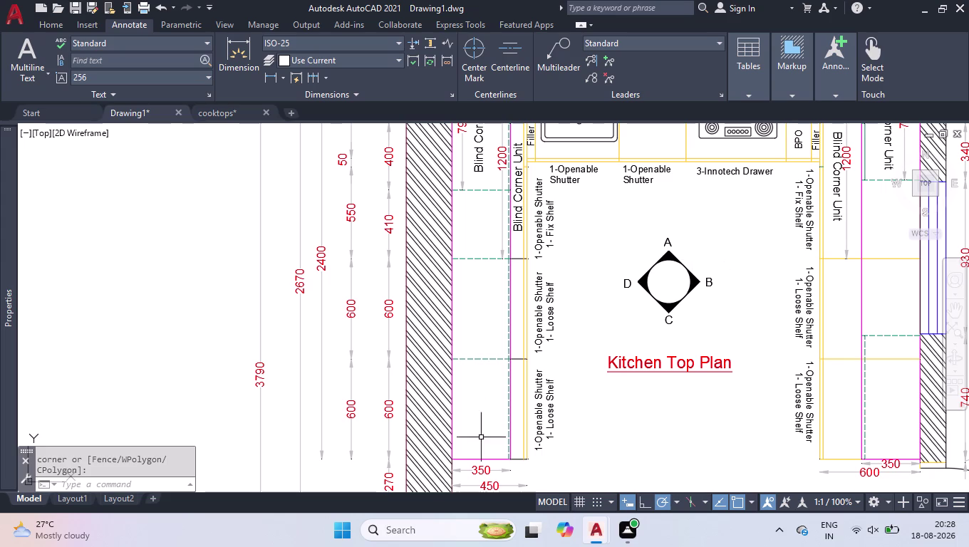
scroll(down, 3)
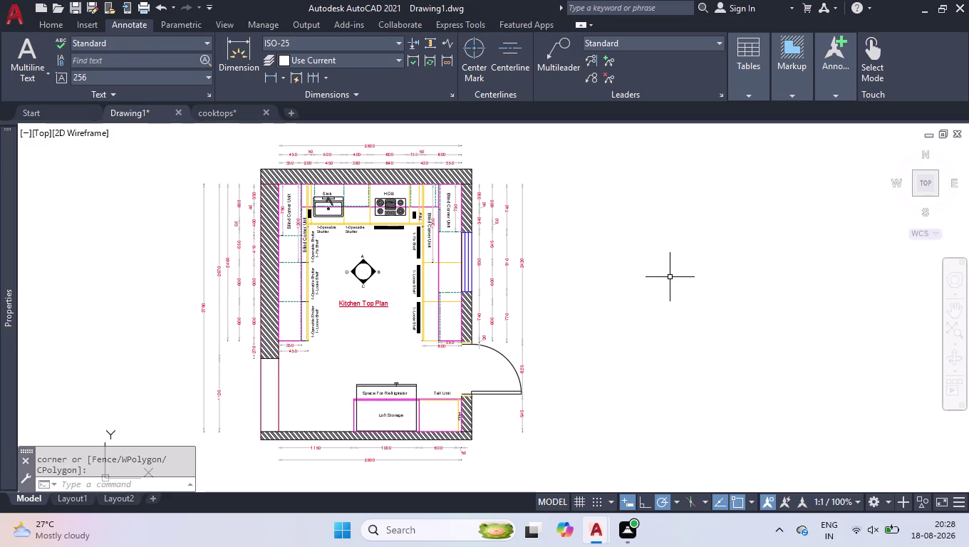
Quit AutoCAD with Ctrl+Q to bring up the Drawing1.dwg save prompt.
key(ctrl+q)
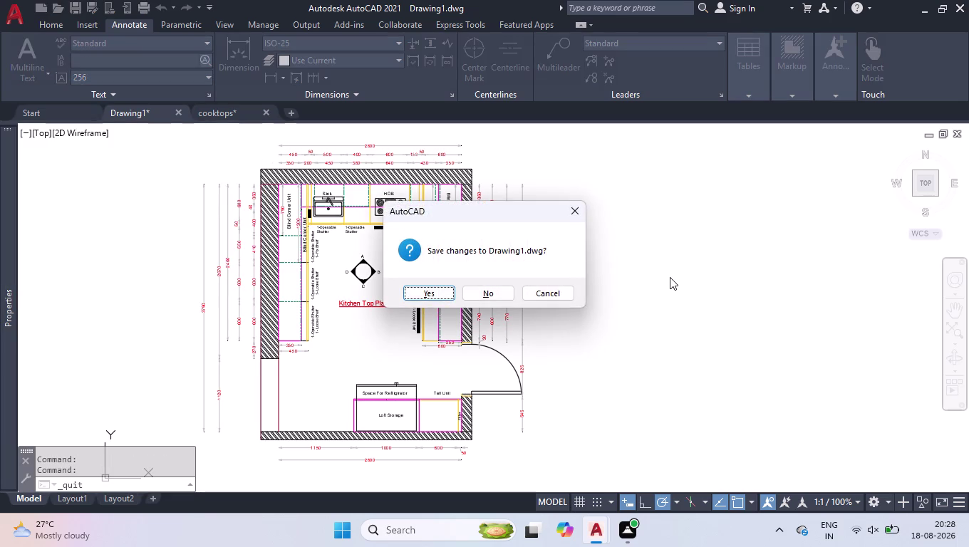
Save the kitchen drawing as 'KITCHEN TOP VIEW'.
key(Return)
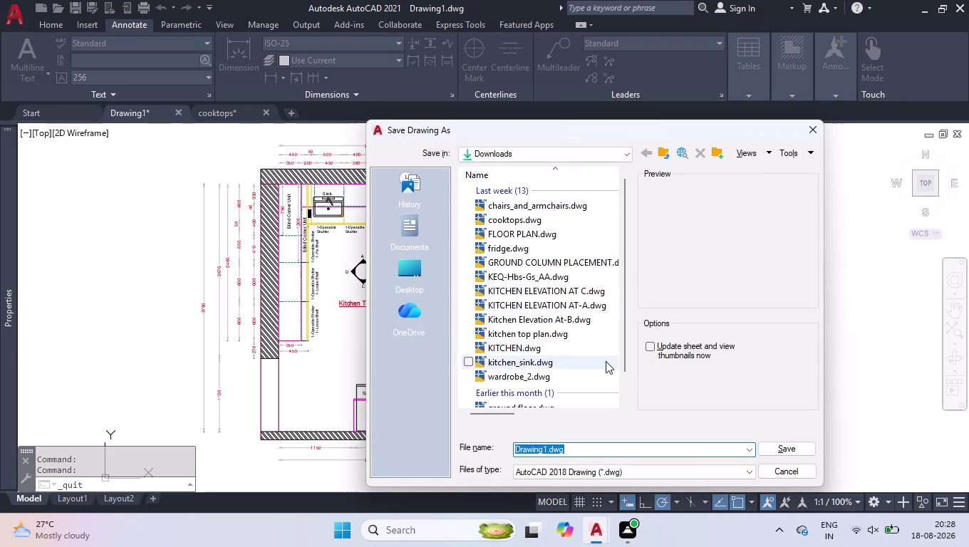
text(KITCHN)
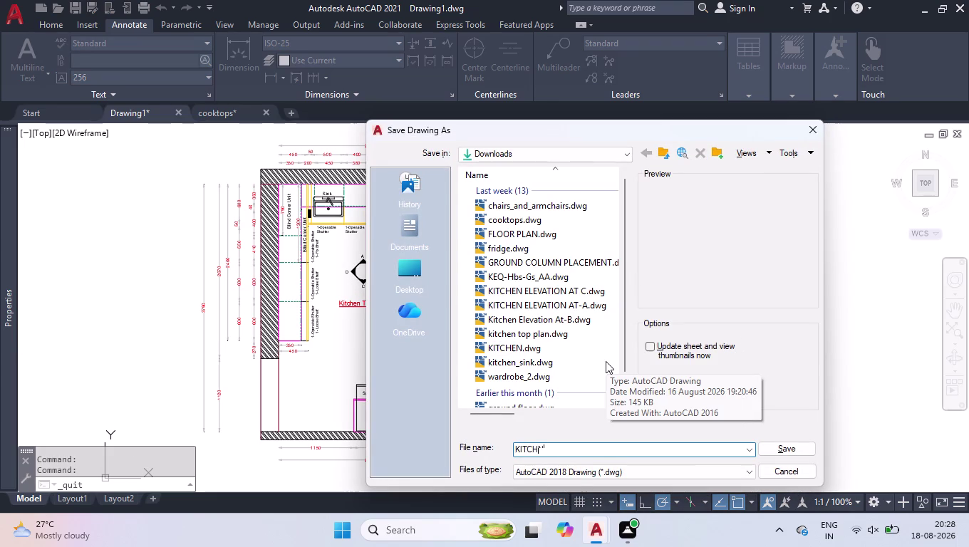
key(BackSpace)
text(EN TOP)
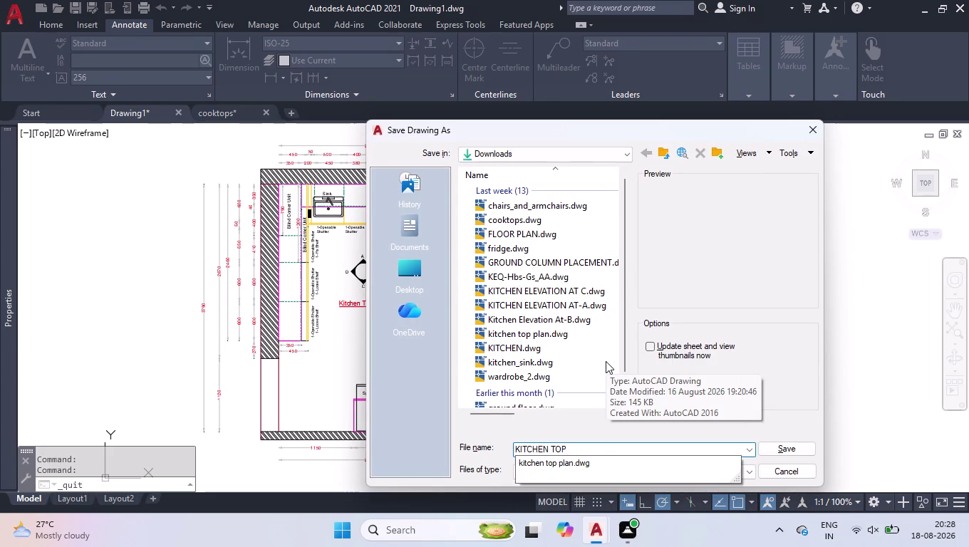
key(space)
text(PLAN)
key(BackSpace)
key(BackSpace)
key(BackSpace)
key(BackSpace)
text(VIEW)
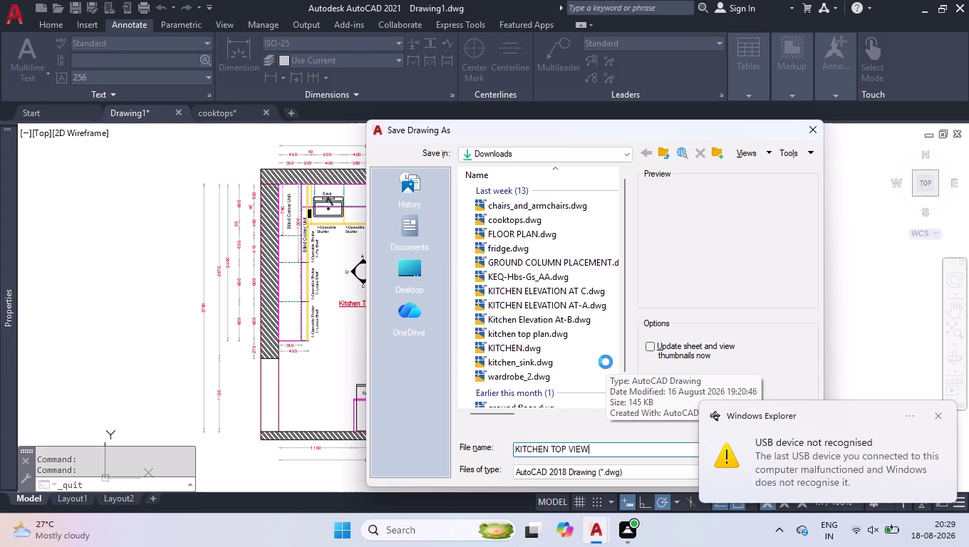
Dismiss the USB warning and close cooktops.dwg without saving.
click(941, 414)
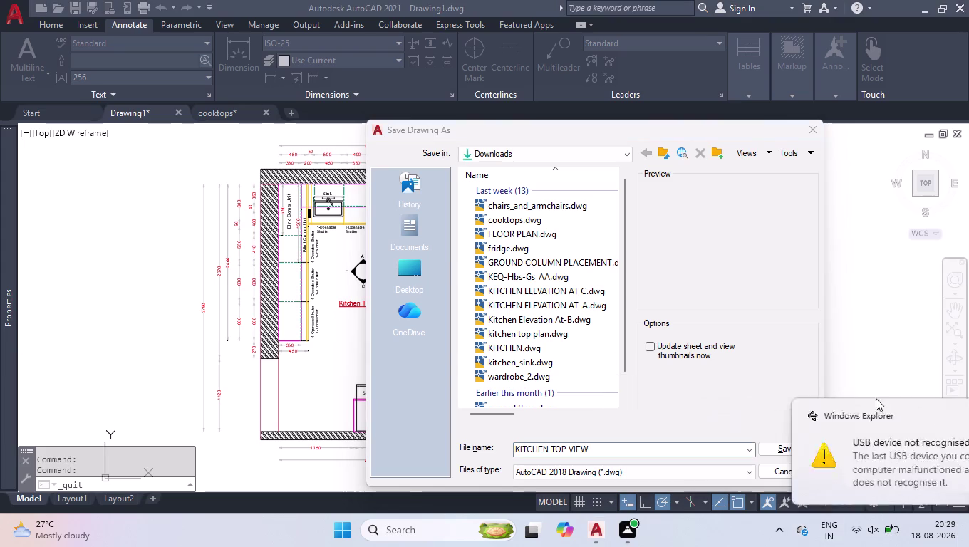
click(806, 445)
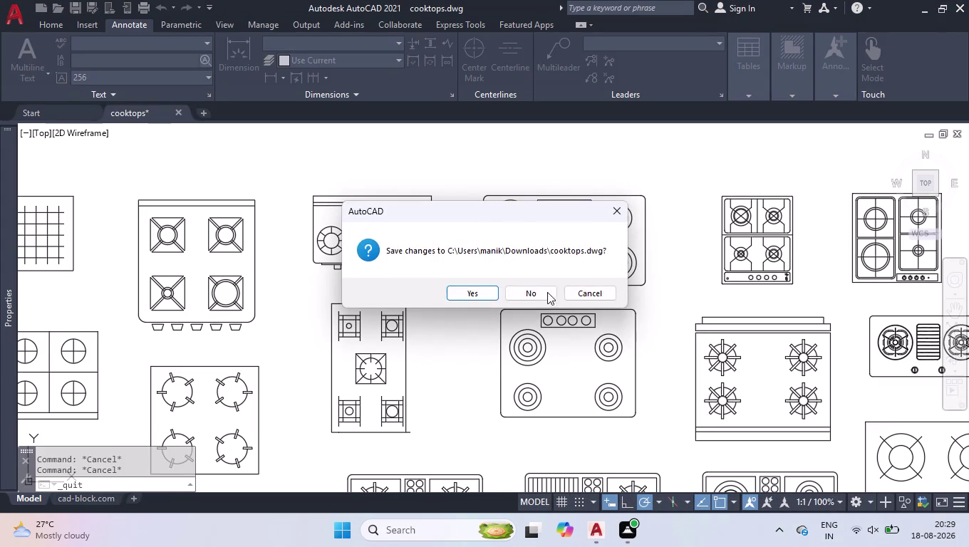
click(528, 292)
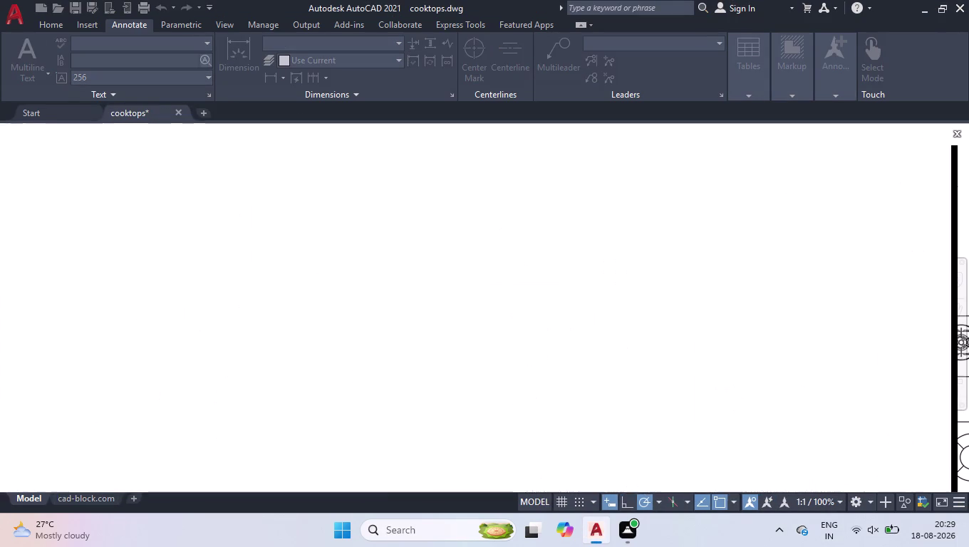